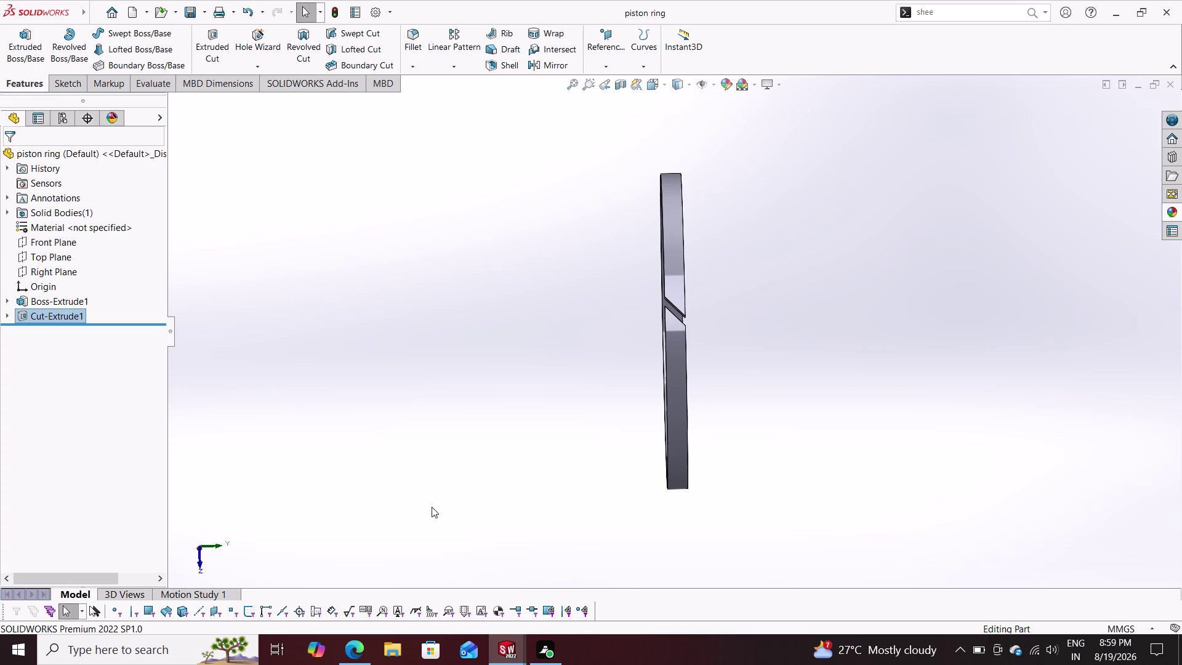
Save the piston ring part via Save As, close it, and start a new part document.
click(134, 8)
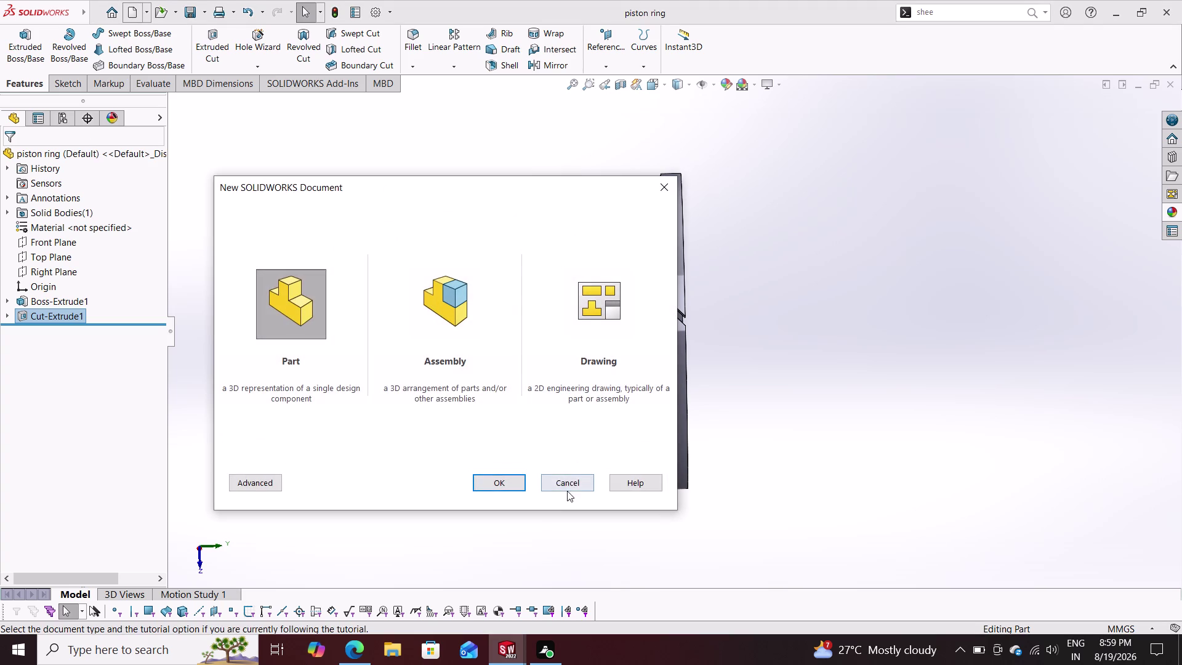
click(573, 479)
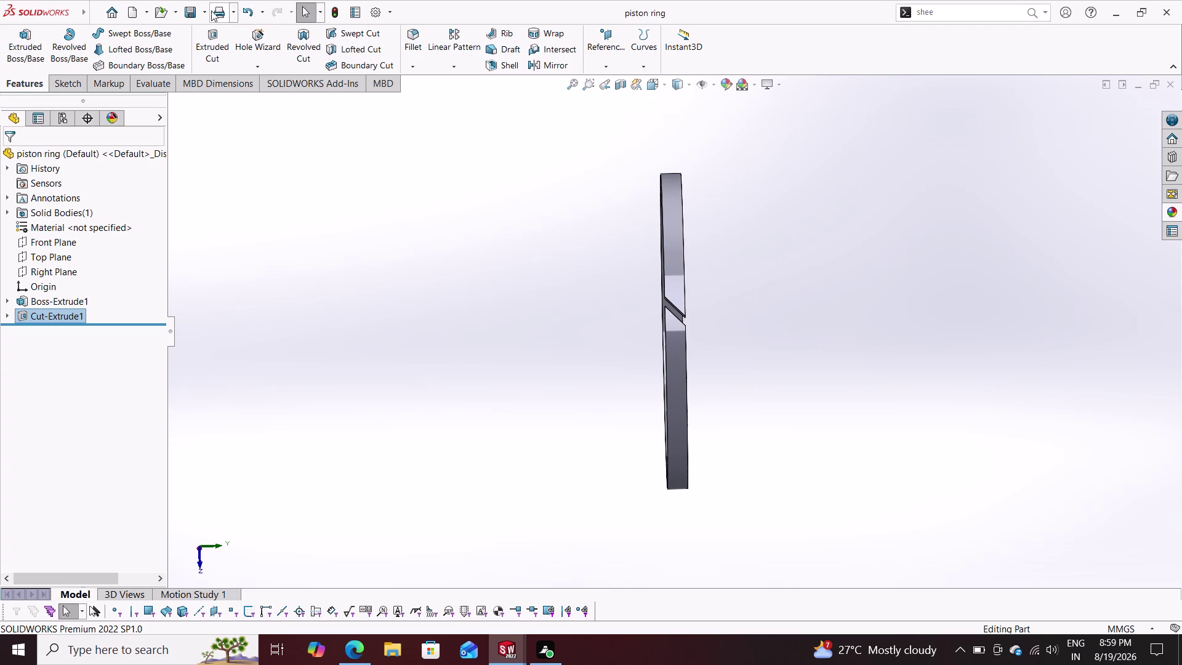
click(207, 7)
click(219, 46)
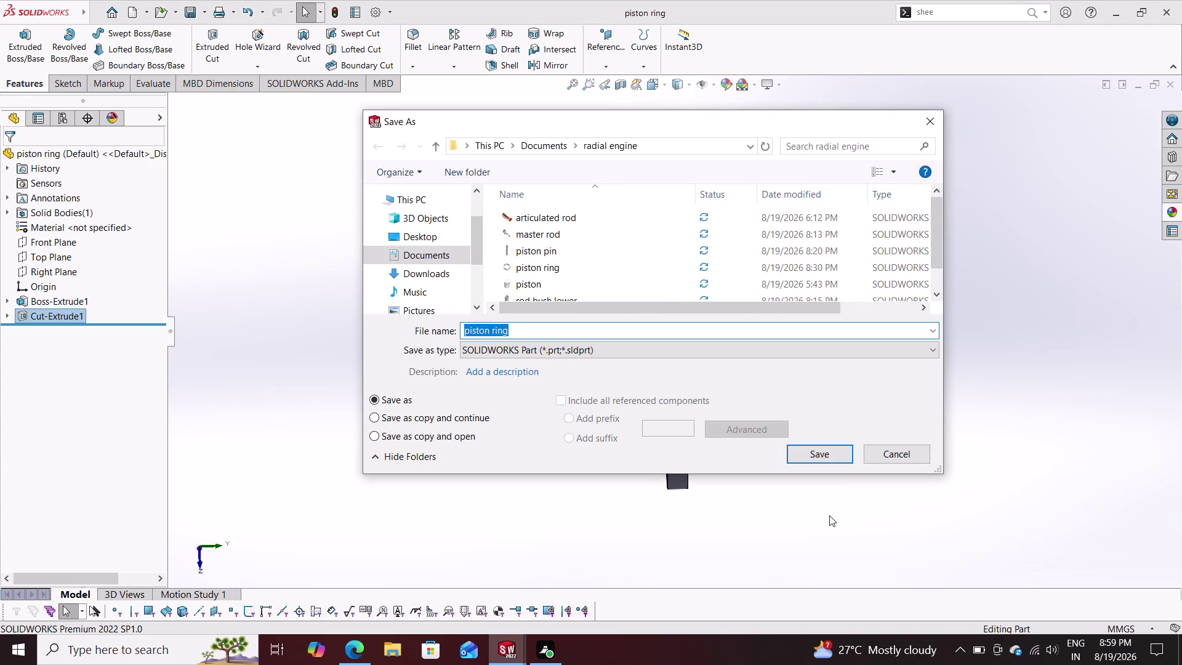
click(879, 456)
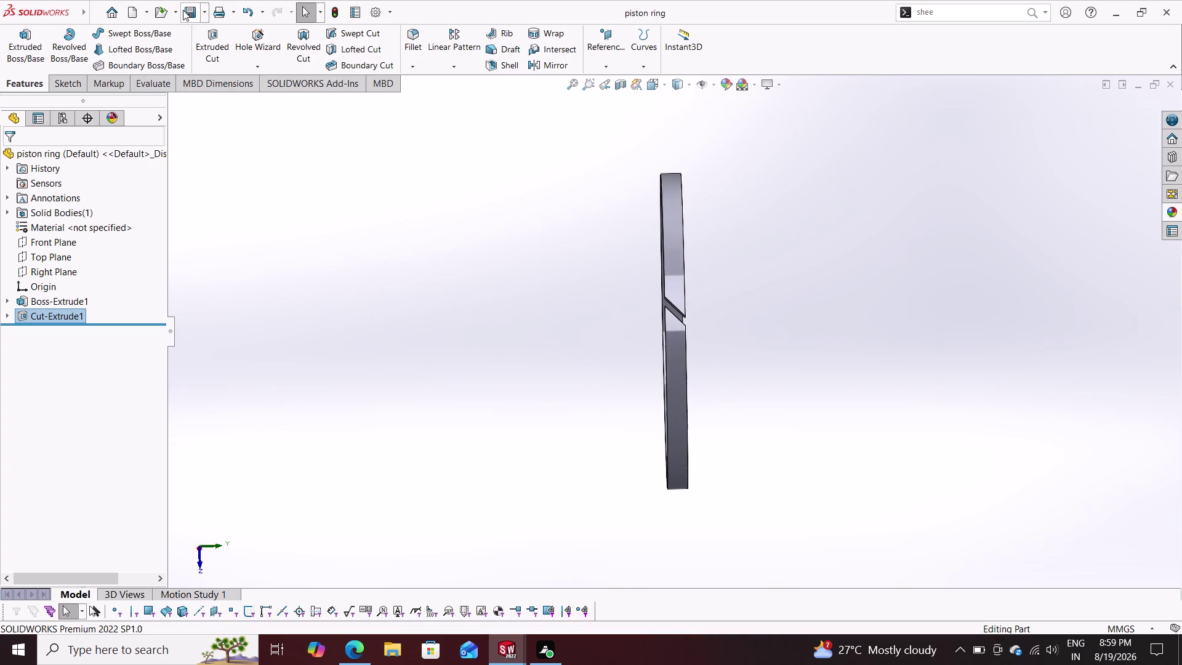
click(138, 9)
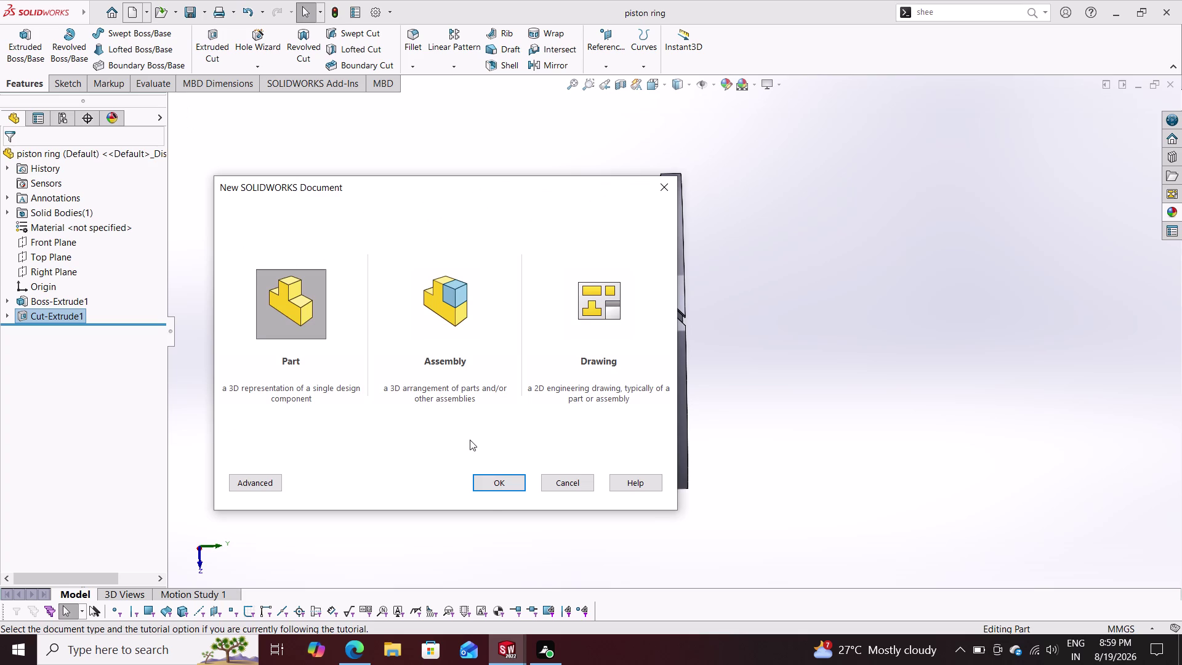
click(494, 485)
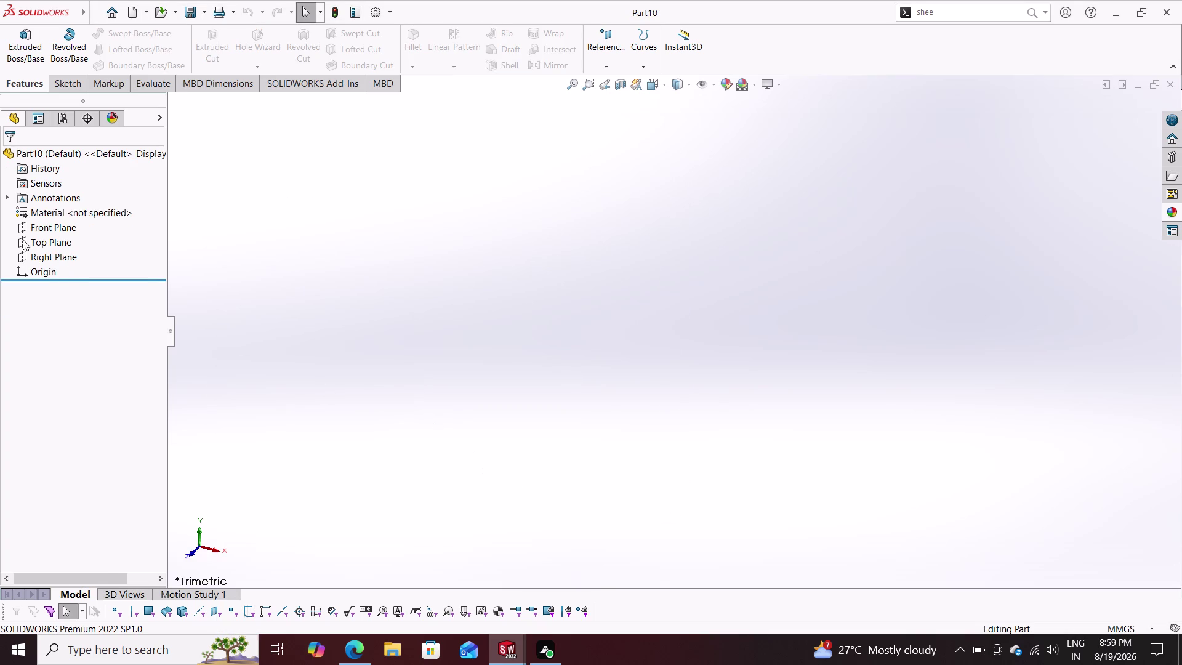
Sketch a circle centred on the origin on the Top Plane.
click(67, 88)
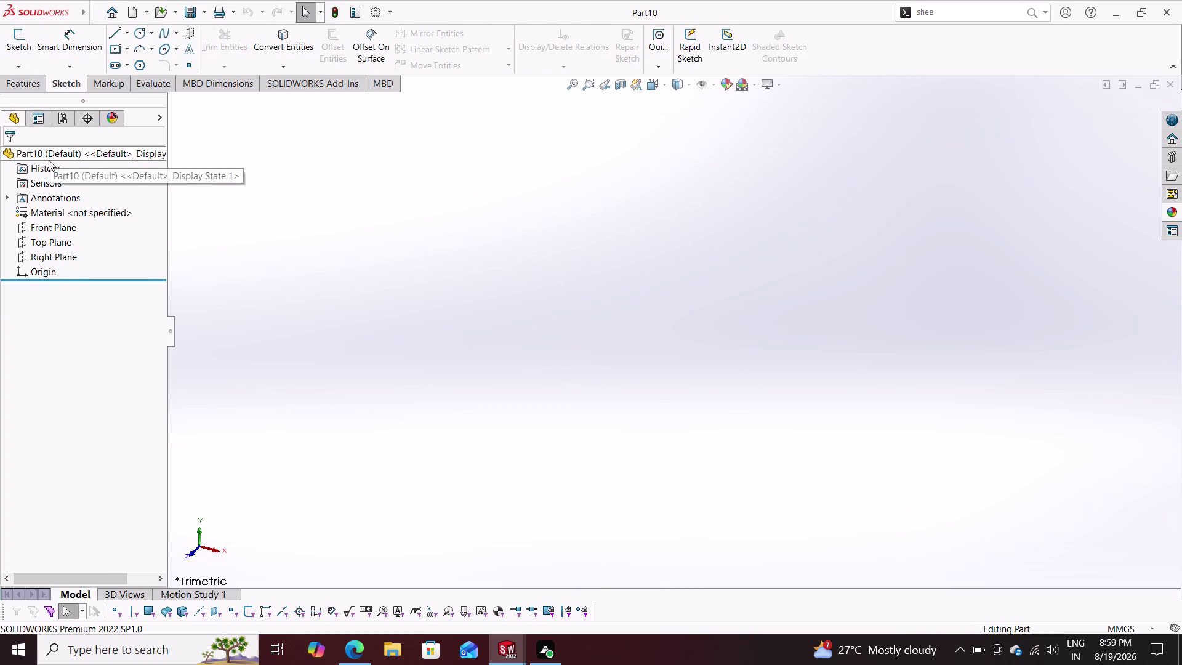
click(46, 241)
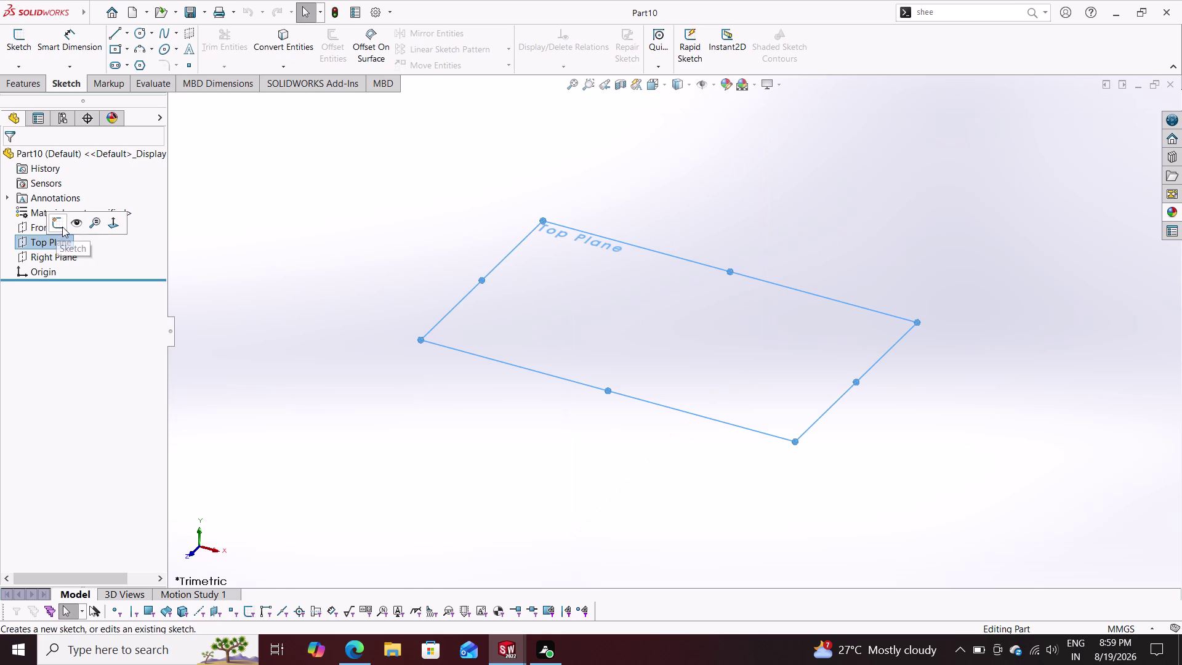
click(60, 224)
click(143, 34)
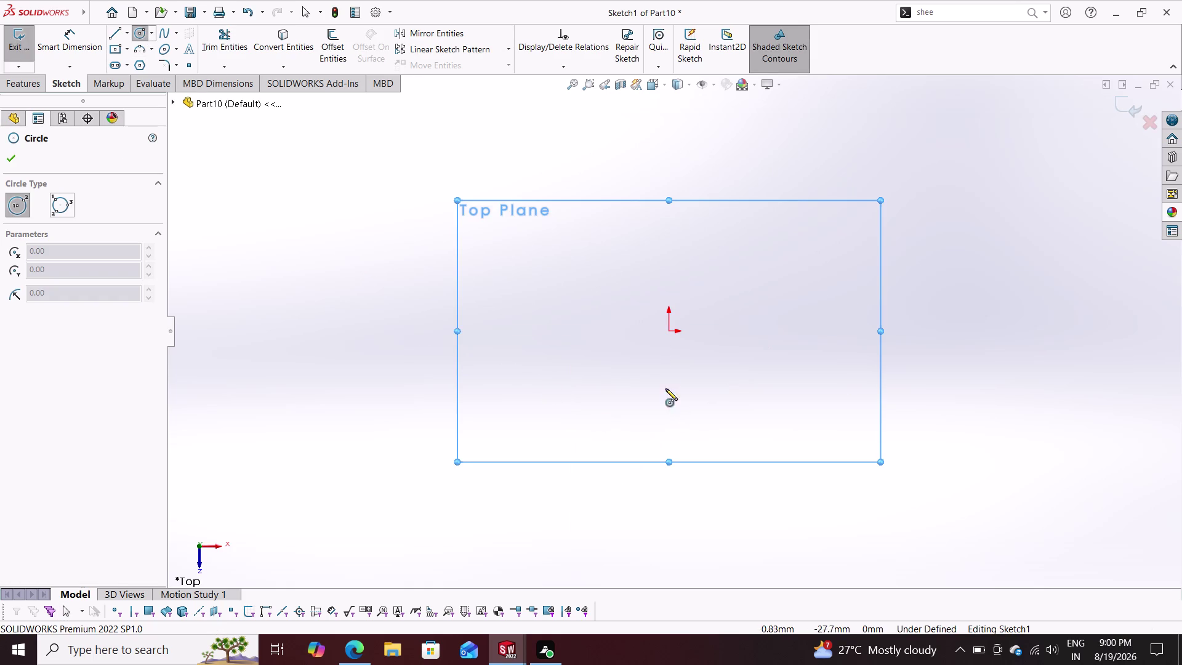
drag(670, 331, 678, 341)
click(709, 393)
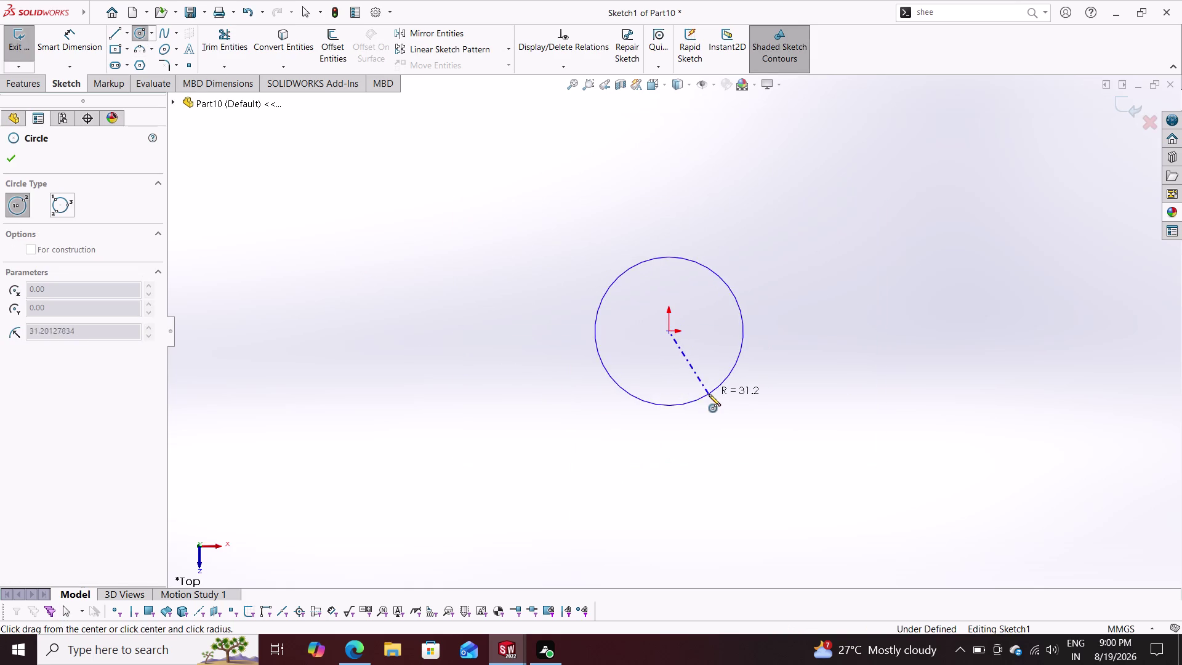
click(82, 46)
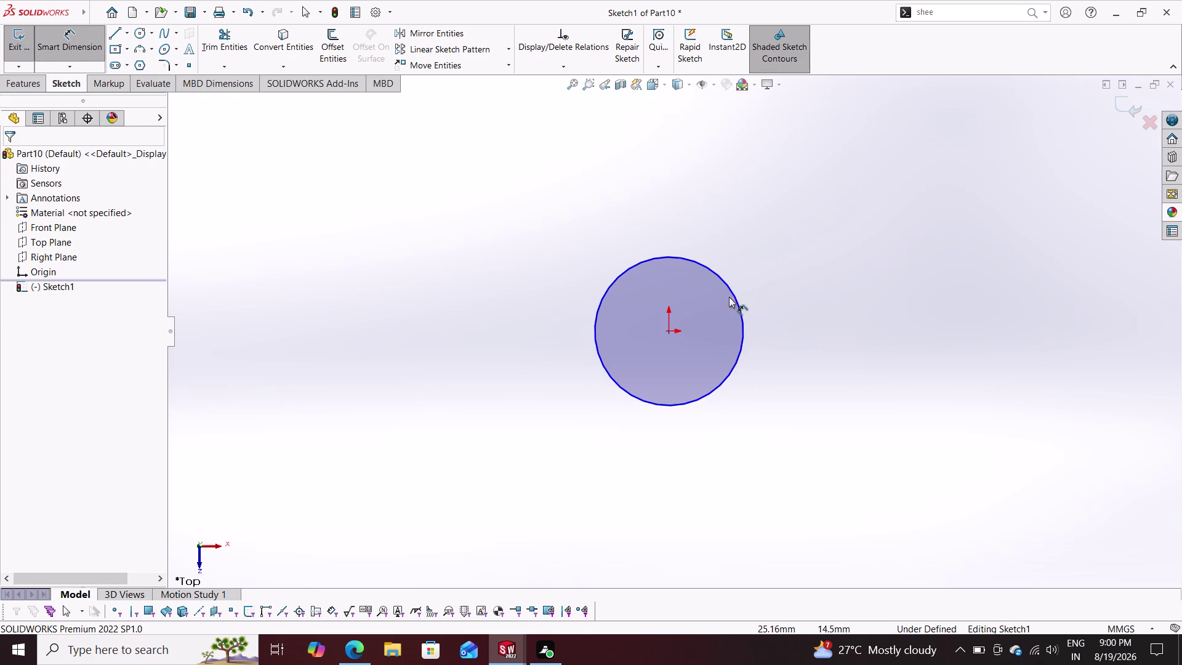
Dimension the circle to 22 mm diameter and exit the sketch.
click(734, 295)
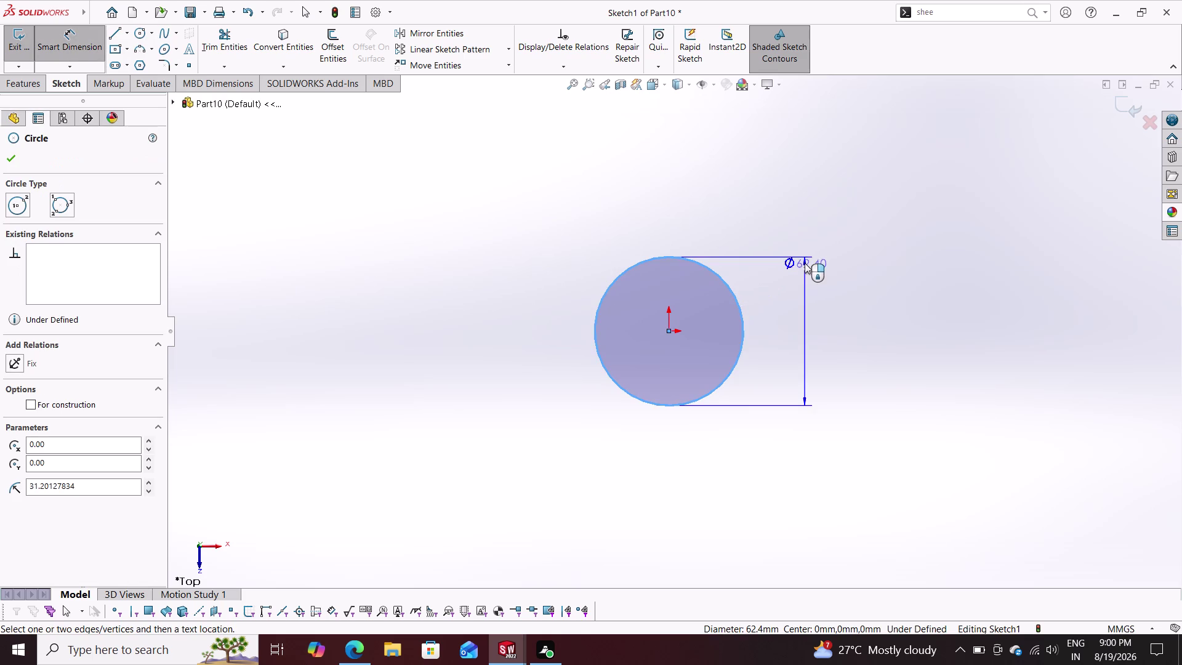
click(798, 287)
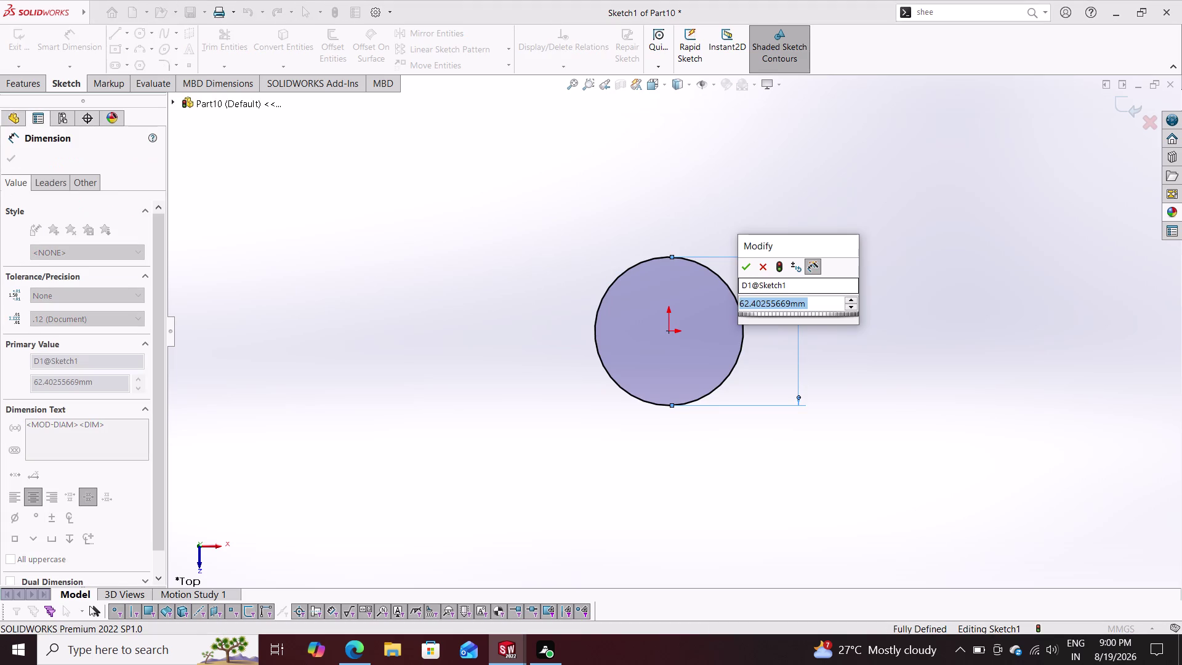
text(22)
key(Return)
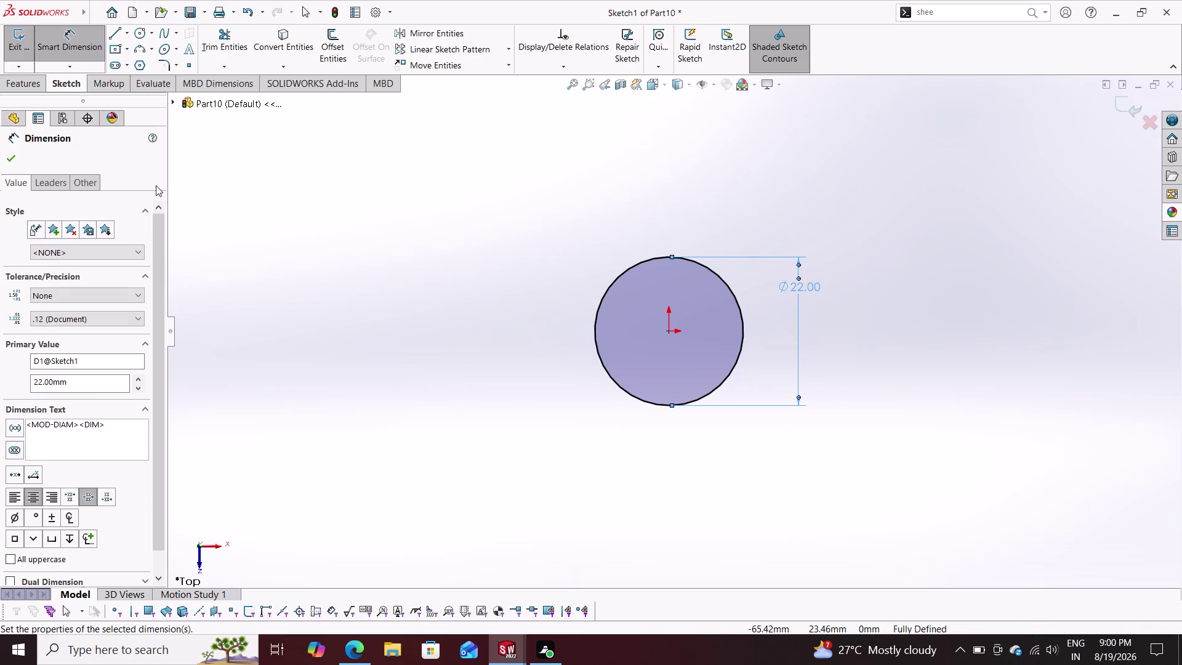
click(12, 163)
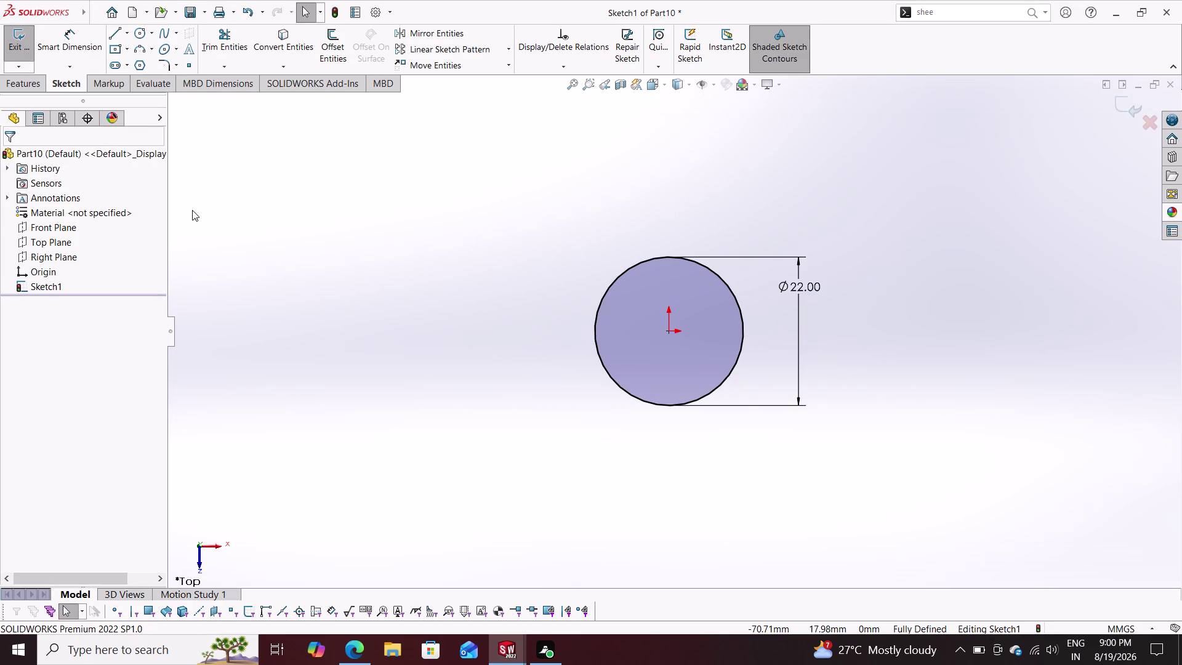
click(33, 79)
Extrude the 22 mm circle 3 mm into a disc, Boss-Extrude1.
click(23, 36)
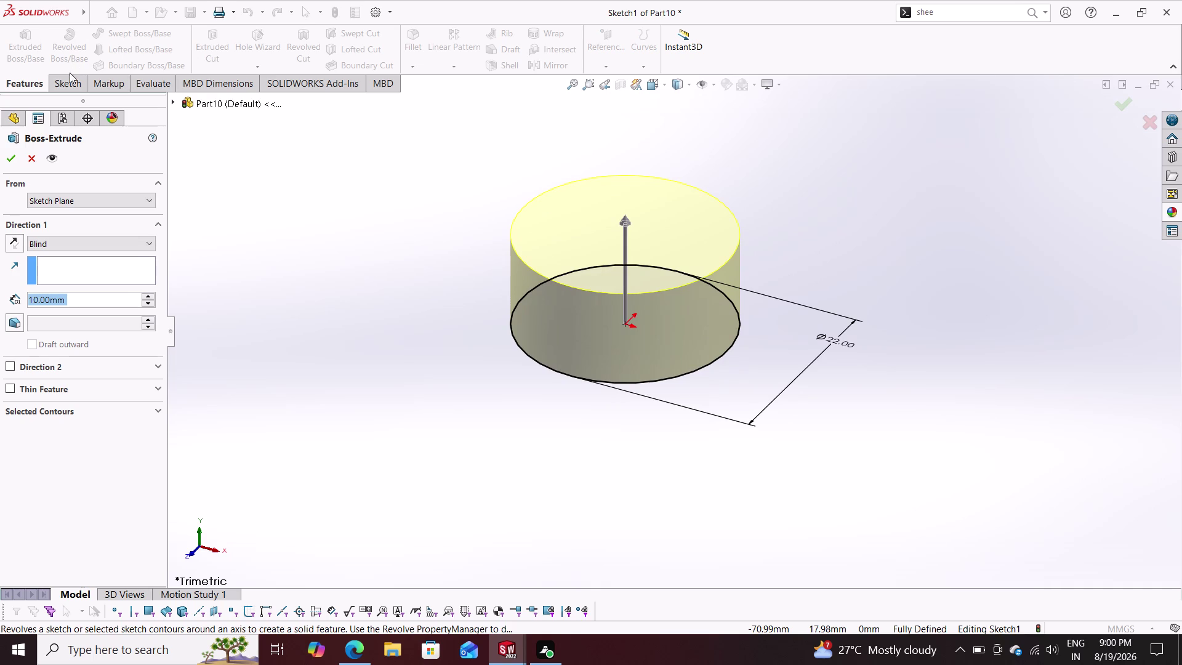
key(3)
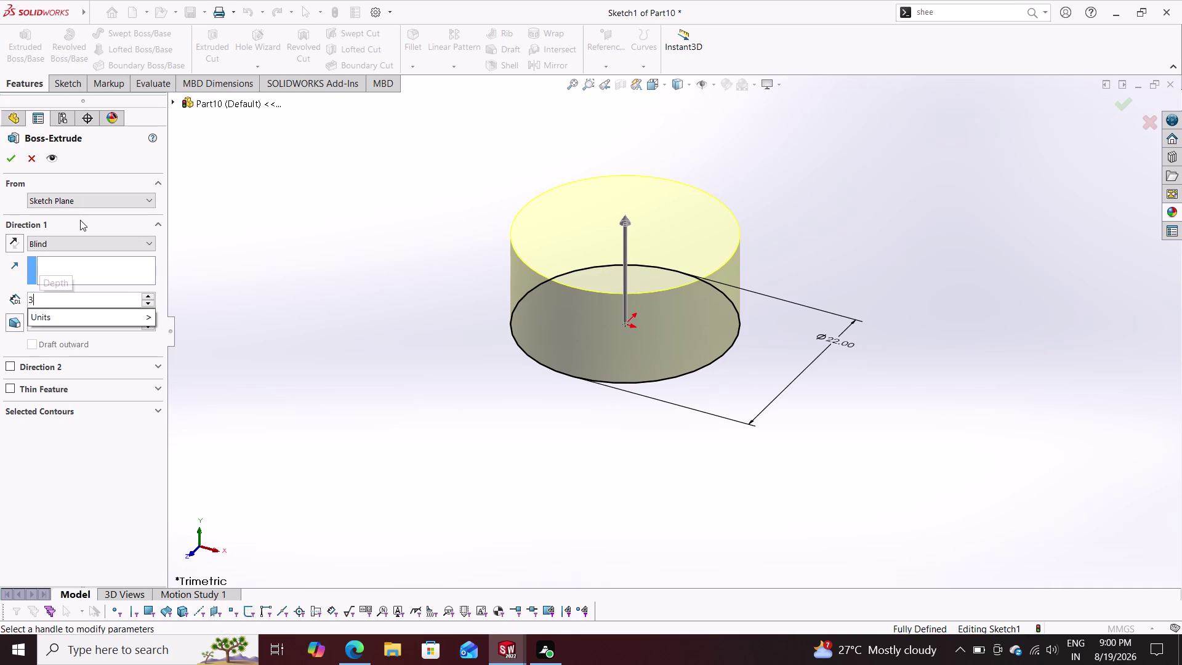
key(Return)
click(8, 164)
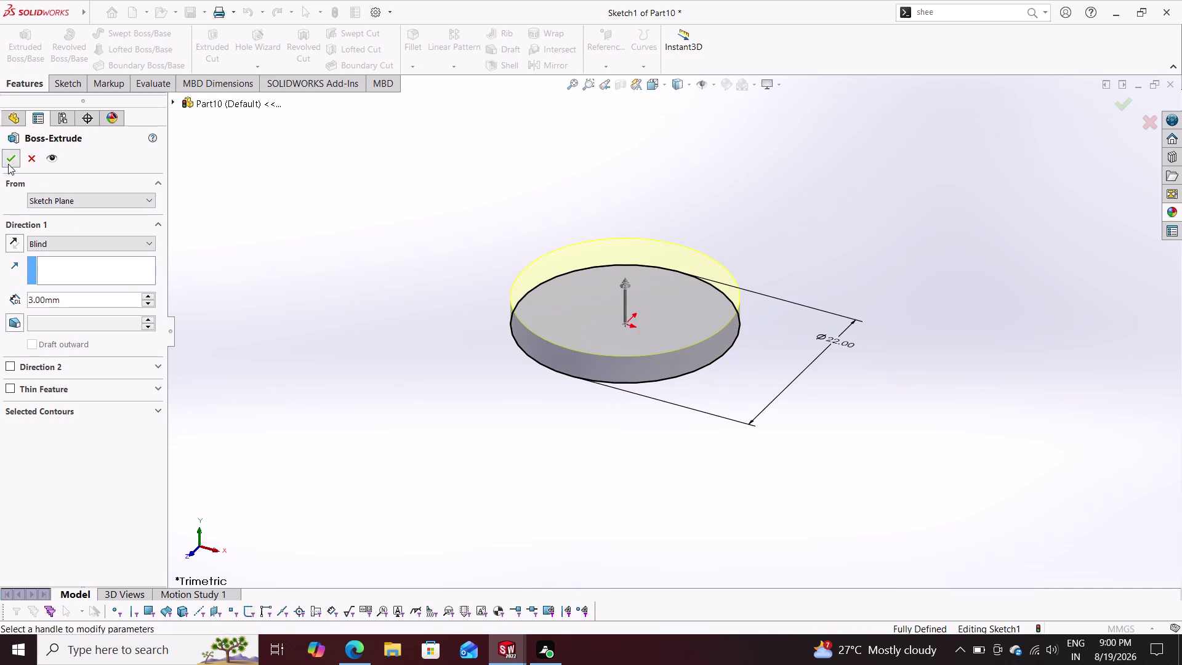
middle_drag(385, 356, 398, 168)
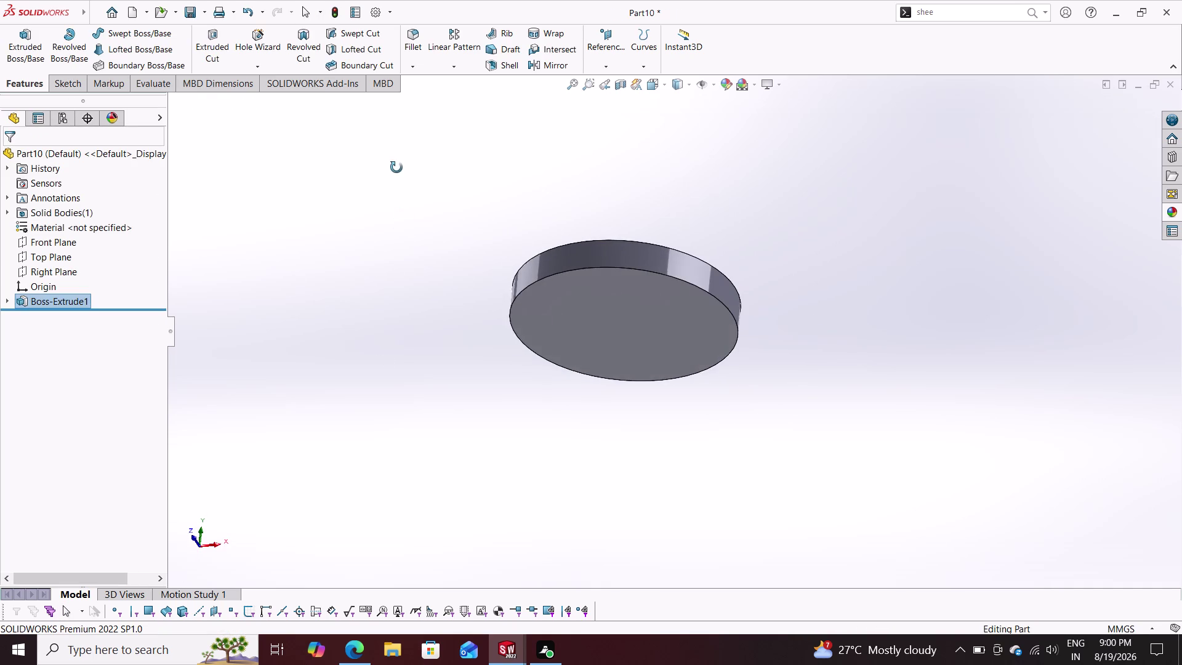
middle_drag(398, 168, 396, 168)
click(591, 344)
Sketch an 11 mm diameter circle at the origin on the disc face.
click(641, 309)
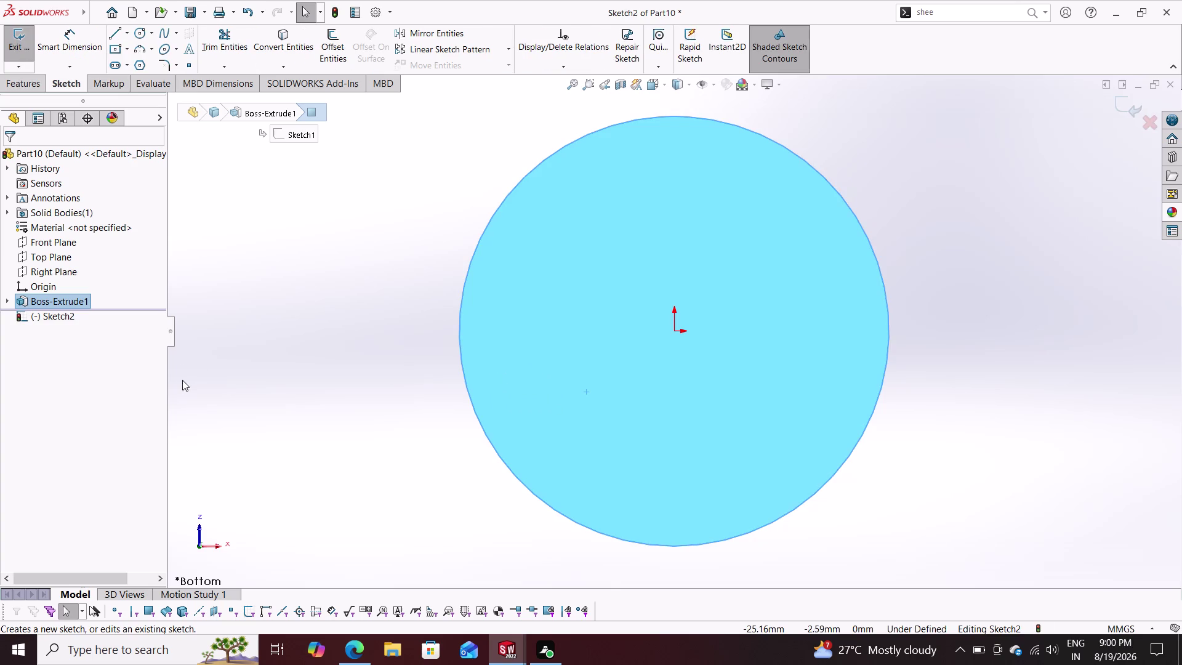
click(138, 34)
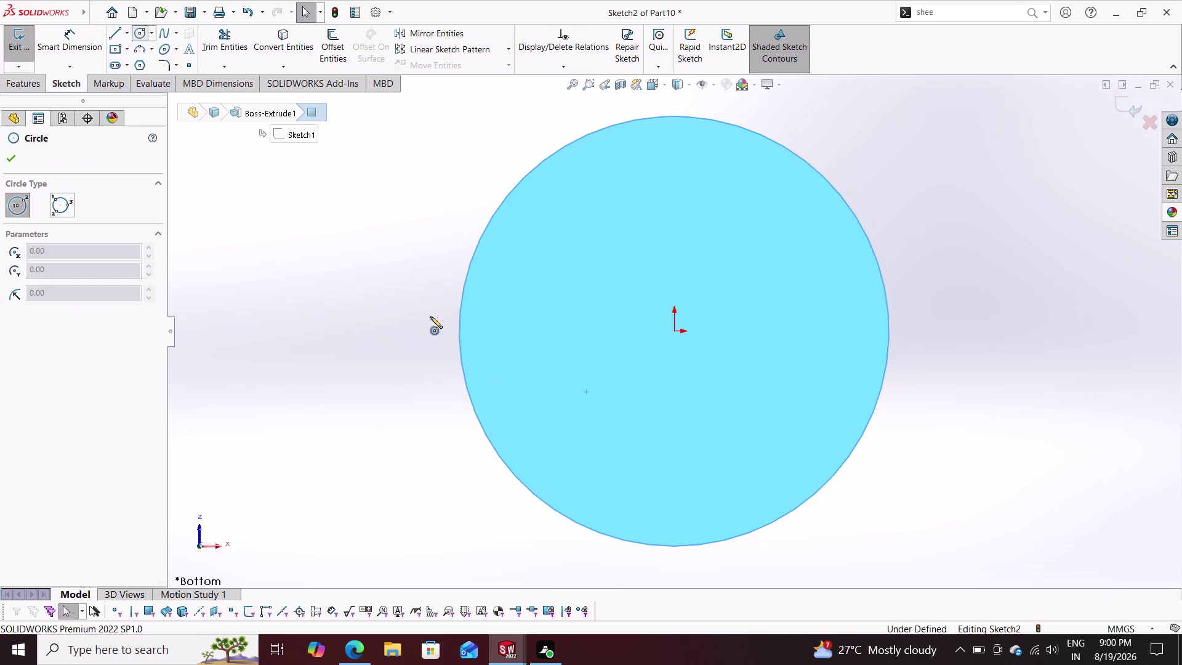
click(672, 329)
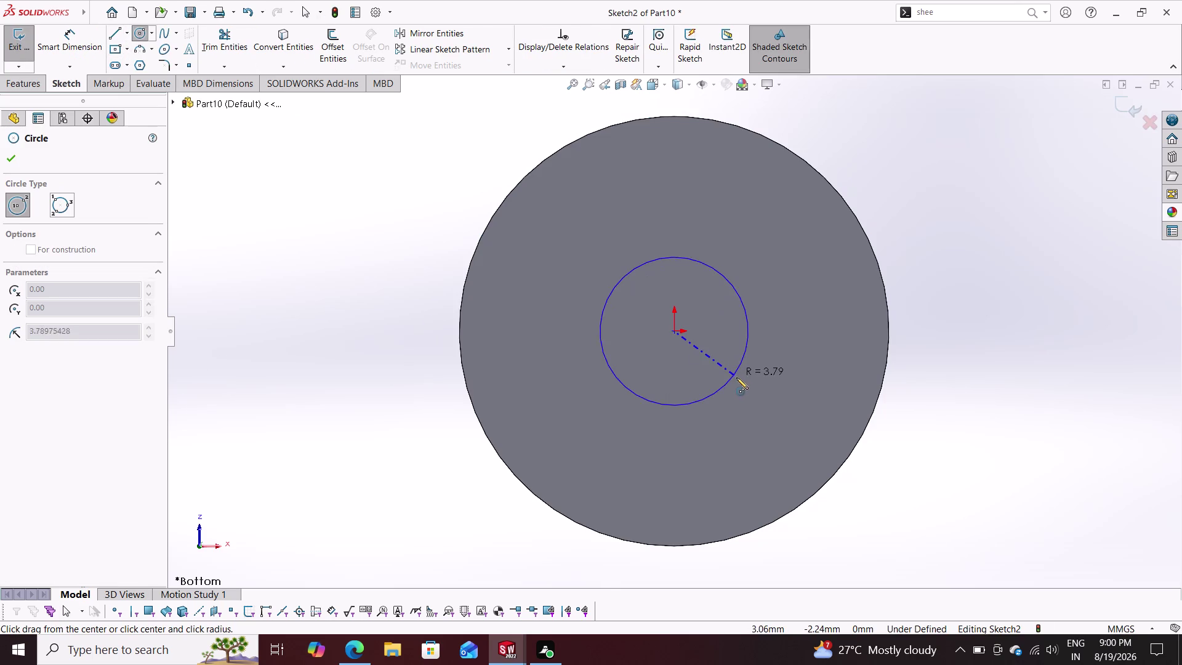
click(742, 383)
click(78, 33)
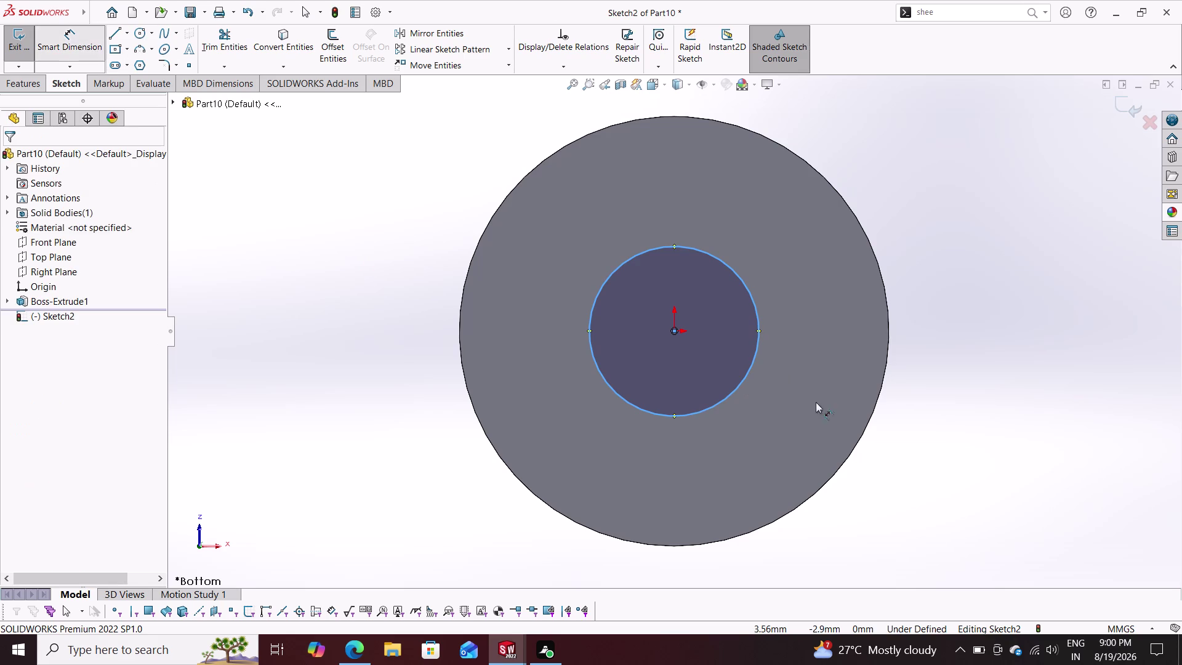
drag(756, 318, 769, 319)
click(835, 346)
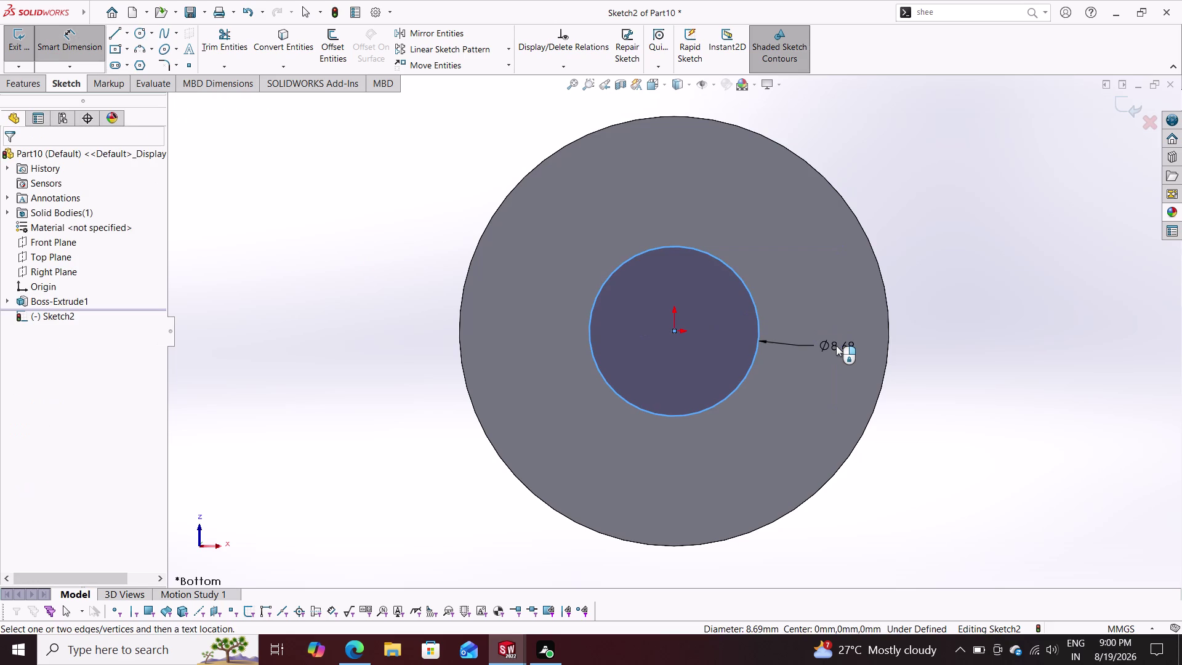
text(11)
key(Return)
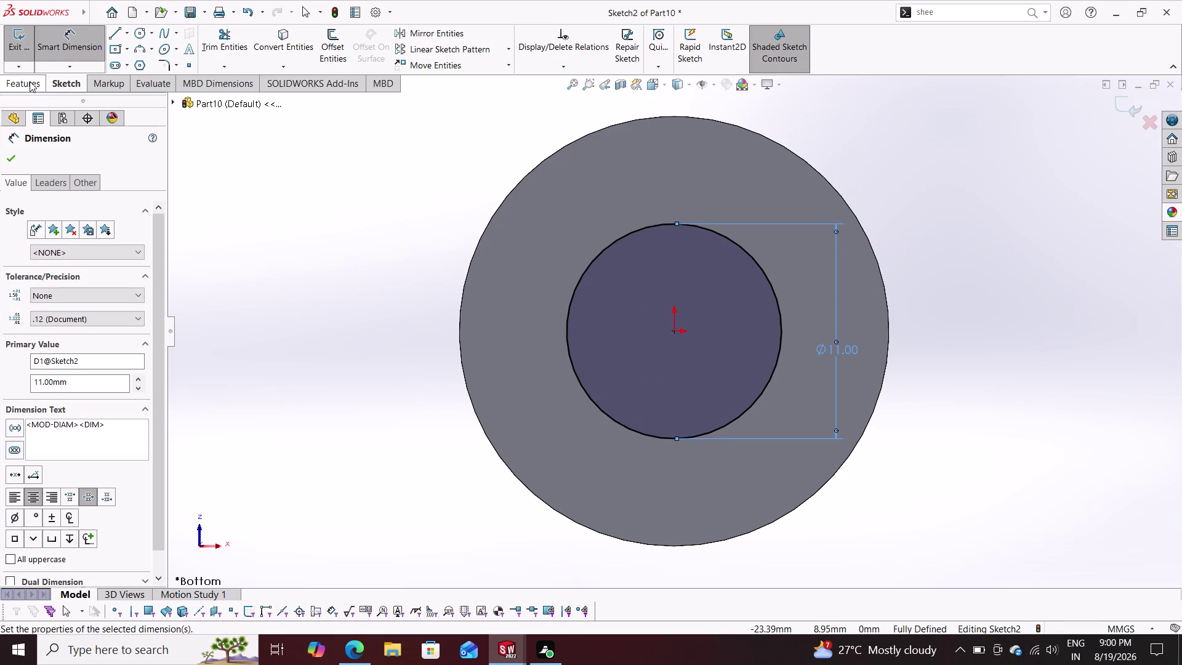
Extrude the 11 mm circle 12 mm into a shaft, Boss-Extrude2.
click(27, 78)
click(29, 45)
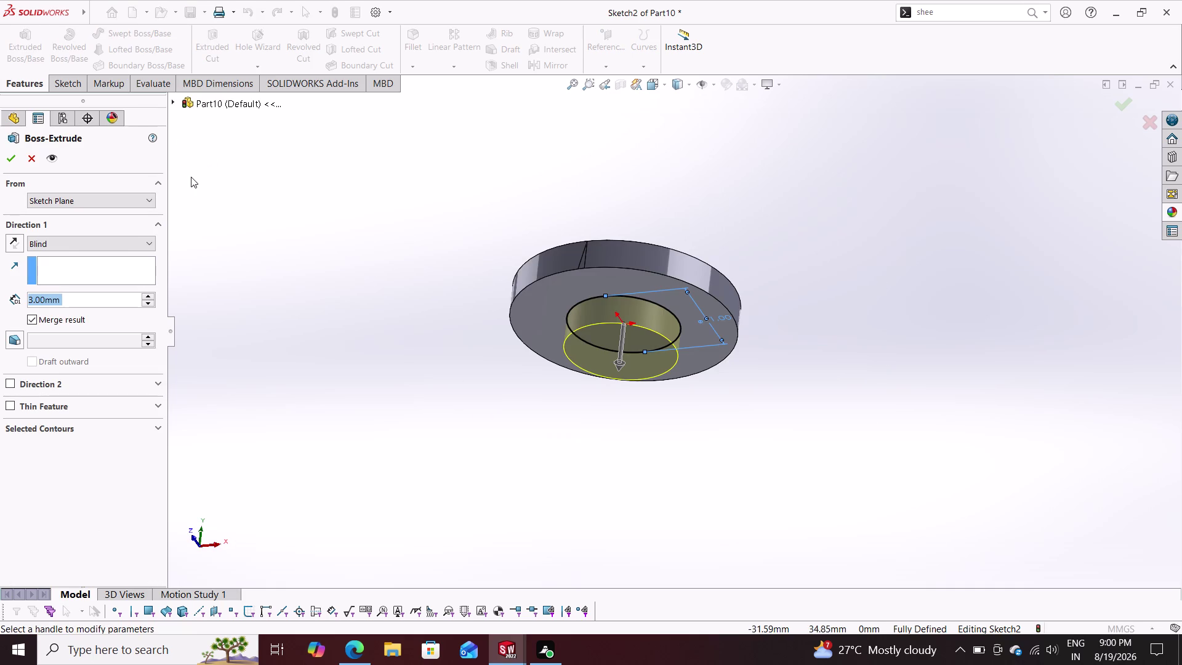
text(12)
key(Return)
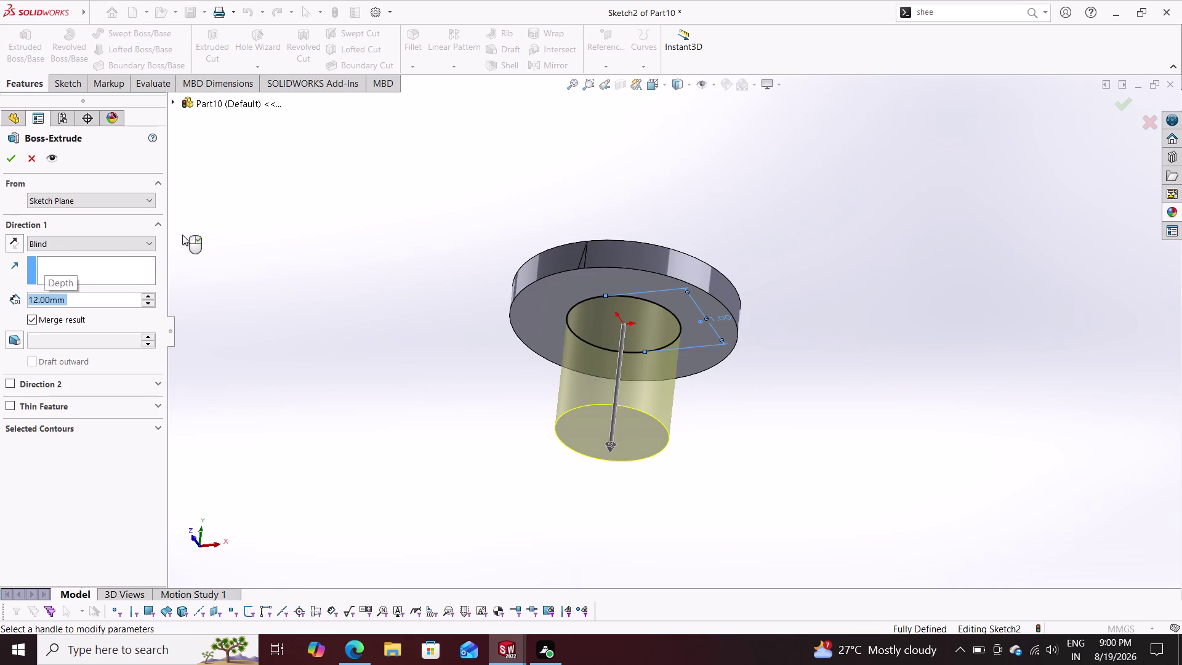
click(6, 161)
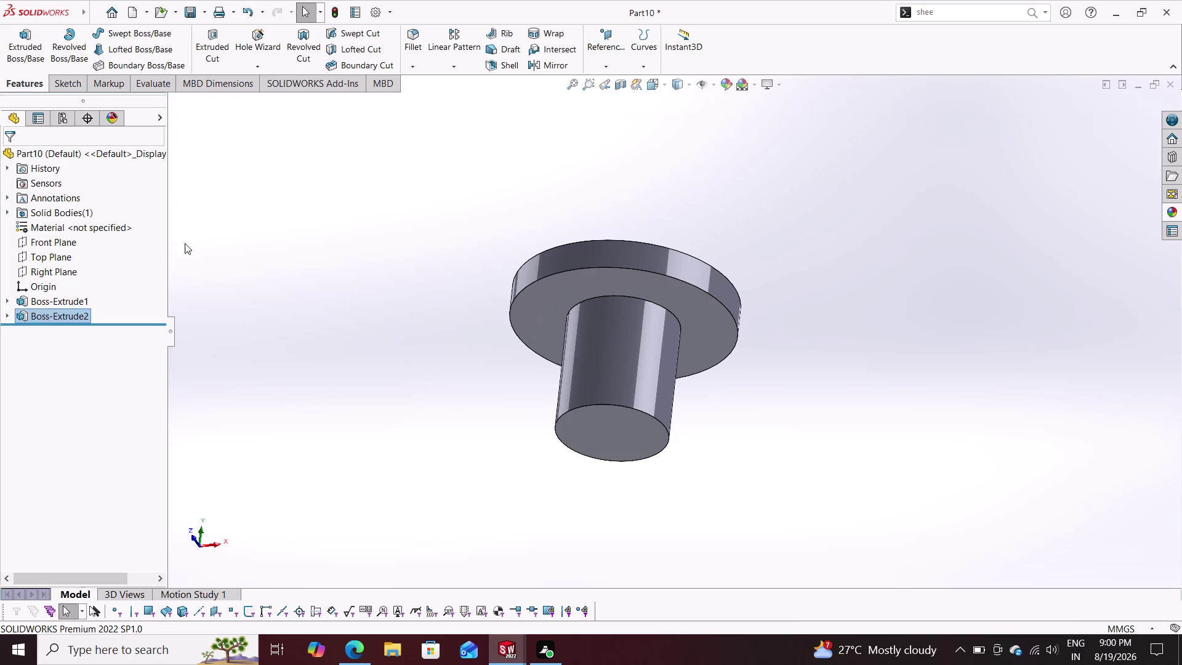
middle_drag(274, 258, 319, 397)
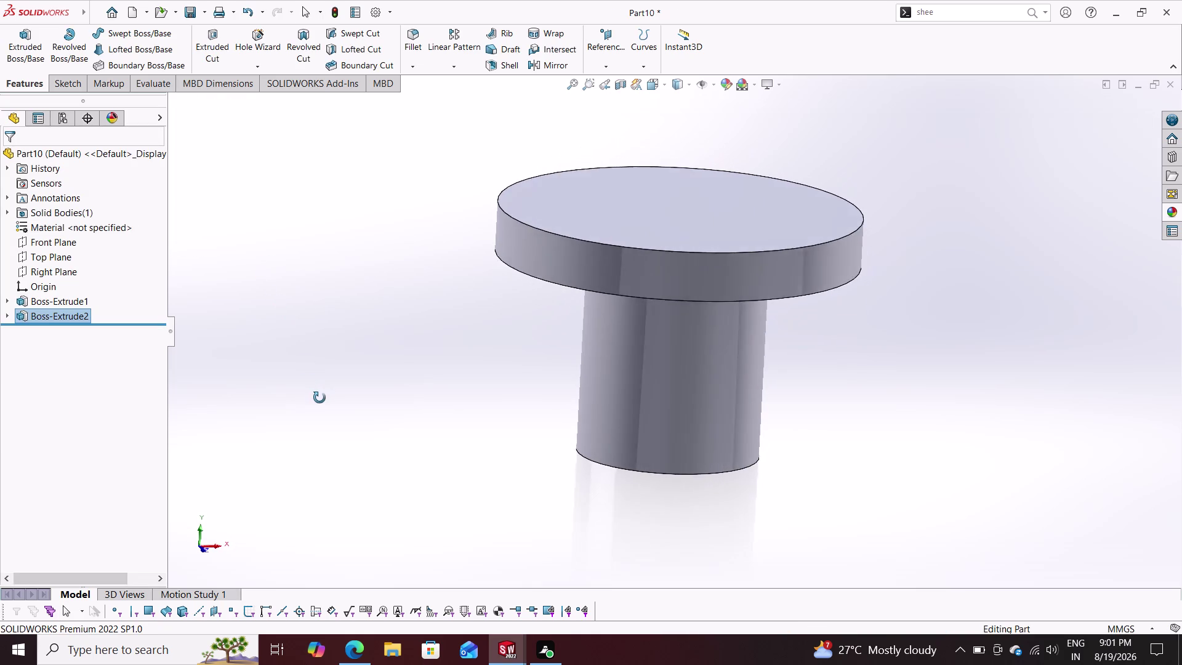
Add Fillet1 to the disc's top outer rim edge.
middle_drag(319, 397, 316, 403)
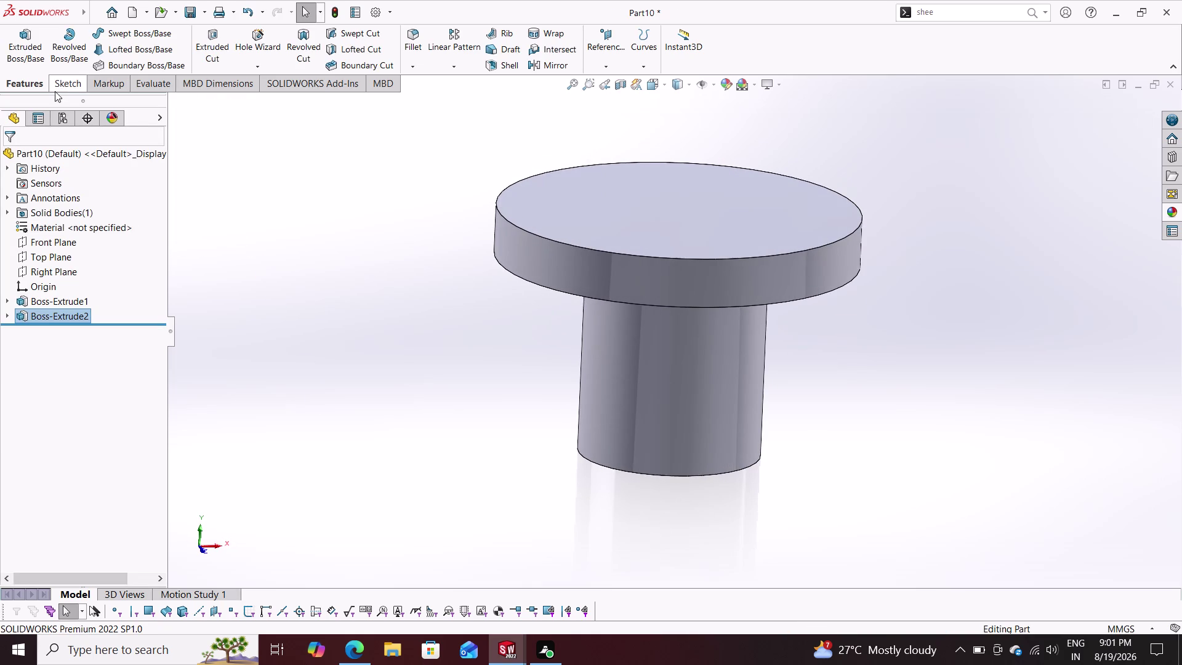
click(421, 42)
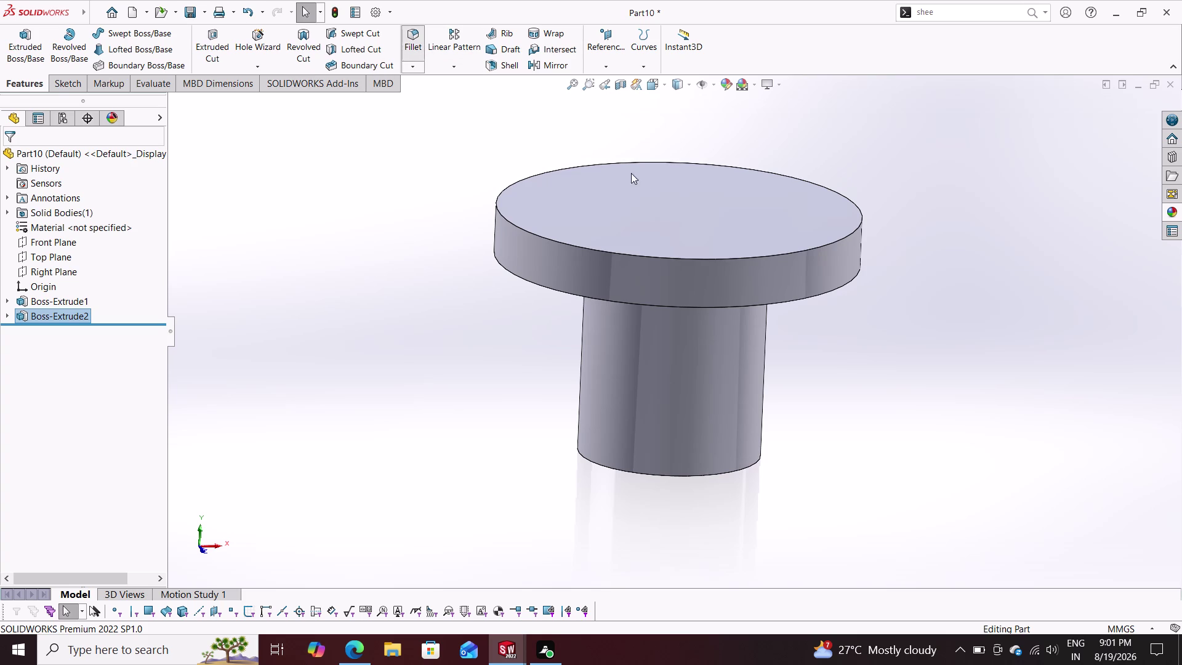
click(580, 248)
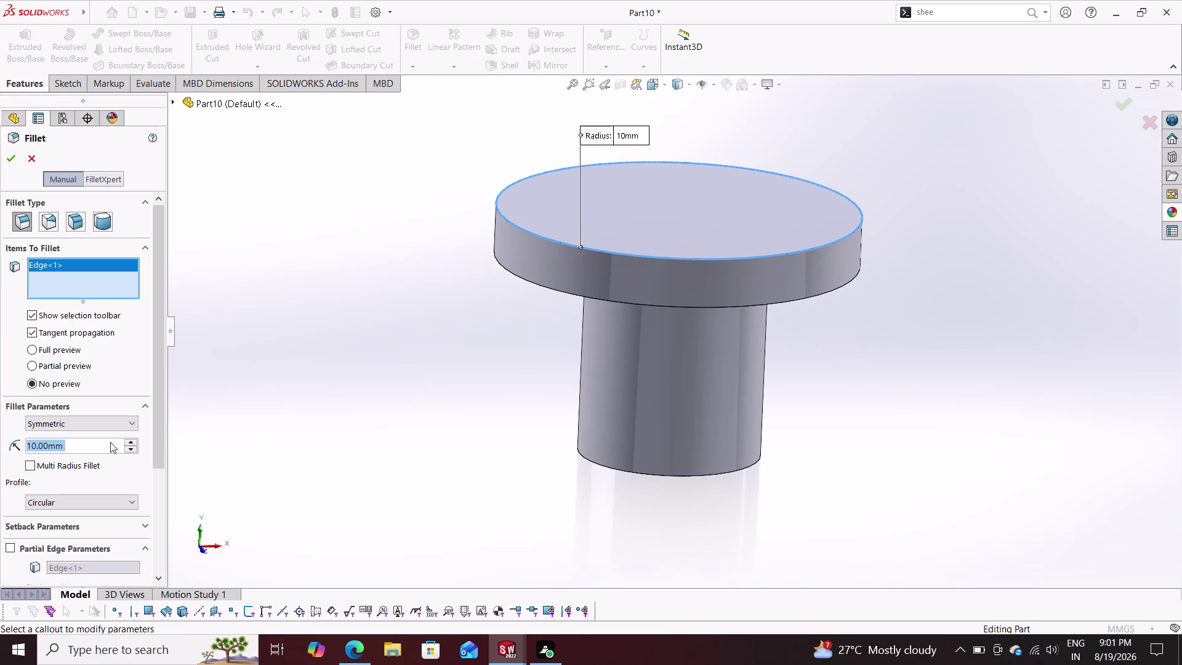
key(2)
key(Return)
click(13, 160)
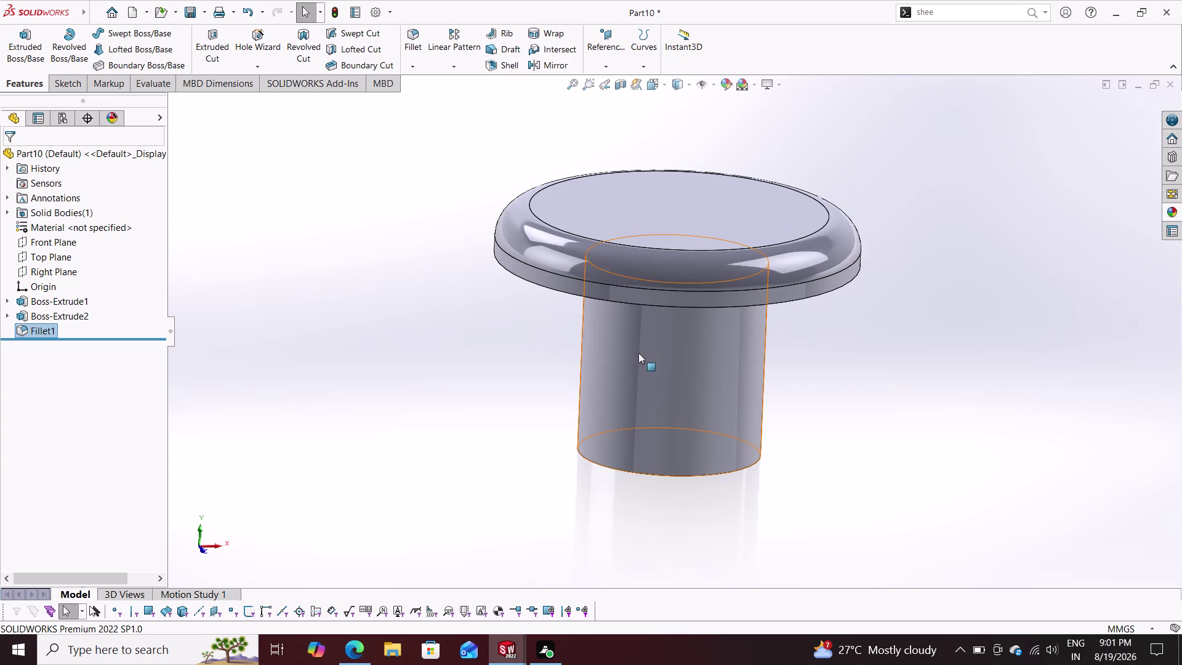
click(1171, 211)
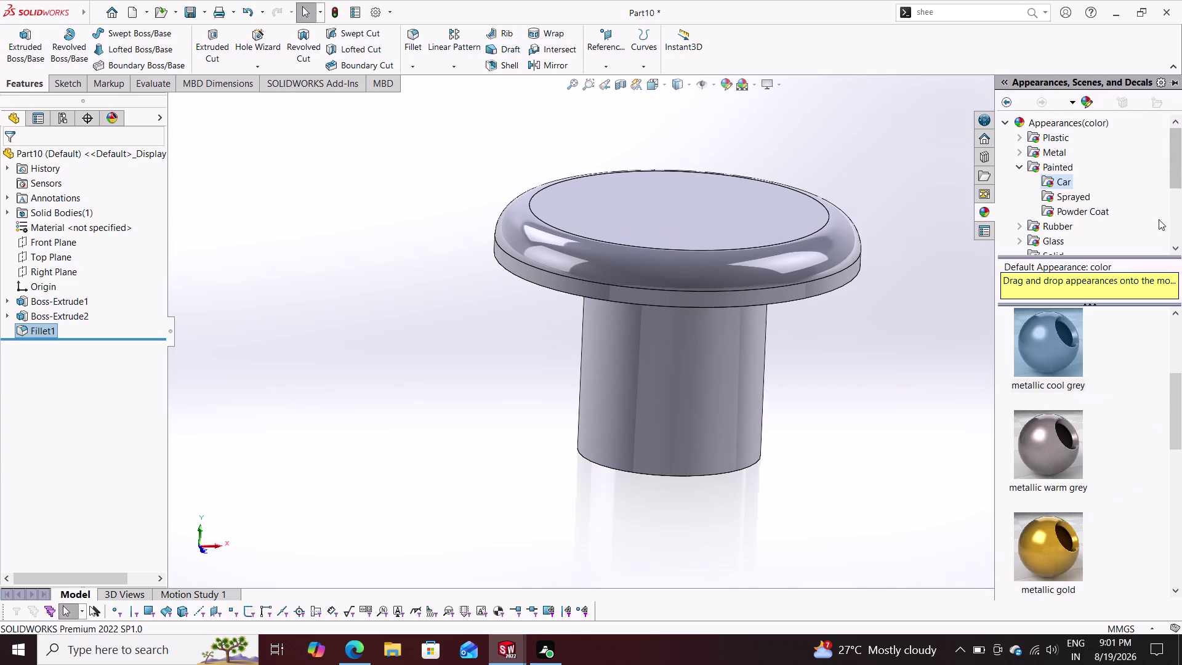
Drop a metallic grey appearance onto the cap.
drag(1049, 358, 796, 292)
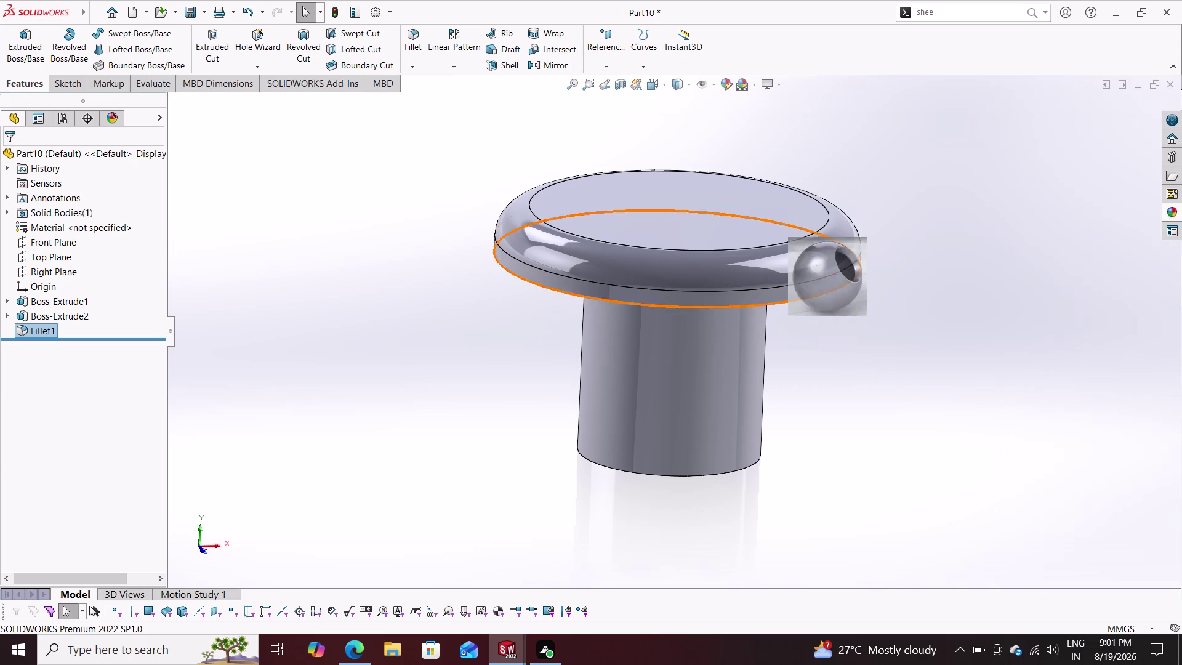
drag(795, 292, 728, 301)
click(745, 307)
middle_drag(931, 348, 885, 339)
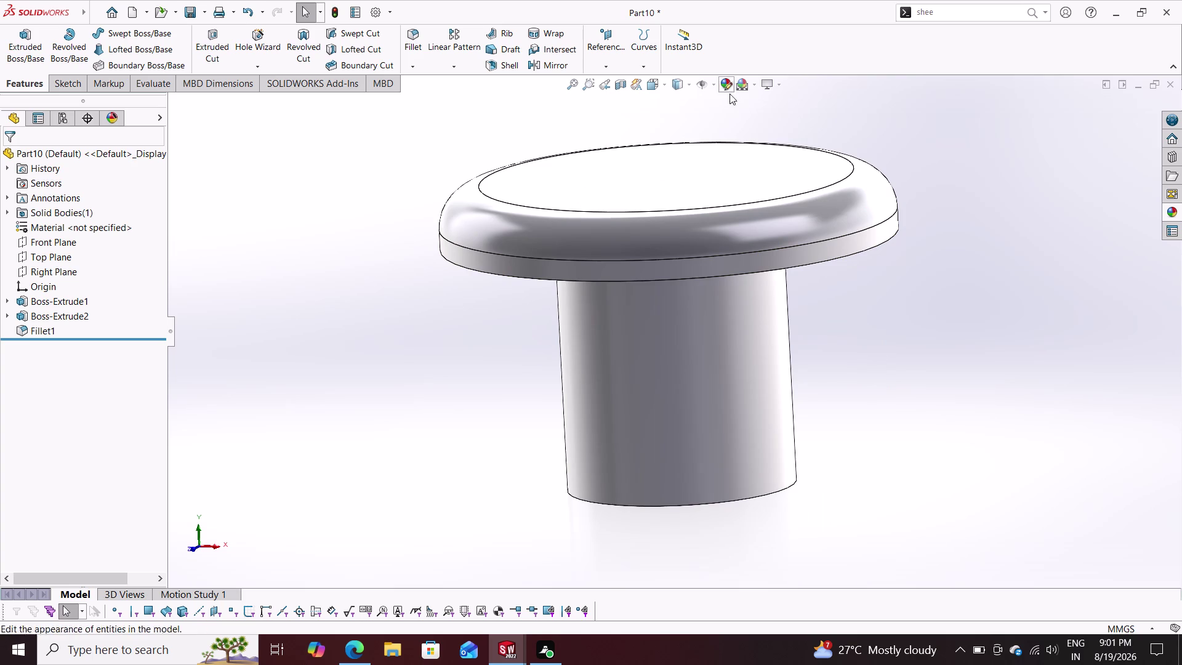
Switch to a different lighting scene and inspect the part.
click(714, 81)
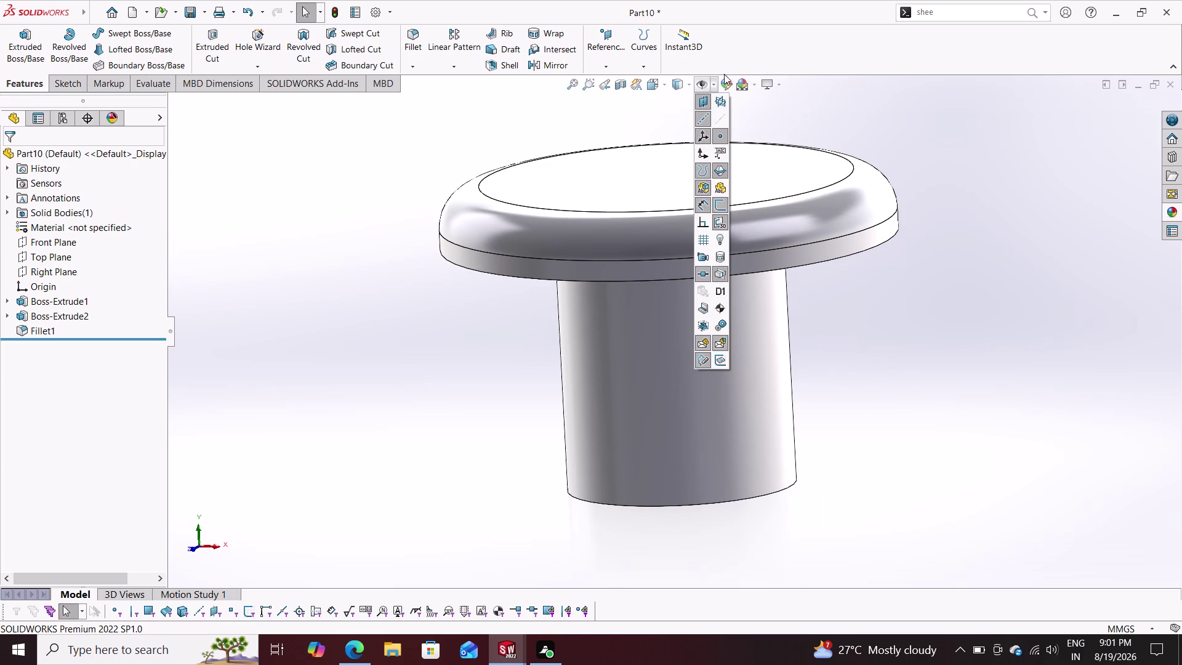
click(755, 85)
click(755, 85)
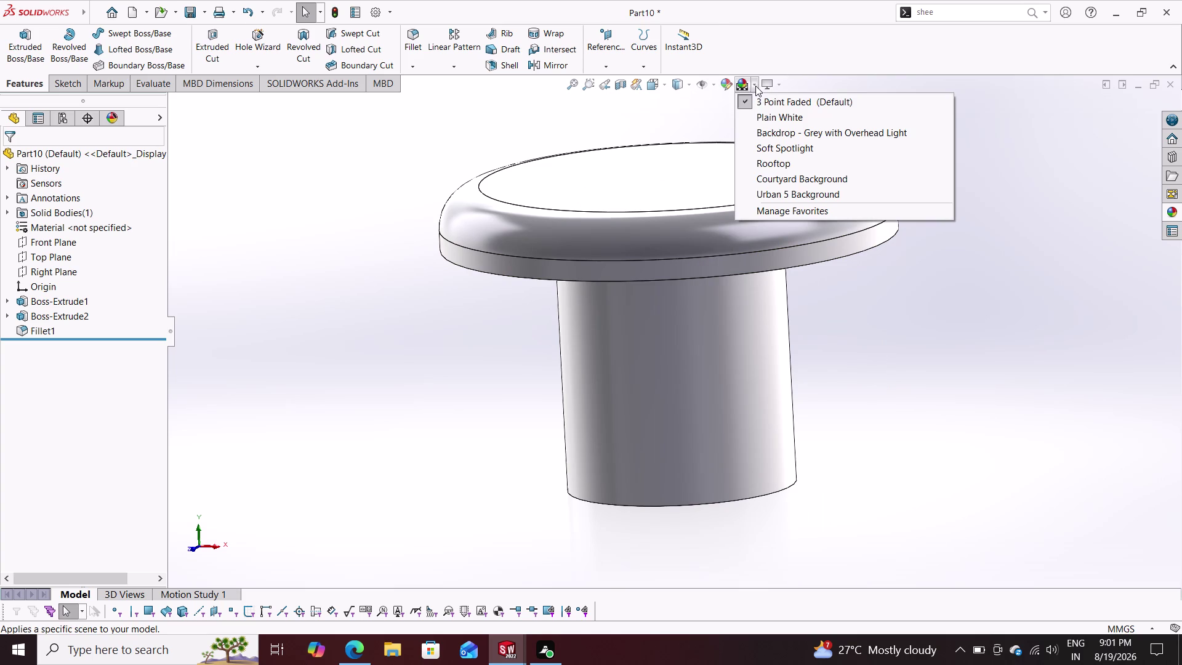
click(771, 124)
middle_drag(865, 168, 791, 215)
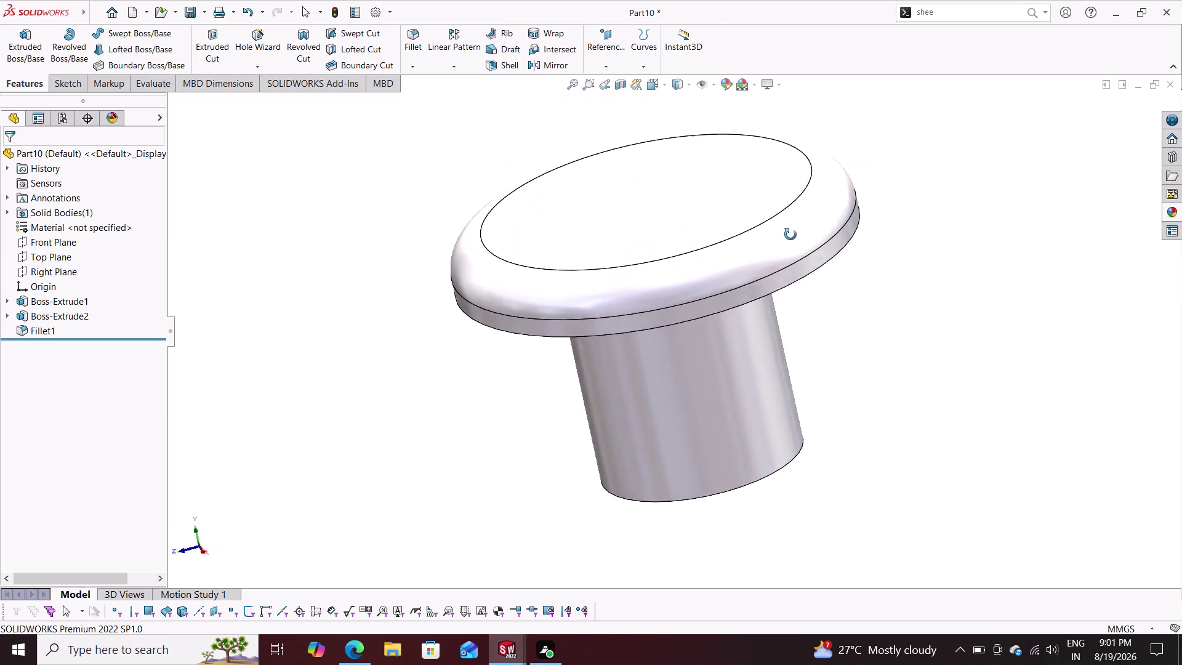
middle_drag(791, 215, 830, 271)
Apply the glossy black Painted > Car appearance to the whole part.
click(1174, 209)
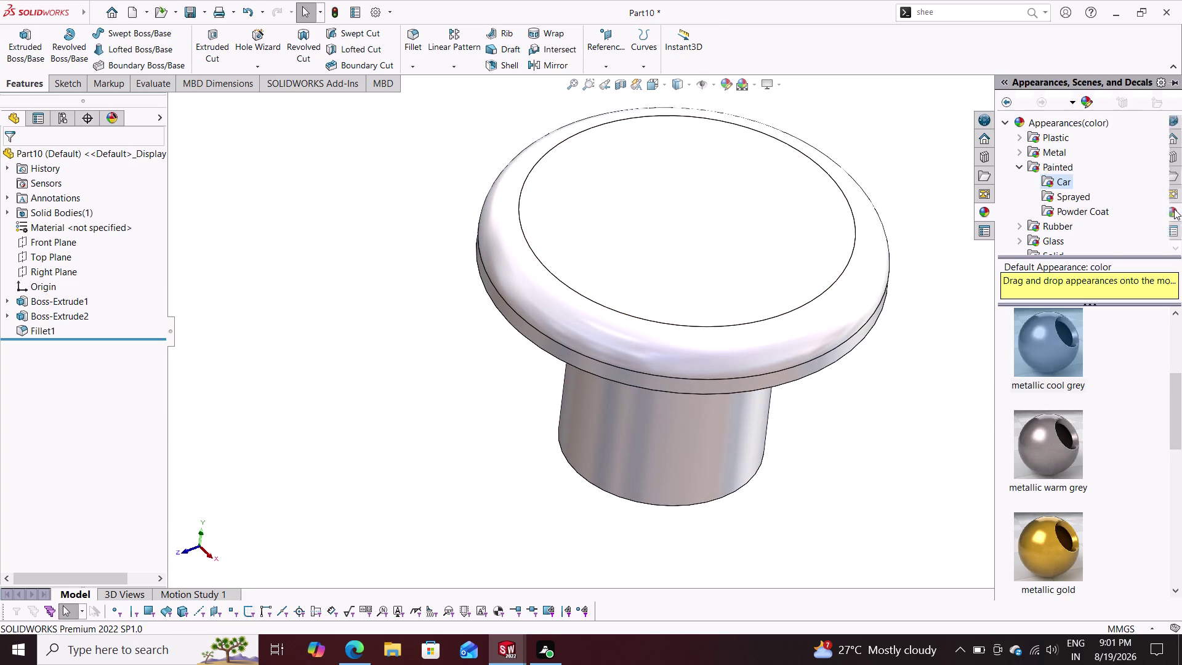
scroll(up, 3)
scroll(up, 3)
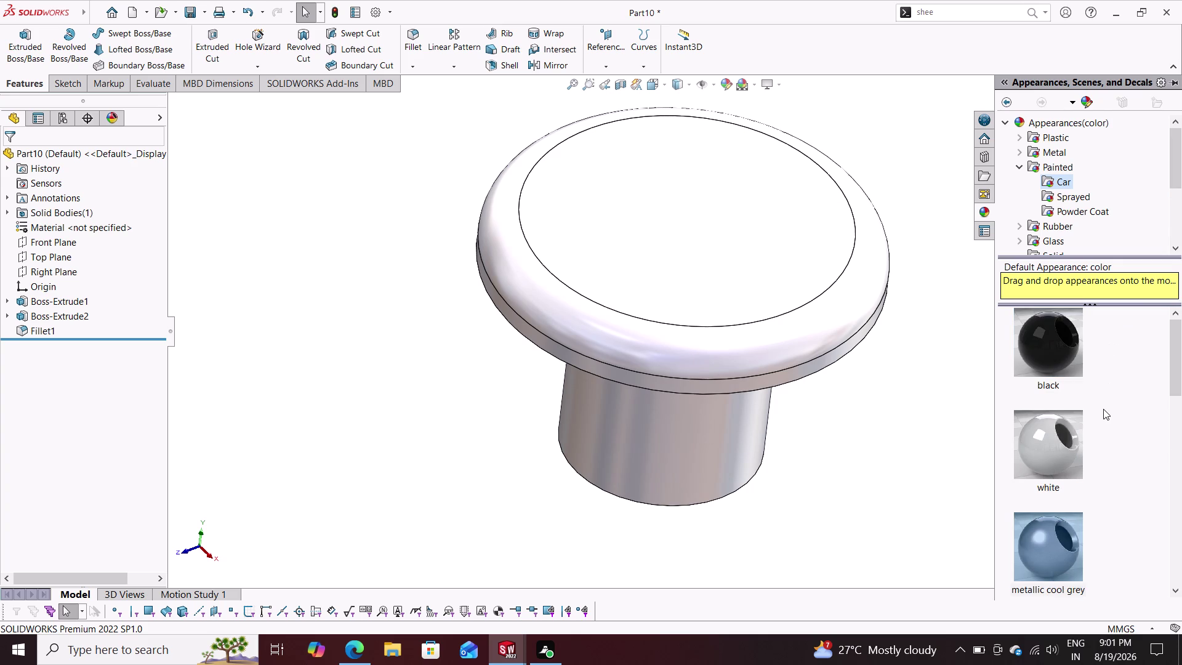
scroll(up, 3)
drag(1070, 367, 778, 293)
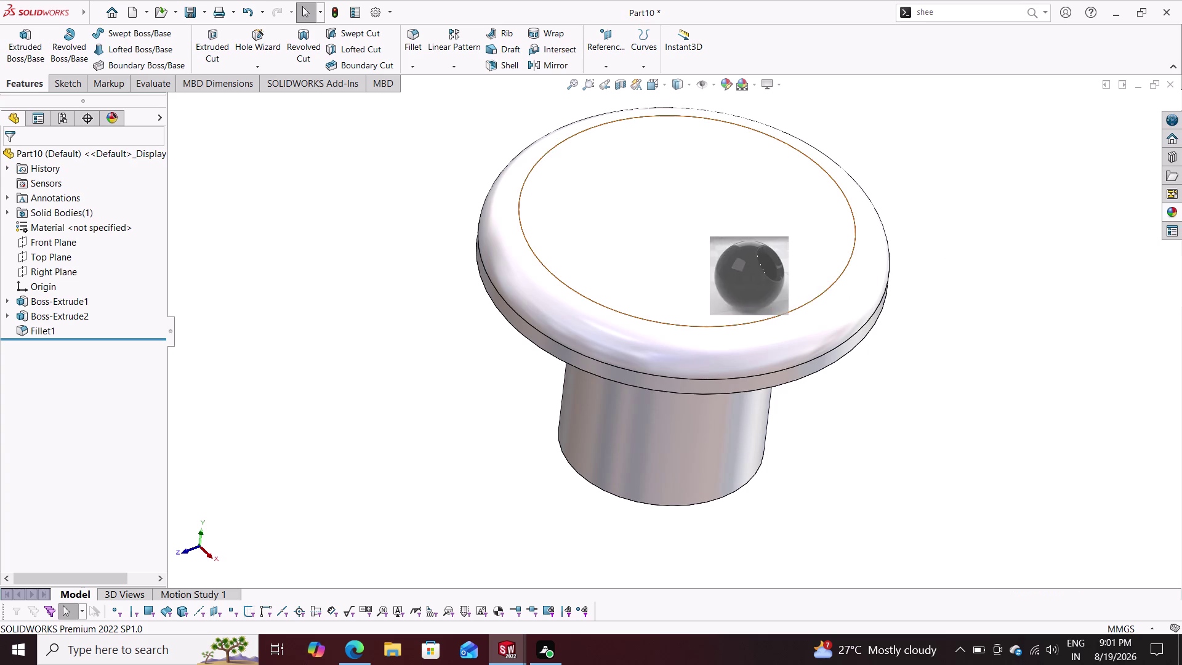
drag(778, 293, 776, 292)
click(796, 291)
middle_drag(936, 363, 904, 296)
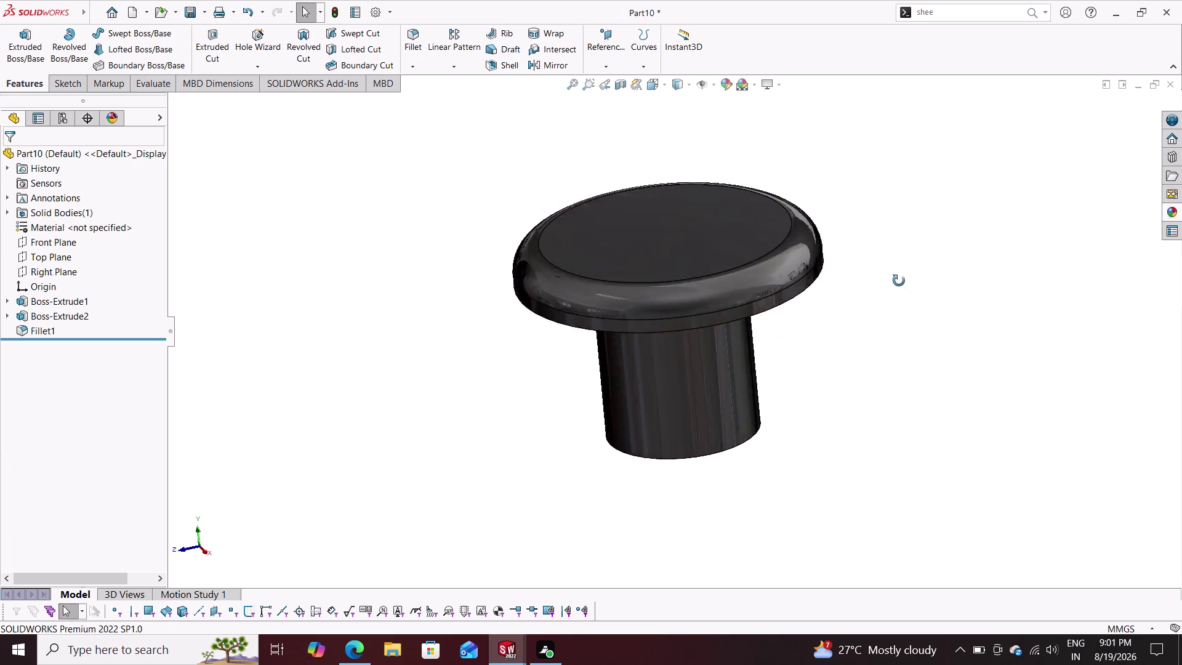
middle_drag(905, 295, 886, 296)
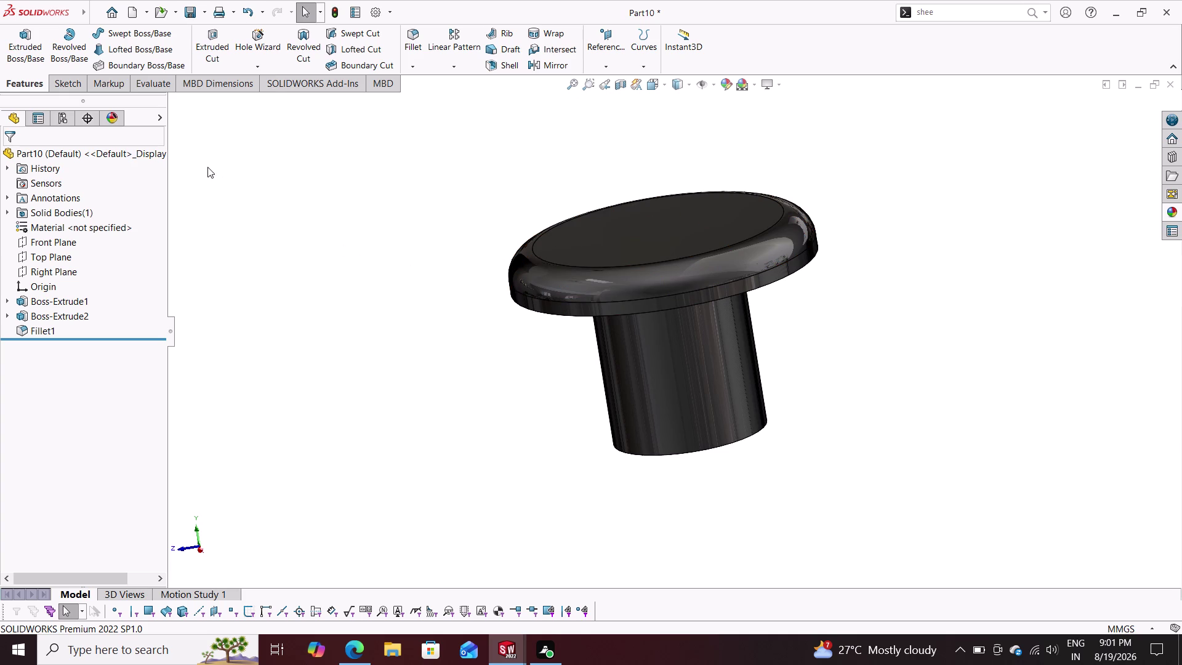
click(188, 10)
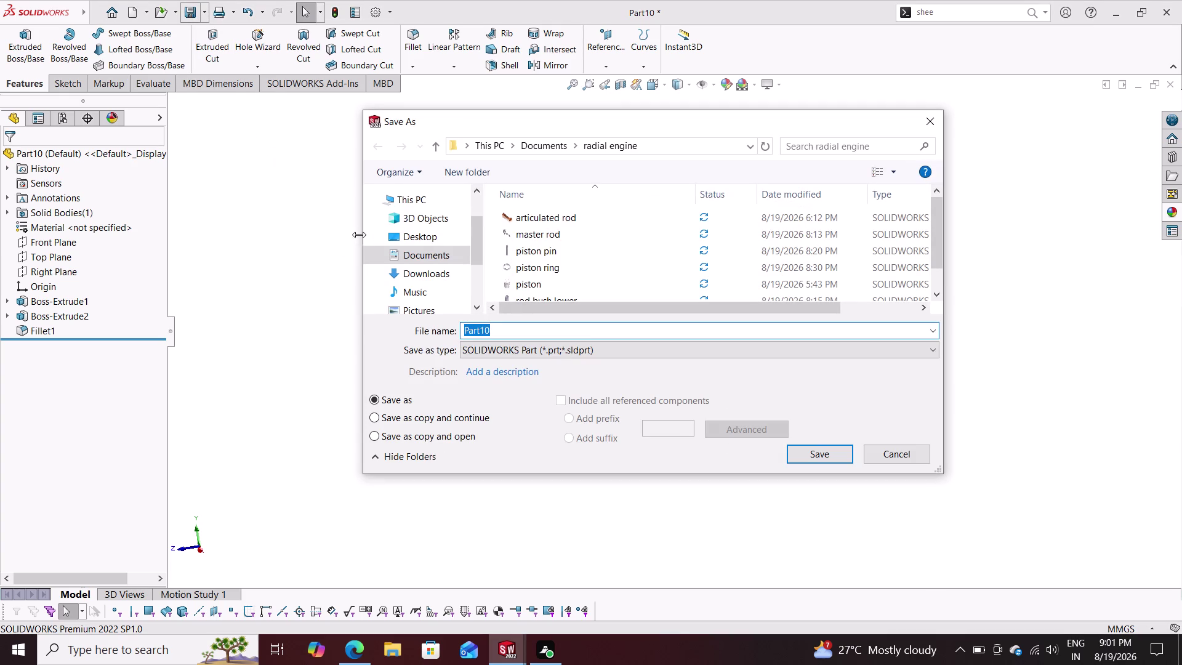
Save the part as 'piston pin plug' in the radial engine folder.
text(p)
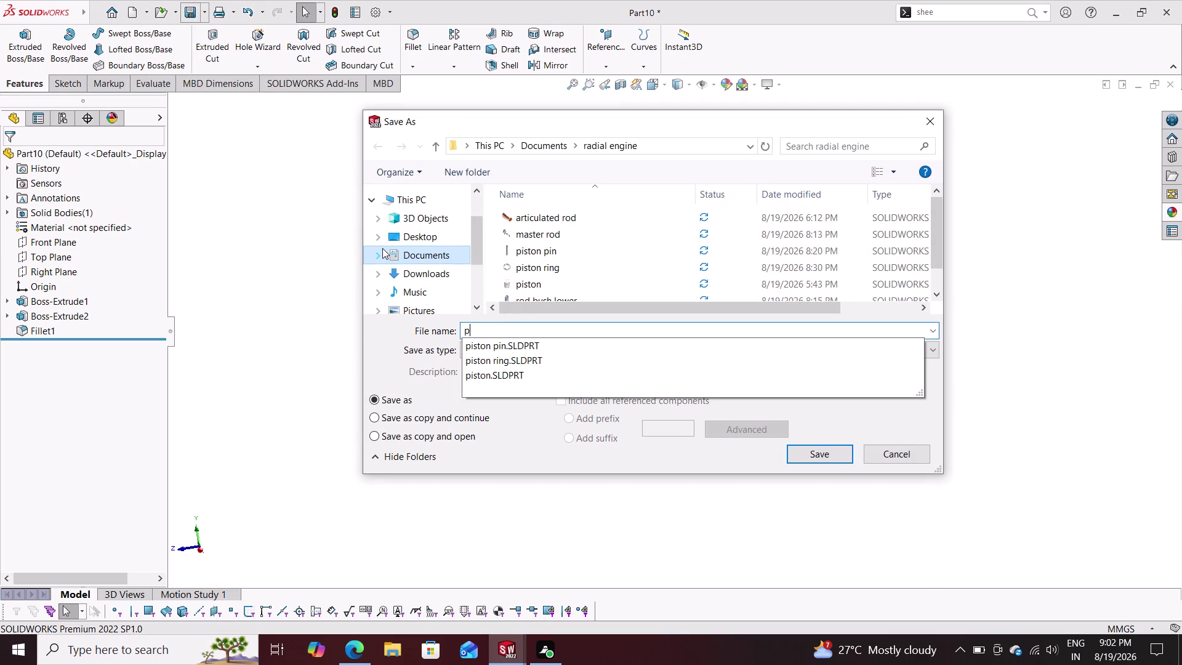
text(iston p)
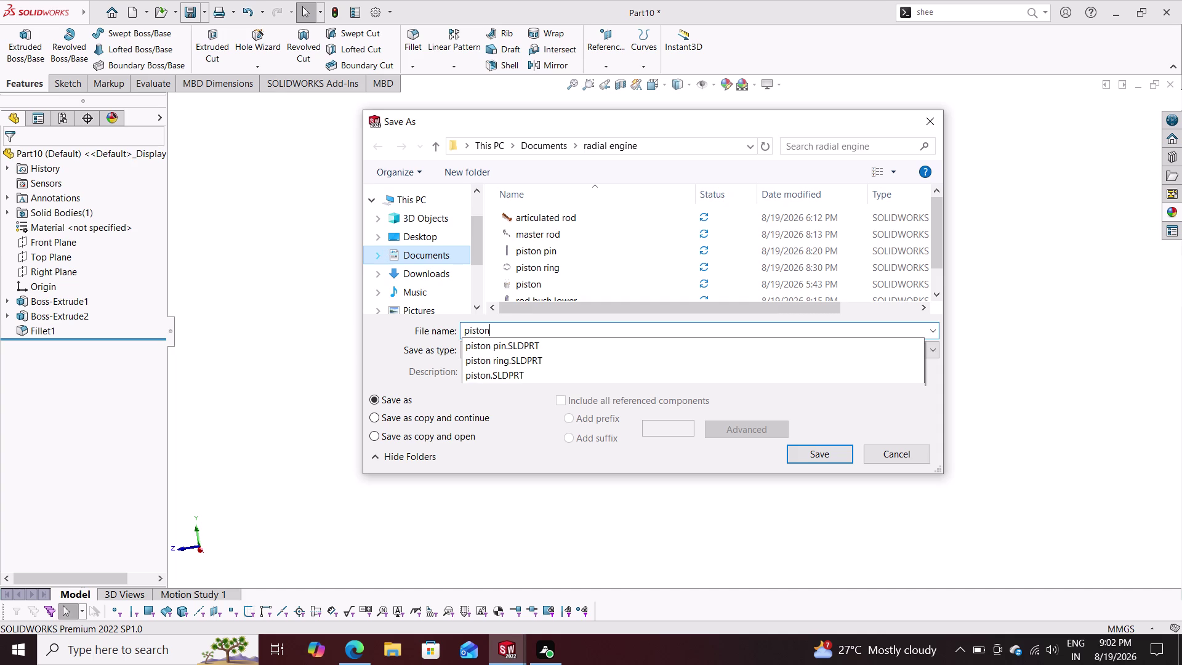
text(in plu)
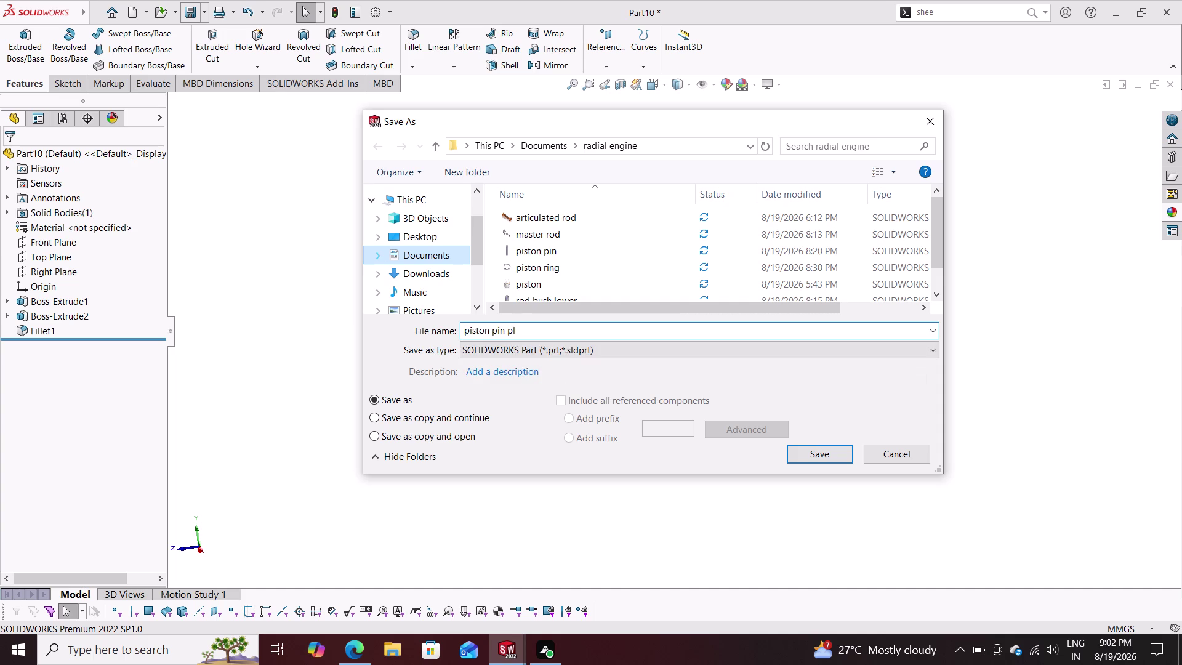
key(g)
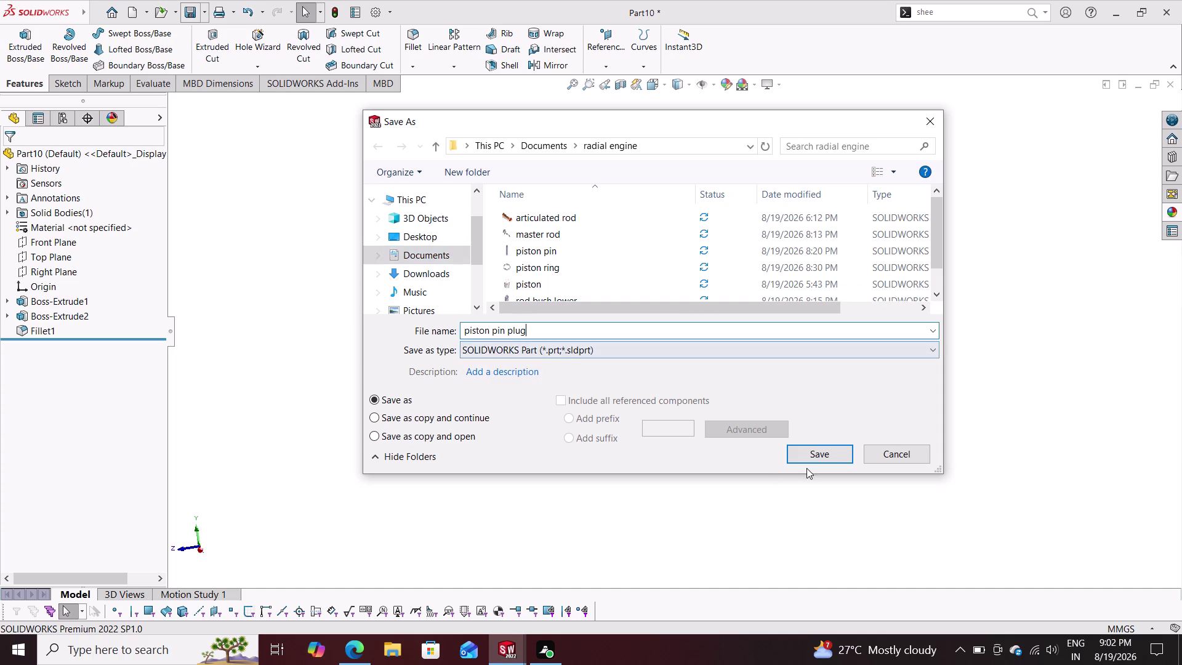
click(820, 451)
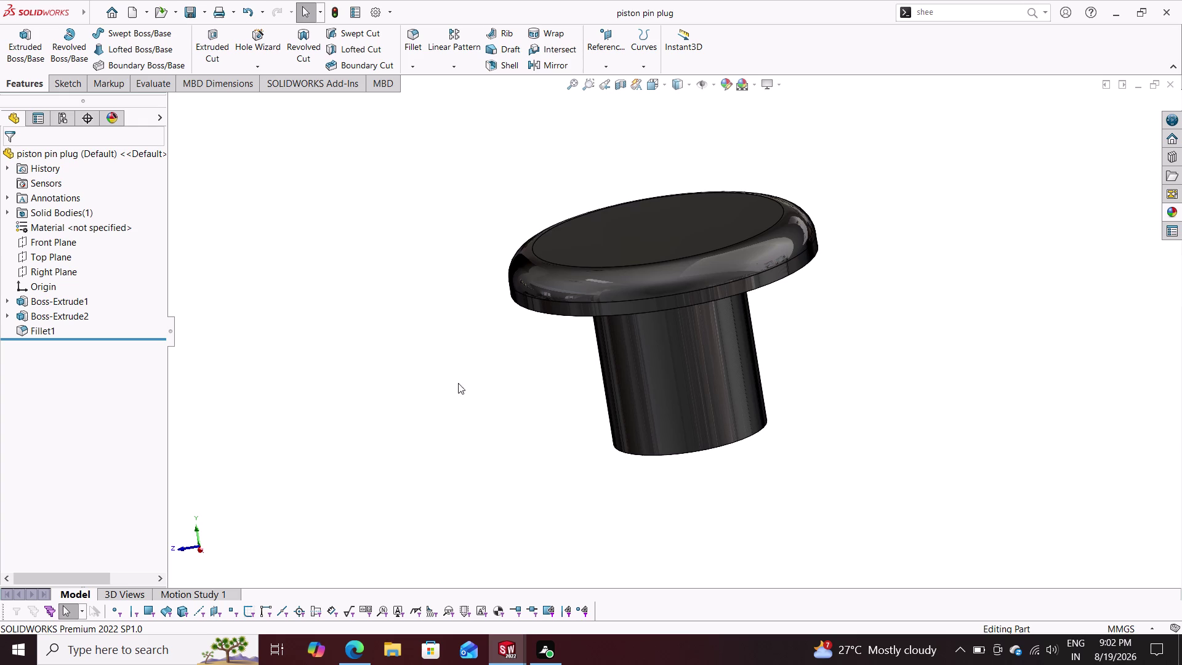
click(137, 13)
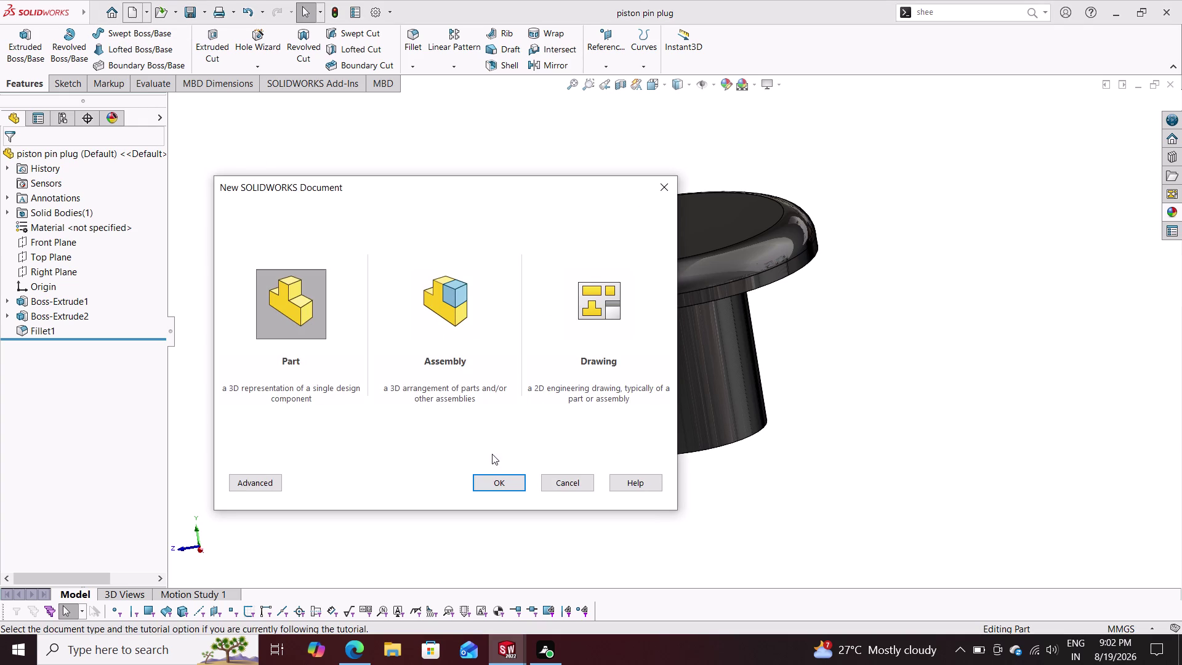
Create Part11 and sketch a first circle at the origin on the Top Plane.
click(498, 482)
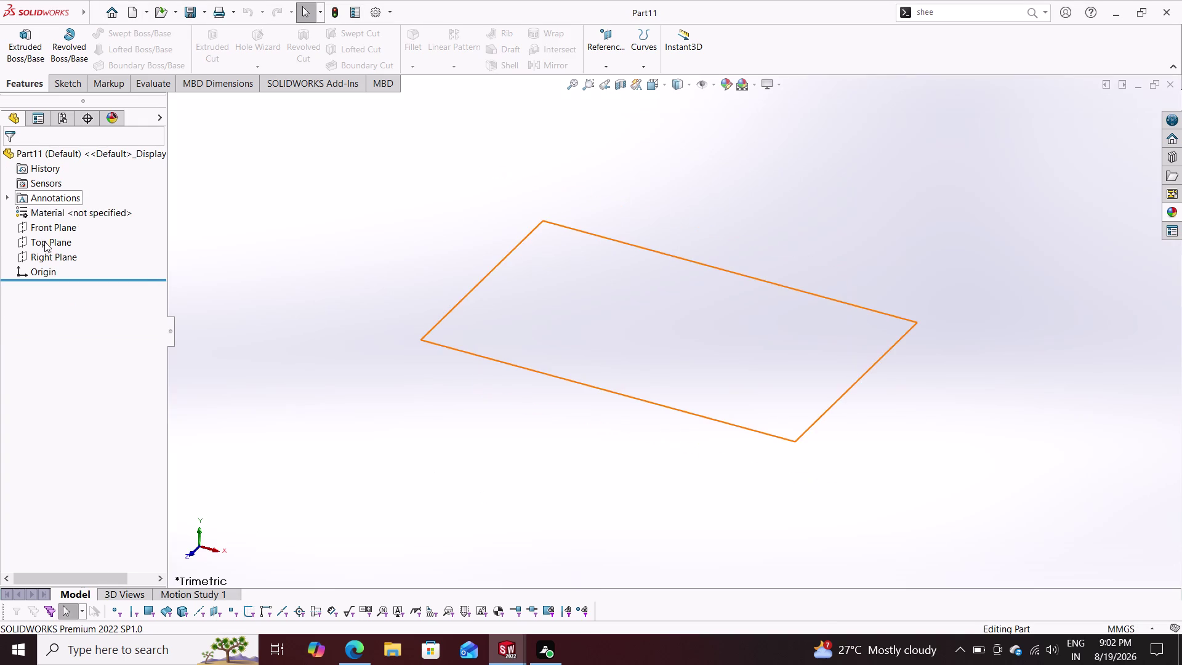
click(46, 243)
click(57, 218)
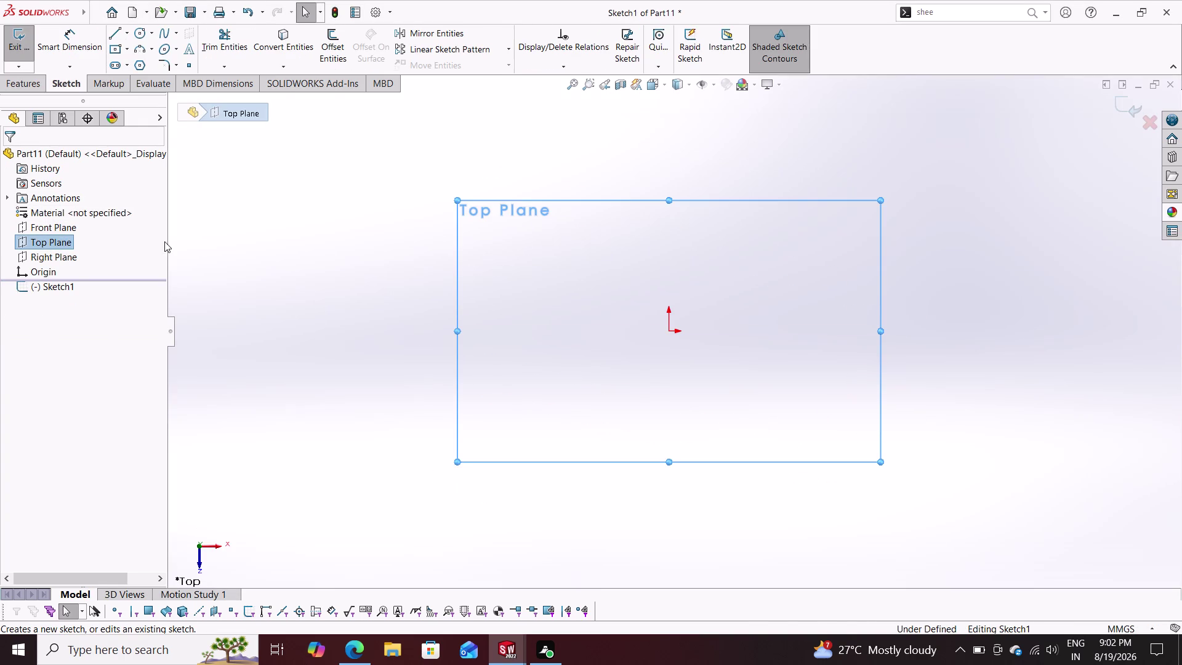
click(142, 28)
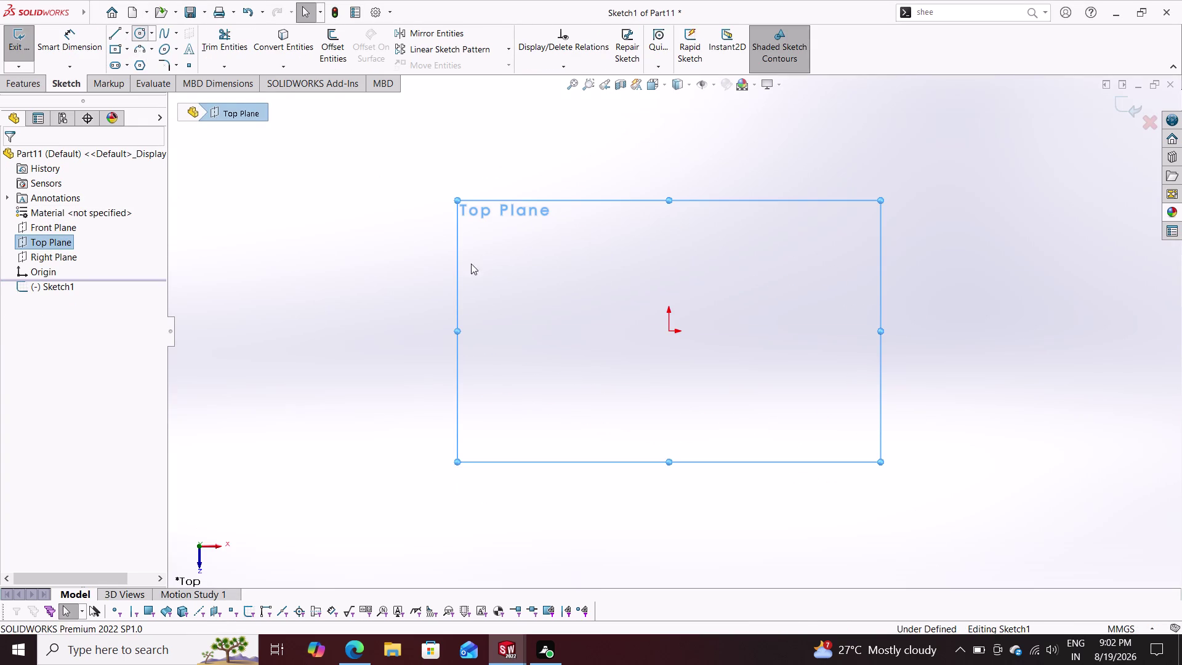
click(669, 330)
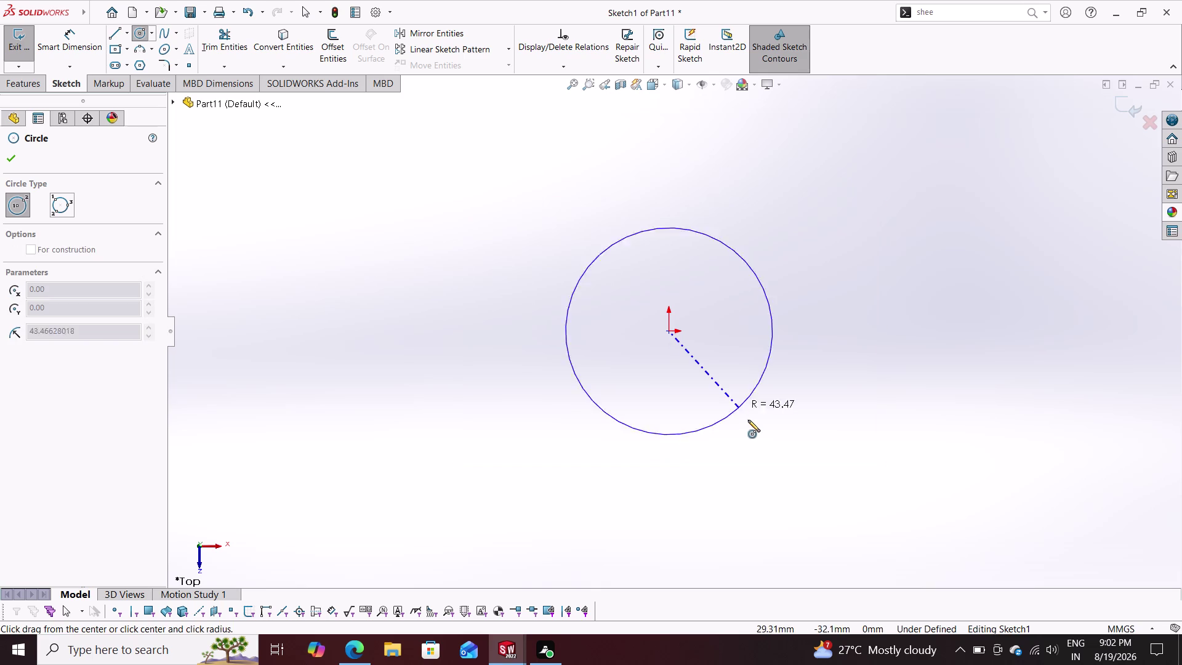
click(751, 423)
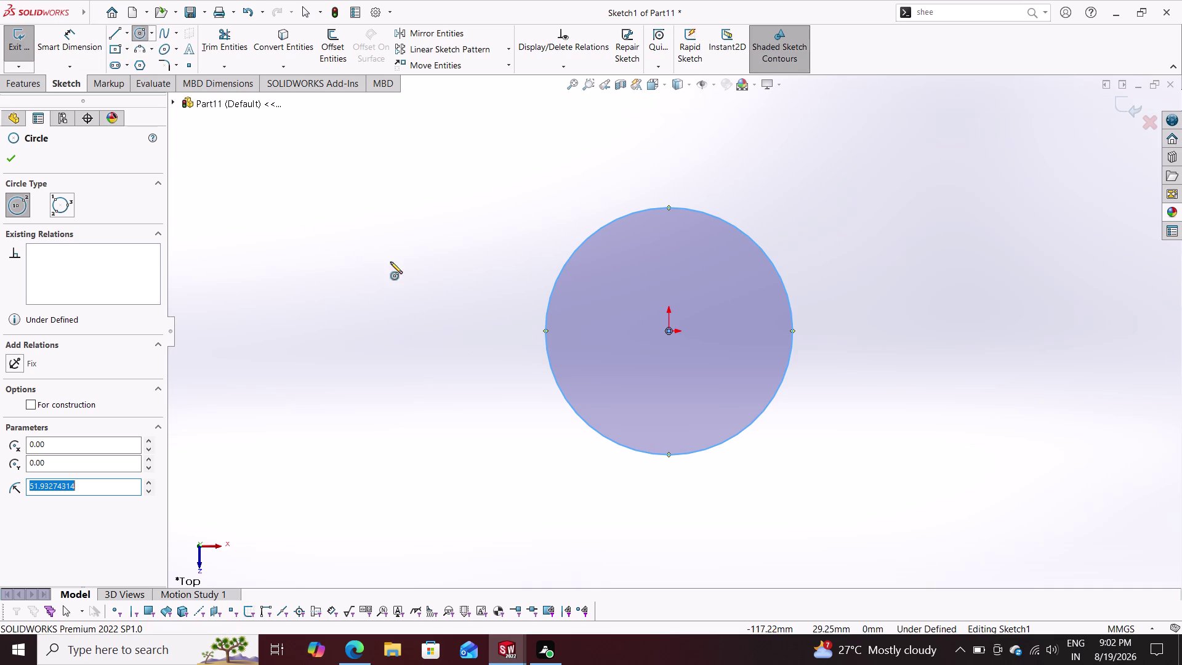
Draw a larger concentric circle around the first, cancelling the stray off-centre circle.
drag(668, 331, 710, 490)
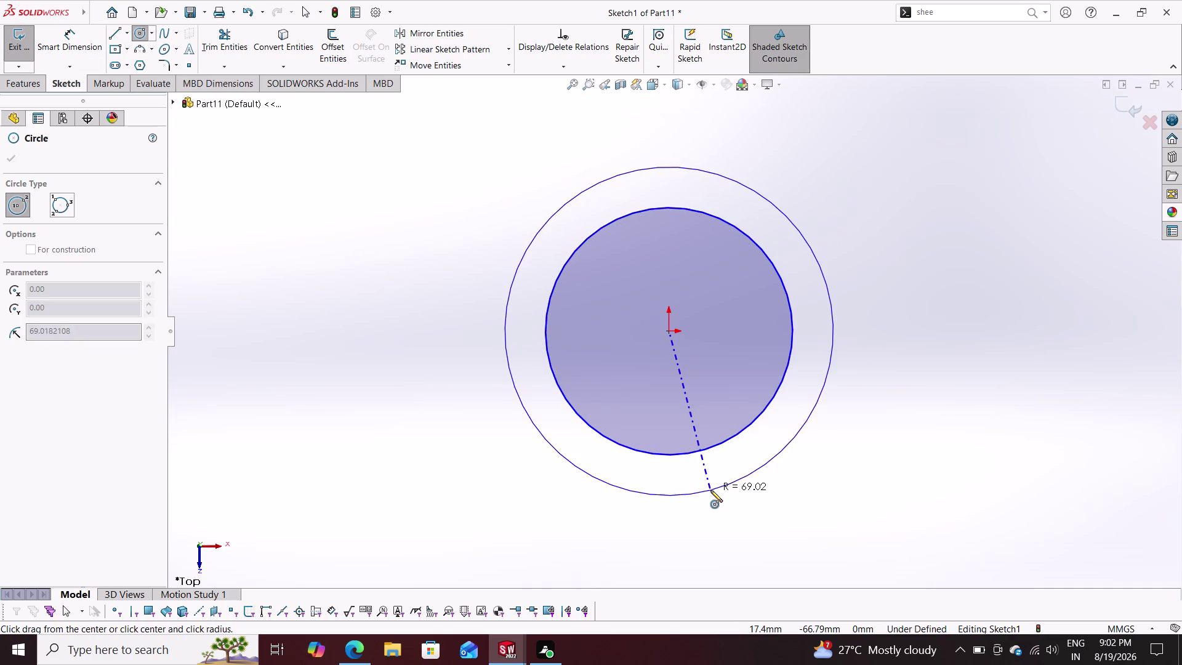
drag(711, 490, 712, 510)
click(712, 510)
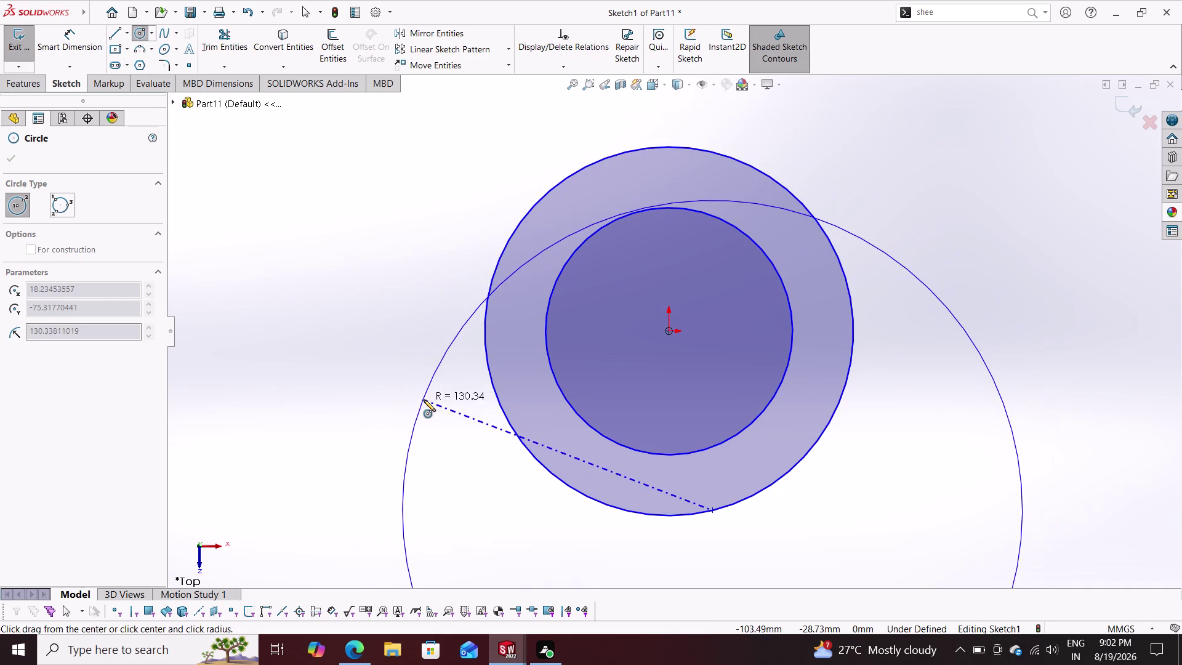
key(Escape)
drag(70, 49, 211, 153)
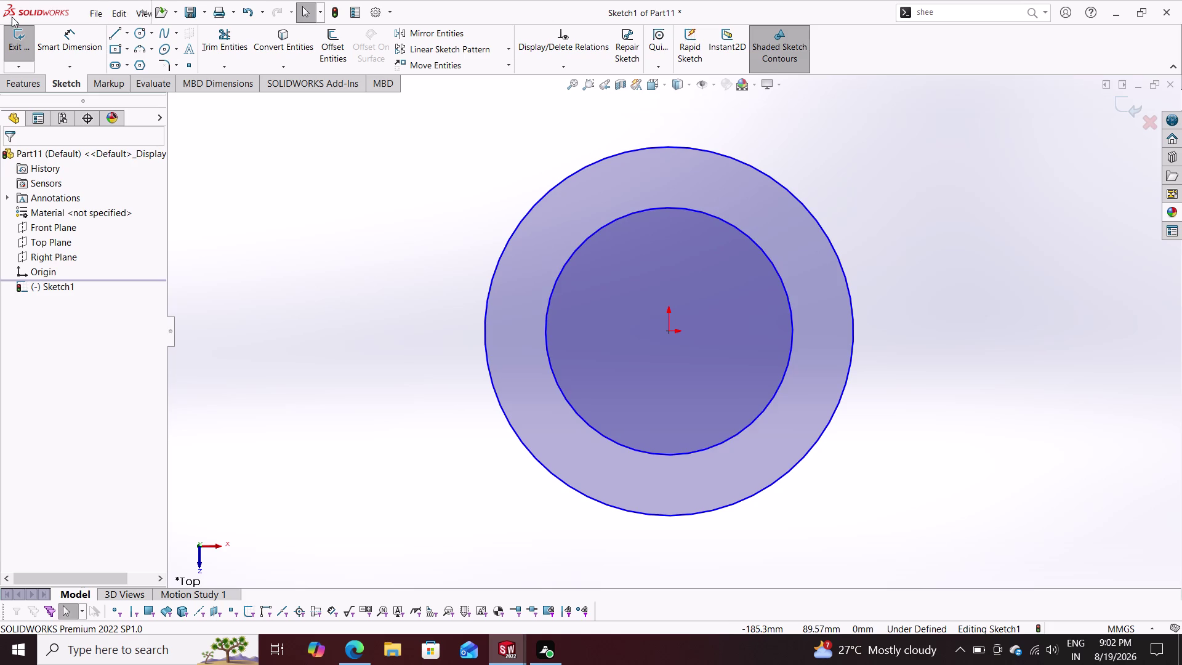
click(82, 40)
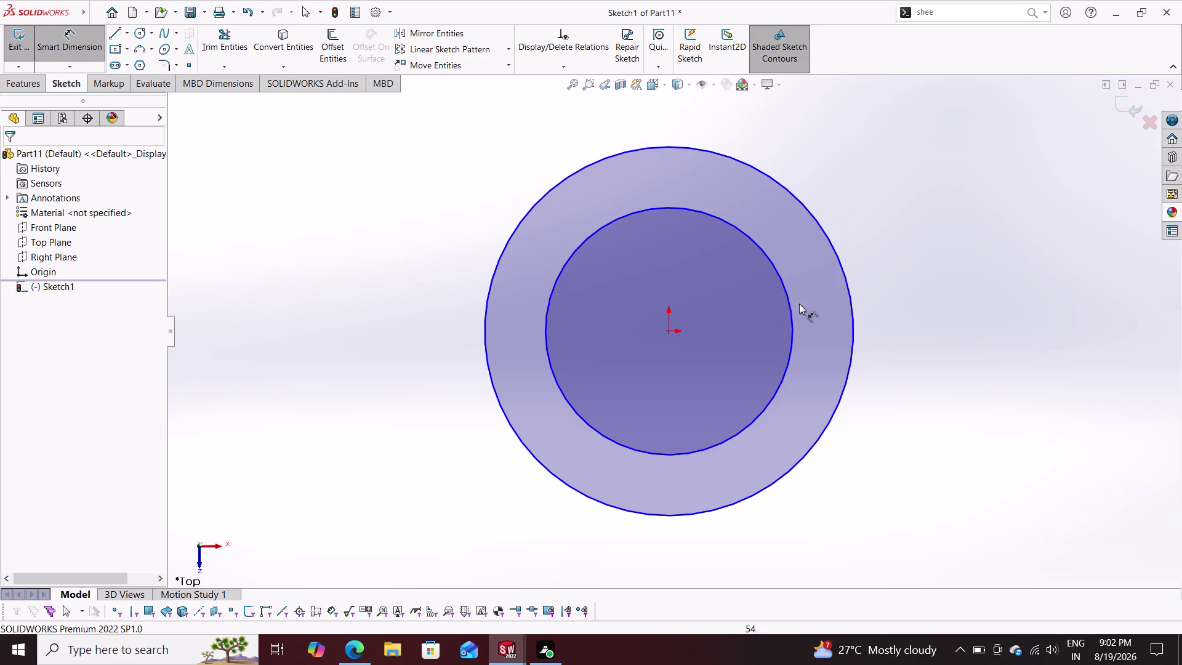
Dimension the inner circle to 46 mm and the outer circle to 52 mm.
drag(791, 306, 837, 318)
click(941, 342)
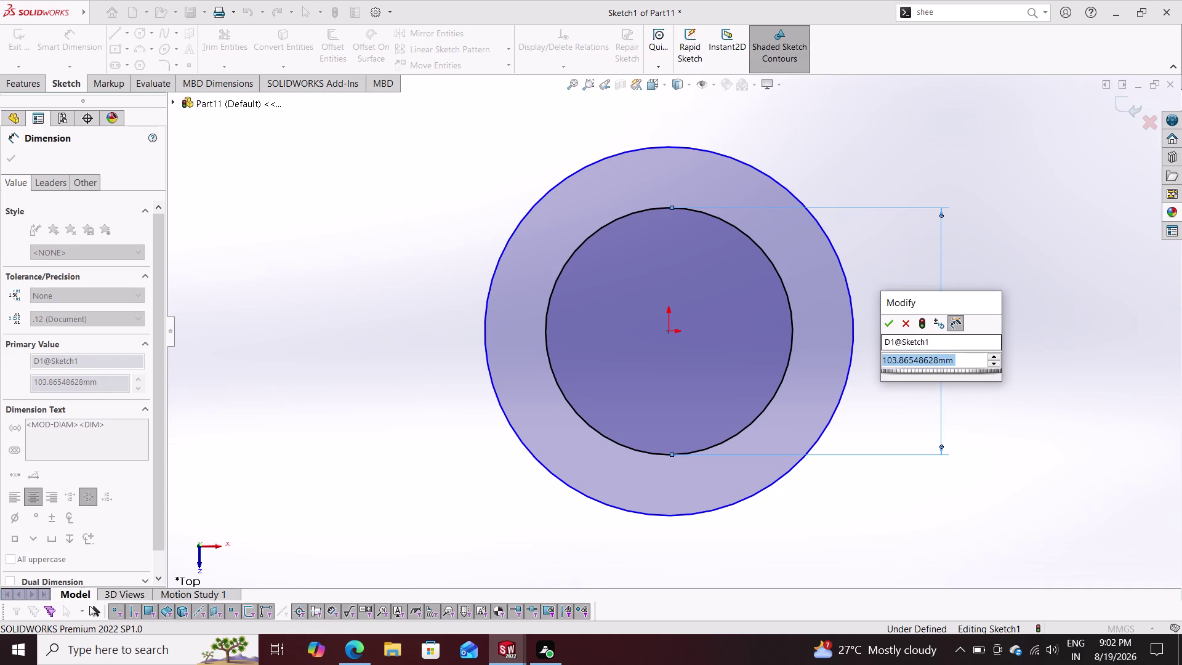
text(4)
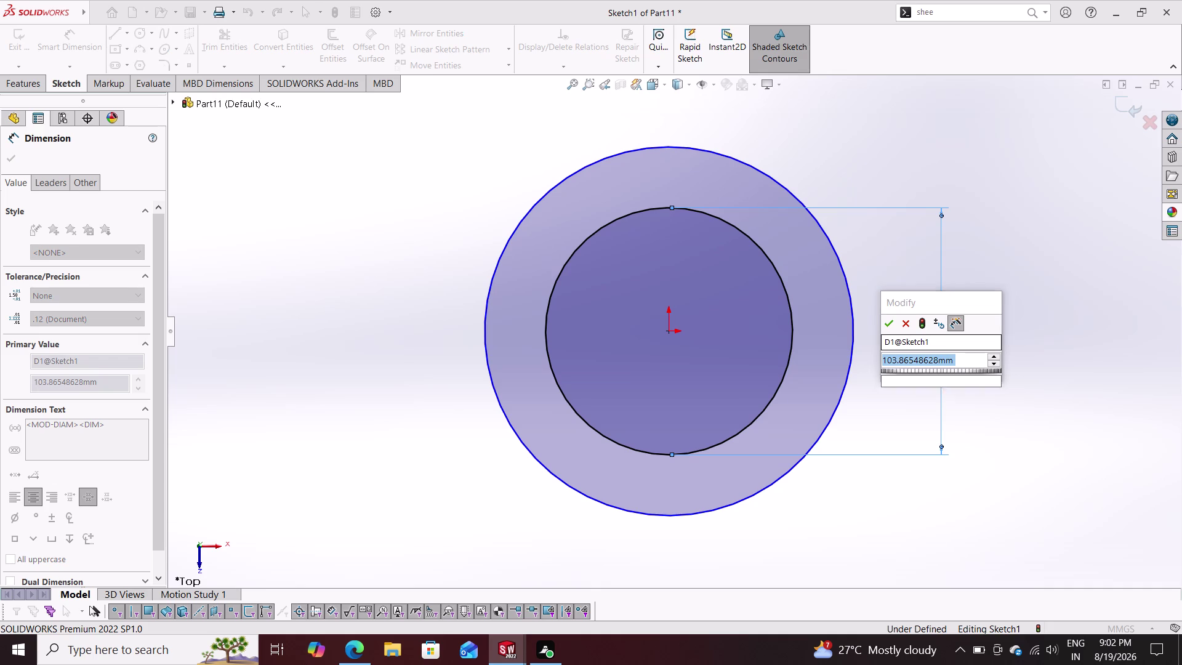
text(6)
key(Return)
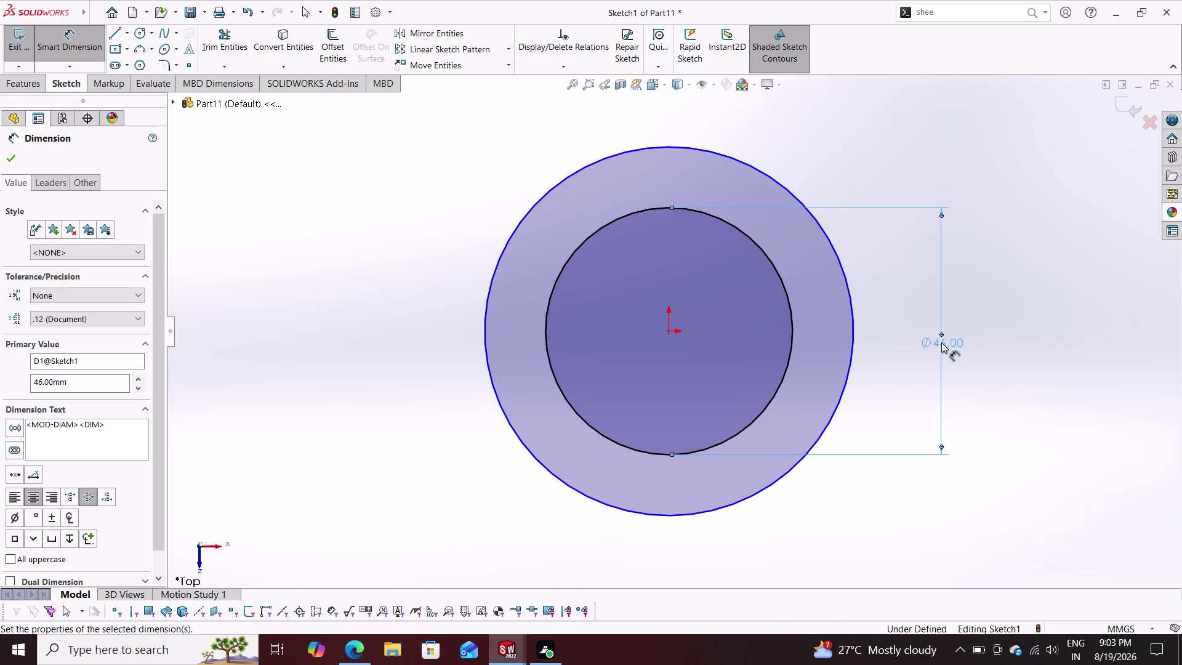
click(852, 337)
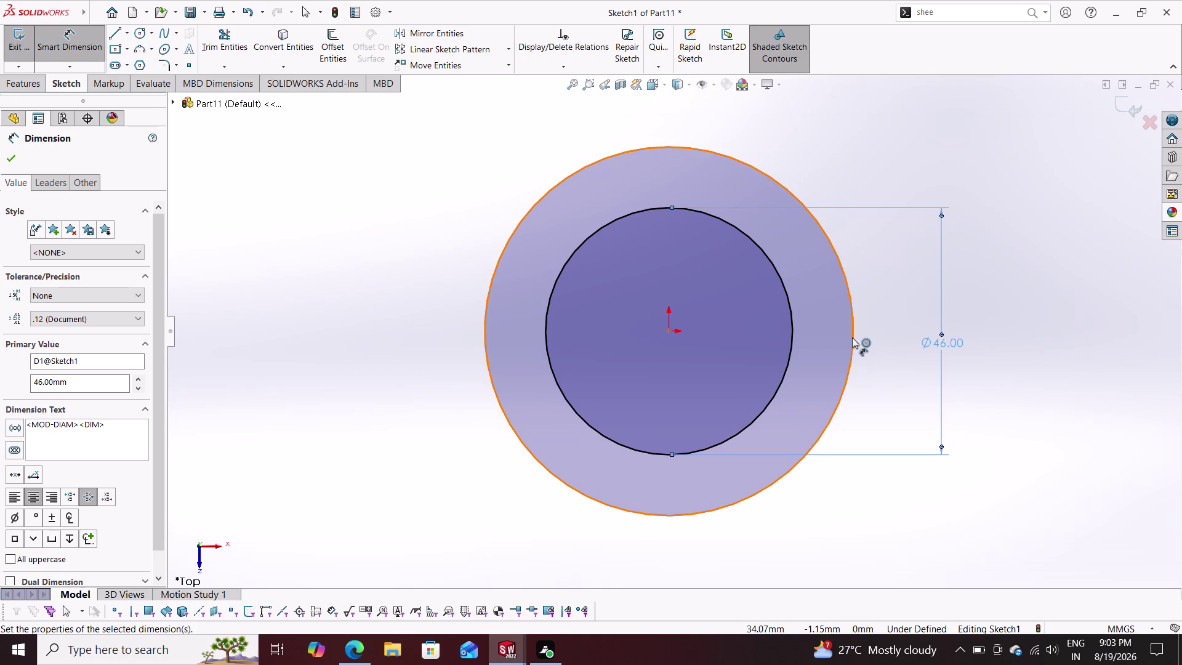
click(1022, 330)
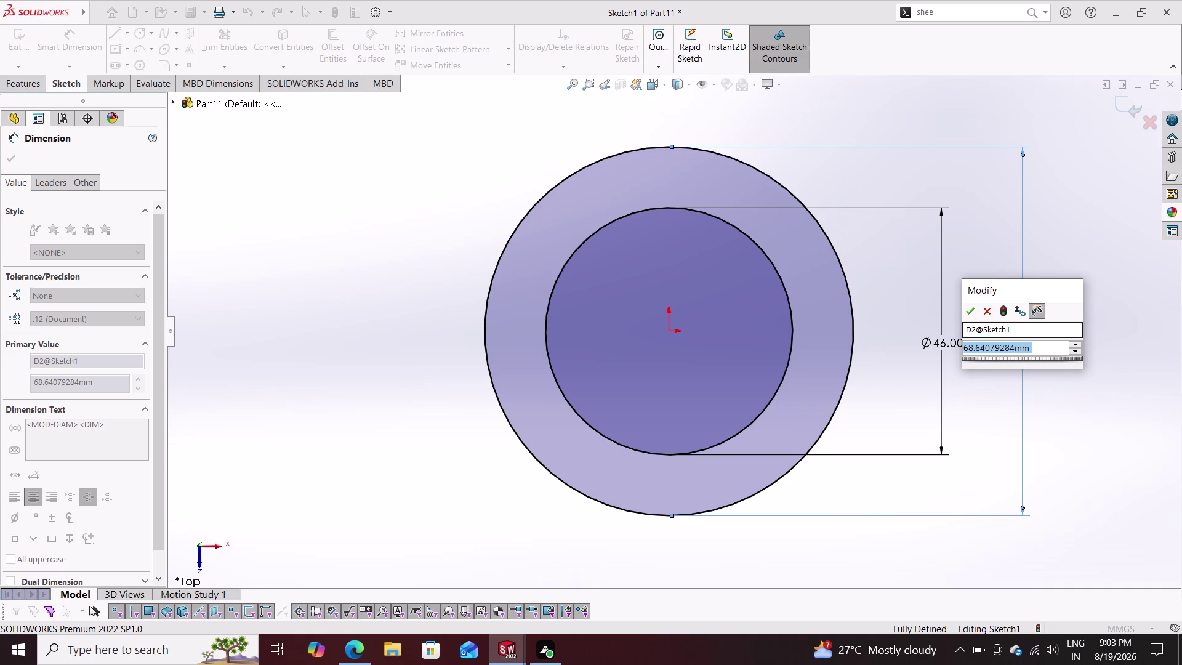
text(52)
key(Return)
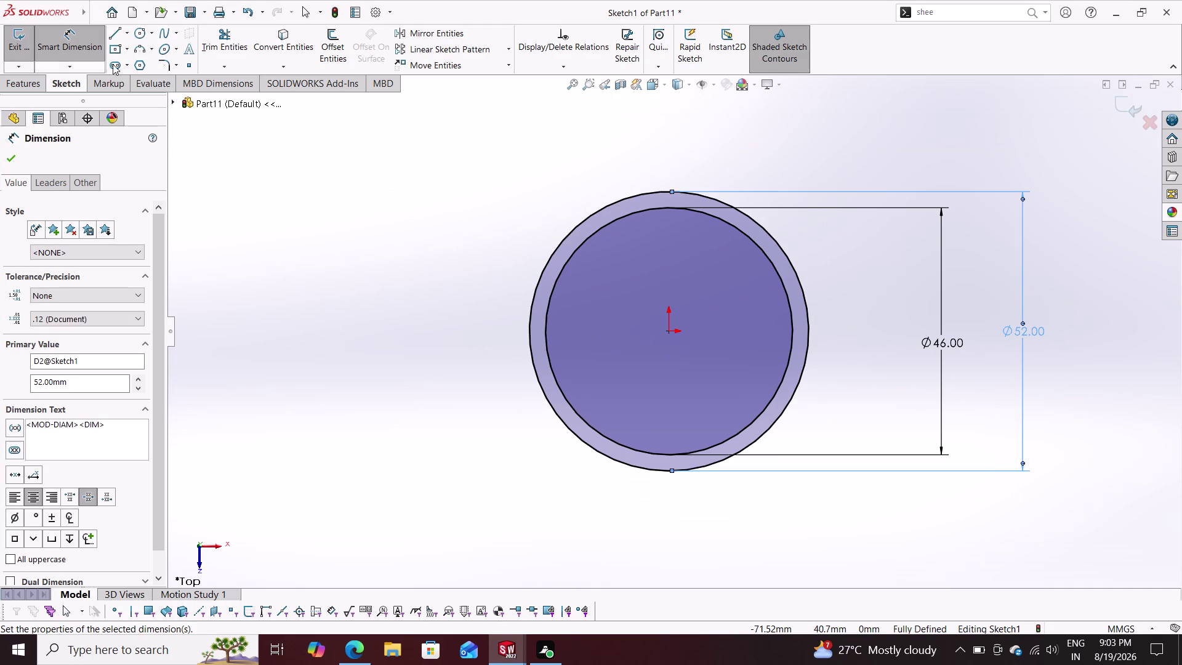
Extrude the ring sketch 70 mm (Blind) into a tube.
click(29, 80)
click(22, 36)
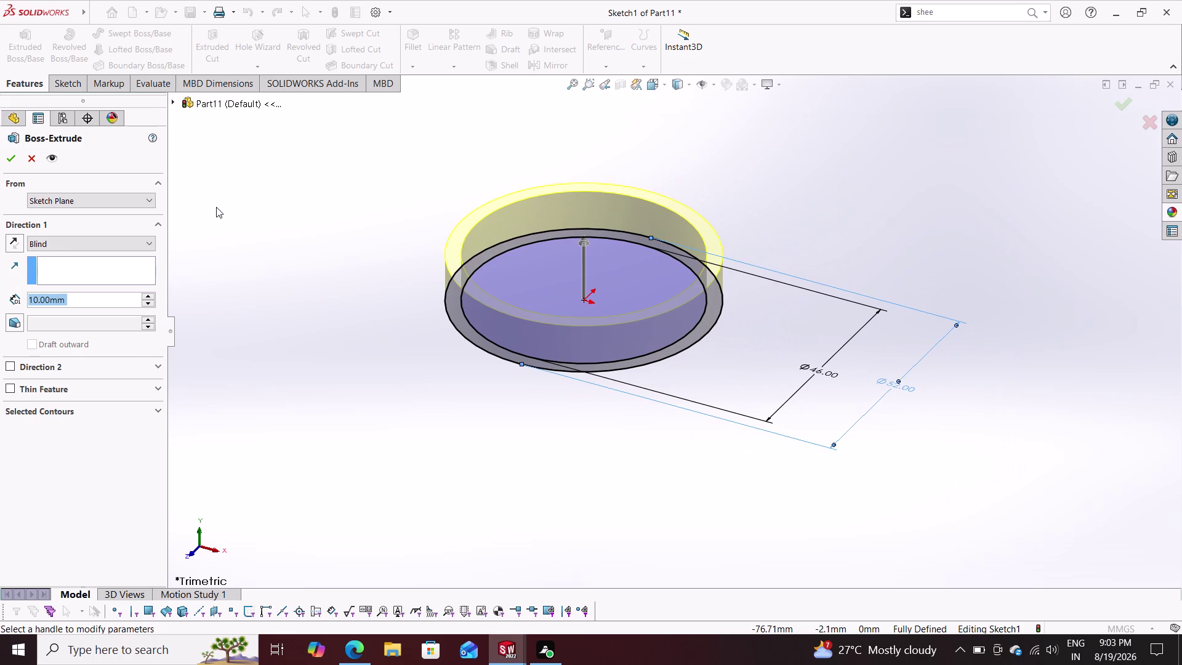
text(7)
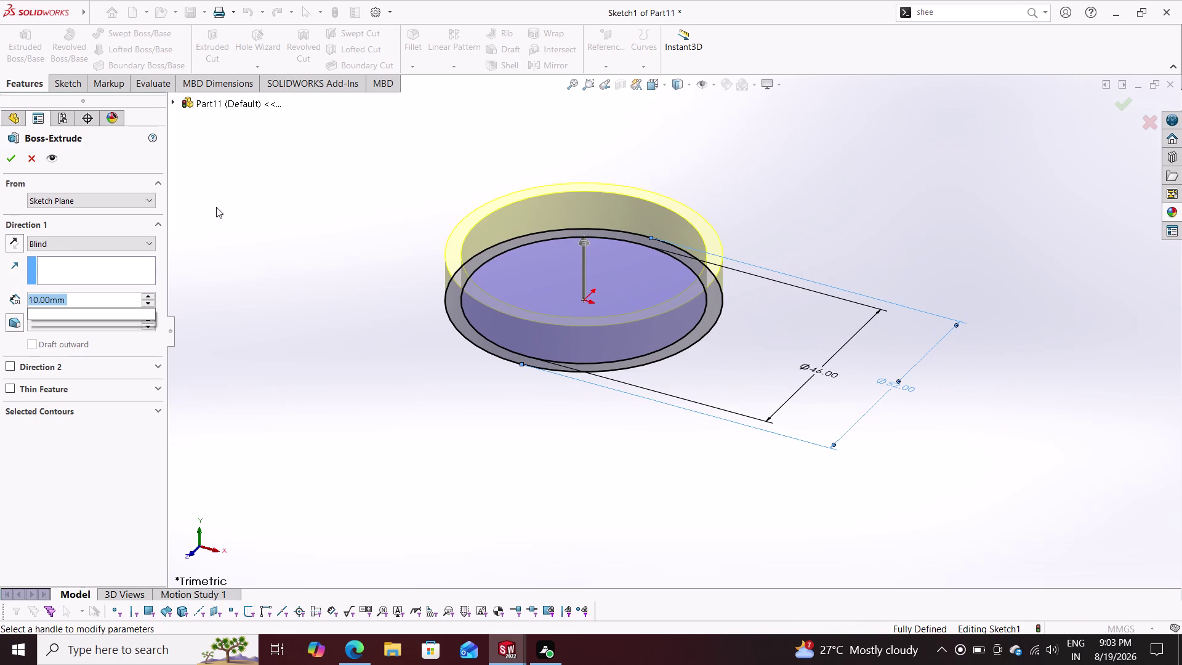
text(0)
key(Return)
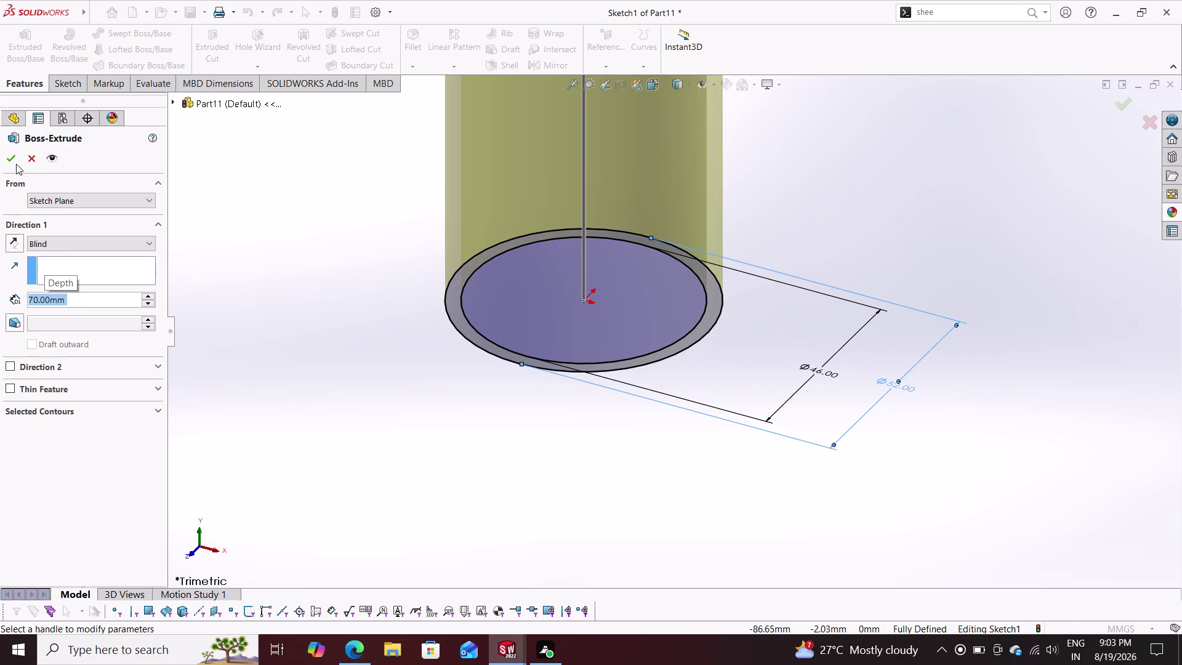
click(12, 159)
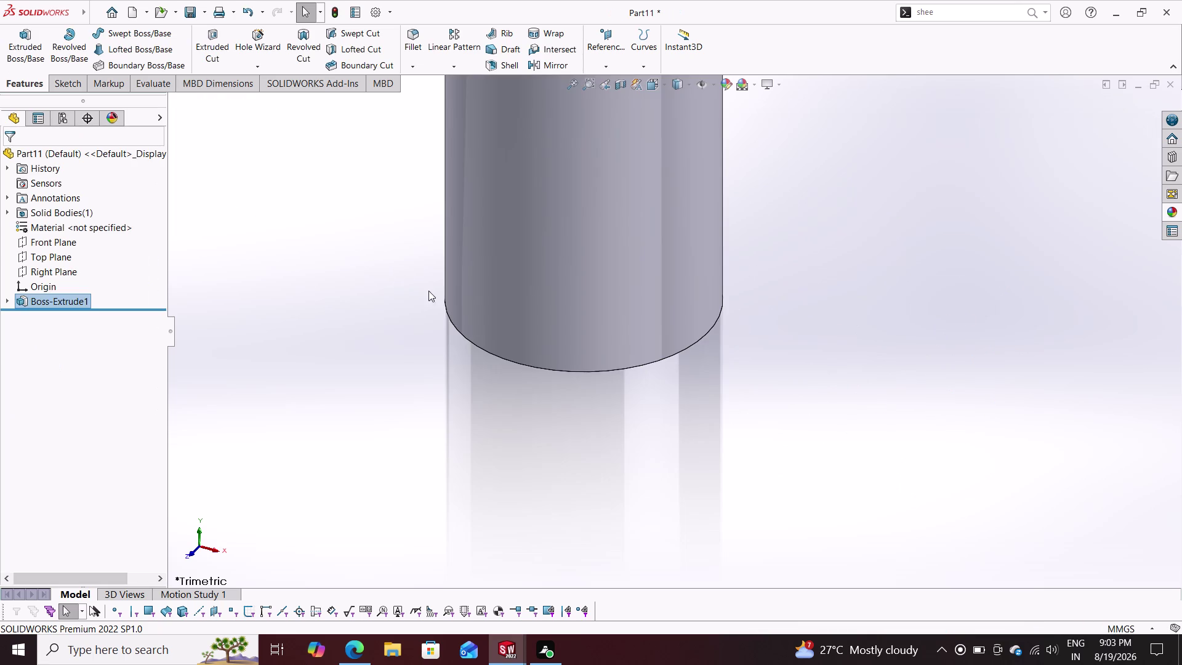
right_drag(448, 277, 422, 395)
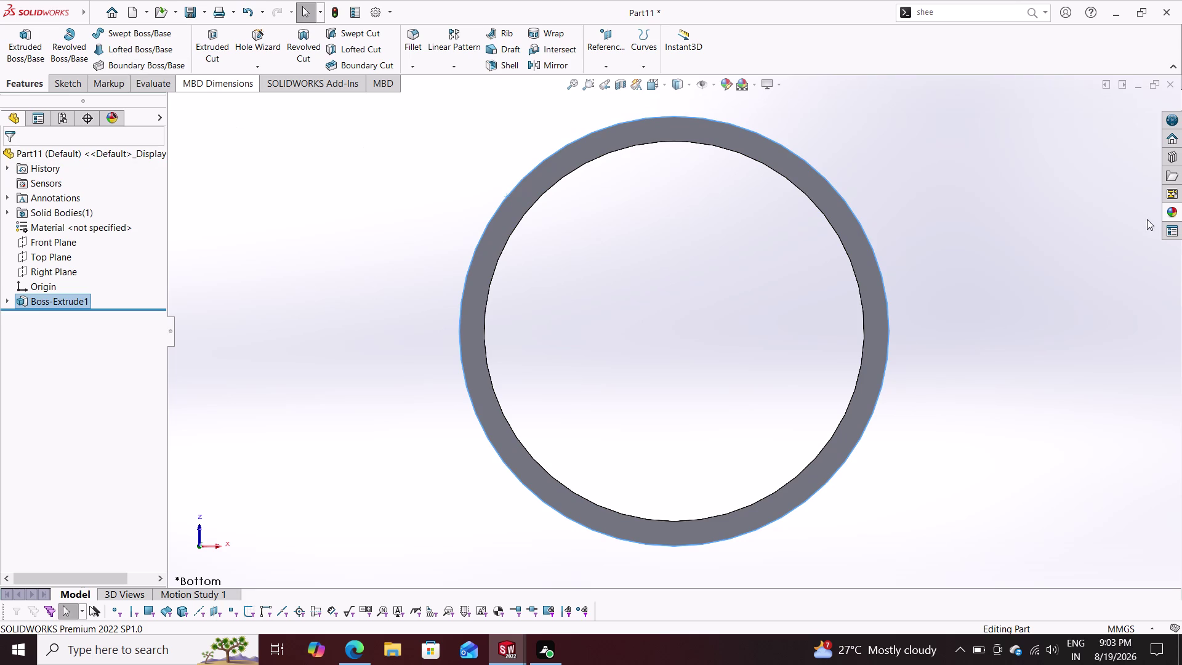
Apply the siena colour appearance to the tube.
click(1167, 211)
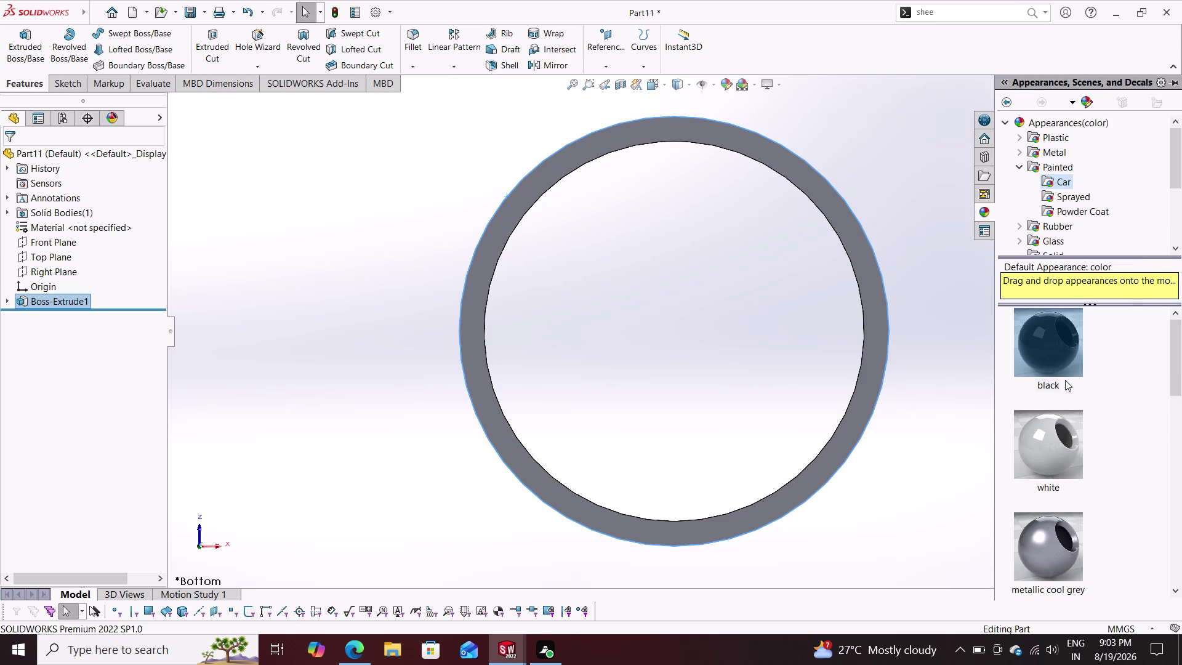
scroll(down, 3)
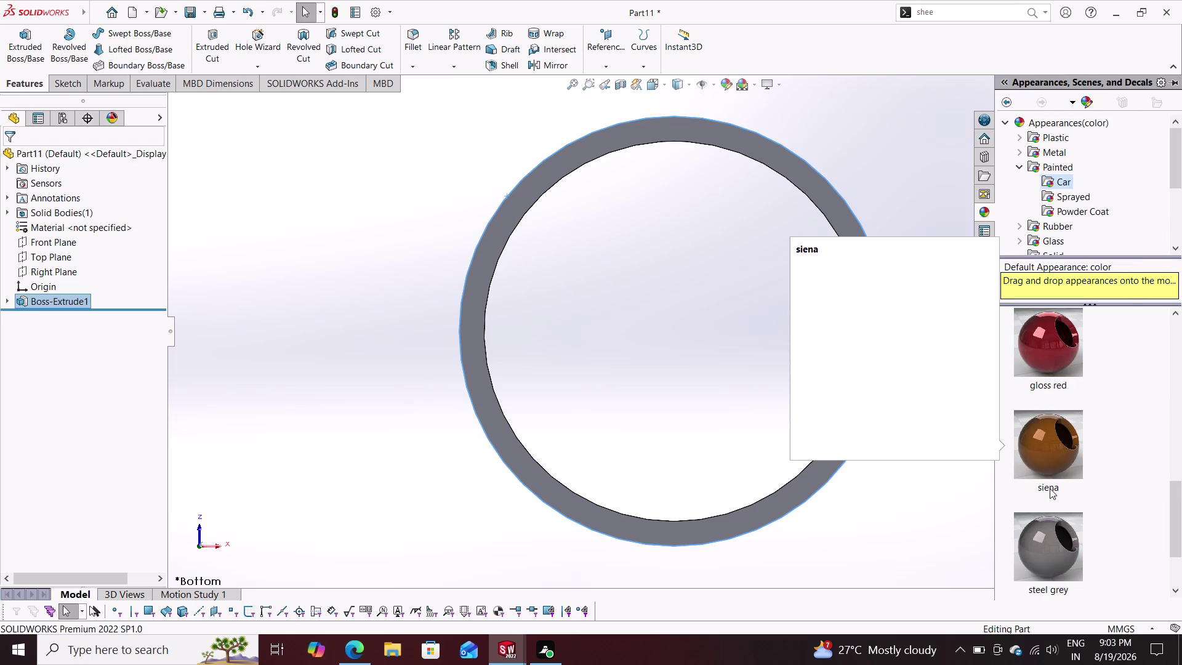
drag(1049, 561, 878, 438)
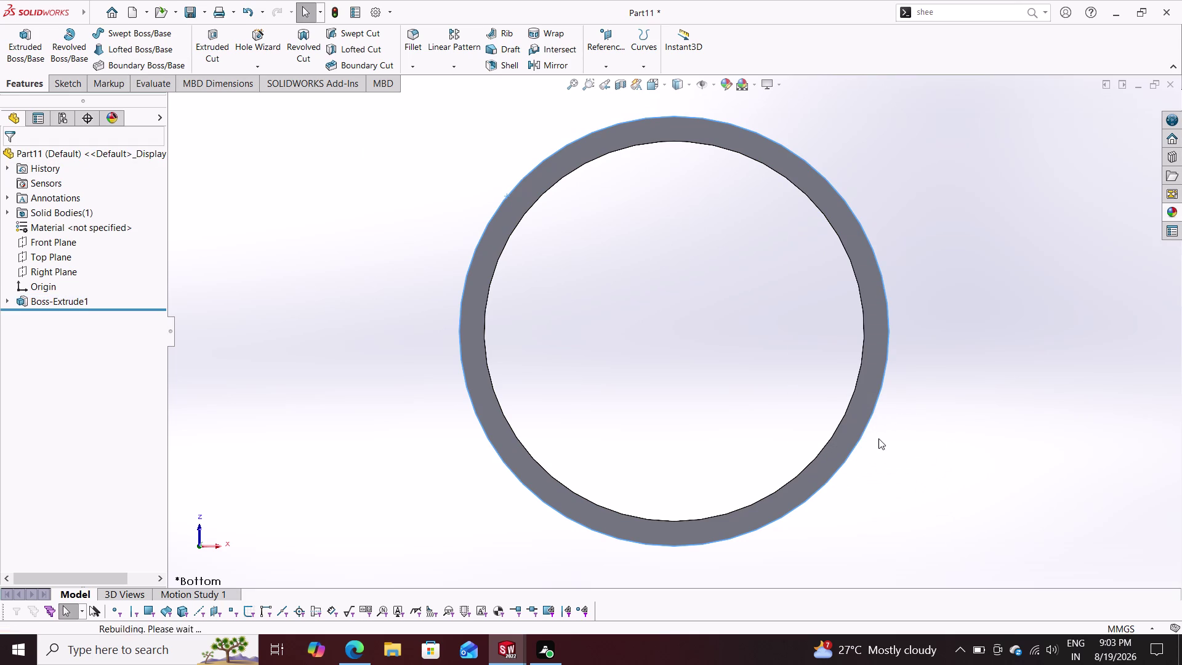
middle_drag(907, 447, 849, 330)
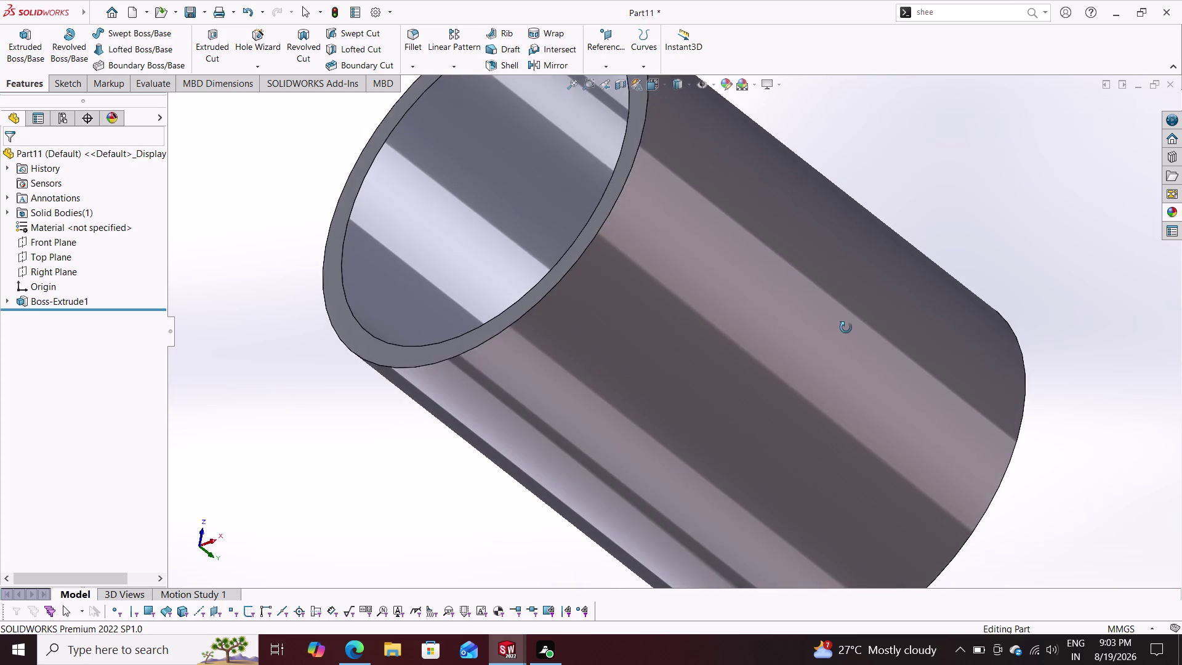
middle_drag(849, 330, 846, 327)
Apply another colour appearance to the whole tube body, then start Save As.
click(1173, 207)
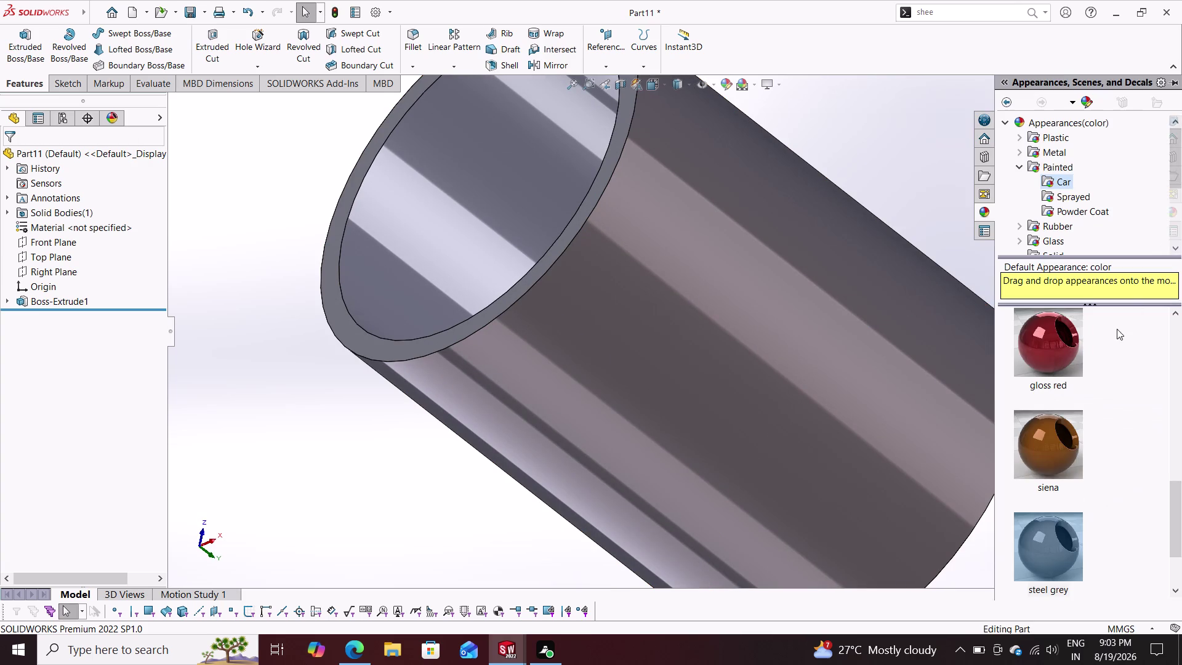
drag(1049, 539, 787, 376)
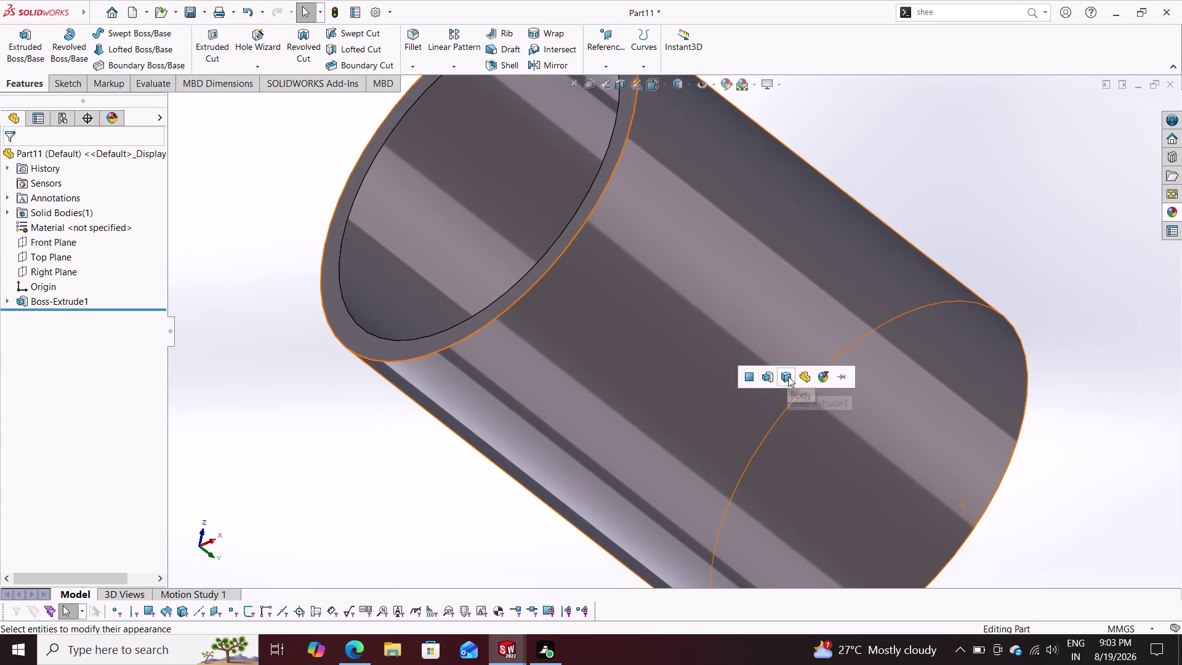
click(802, 373)
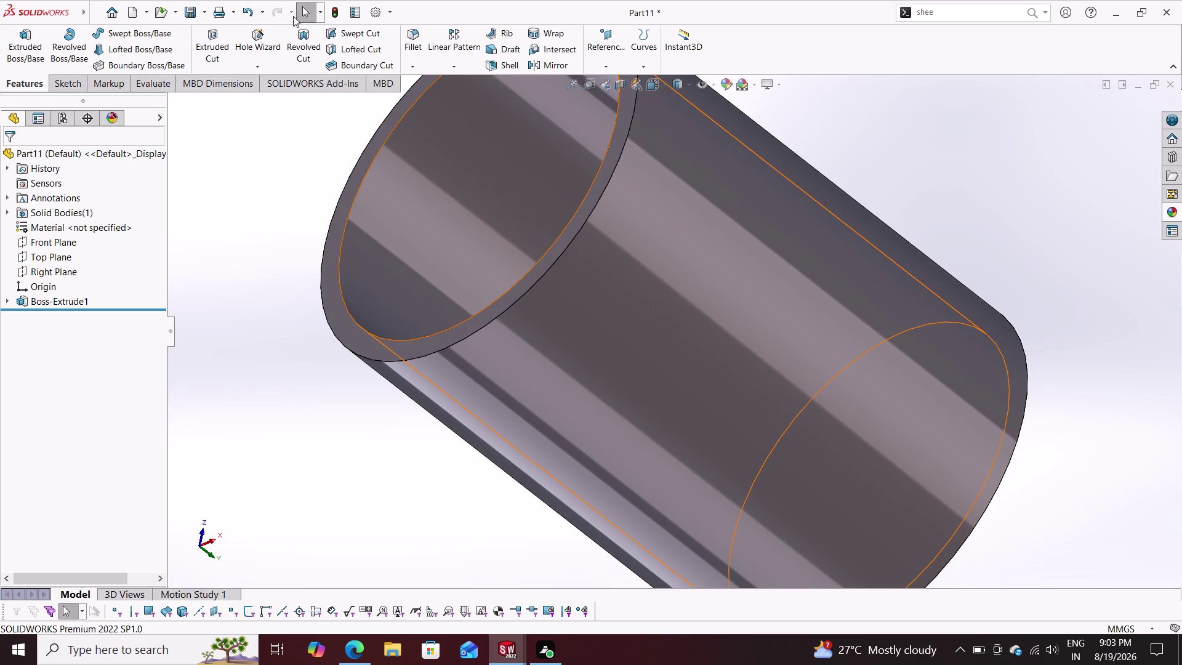
click(207, 5)
click(213, 47)
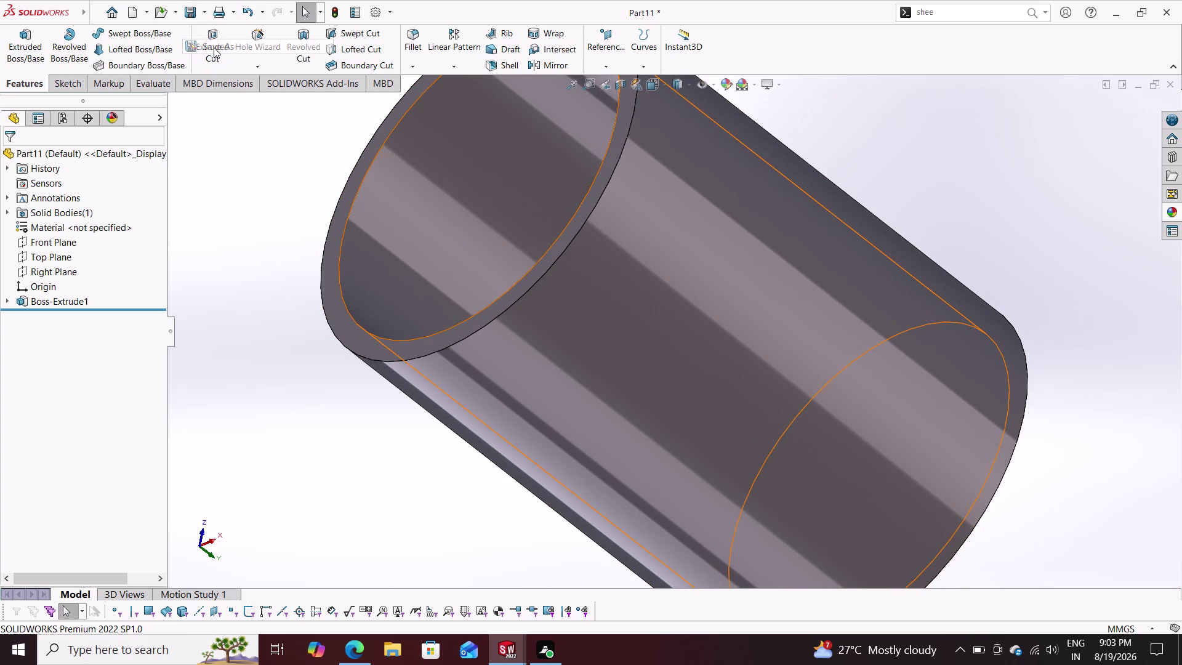
Save the tube part under the name 'master rod bearing'.
text(m)
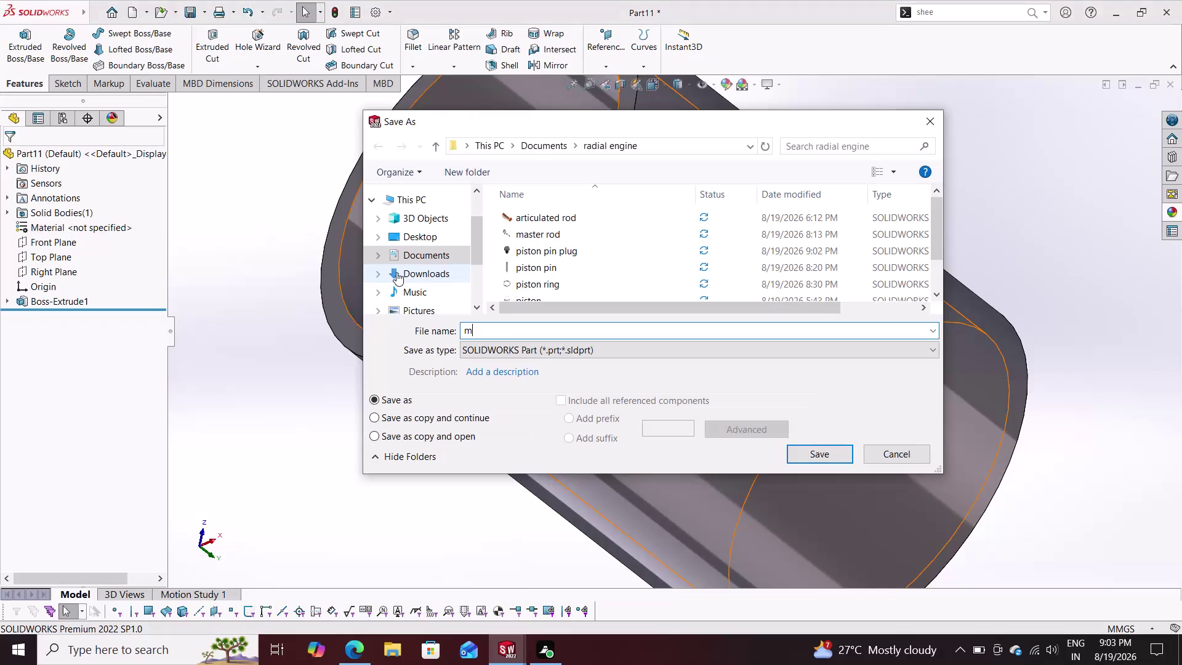
text(aster)
key(space)
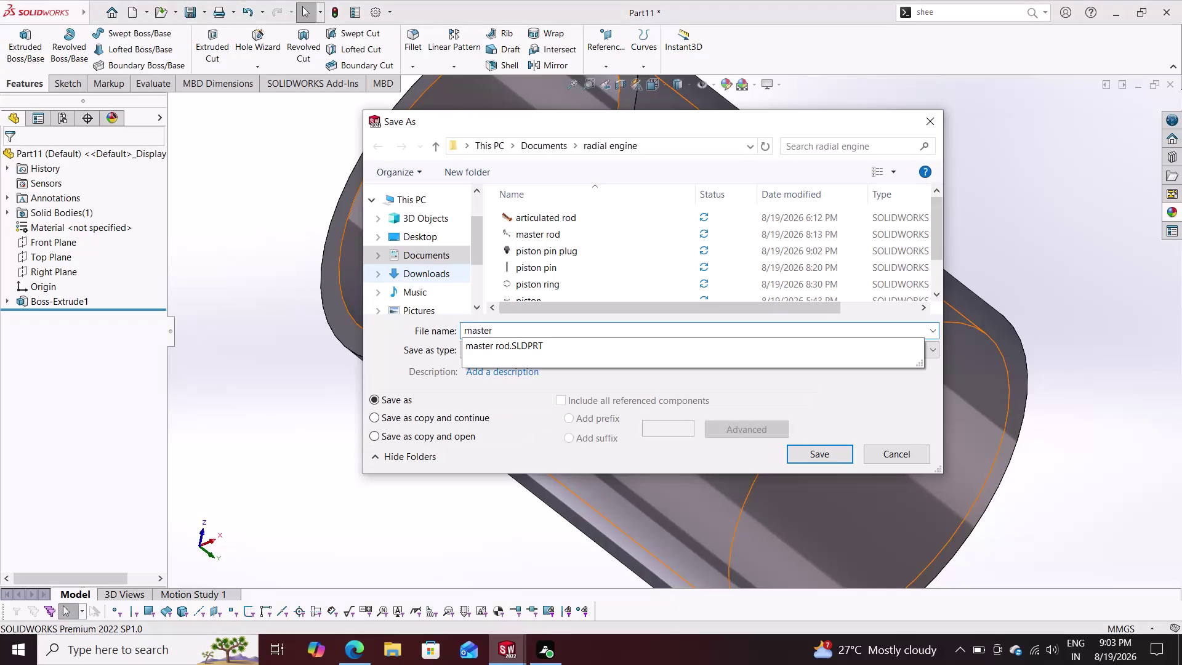
text(rod)
key(space)
text(b)
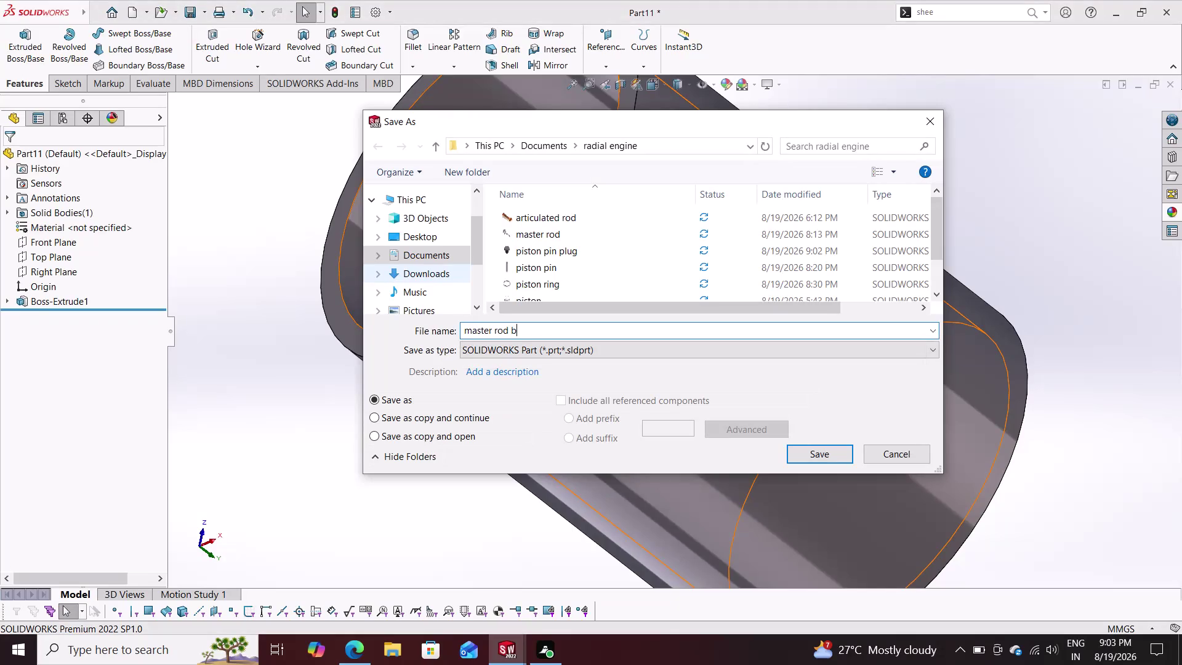
text(earing)
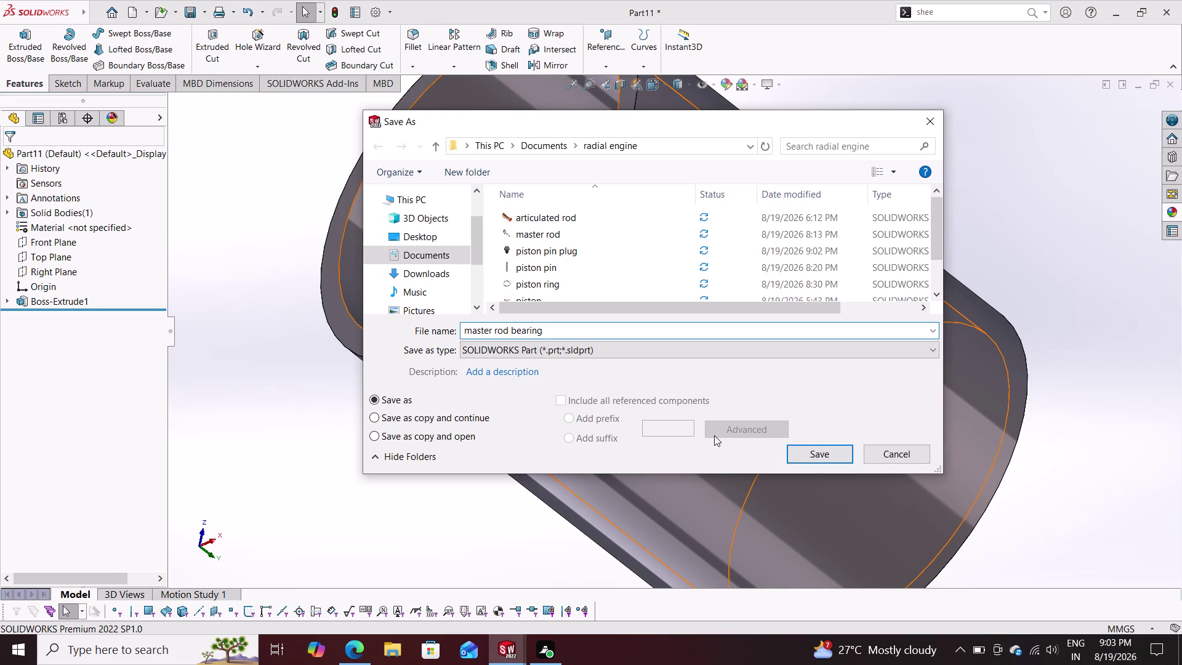
click(830, 449)
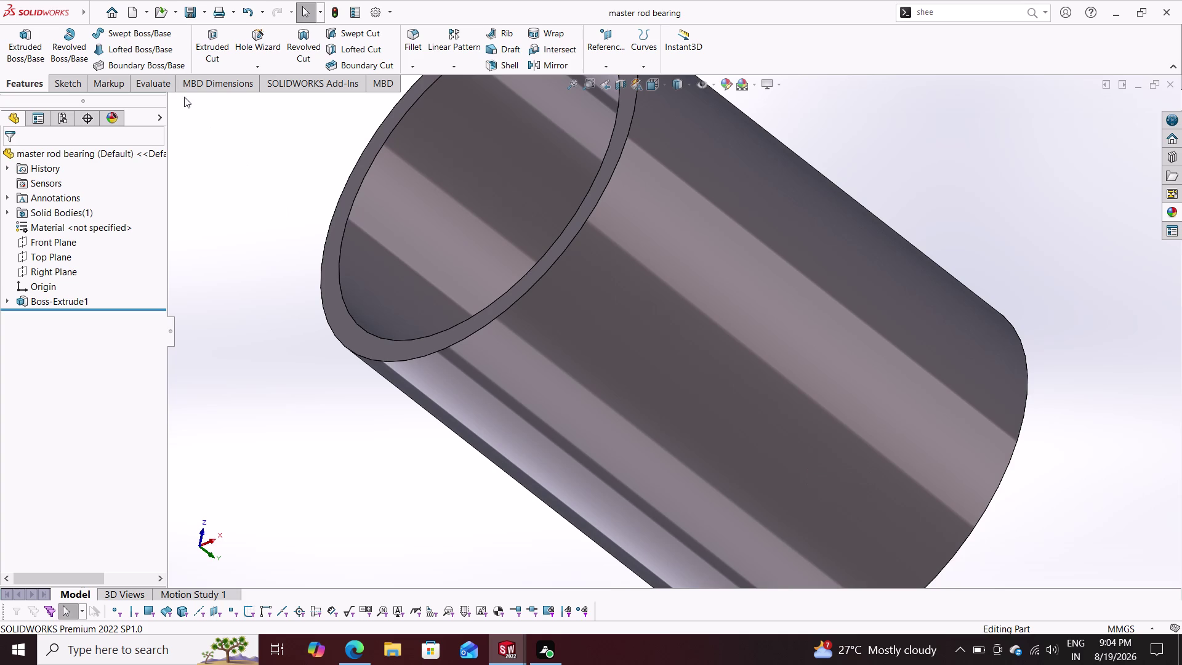
Bring up the New SOLIDWORKS Document choices.
click(66, 86)
click(32, 80)
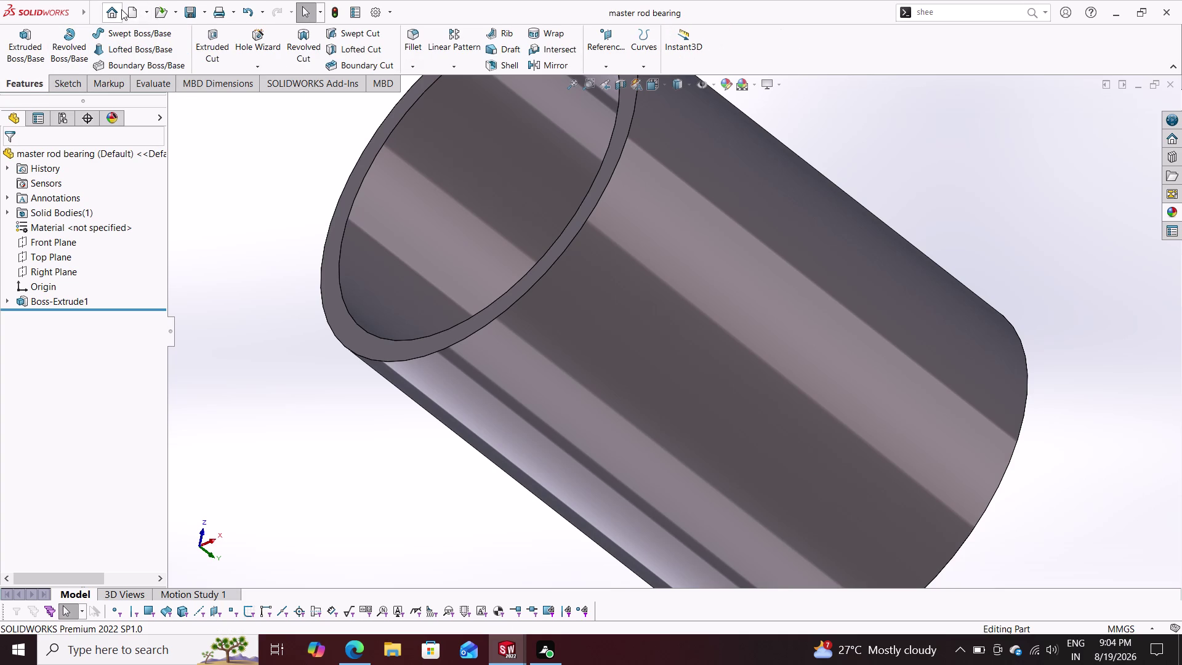
click(130, 8)
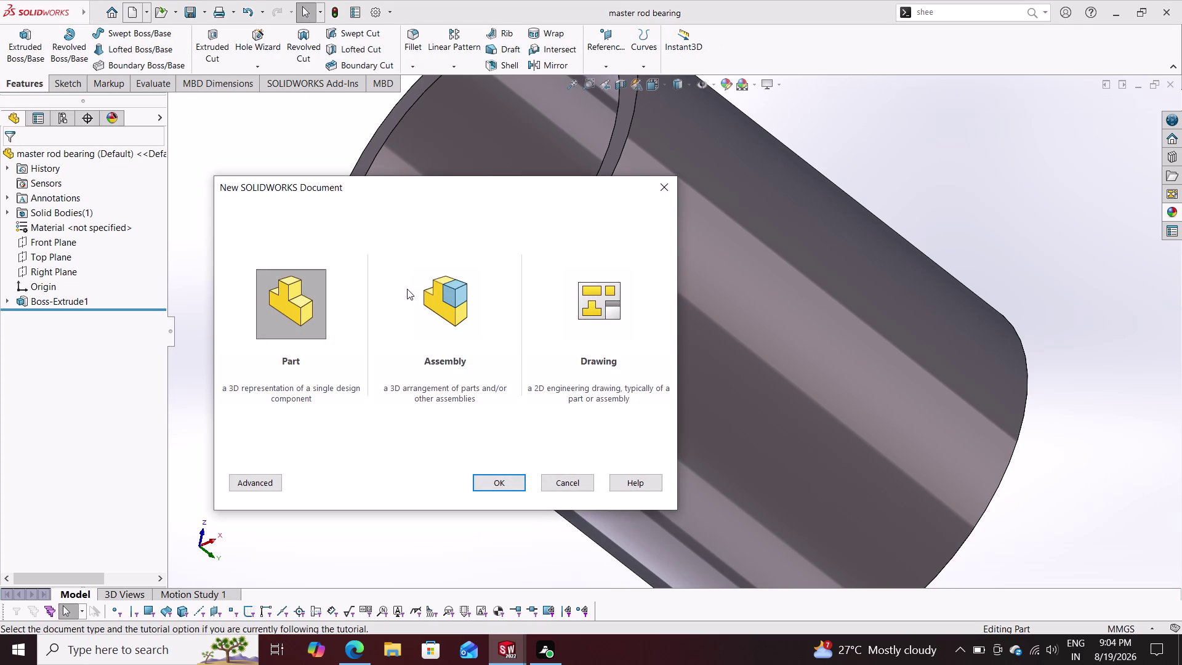
Create Part12 and draw a circle centred on the origin of its Top Plane.
click(511, 481)
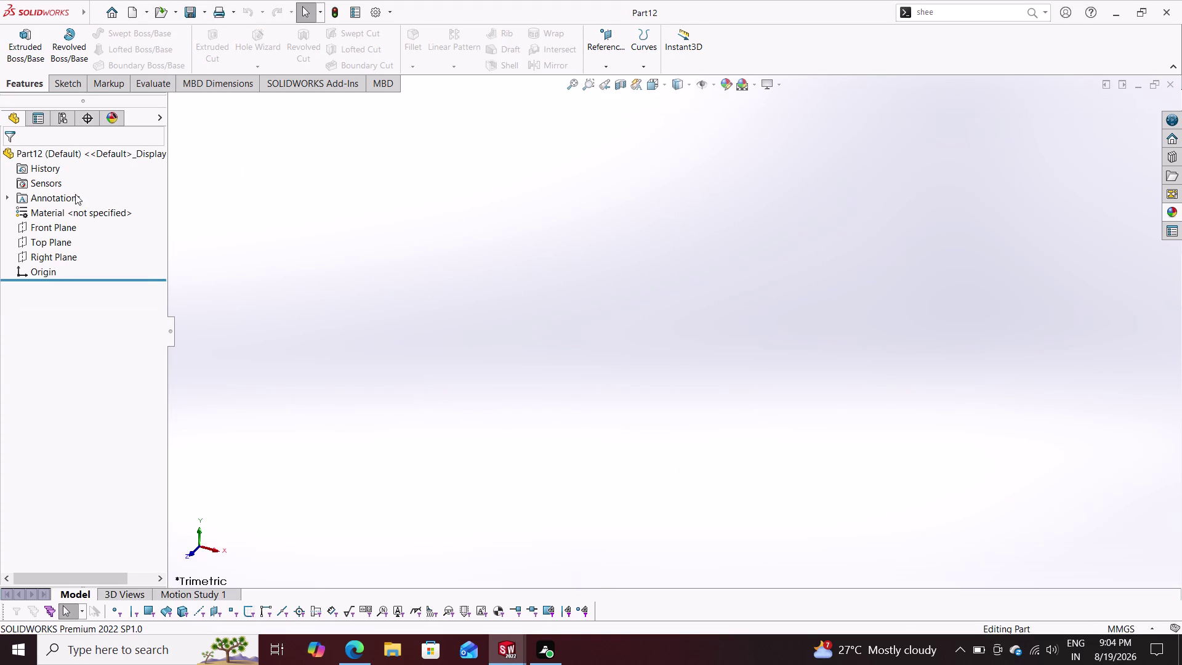
click(61, 242)
click(75, 221)
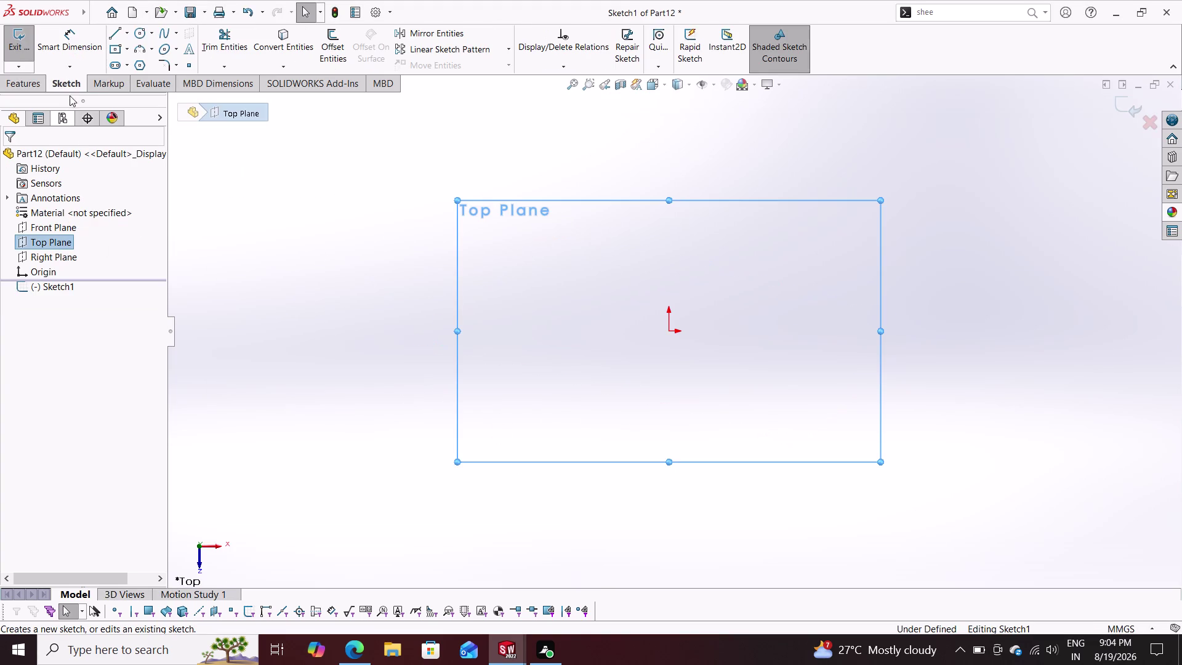
click(138, 30)
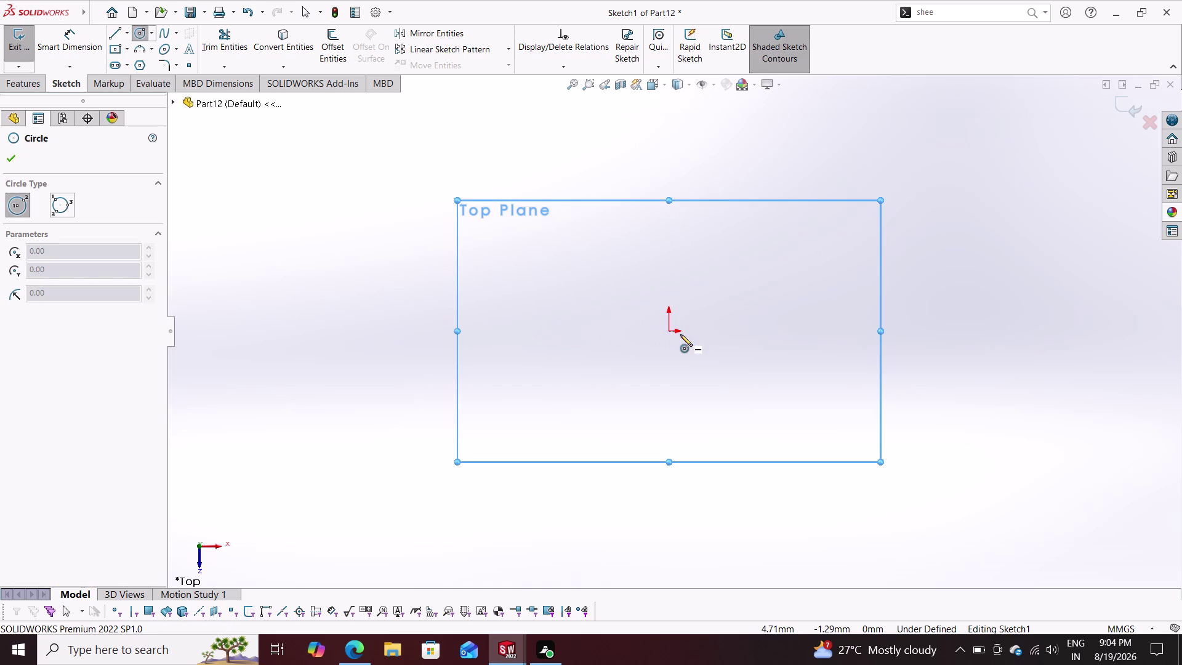
click(668, 329)
click(762, 463)
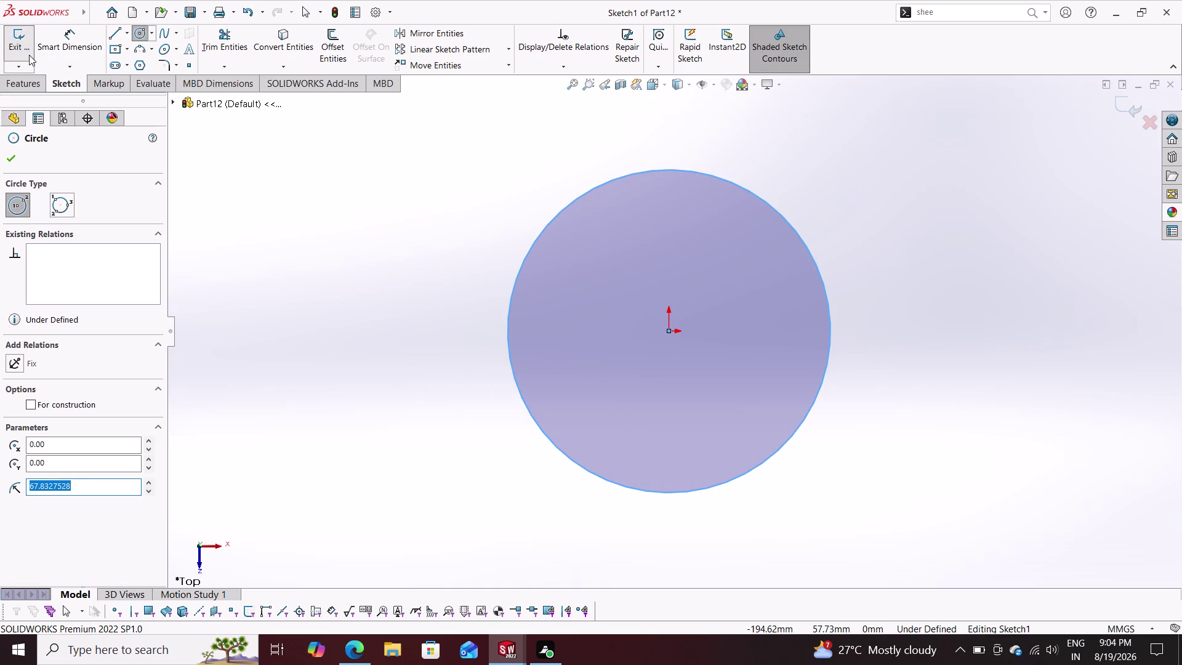
click(69, 36)
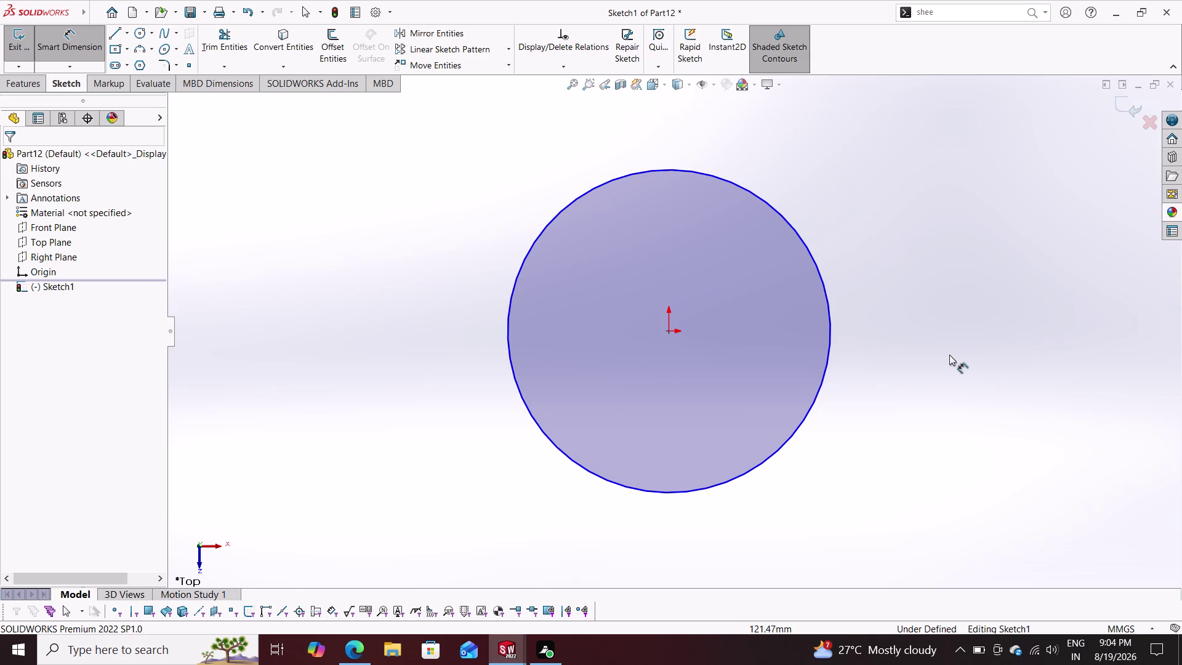
Give the Part12 circle a 15 mm diameter dimension, fully defining the sketch.
click(832, 332)
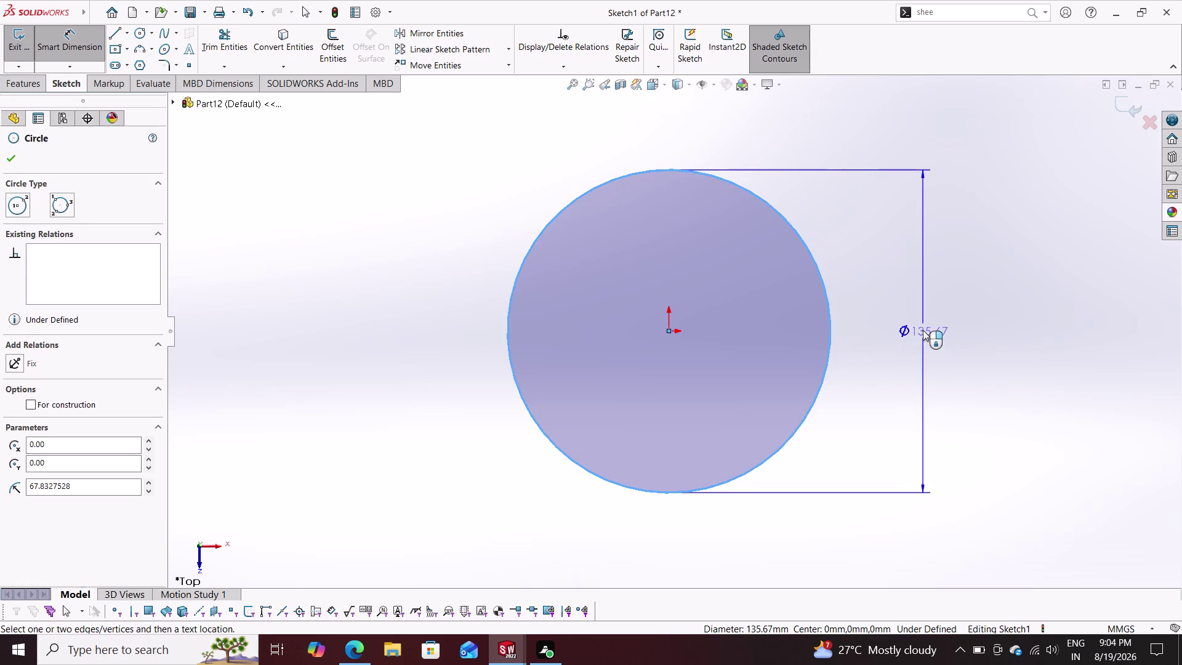
click(923, 330)
text(15)
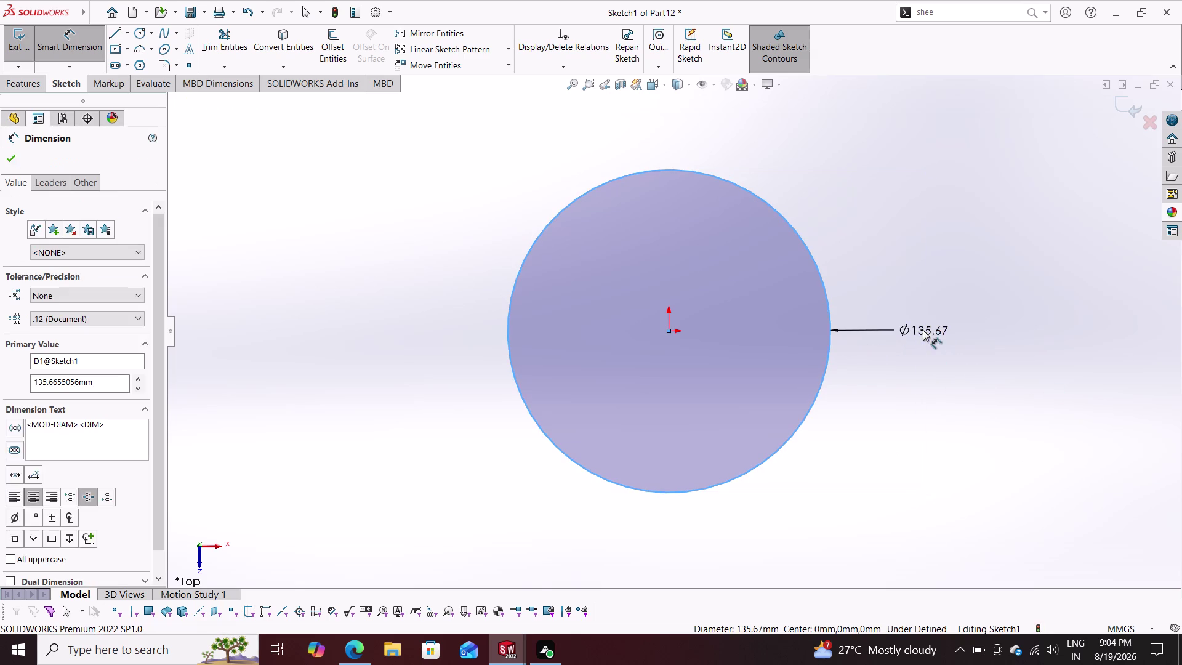
key(Return)
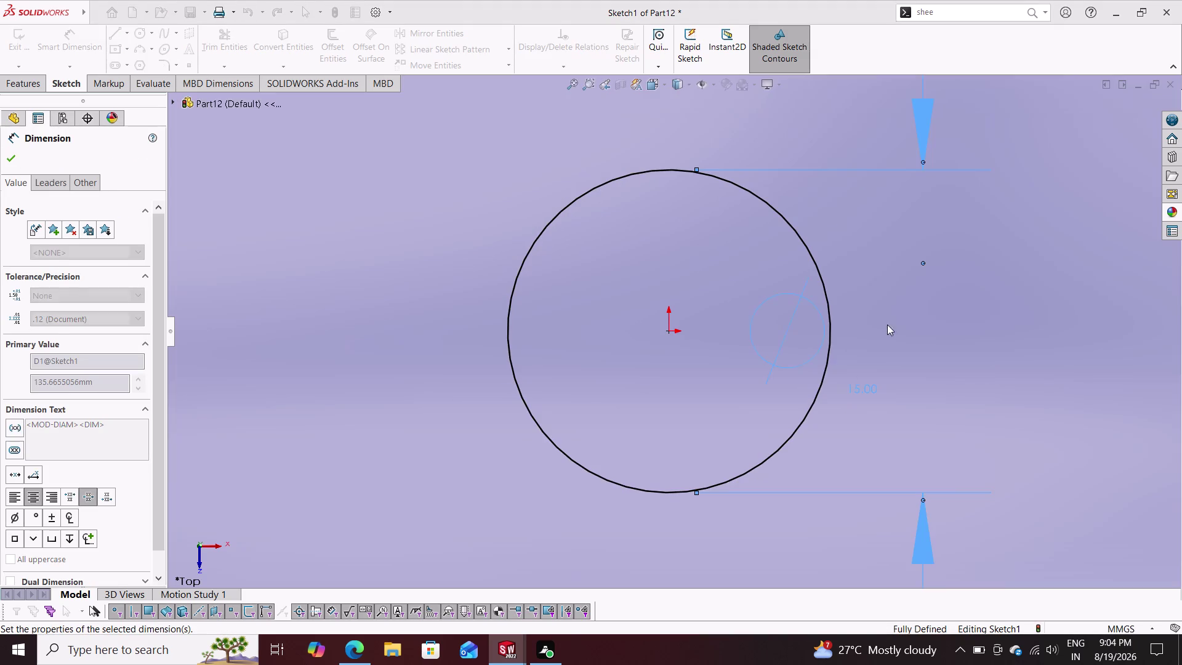
click(20, 85)
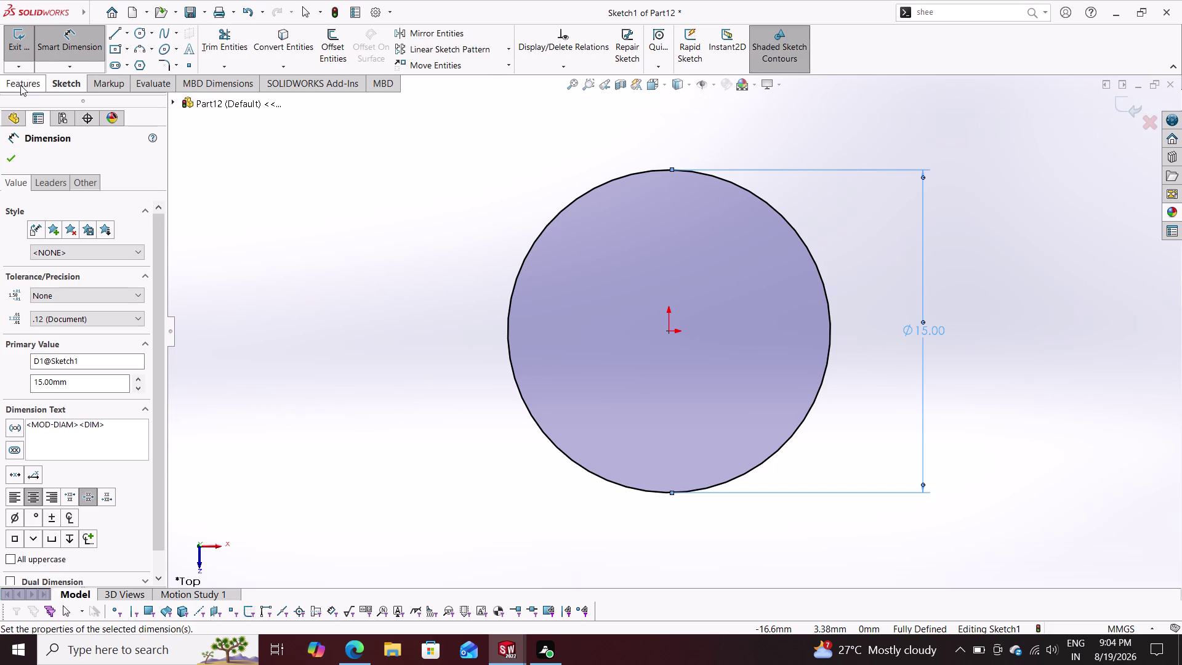
click(21, 39)
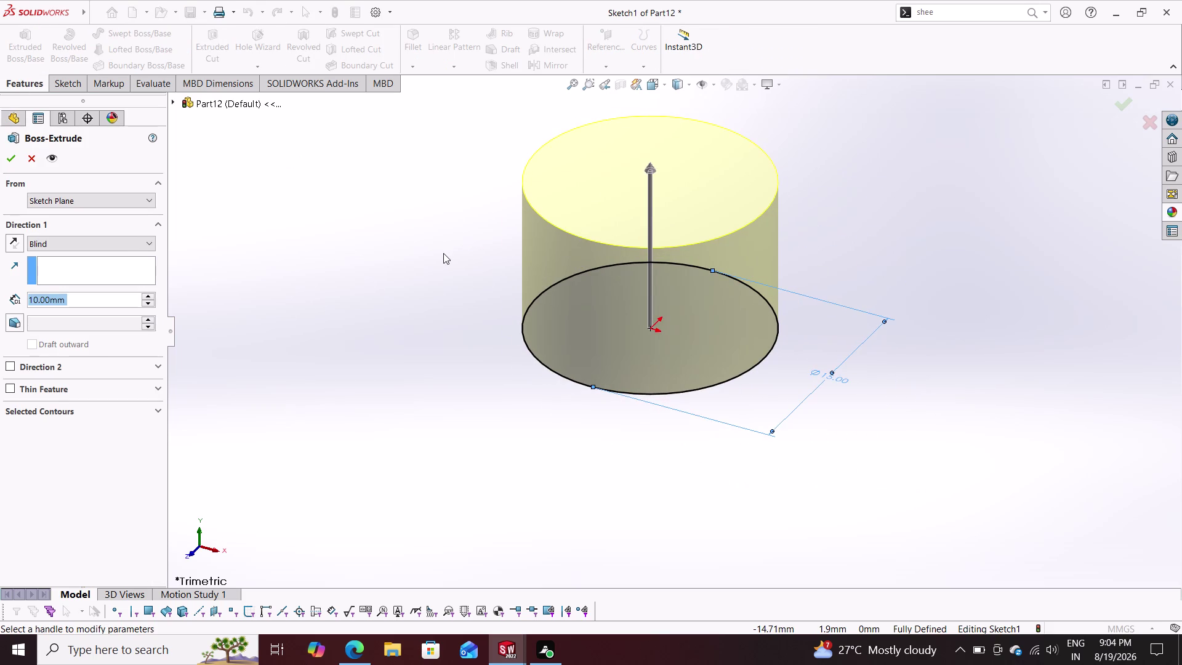
Extrude the circle 7 mm deep as Boss-Extrude1.
key(7)
key(Return)
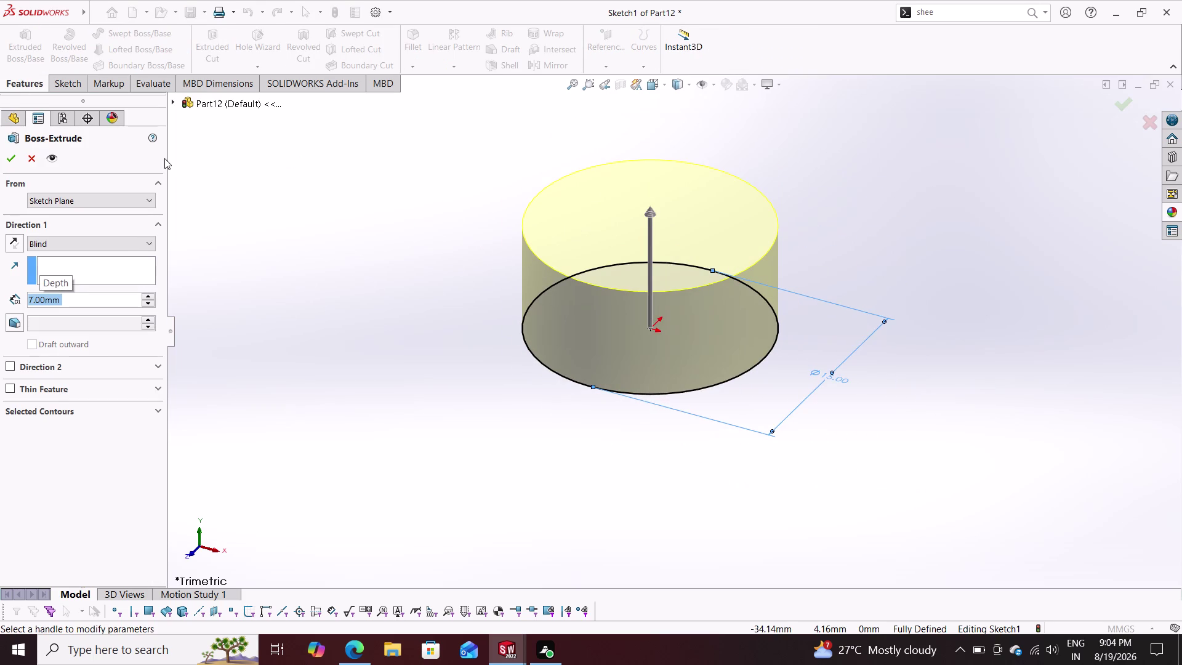
click(1, 157)
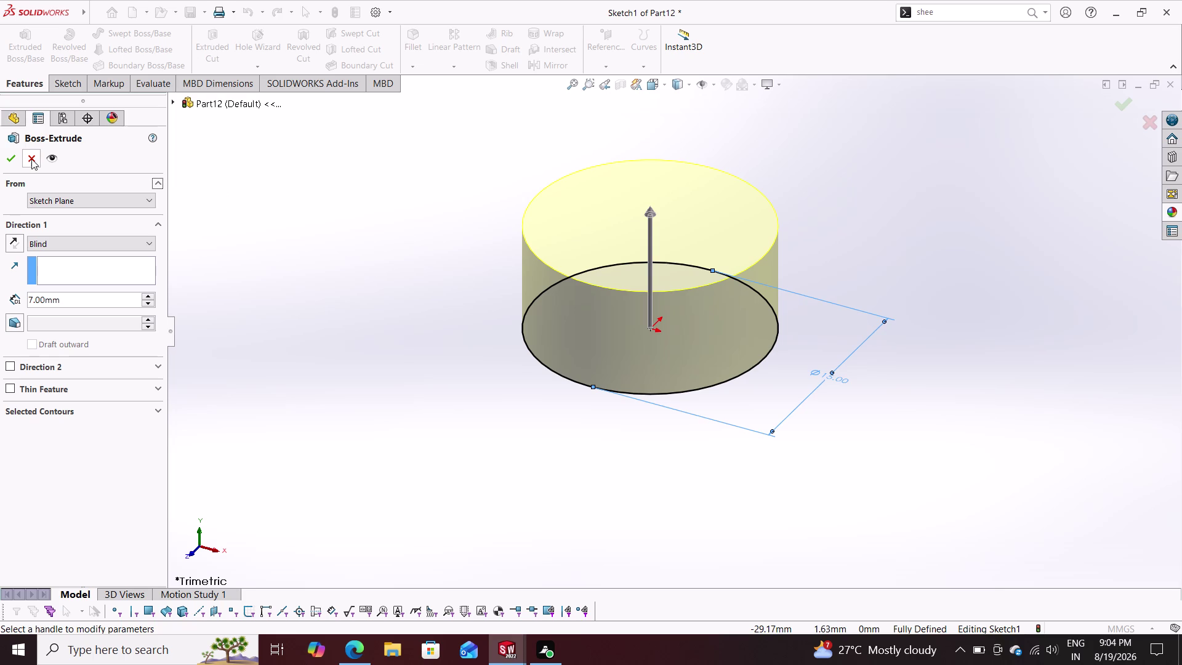
click(11, 159)
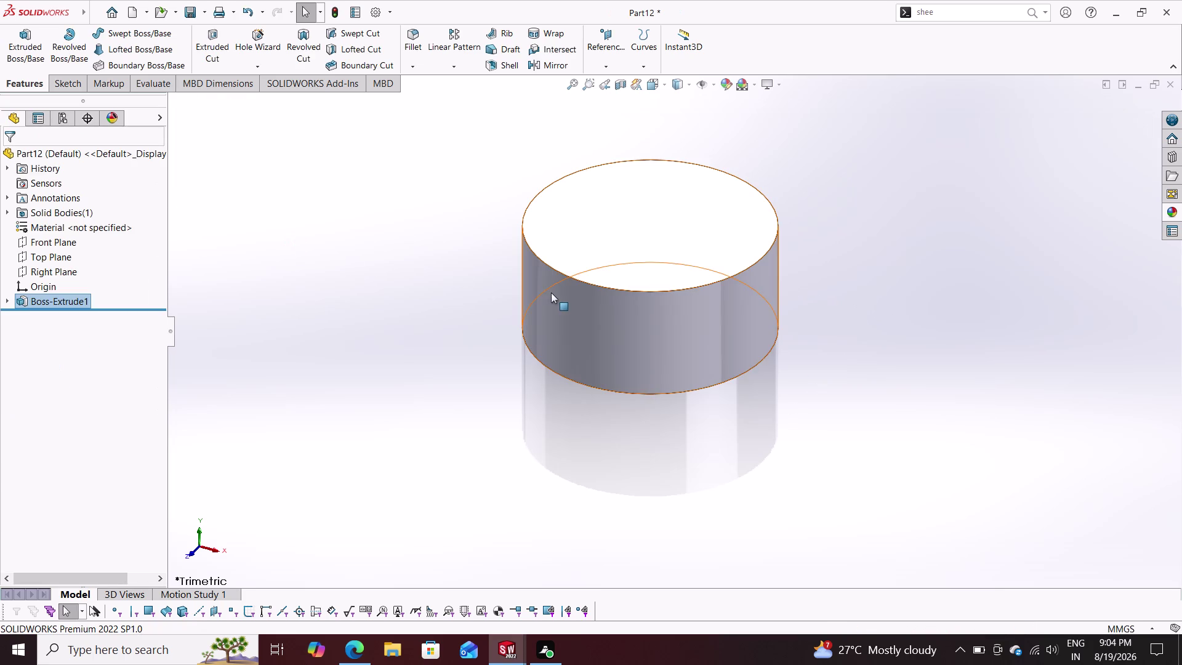
Sketch a 10 mm diameter circle at the origin on the disc's top face.
click(614, 245)
click(671, 205)
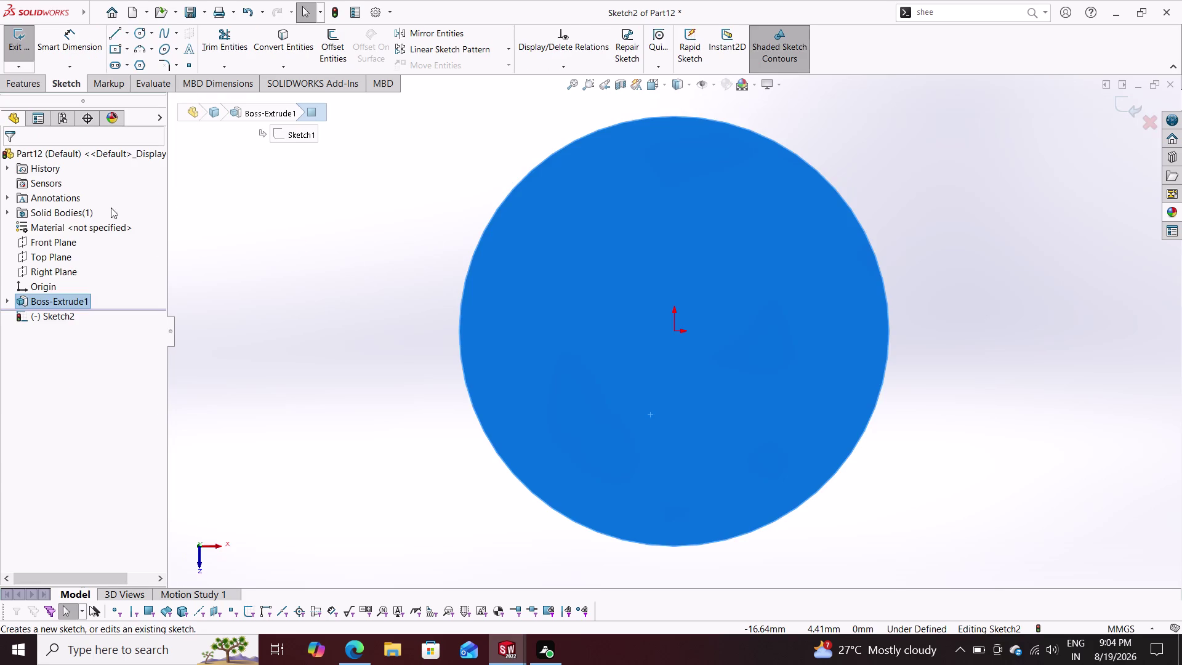
click(133, 35)
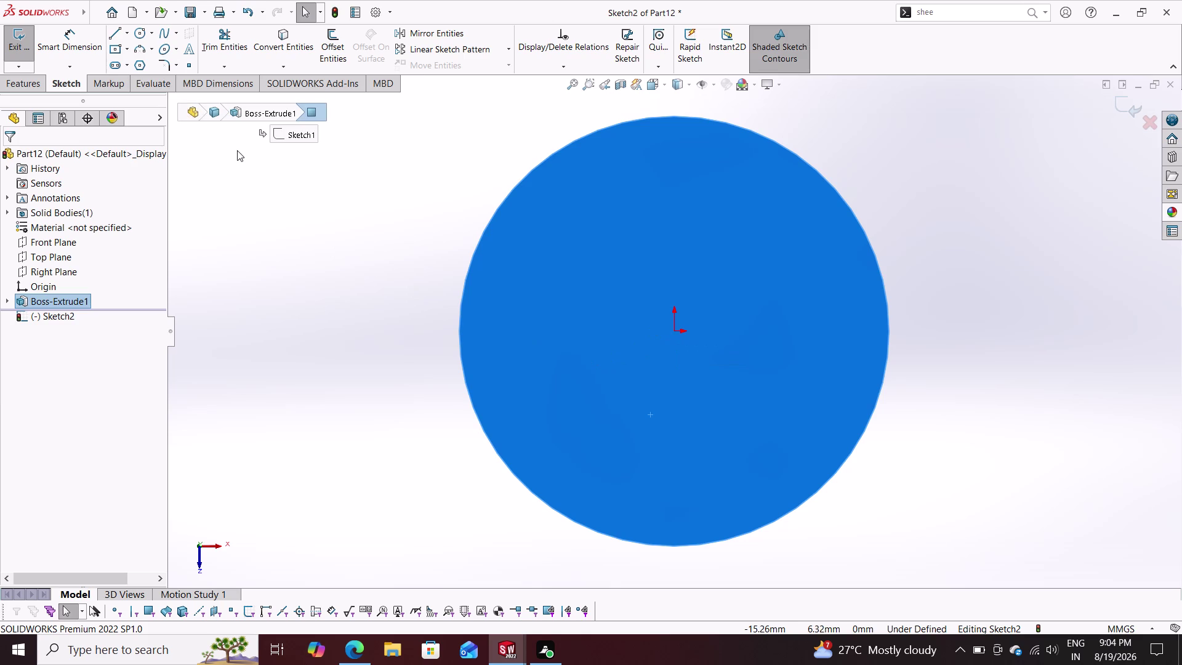
drag(139, 31, 147, 34)
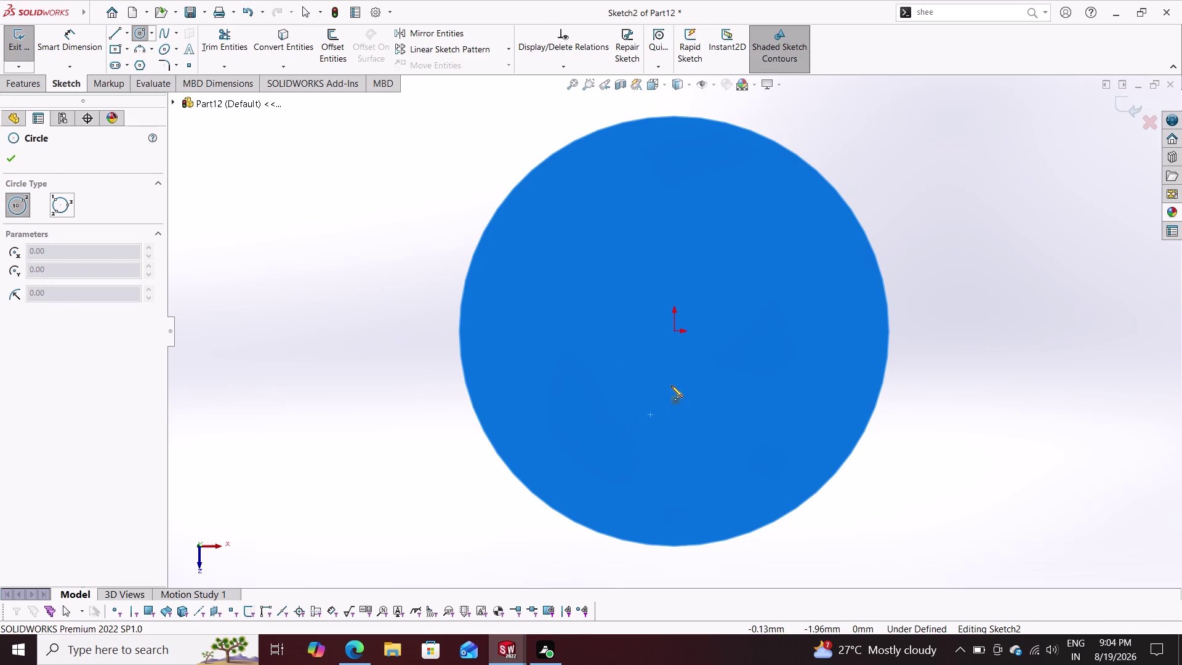
click(675, 334)
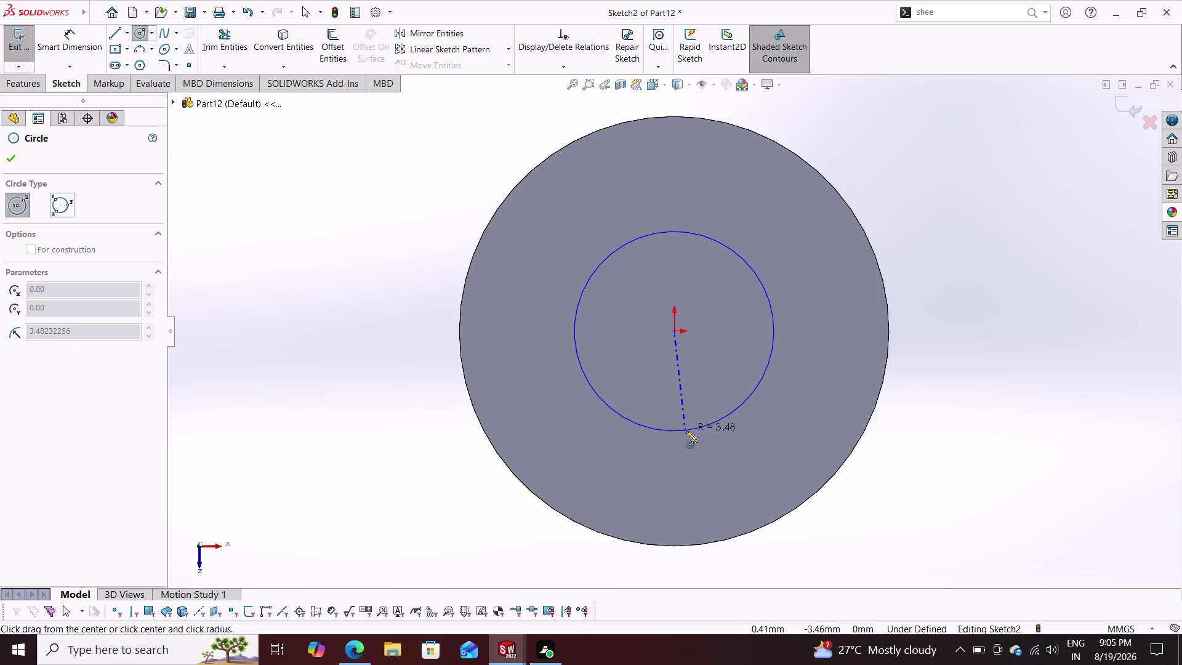
click(686, 429)
click(74, 42)
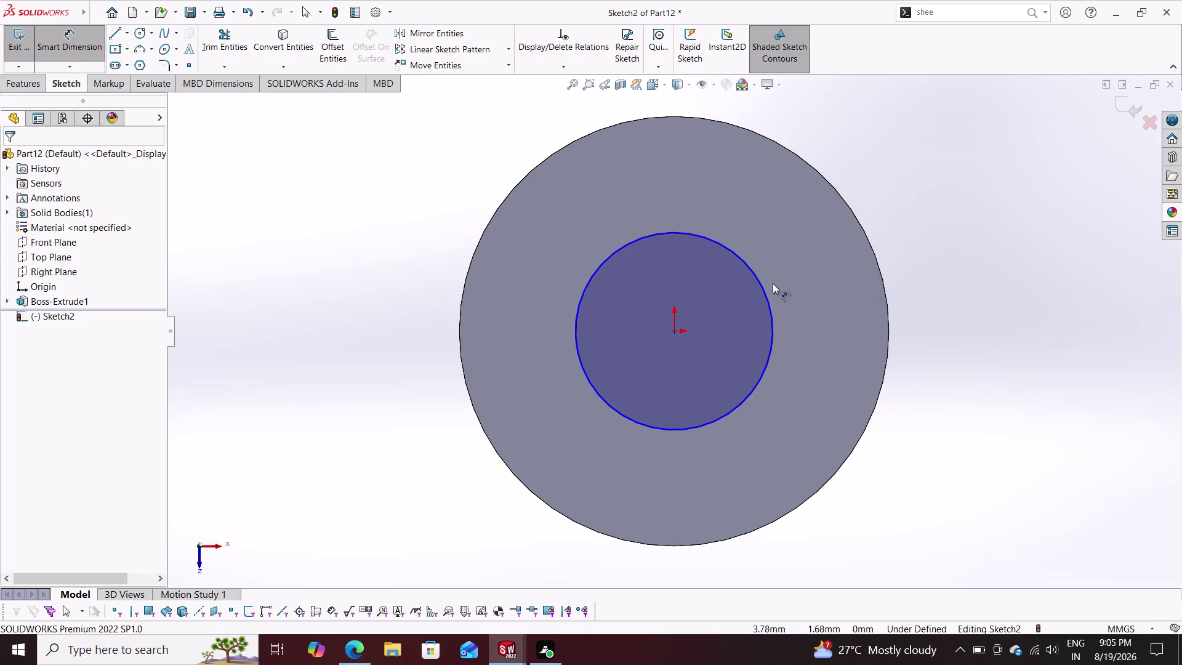
drag(763, 289, 783, 292)
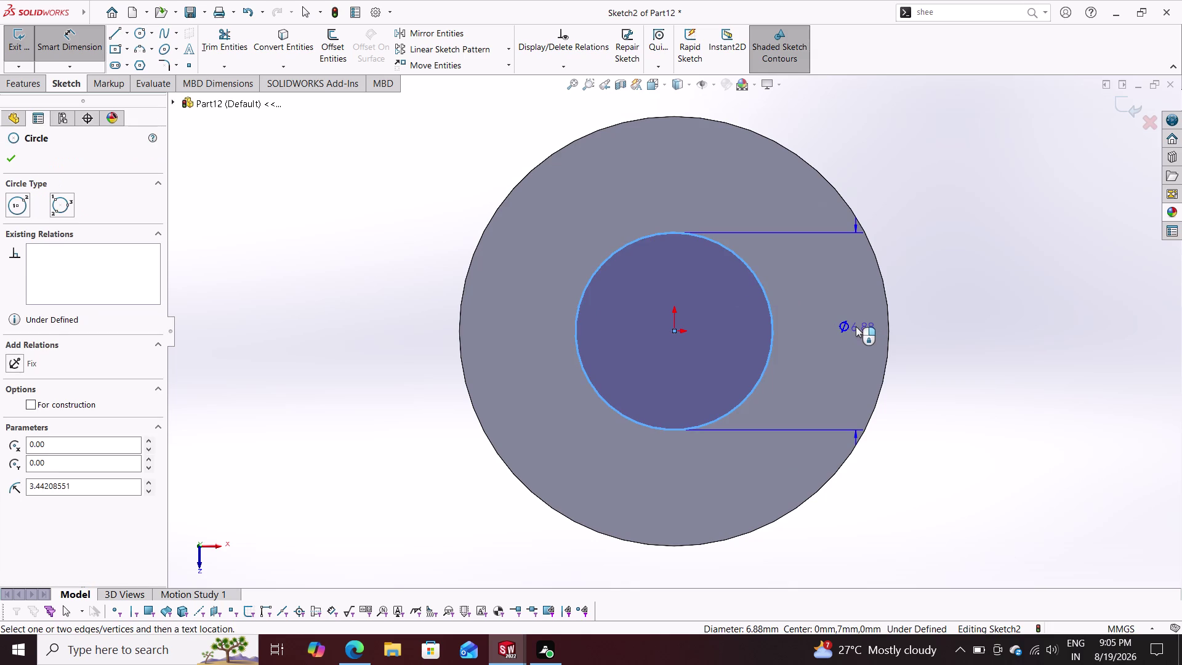
click(856, 326)
text(1)
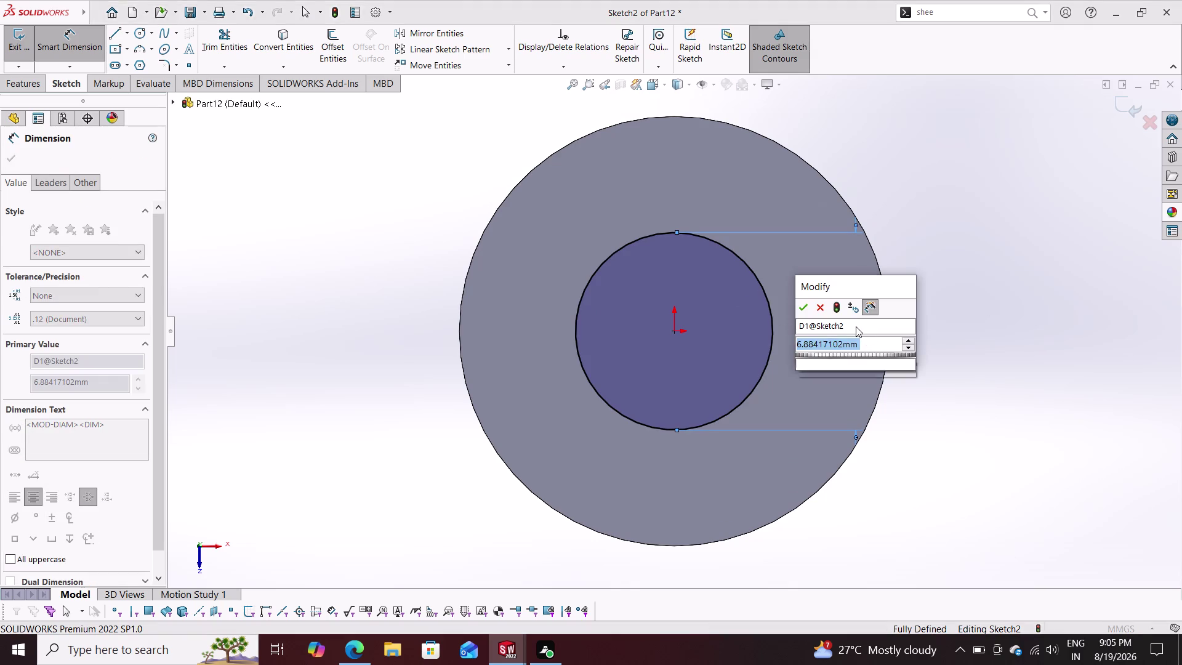
text(0)
key(Return)
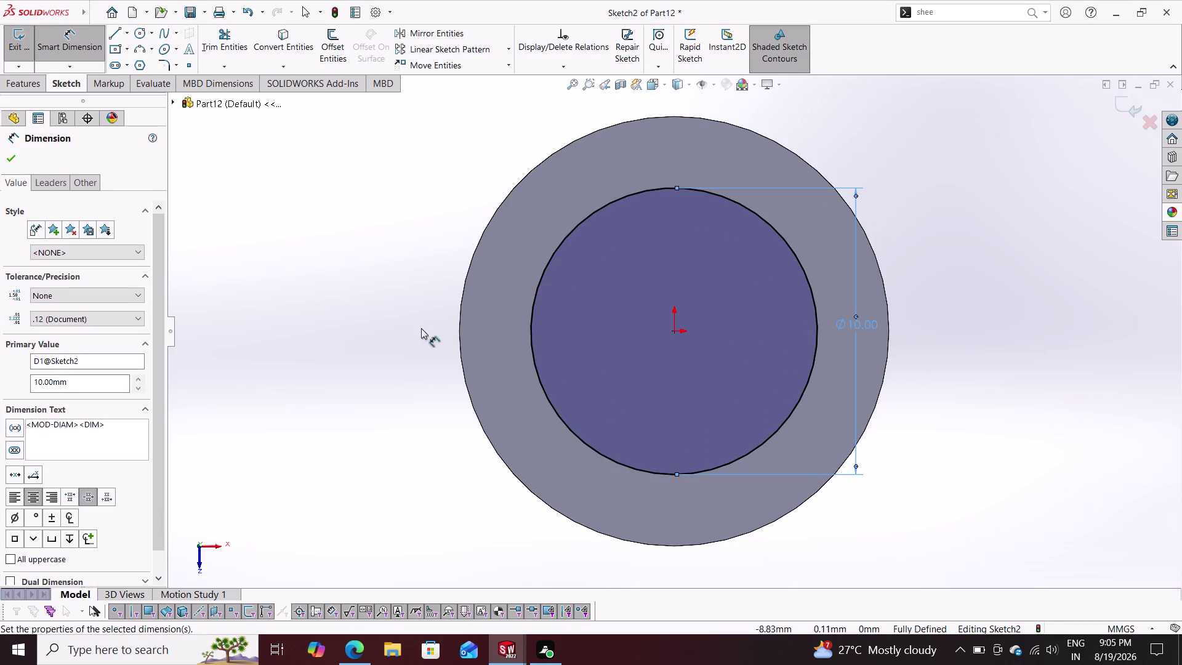
Extrude the 10 mm circle 43 mm upward as Boss-Extrude2.
click(17, 79)
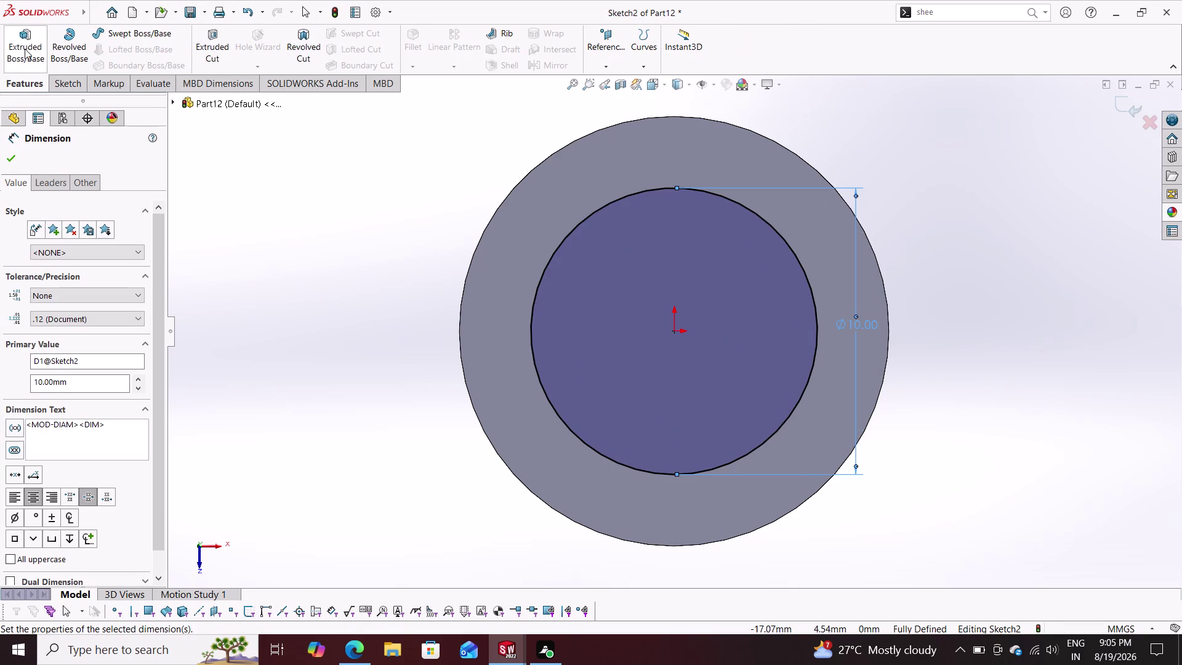
click(25, 48)
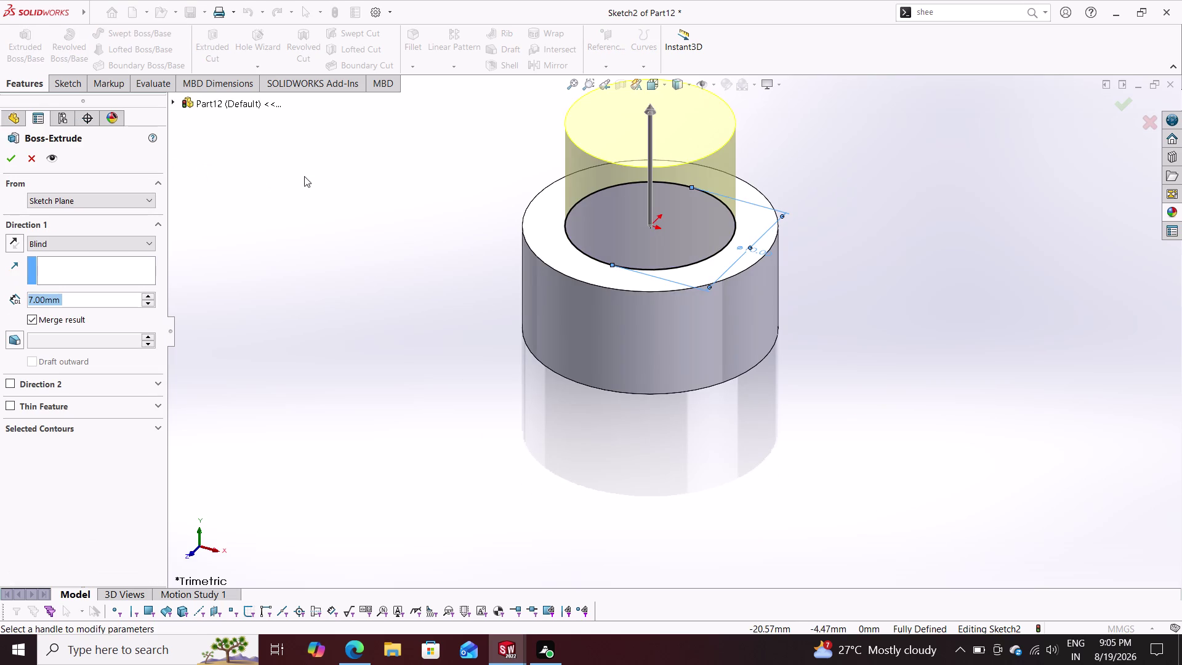
text(5)
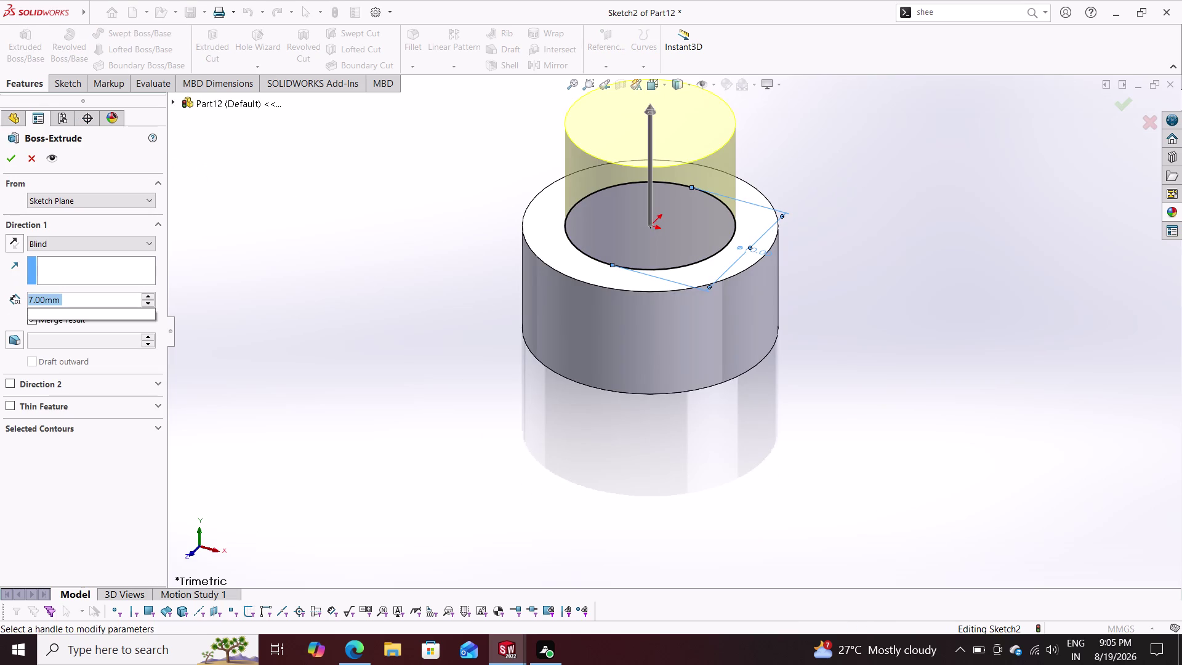
text(0-7)
key(Return)
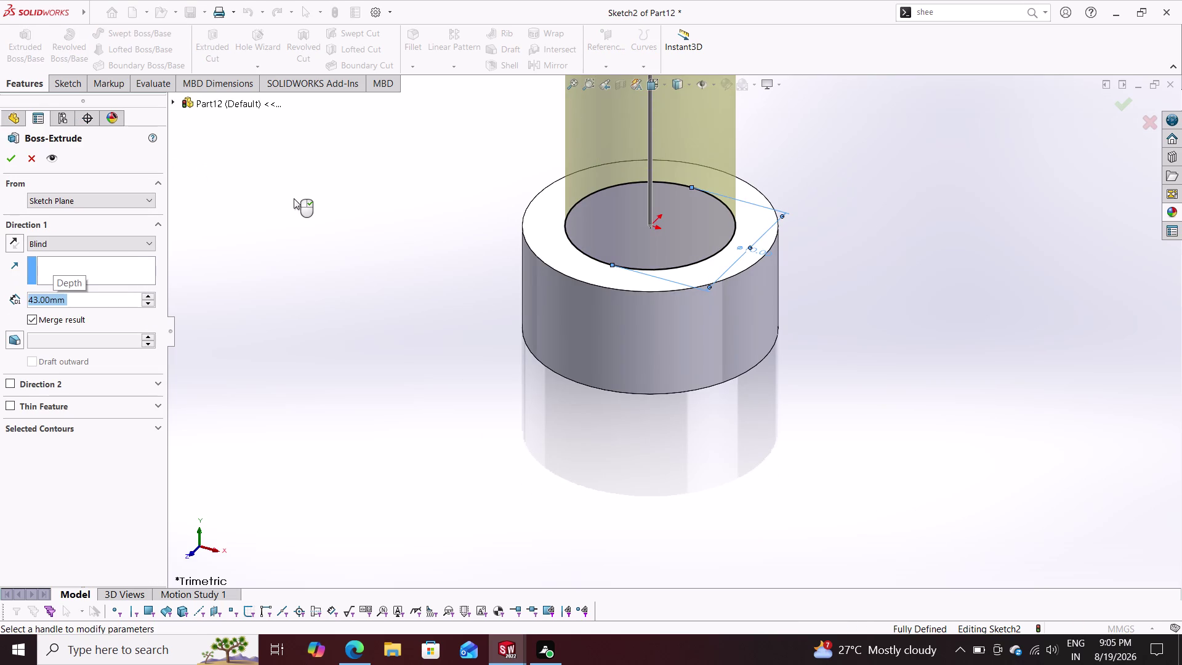
click(10, 162)
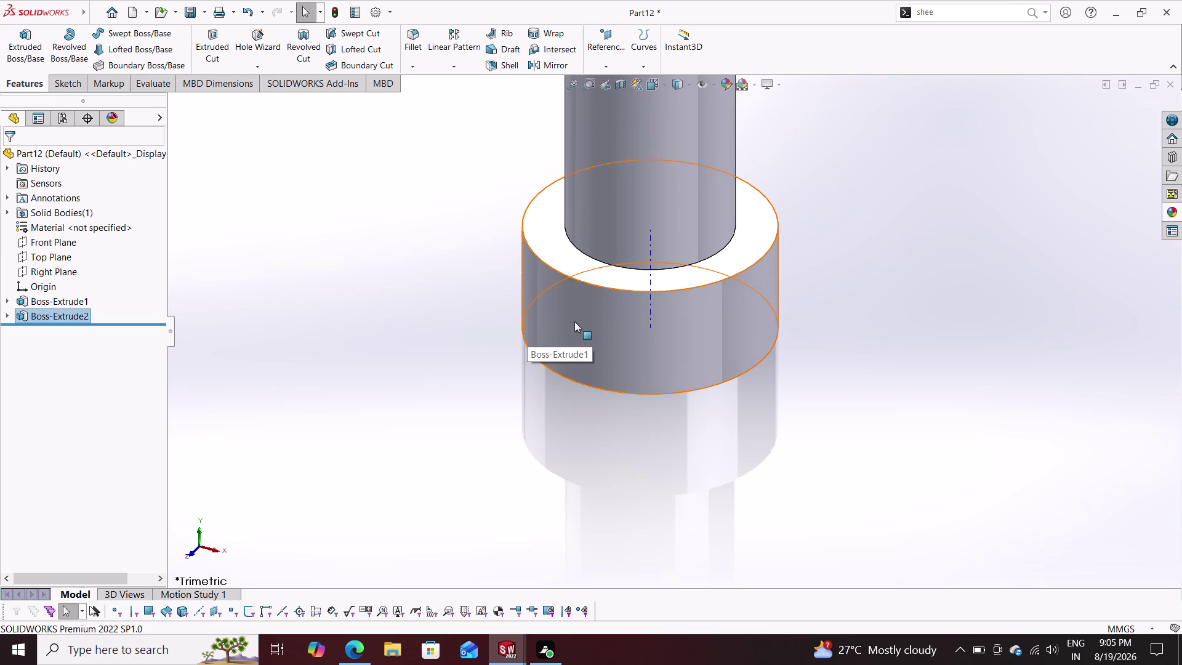
Apply a dark glossy appearance from the Appearances library to the whole pin part.
middle_drag(601, 325, 562, 389)
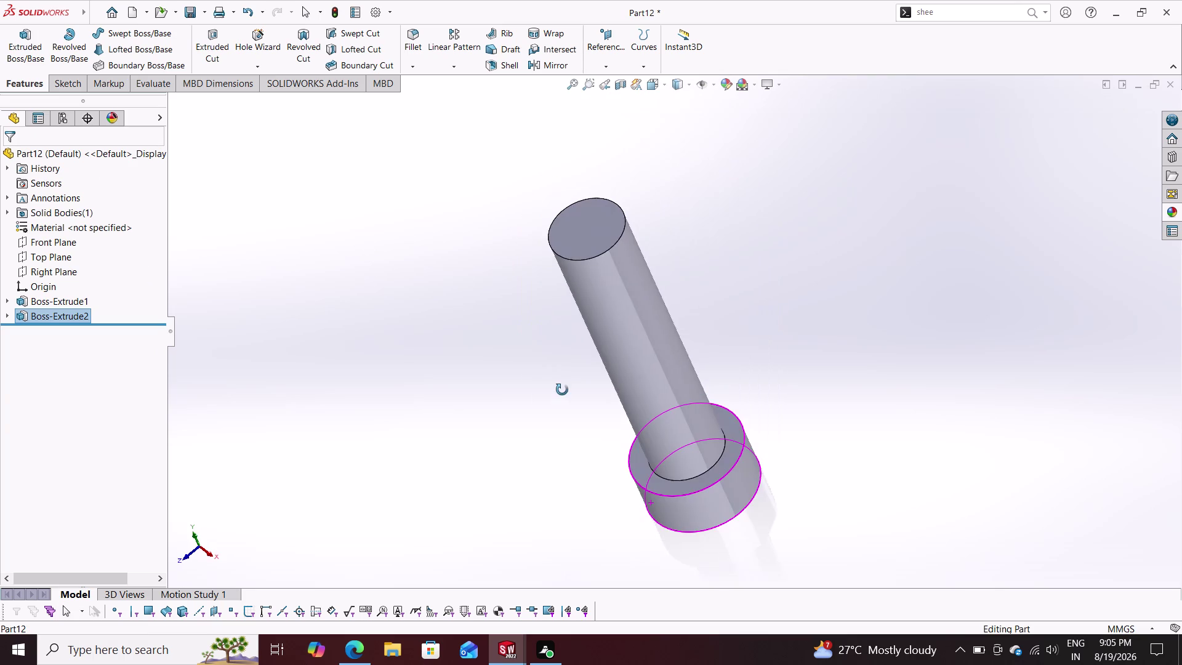
middle_drag(562, 390, 601, 293)
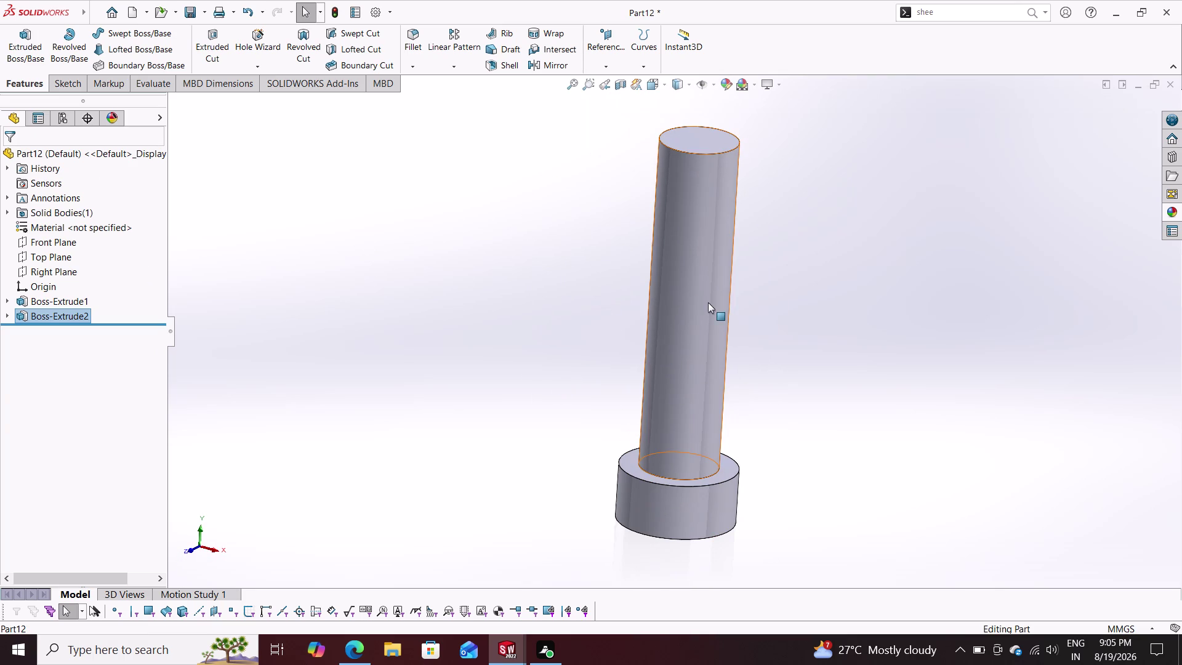
click(1175, 207)
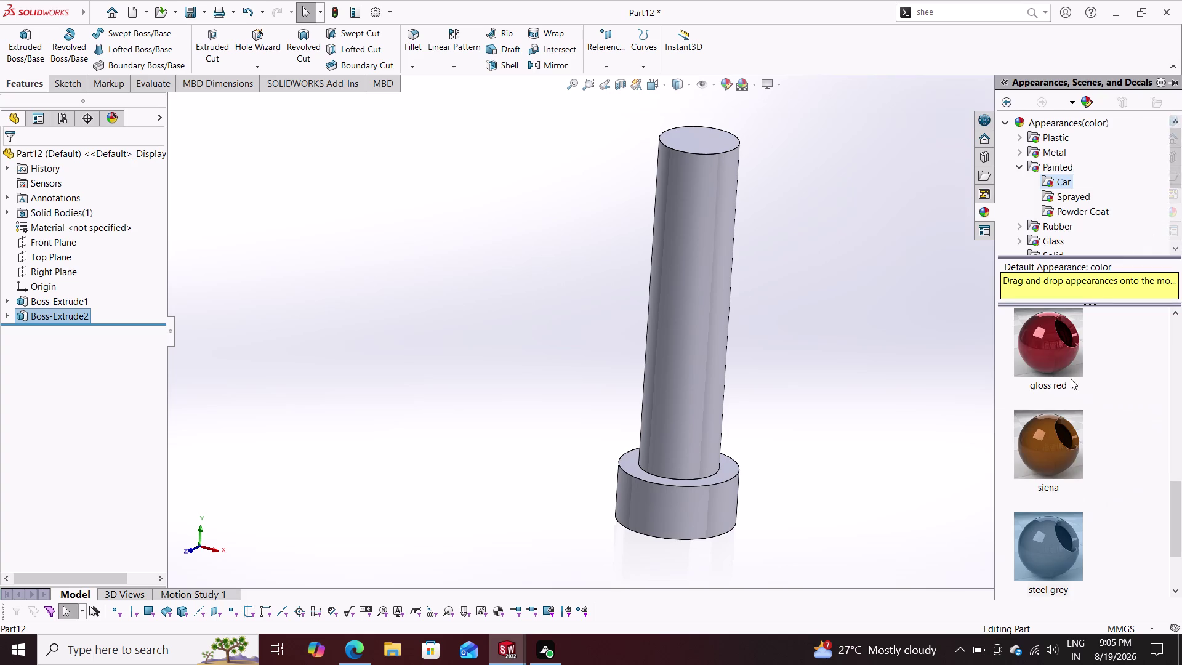
drag(1056, 562, 714, 409)
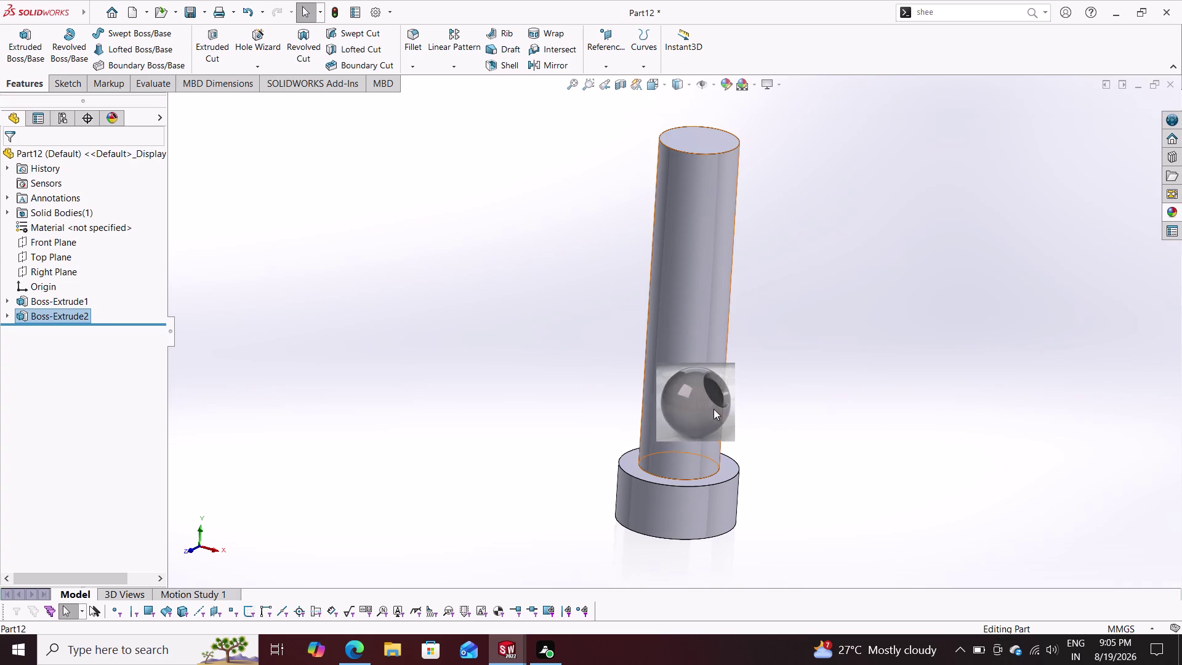
click(729, 409)
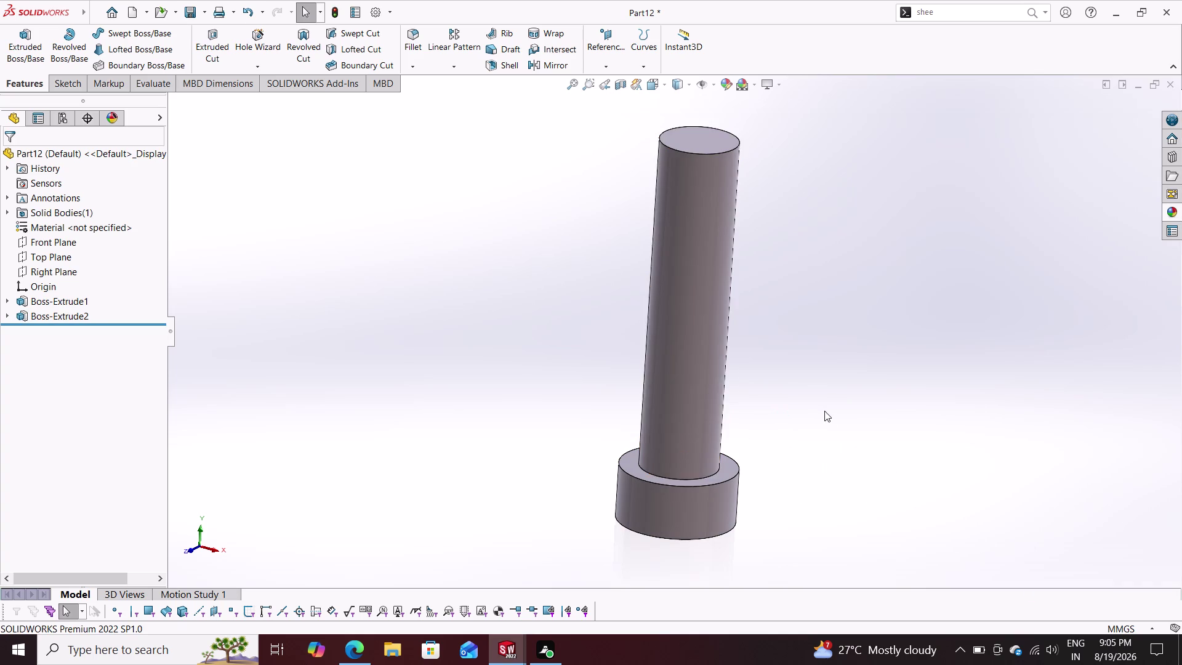
middle_drag(828, 416, 878, 436)
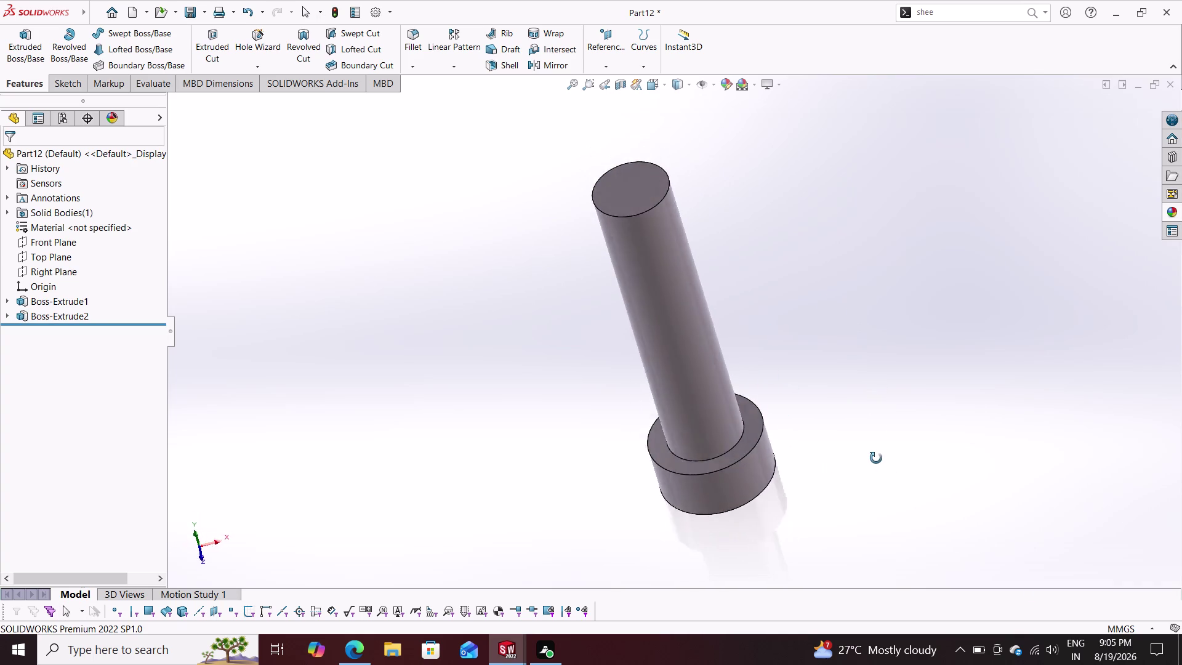
middle_drag(878, 437, 700, 431)
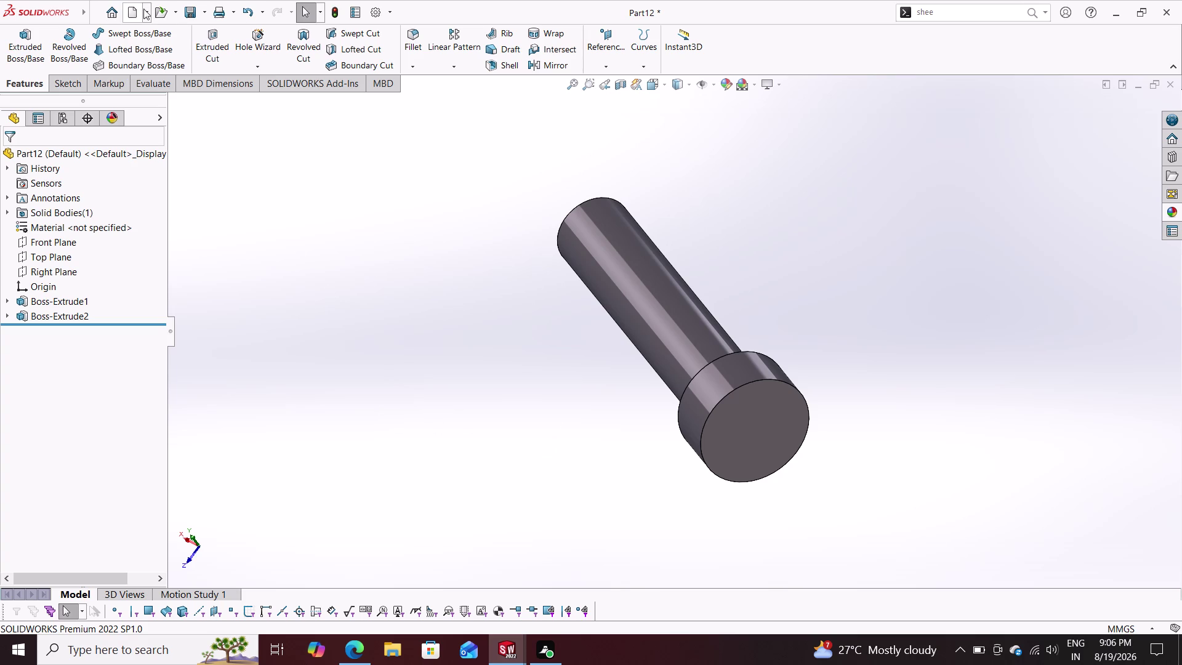
click(177, 12)
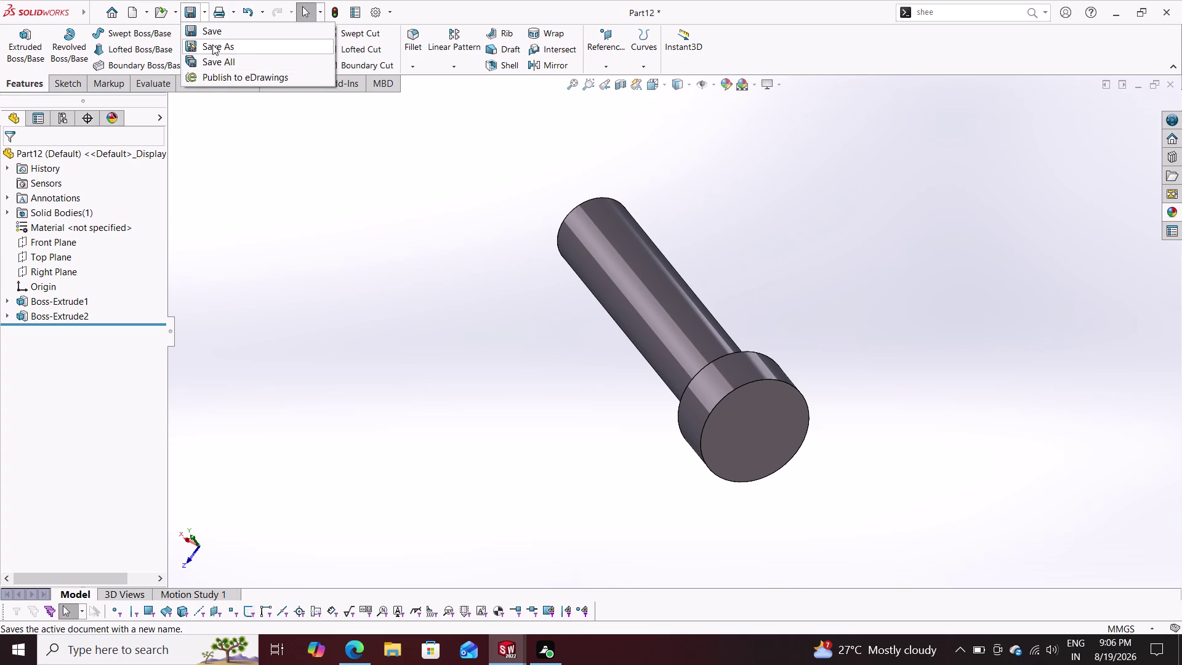
Save Part12 as 'link pin' in the radial engine folder.
click(212, 45)
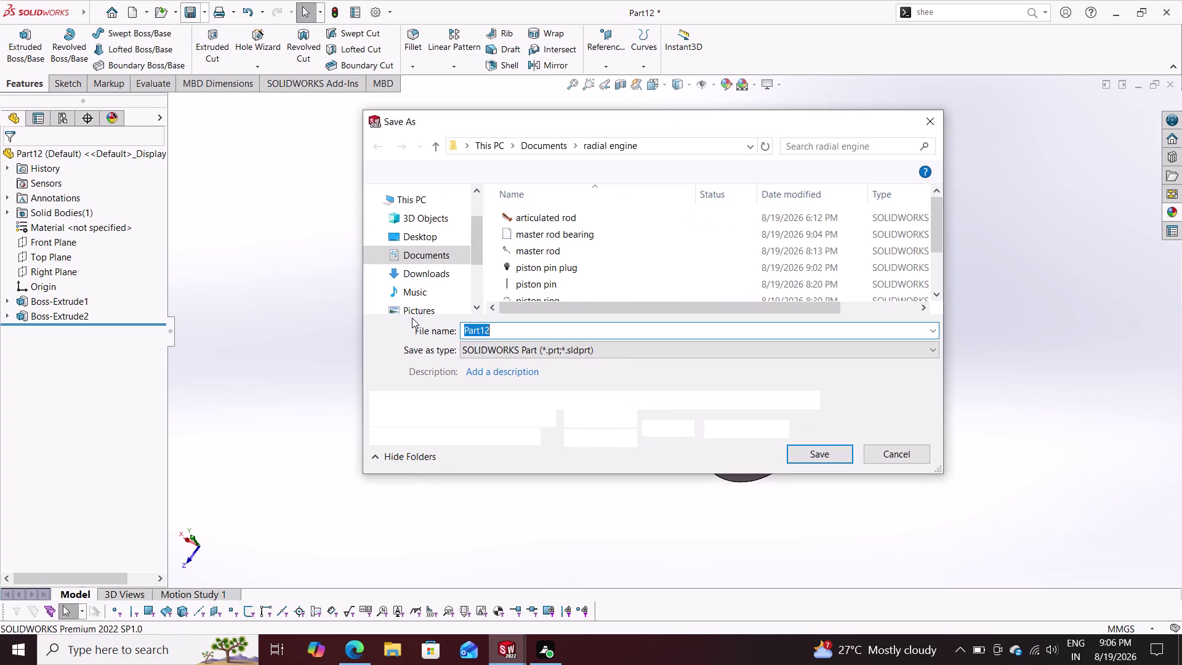
text(link)
key(space)
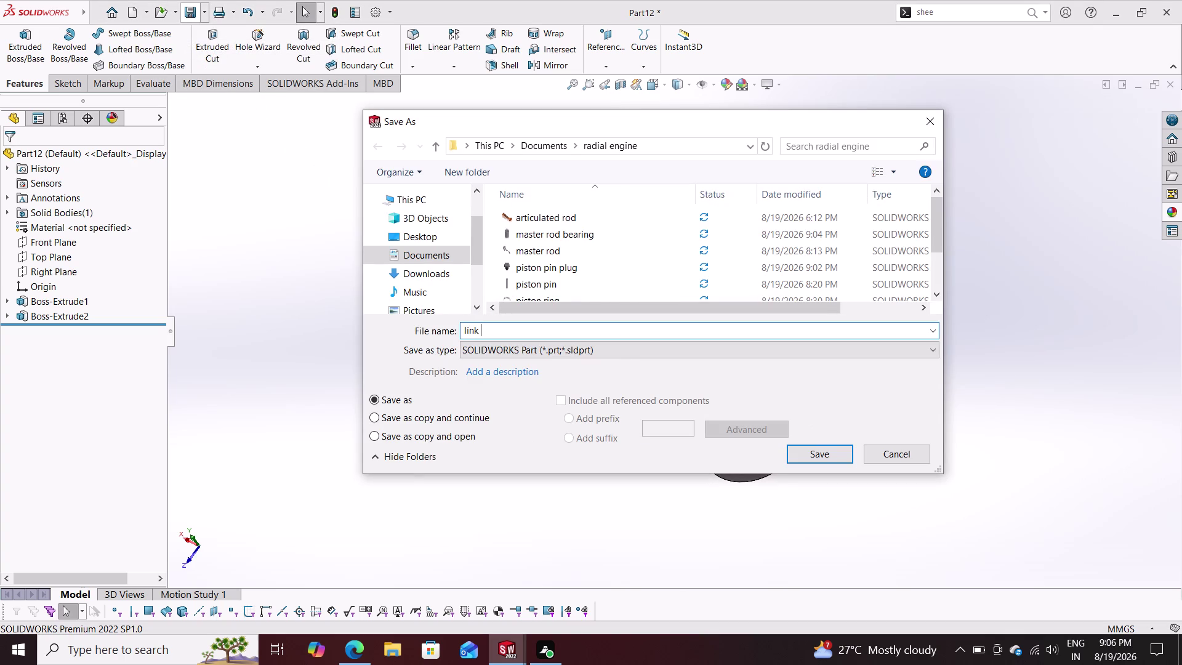
text(pin)
key(Return)
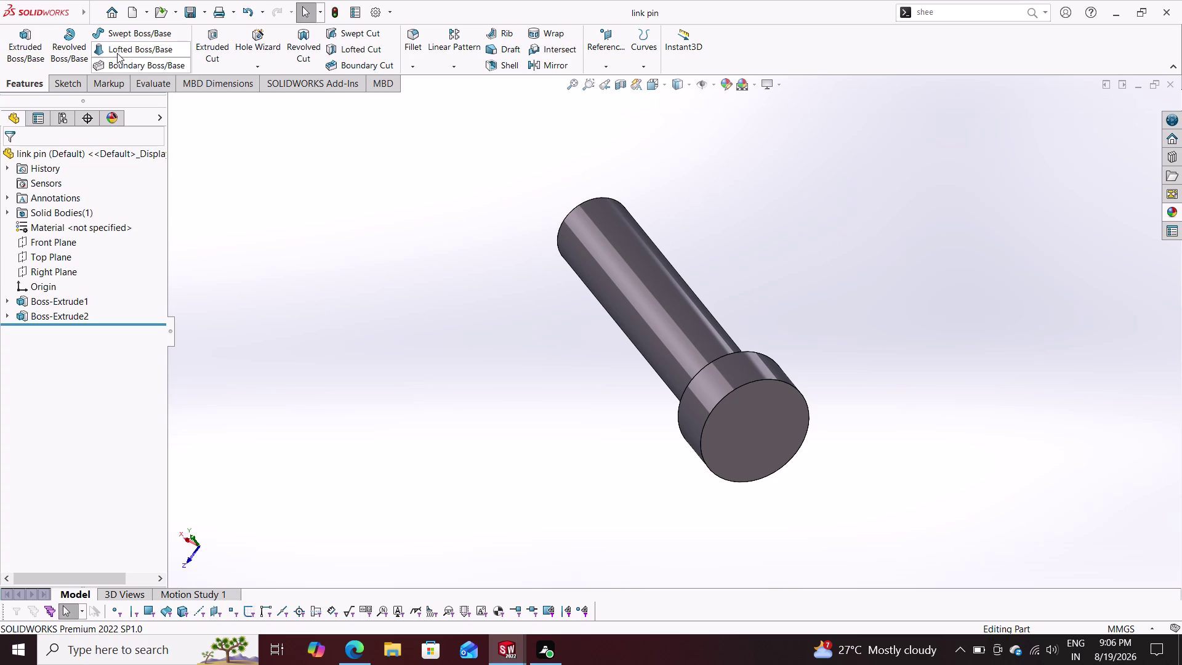
click(135, 11)
Create a new assembly document.
click(440, 345)
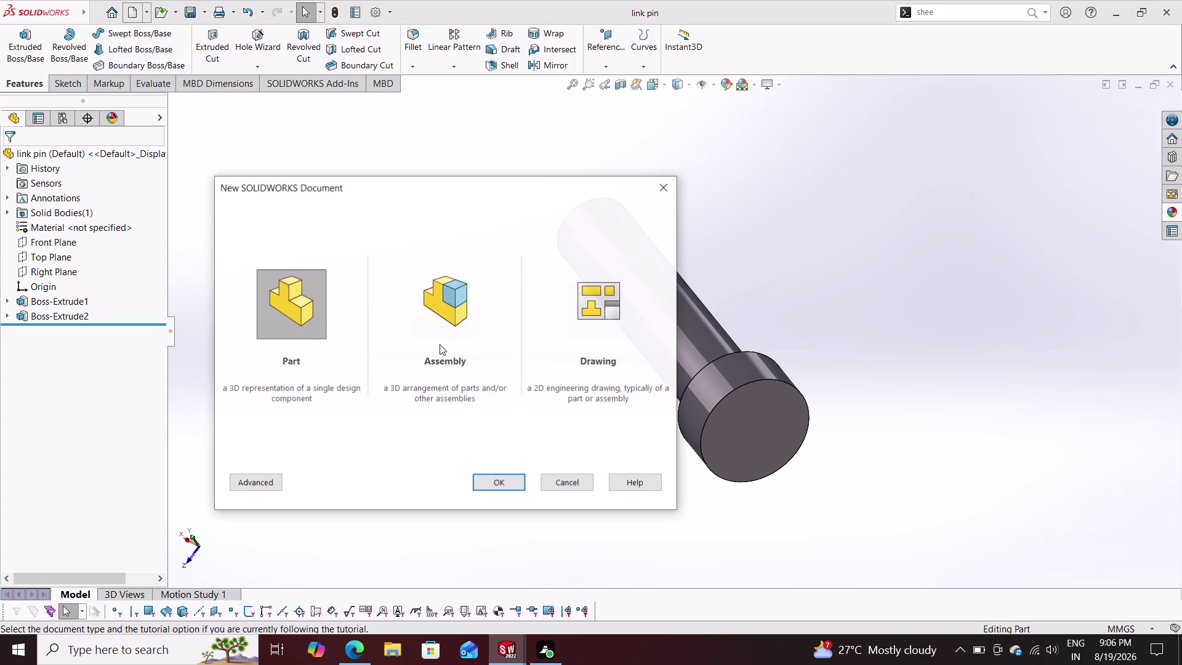
click(449, 277)
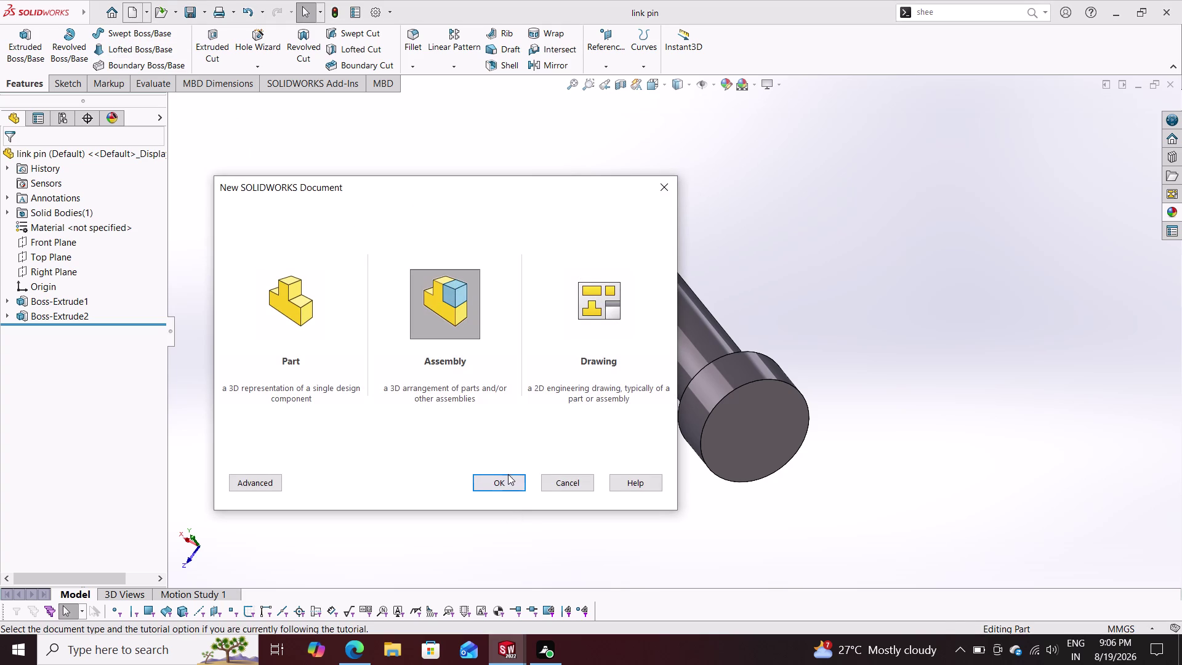
click(506, 477)
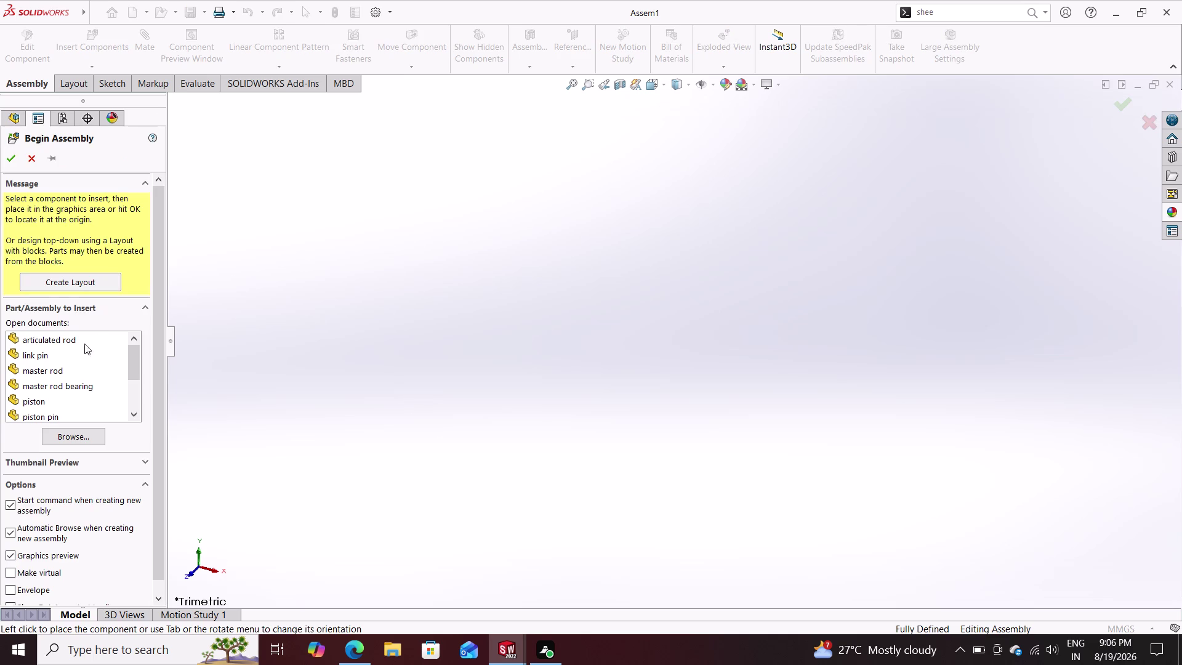
Place the piston, rotated in 90-degree turns, as Assem1's first fixed component.
drag(36, 401, 565, 232)
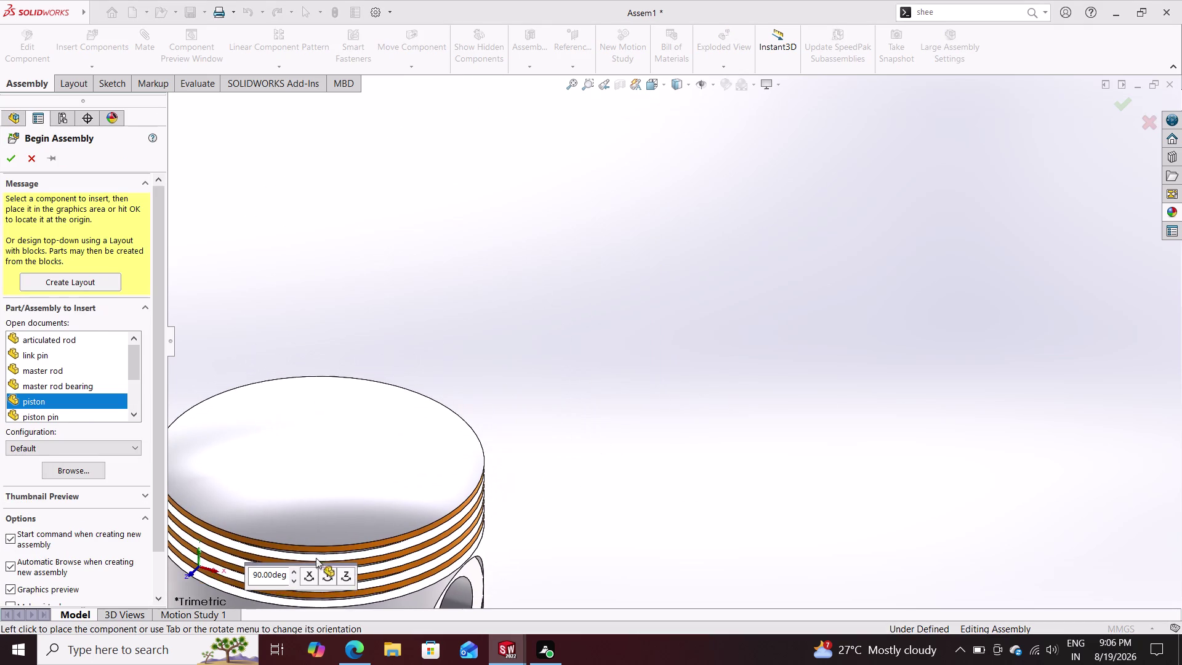
click(307, 572)
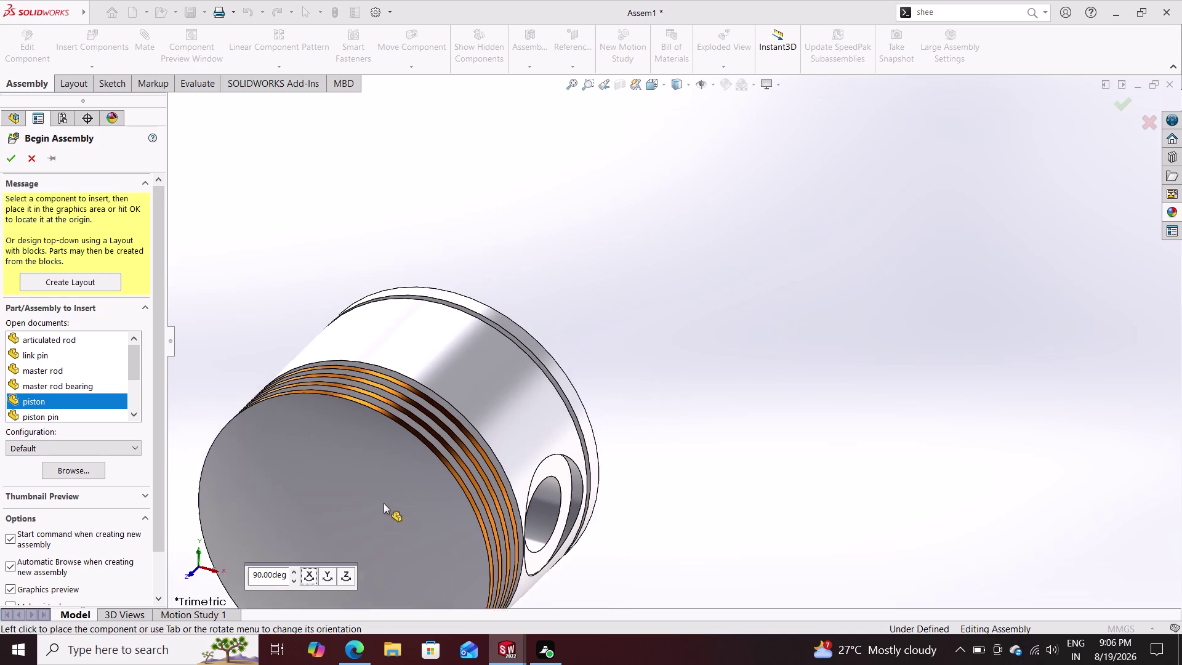
click(330, 569)
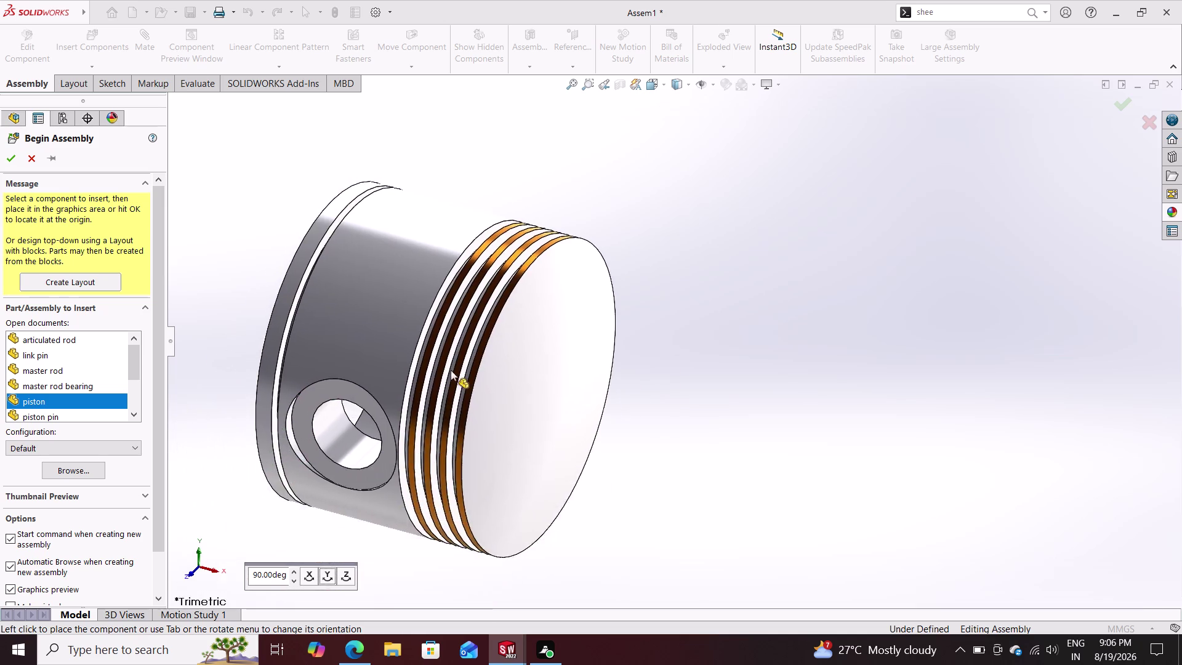
click(347, 571)
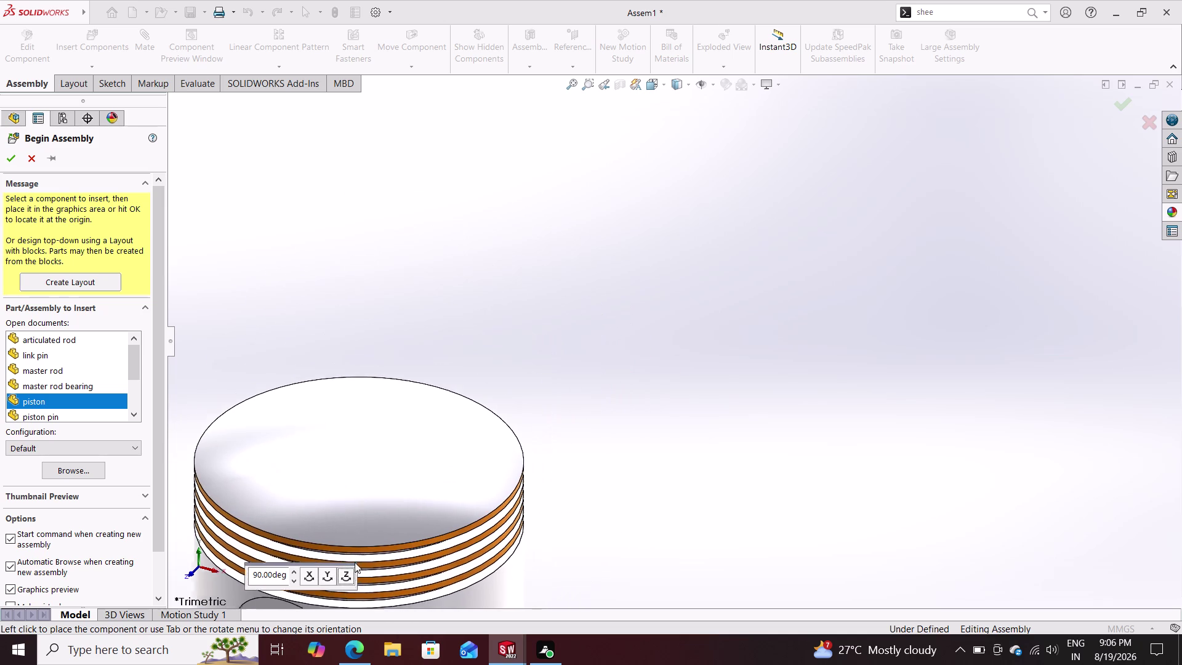
click(307, 573)
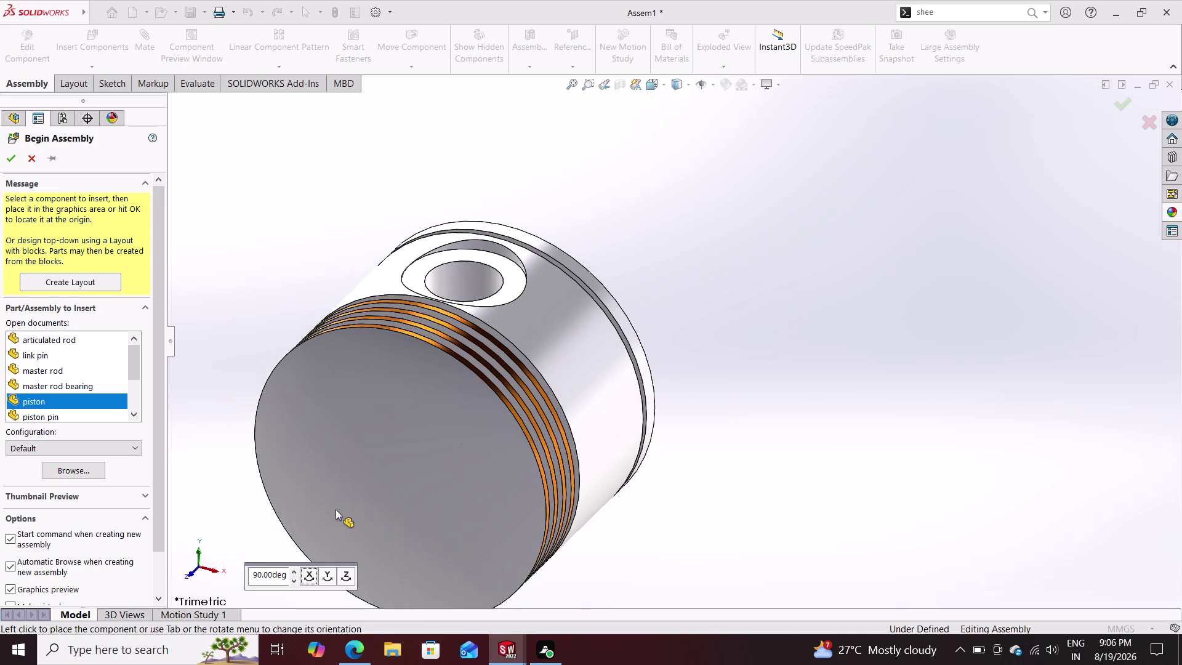
click(308, 570)
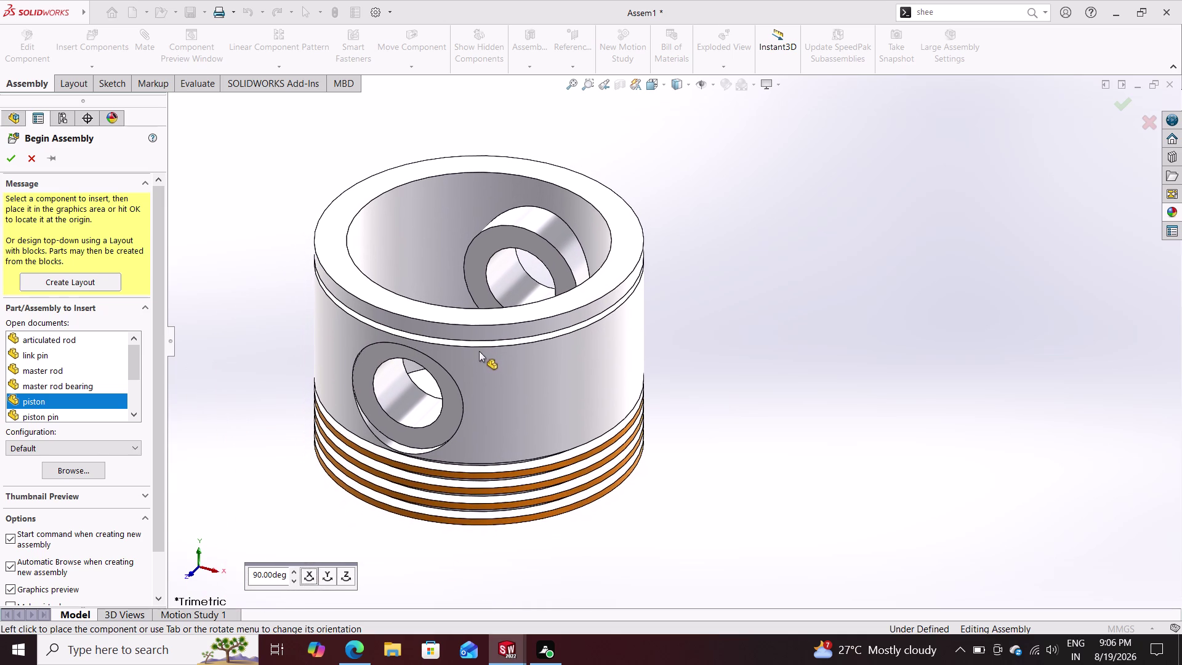
click(486, 323)
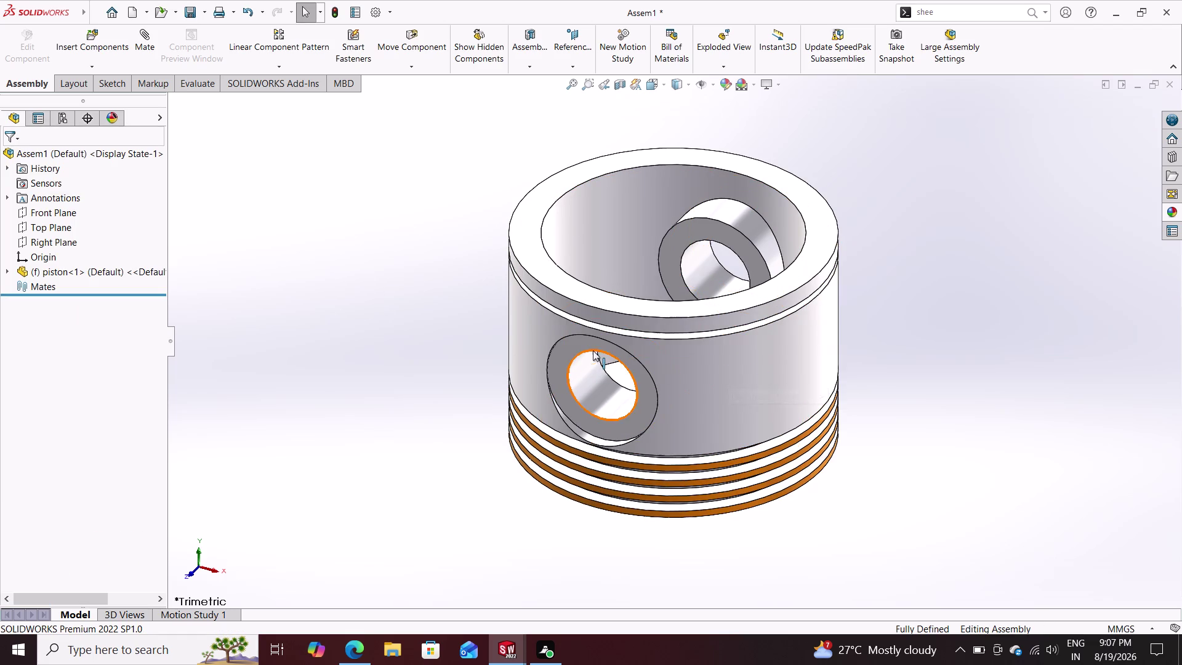
Insert the master rod part from the radial engine folder beside the piston.
middle_drag(440, 434, 509, 517)
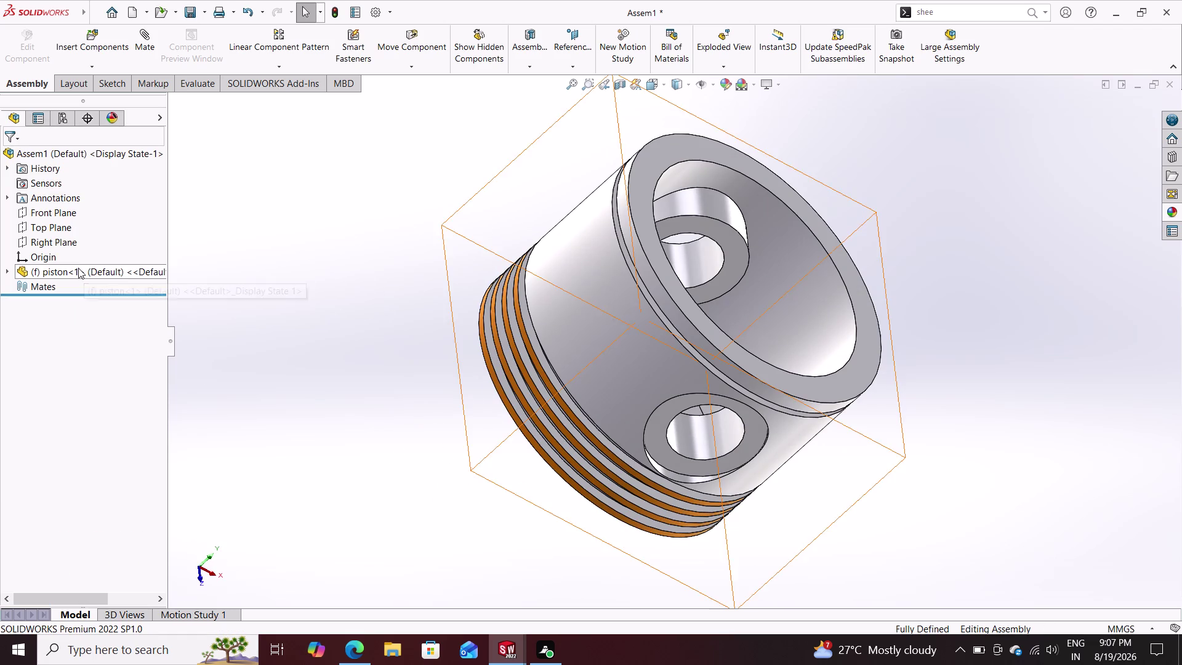
click(108, 40)
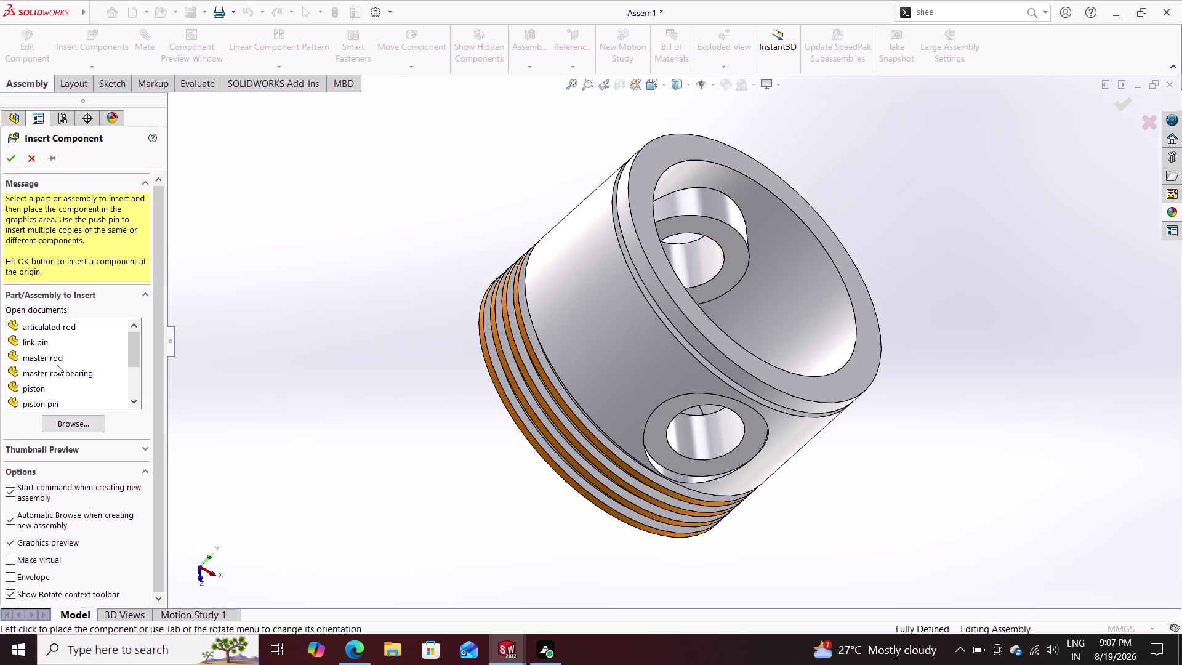
scroll(down, 3)
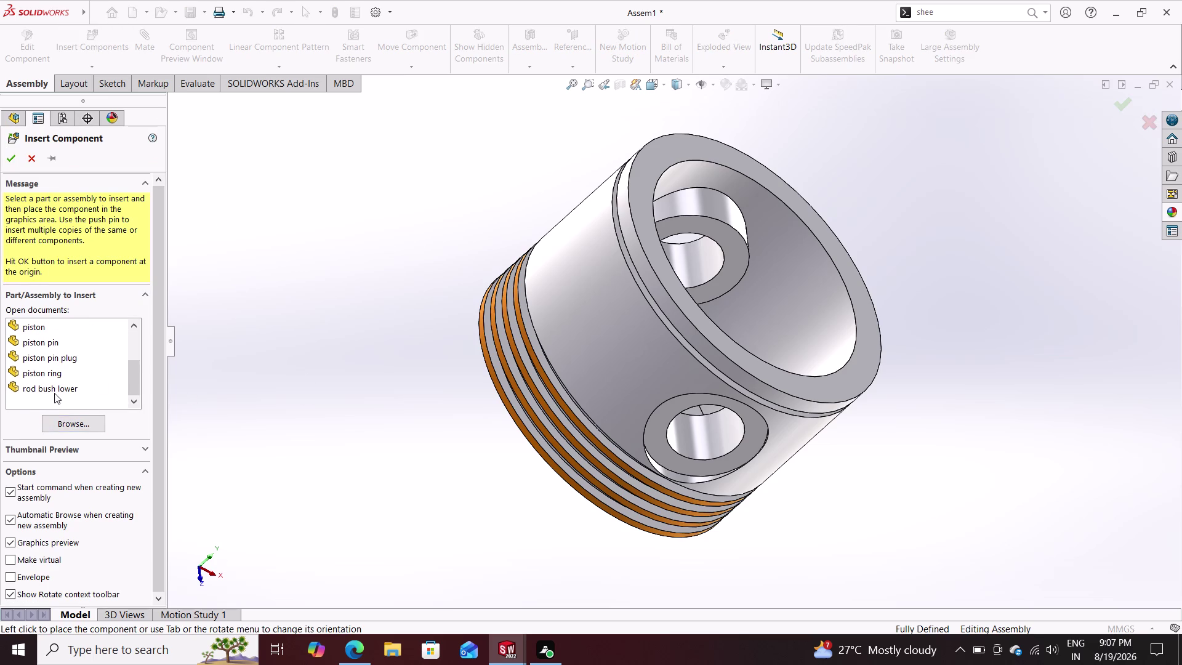
click(68, 422)
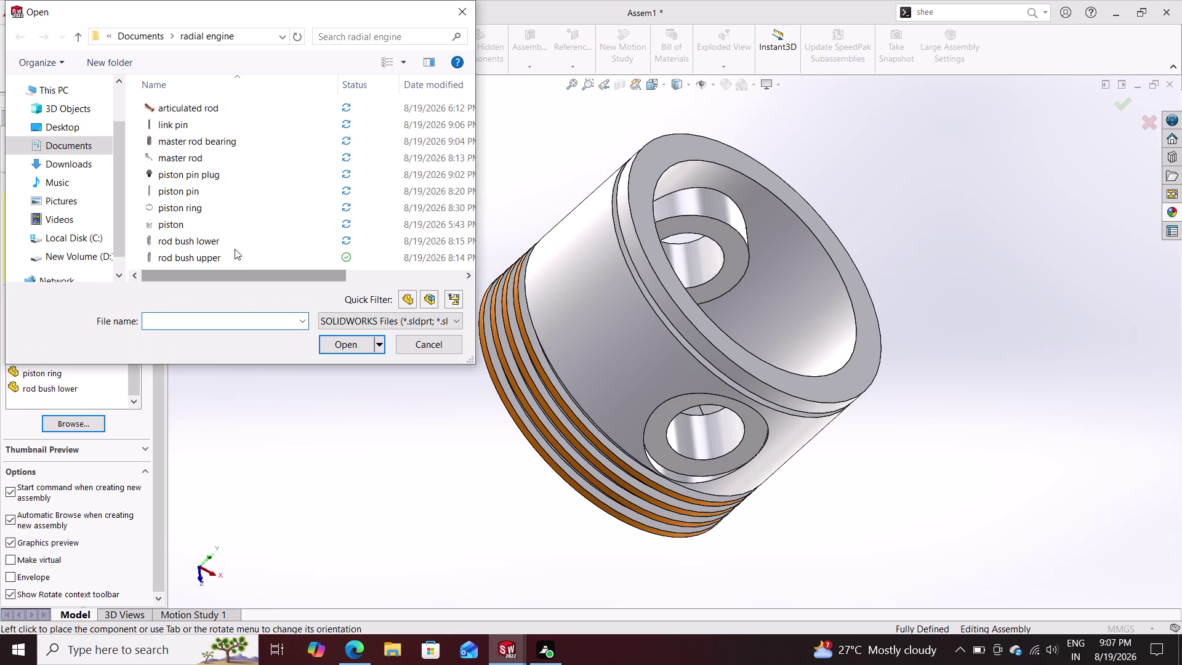
click(215, 156)
click(357, 346)
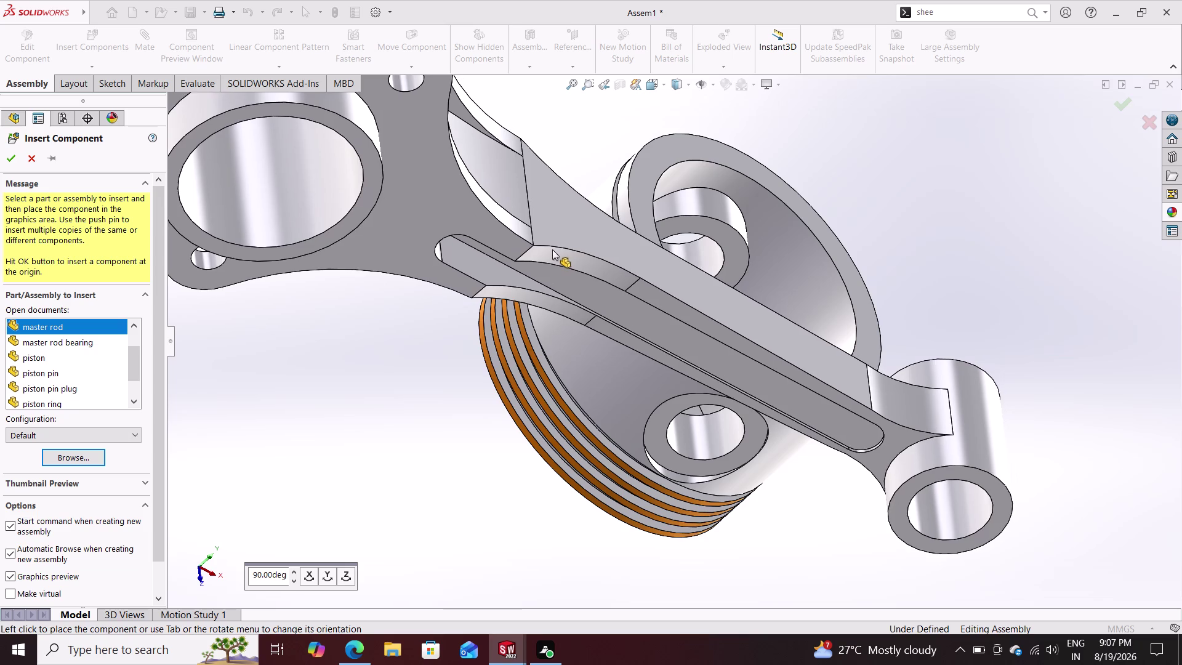
scroll(down, 3)
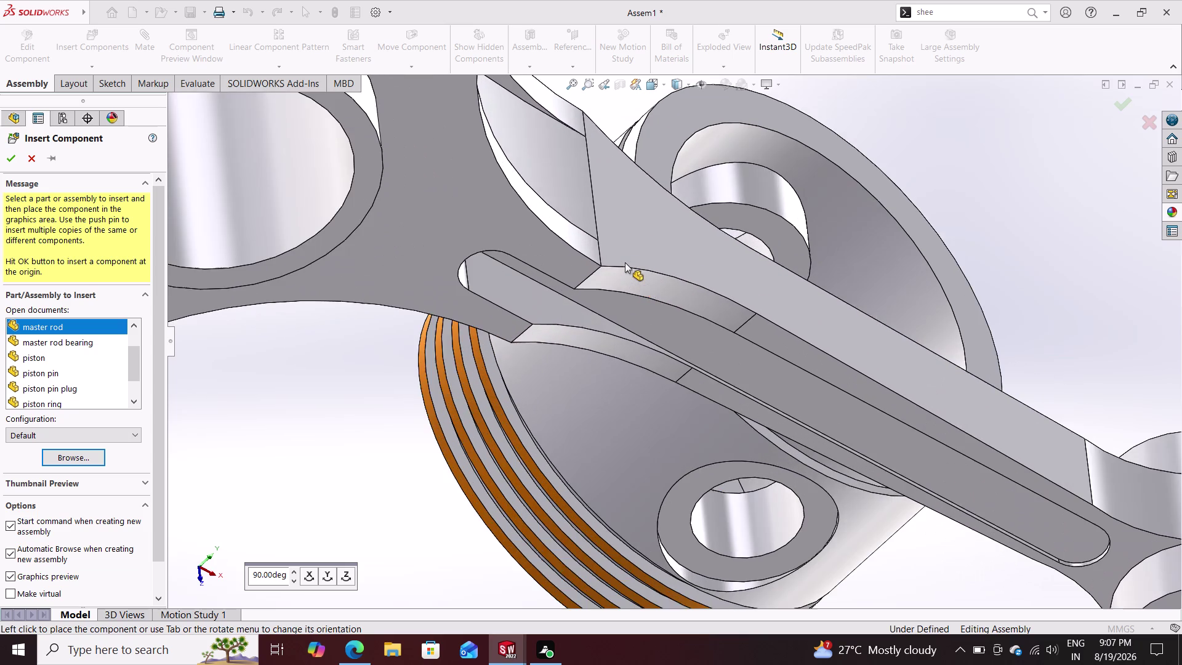
scroll(up, 3)
scroll(up, 3)
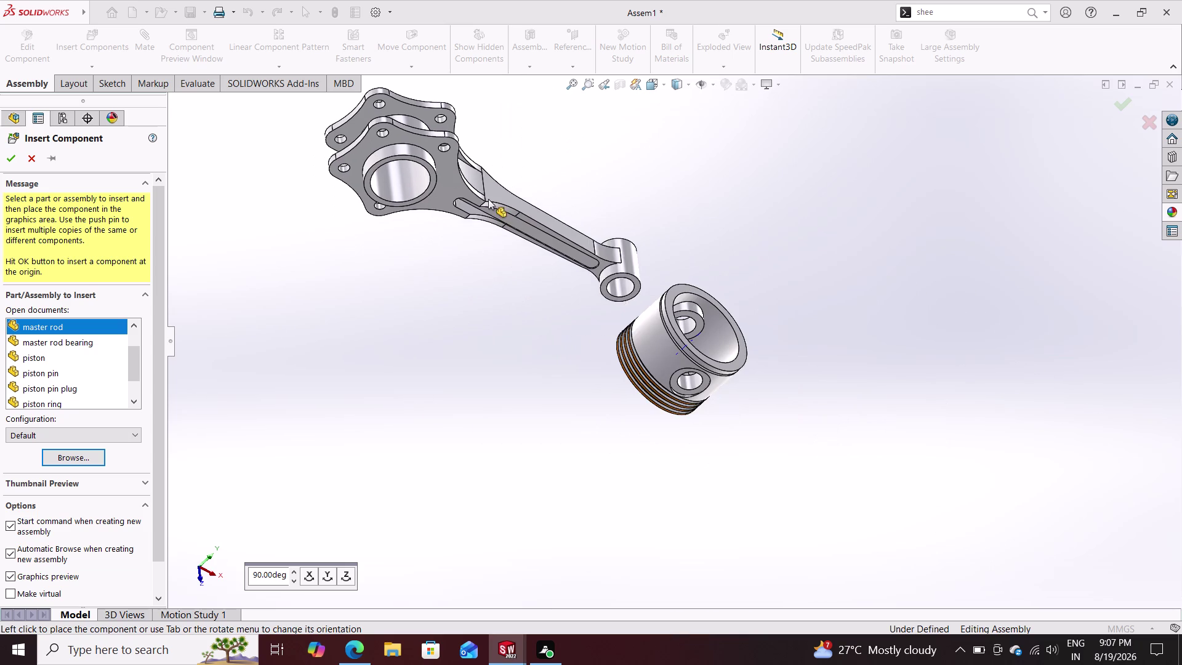
click(422, 197)
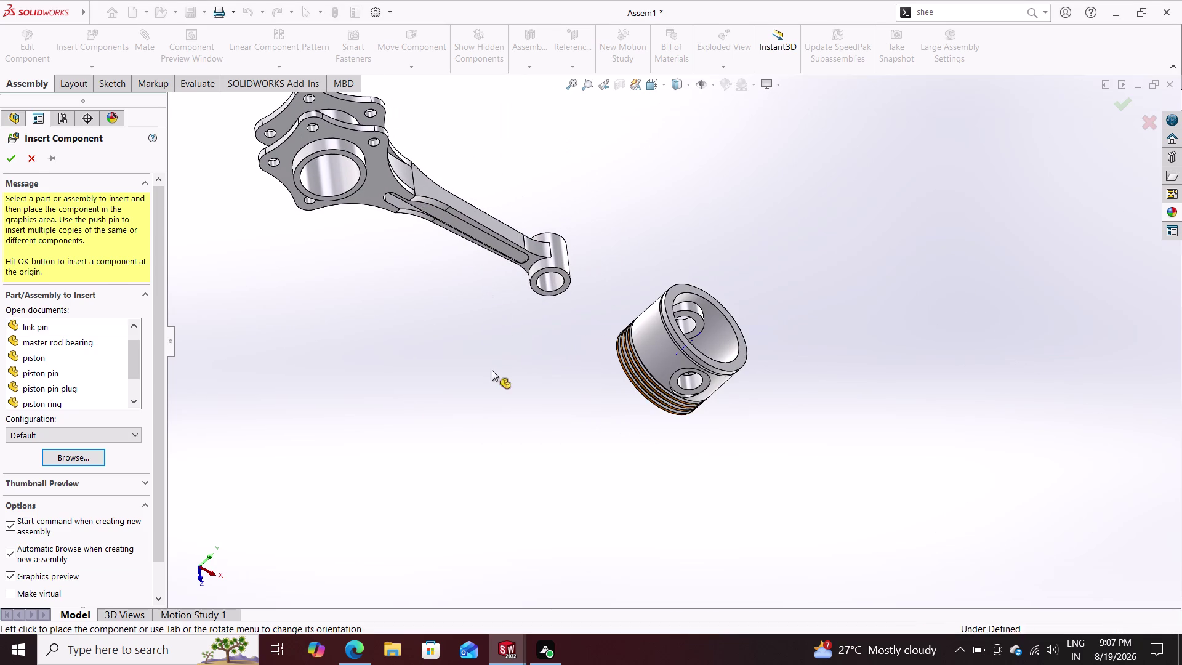
middle_drag(813, 361, 790, 376)
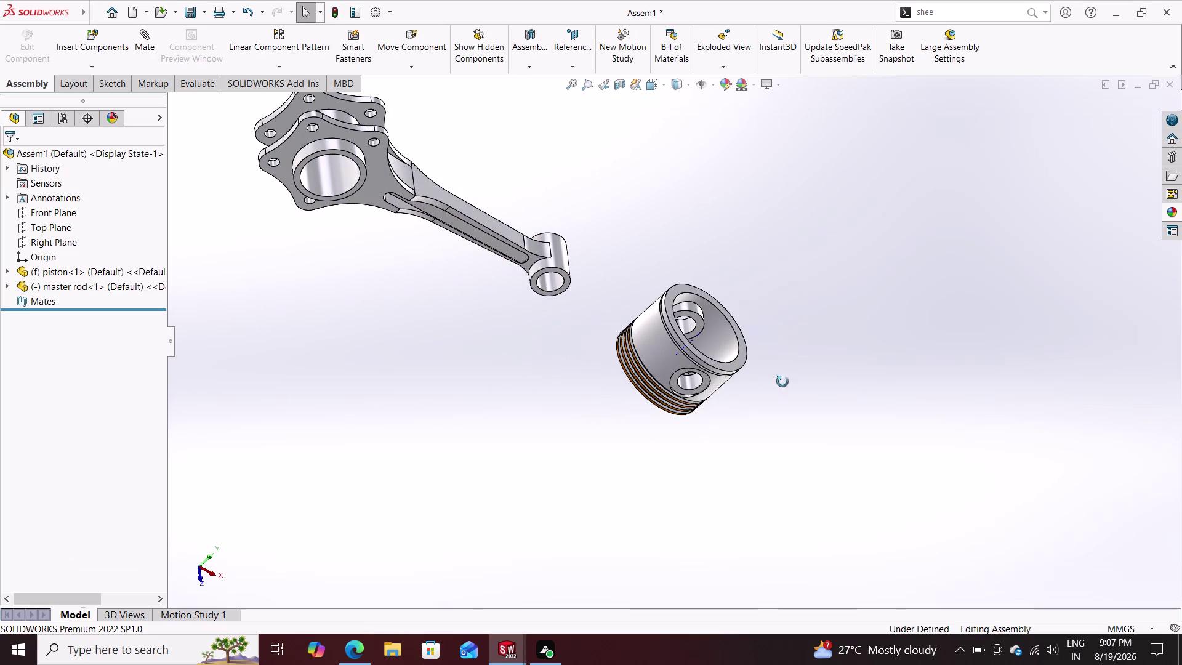
middle_drag(790, 377, 753, 401)
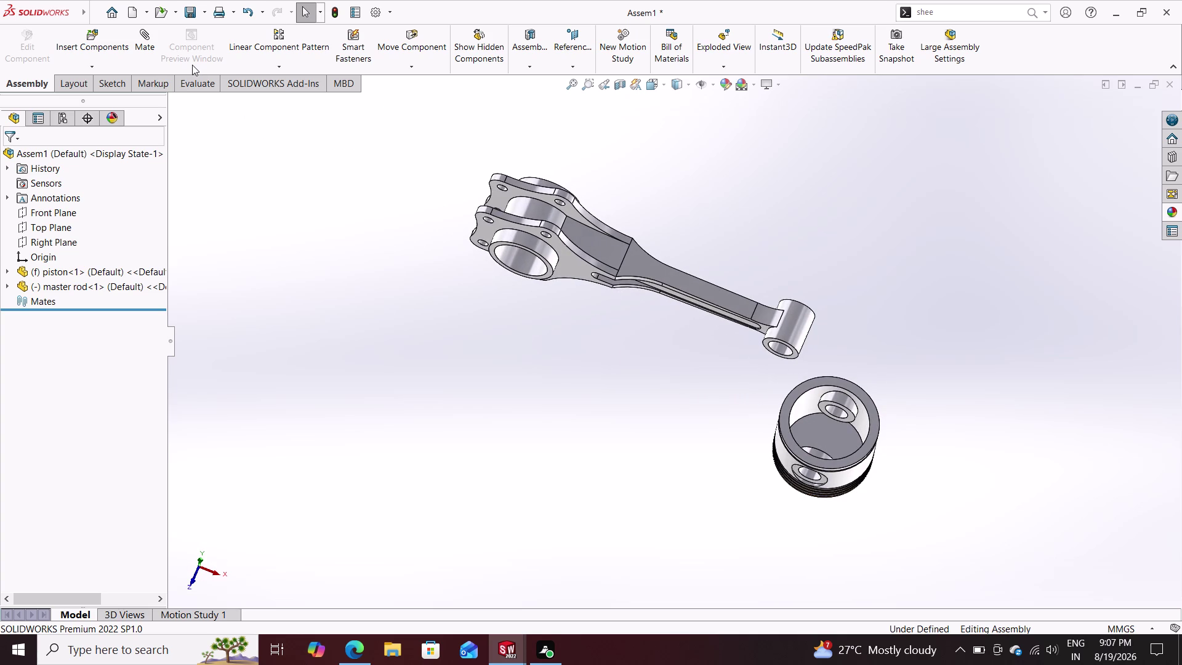
click(154, 39)
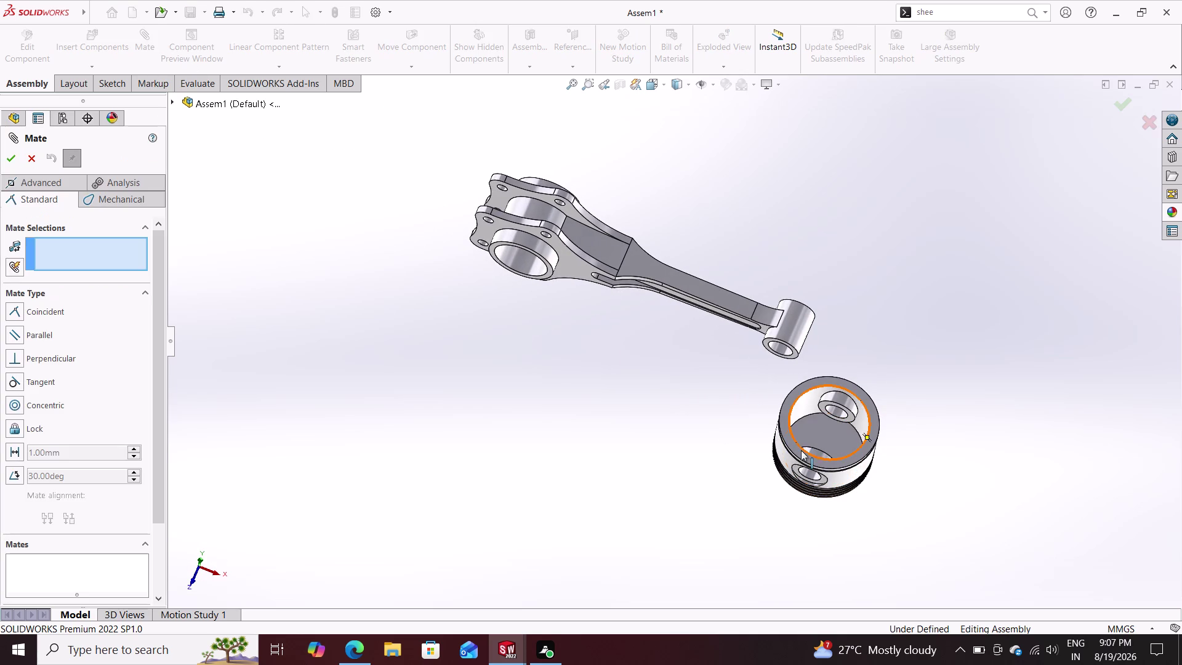
click(791, 418)
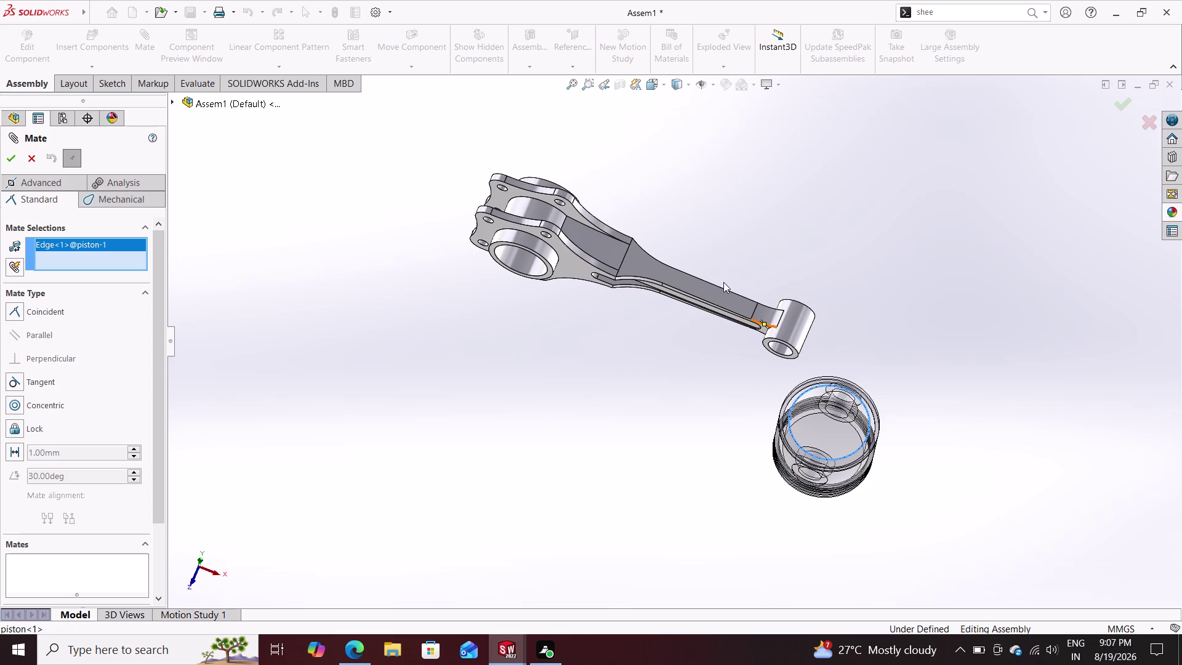
click(701, 289)
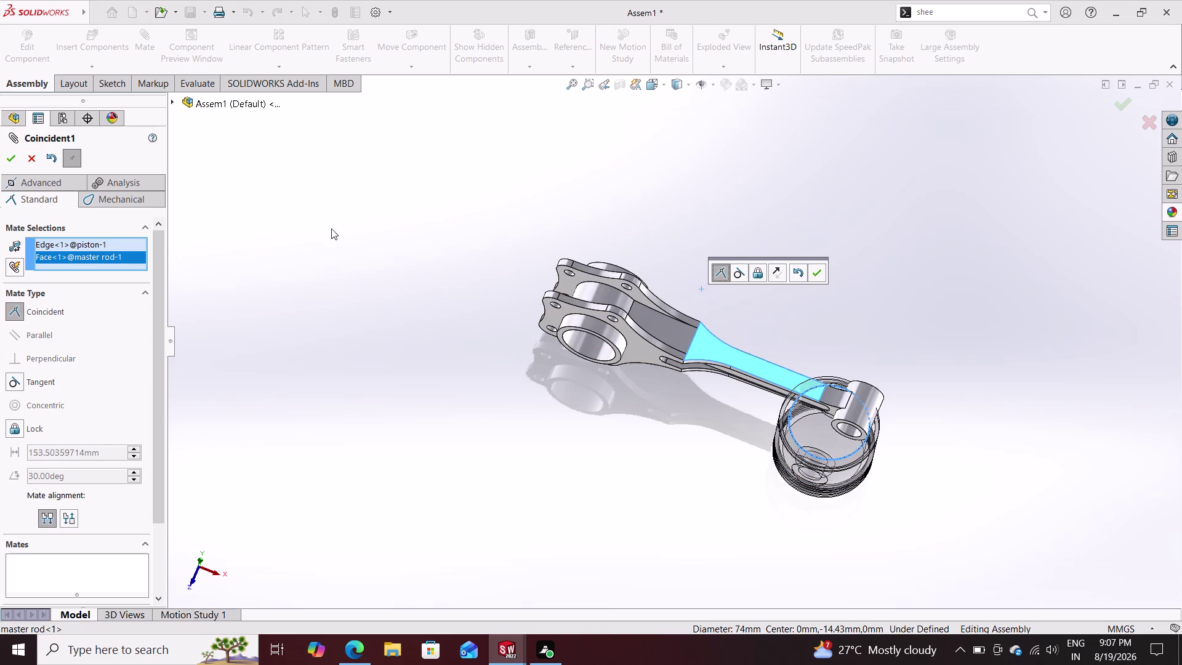
click(30, 152)
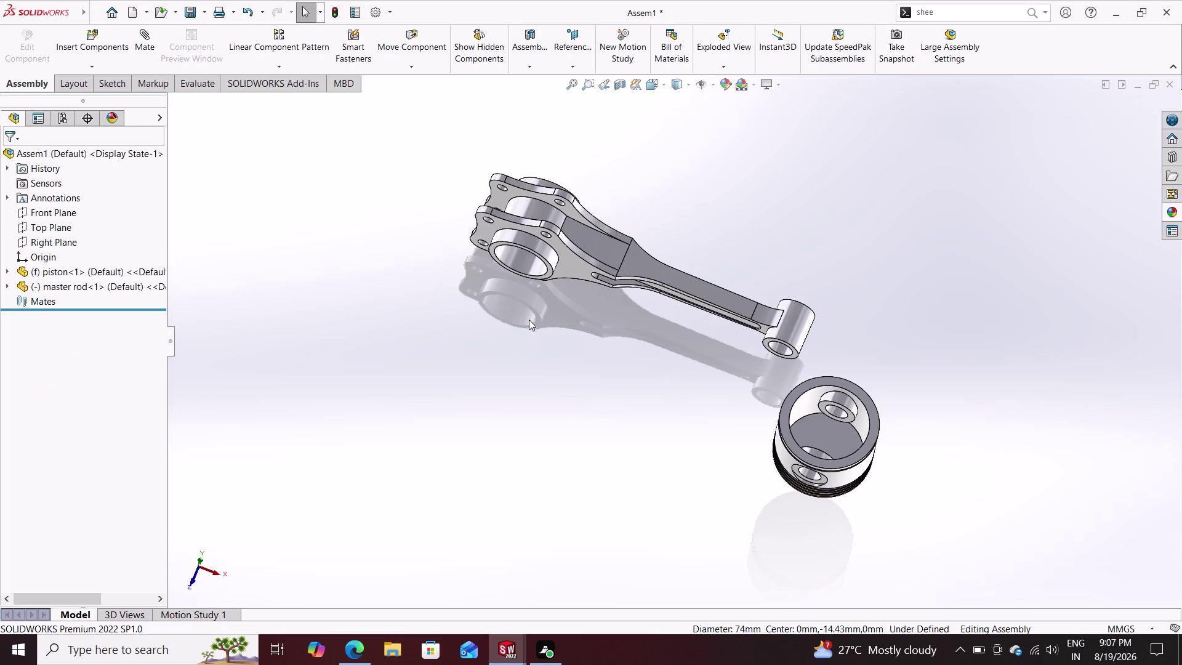
middle_drag(699, 394, 663, 392)
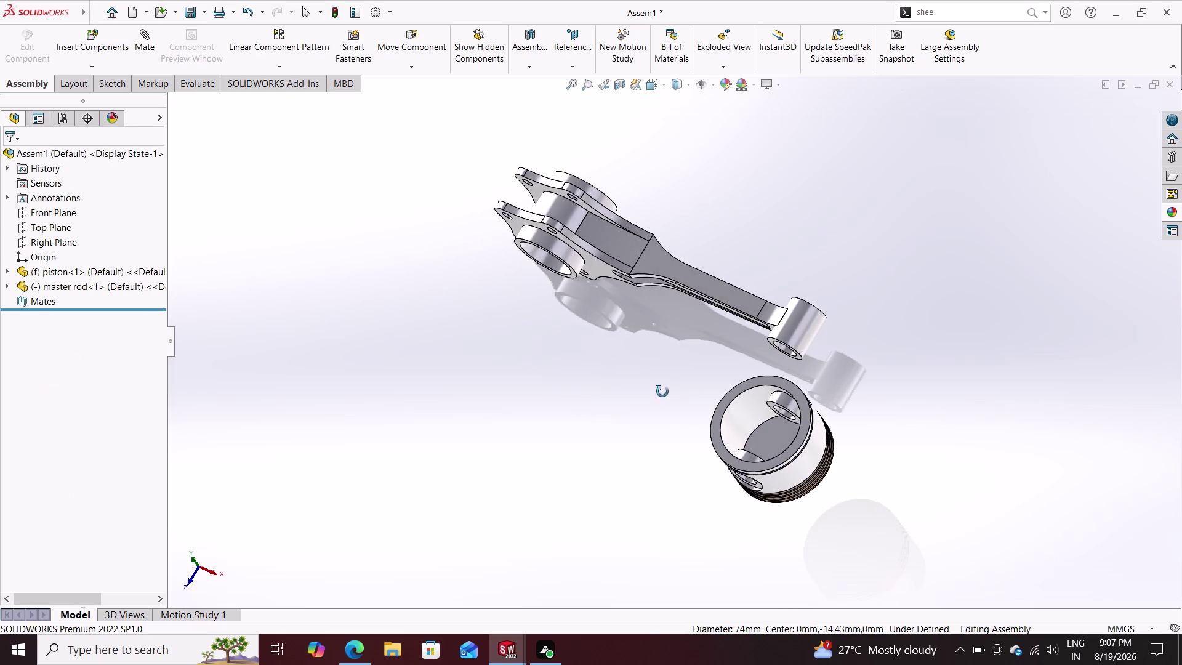
middle_drag(663, 391, 663, 404)
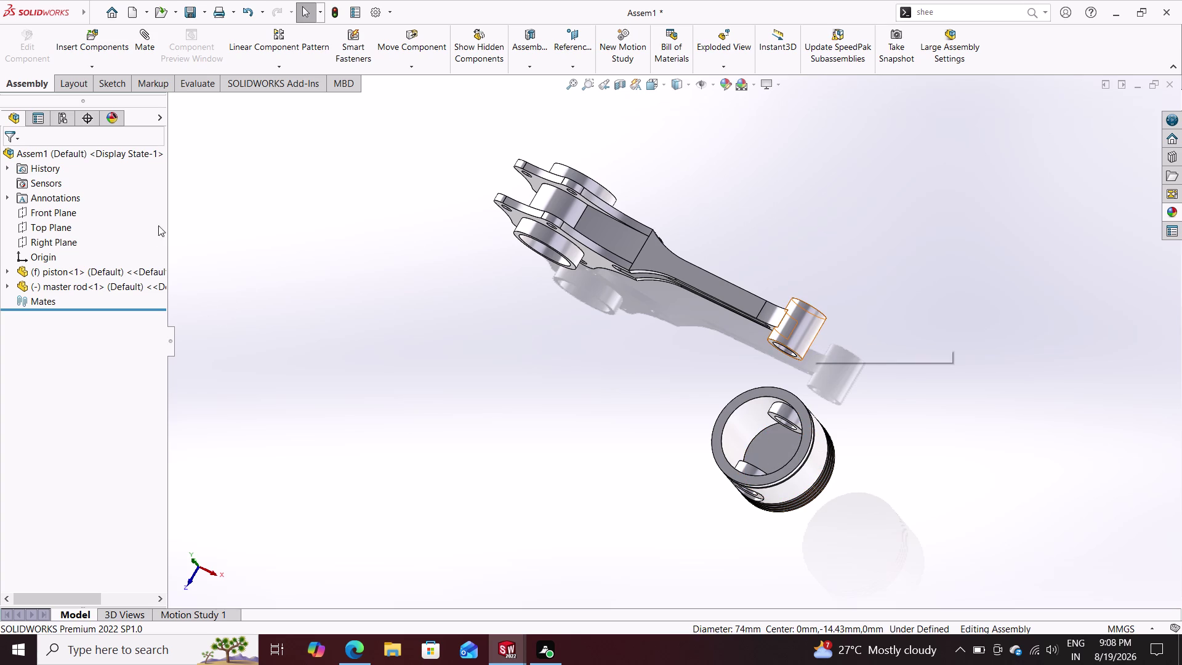
click(151, 41)
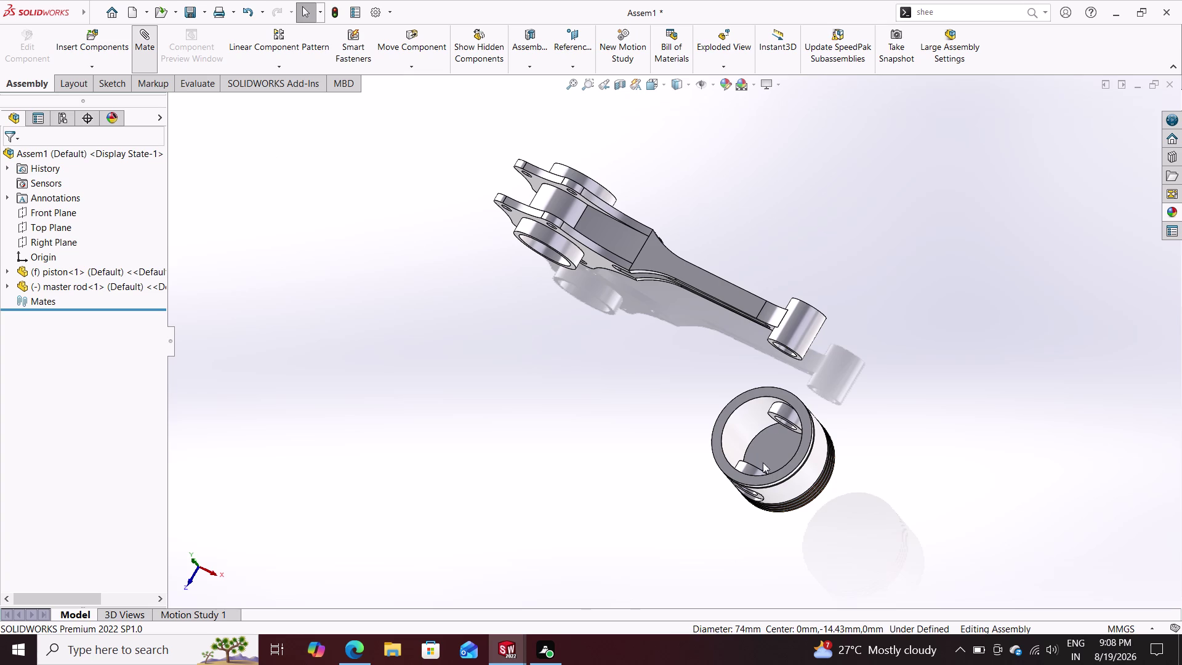
Mate the piston pin bore concentric with the master rod's small-end bore.
click(743, 427)
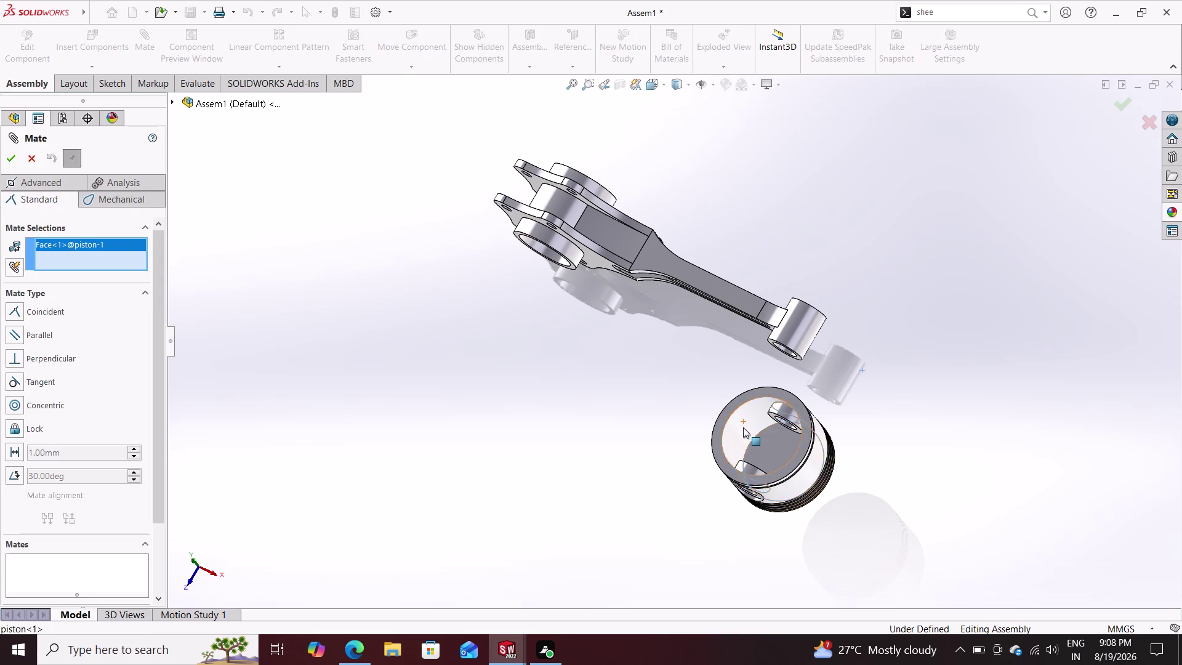
click(807, 335)
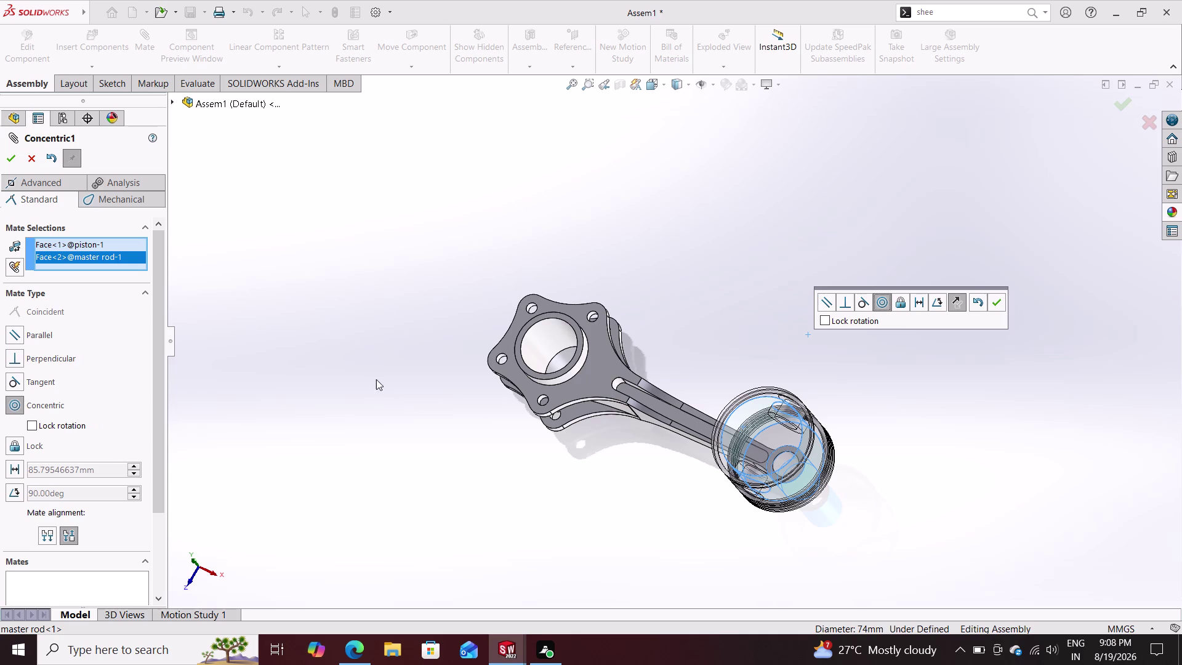
click(997, 302)
Drag the master rod above the piston and zoom in on the piston bore.
drag(592, 378, 600, 234)
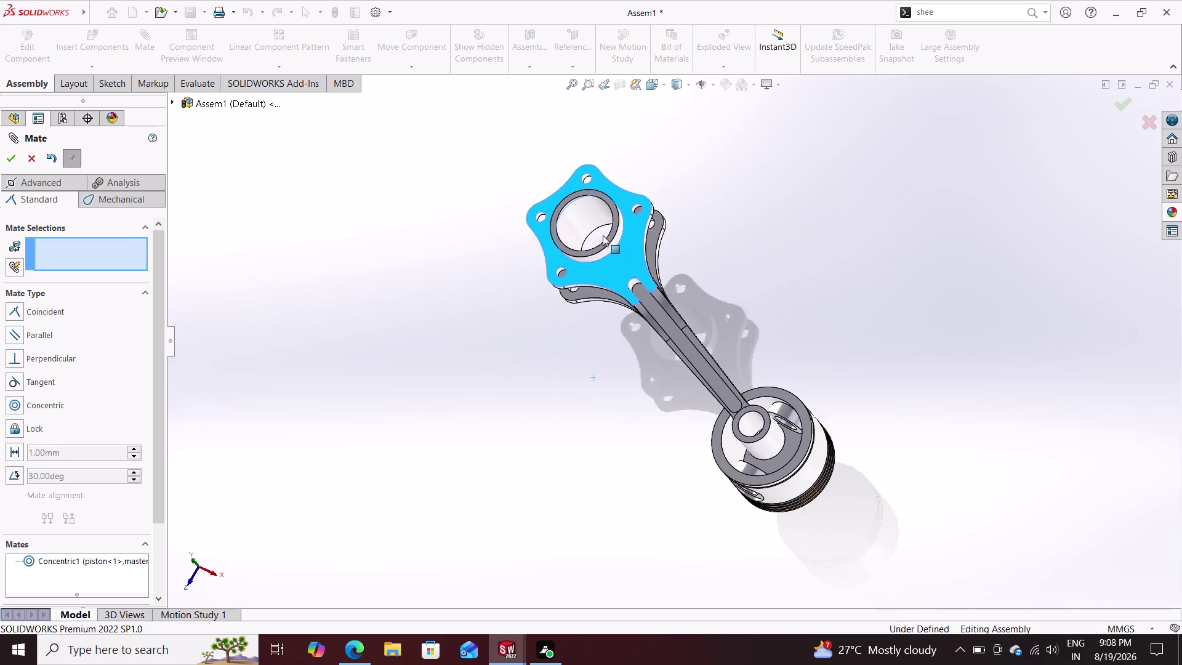
drag(601, 234, 547, 277)
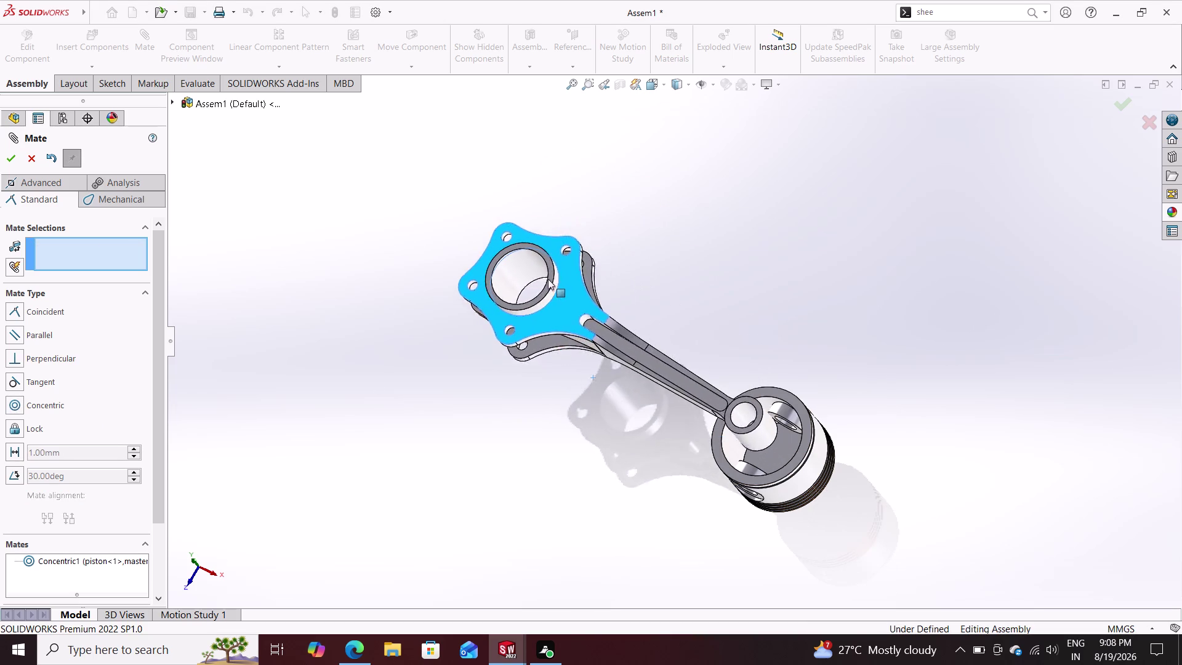
drag(547, 277, 571, 229)
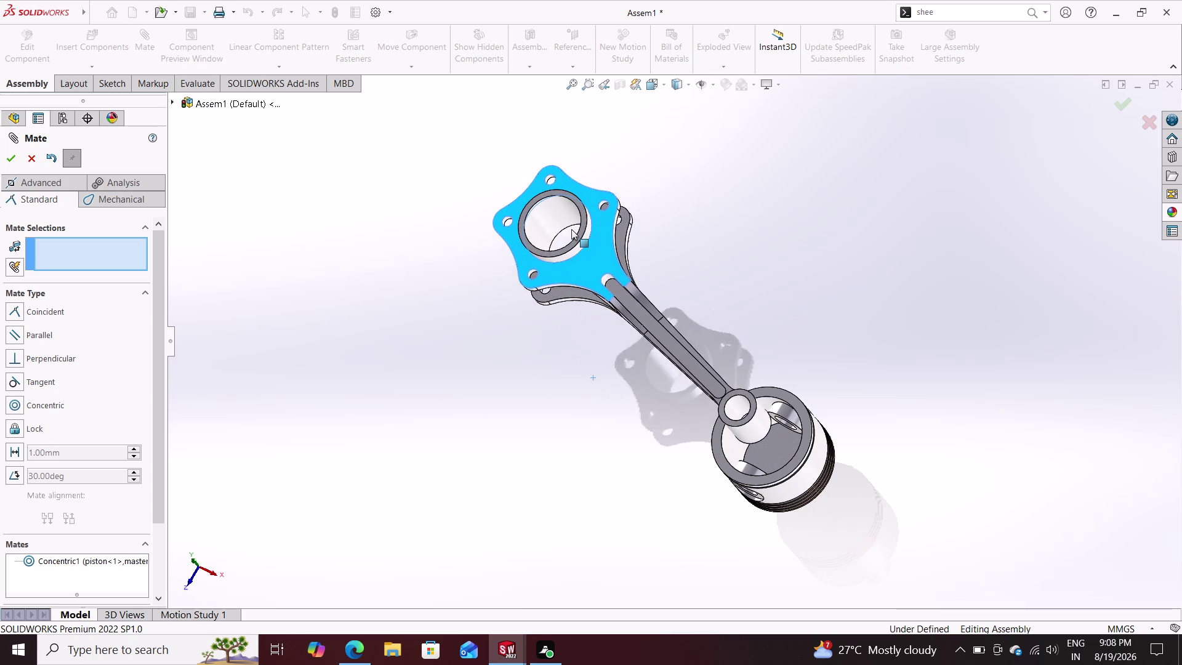
drag(571, 229, 468, 271)
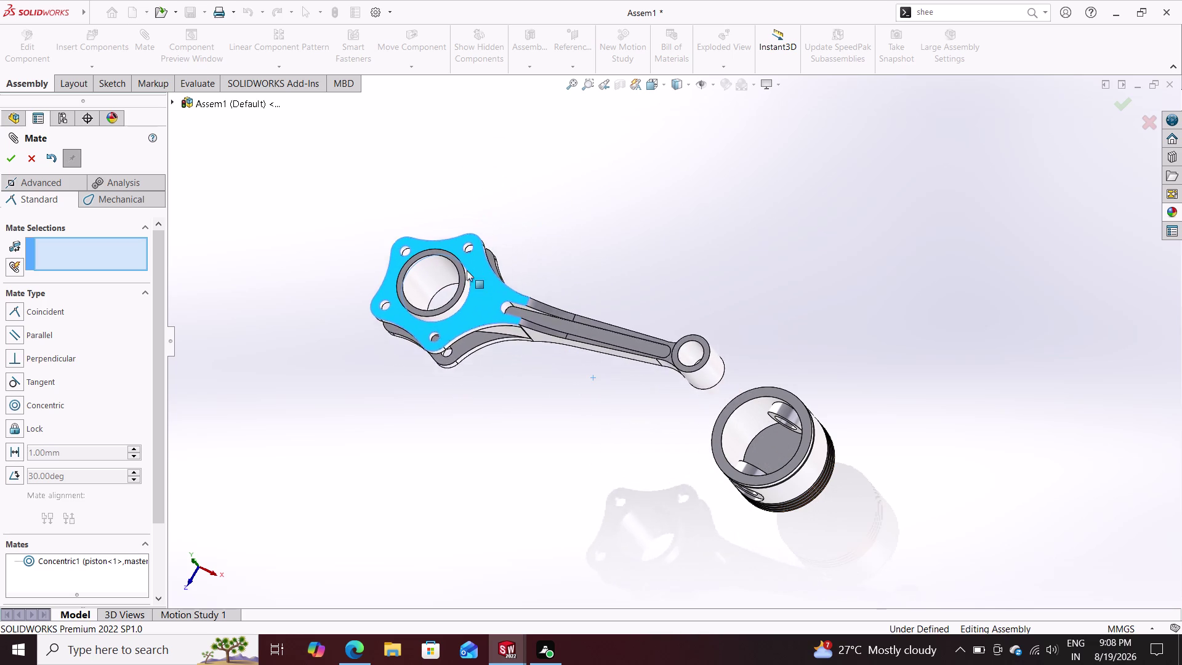
drag(468, 271, 503, 169)
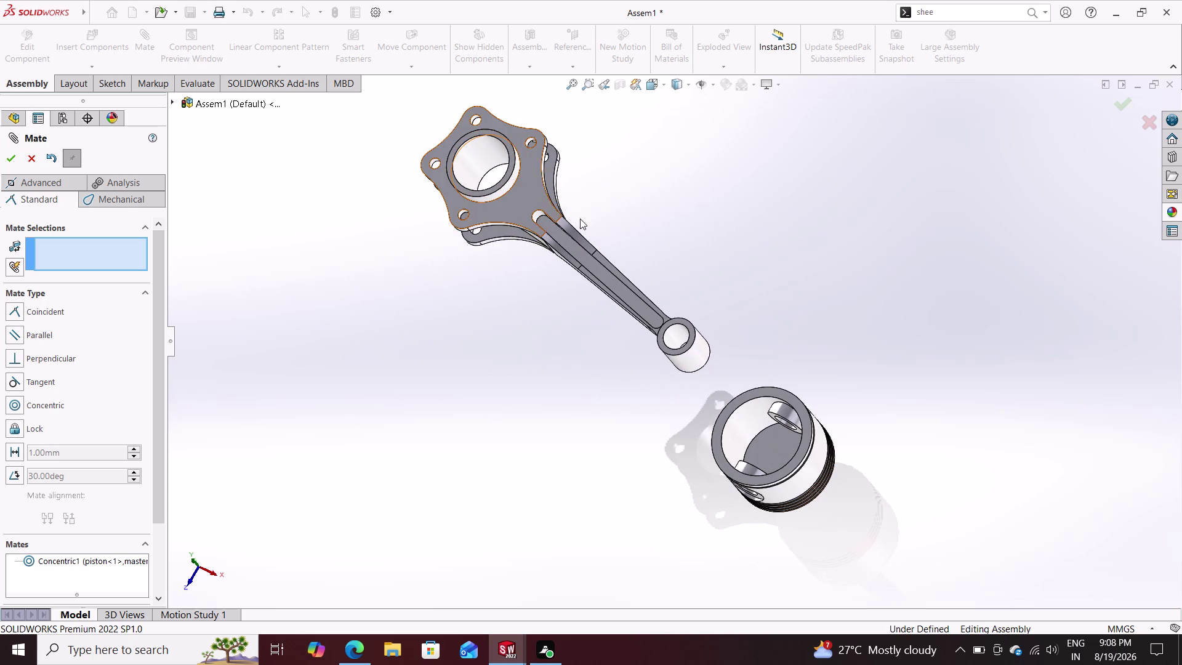
middle_drag(643, 417, 631, 418)
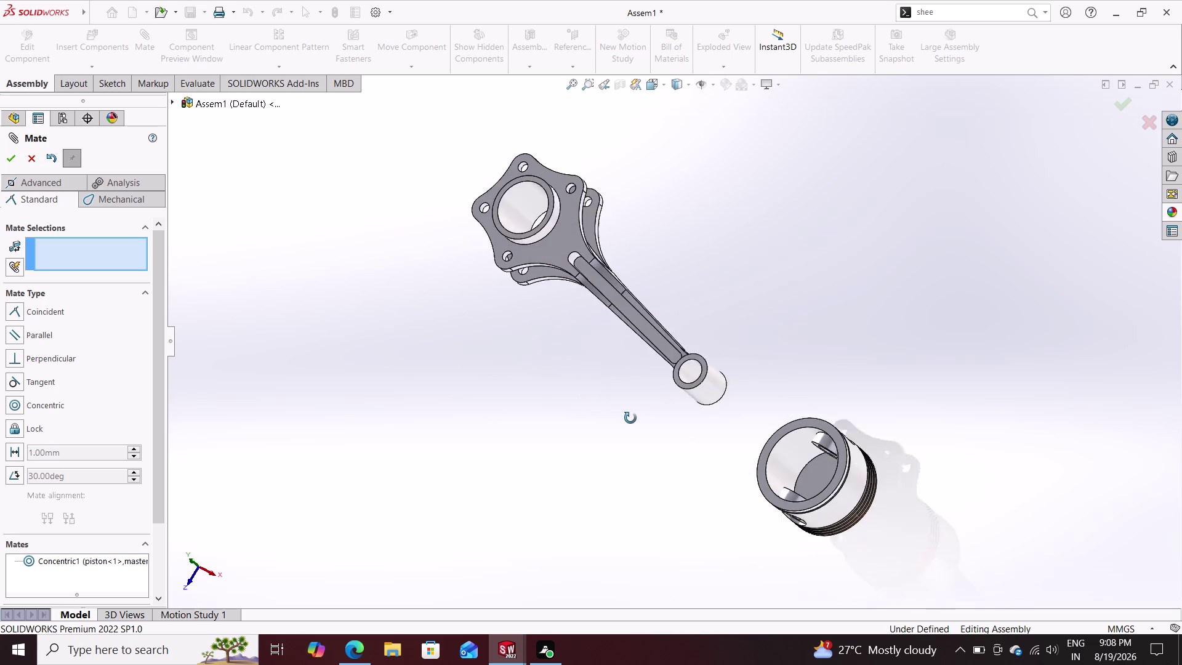
middle_drag(631, 418, 664, 314)
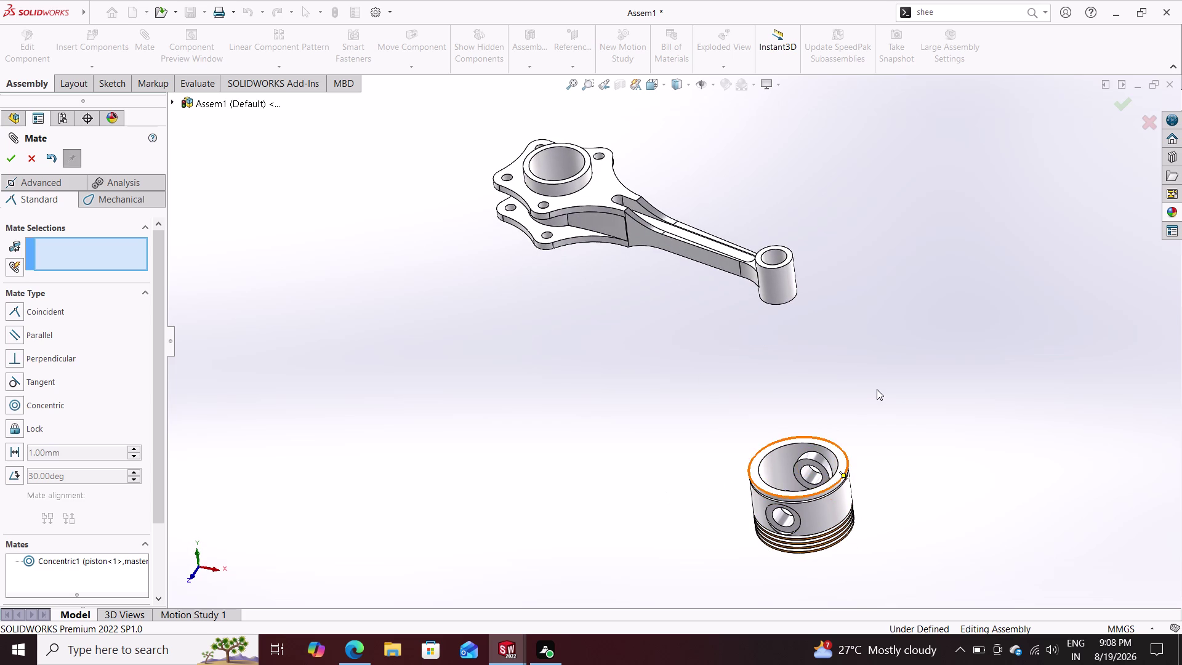
middle_drag(875, 399, 820, 562)
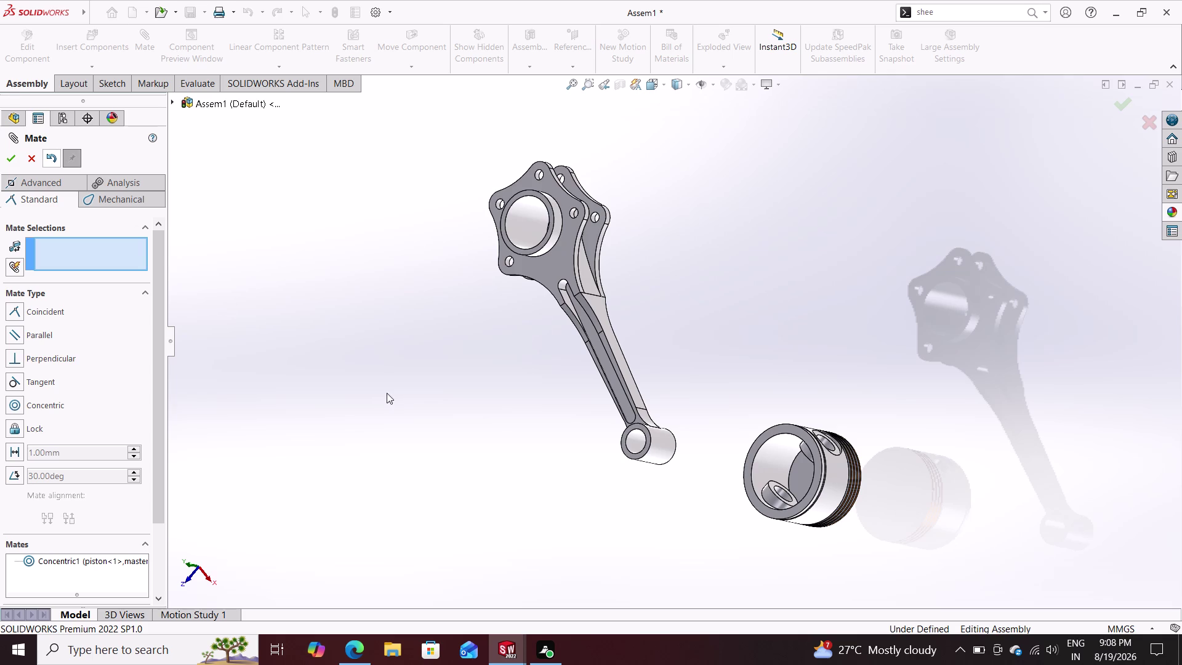
scroll(down, 3)
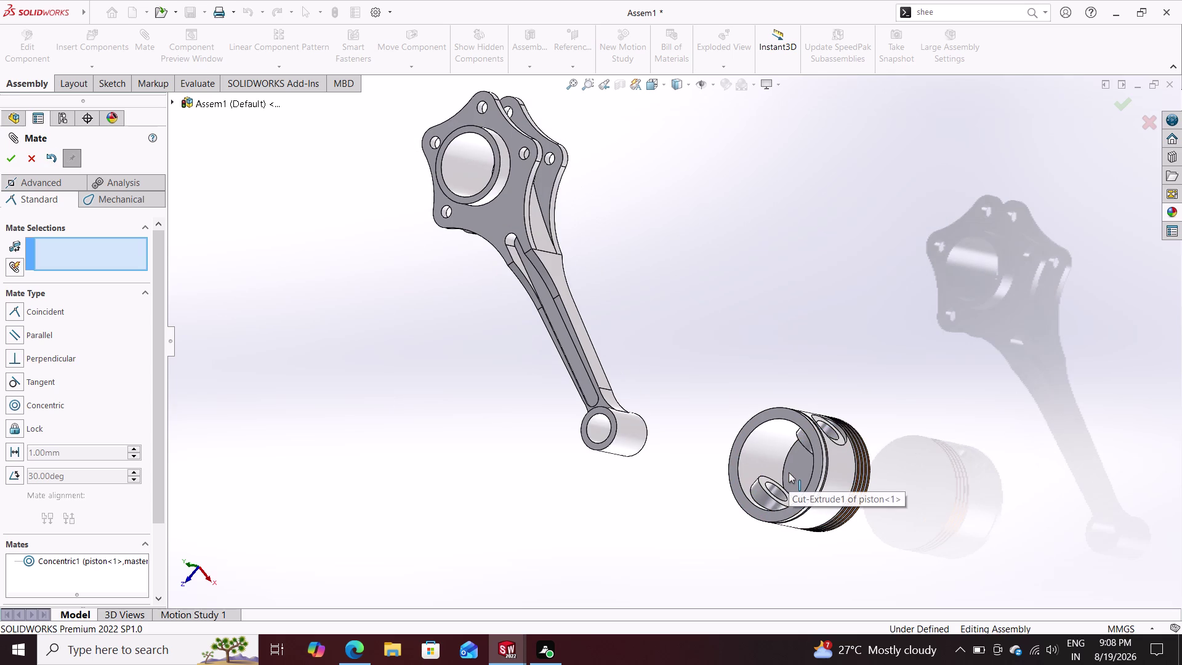
scroll(down, 3)
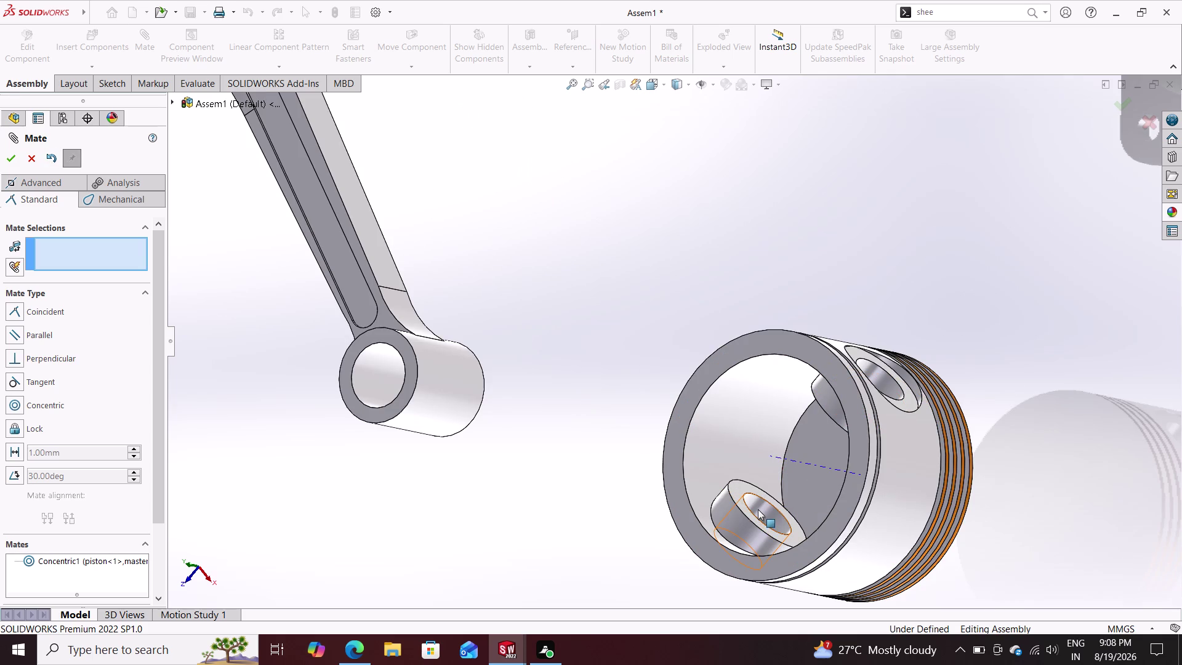
Try a Concentric mate between the piston pin hole and the rod's small-end bore, breaking other mates.
click(758, 509)
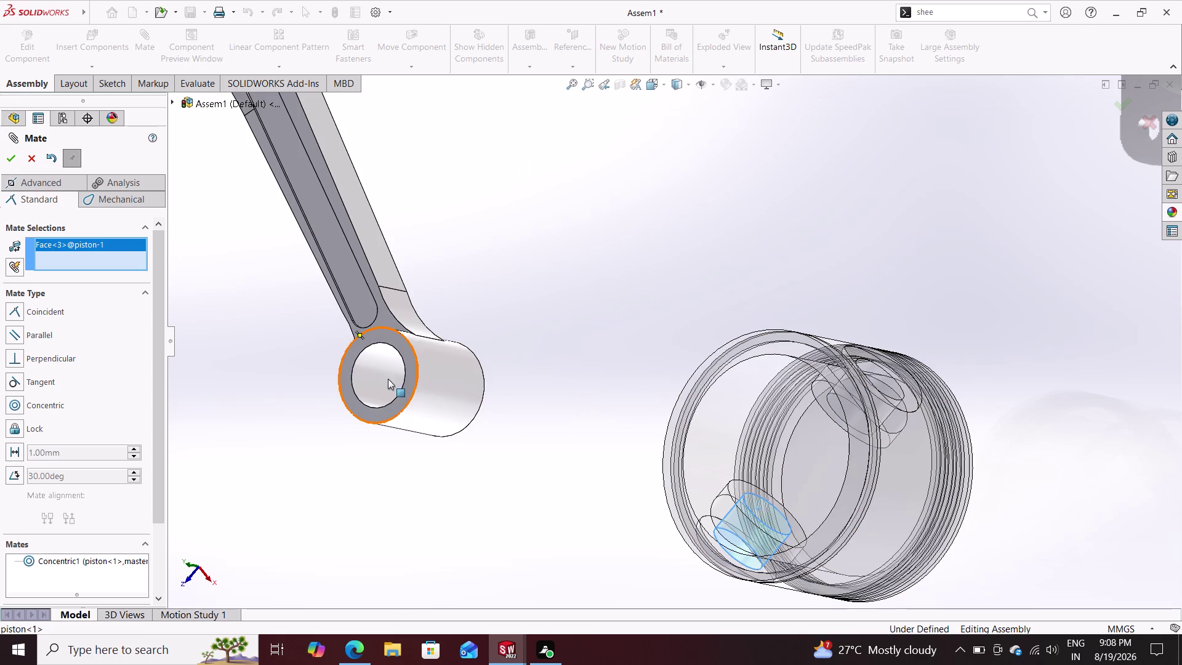
click(381, 369)
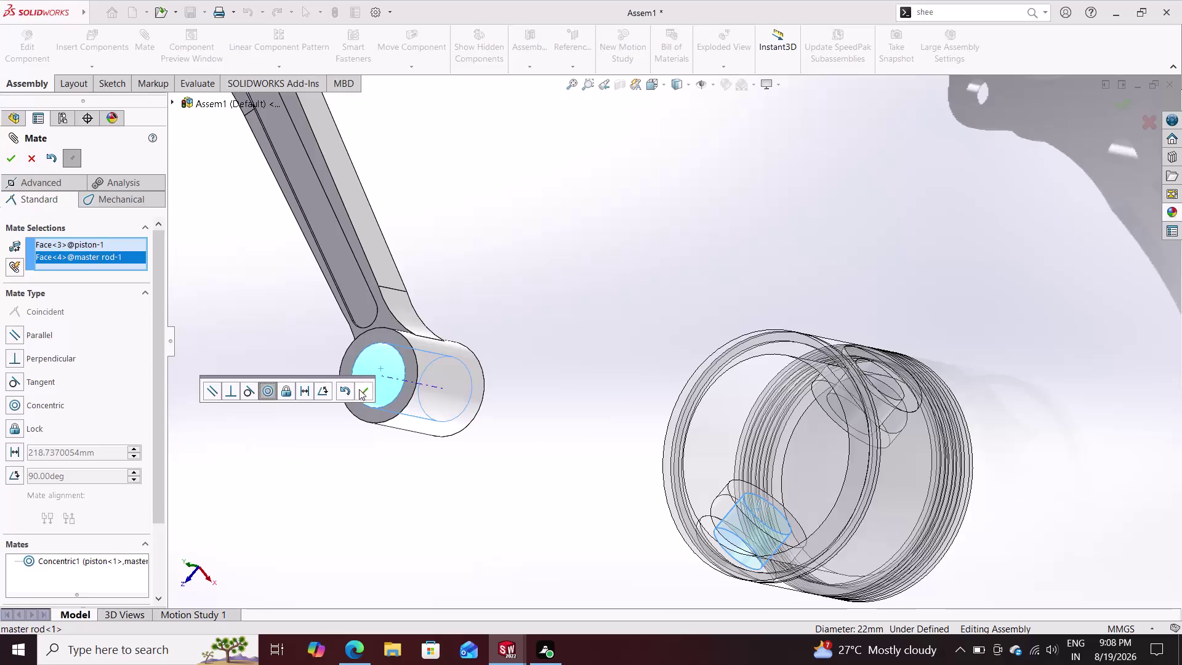
click(361, 390)
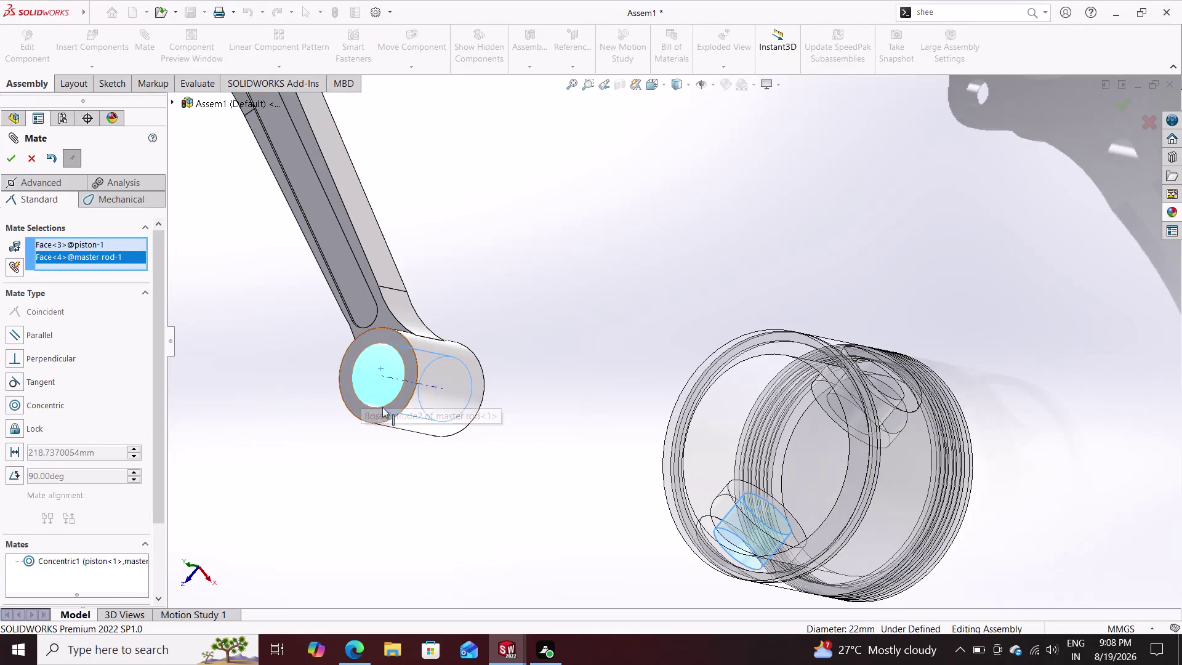
click(11, 164)
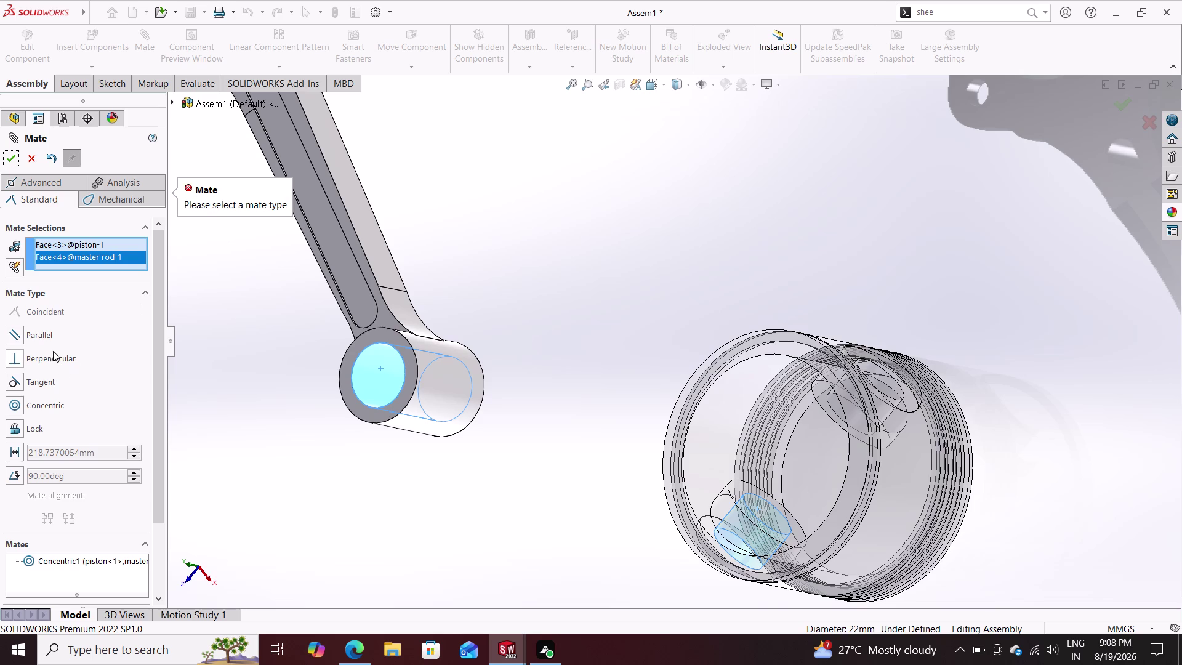
click(45, 404)
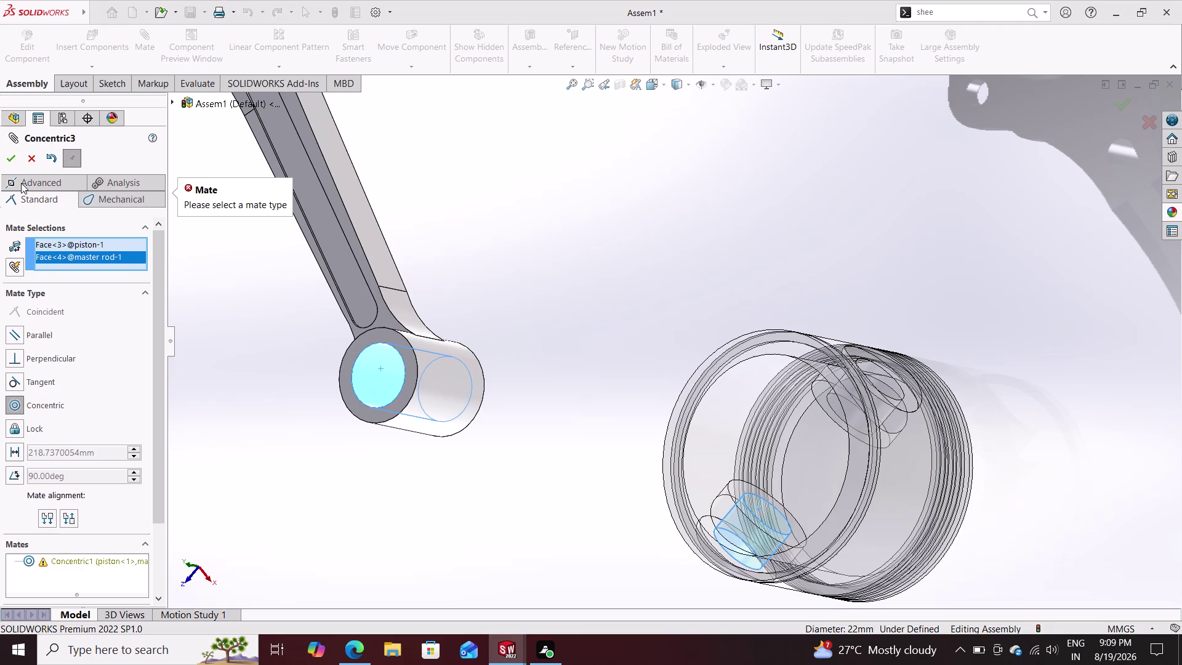
click(13, 156)
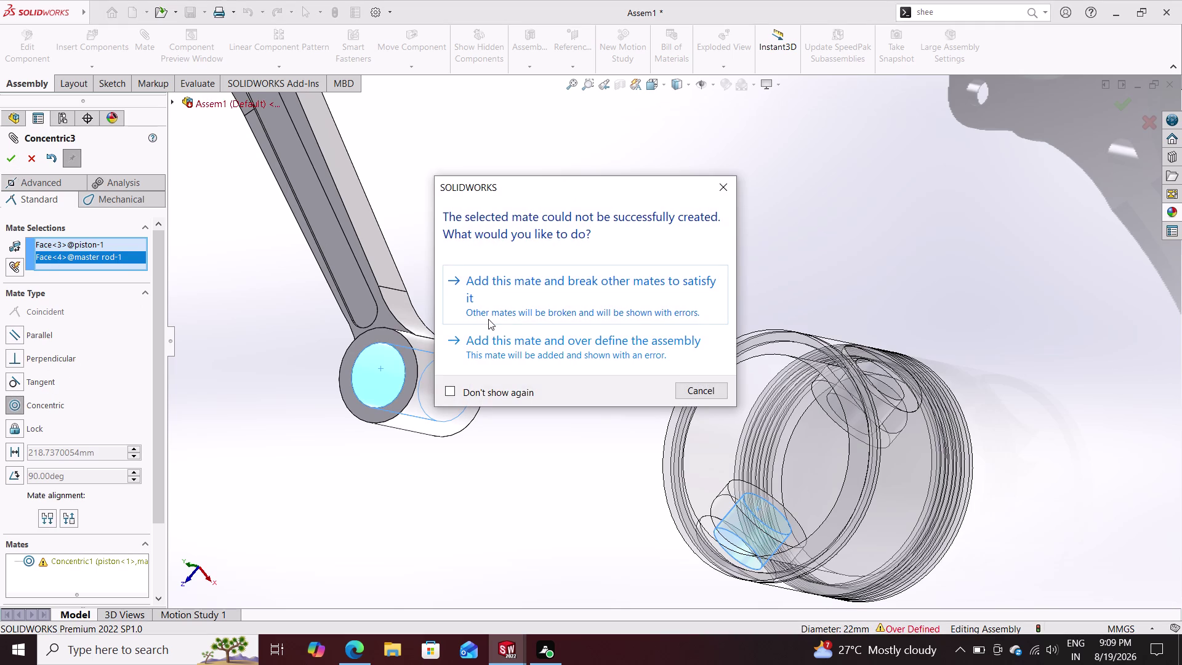
click(639, 286)
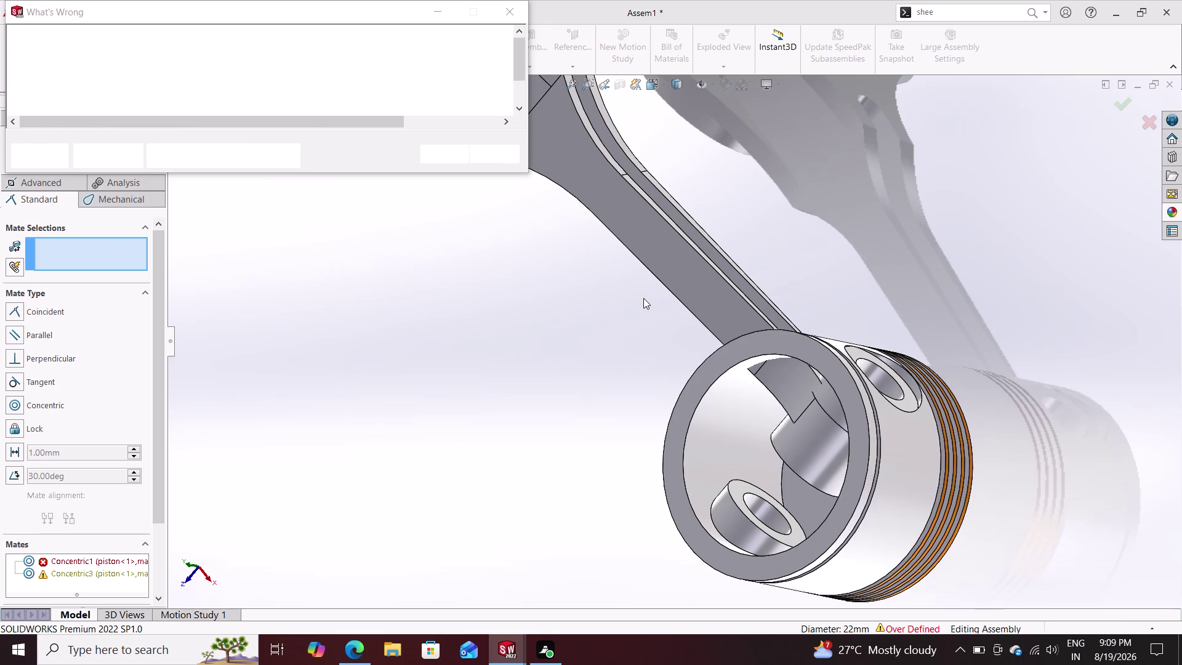
Dismiss the mate error, undo the conflicting concentric mate, and exit mating.
click(449, 157)
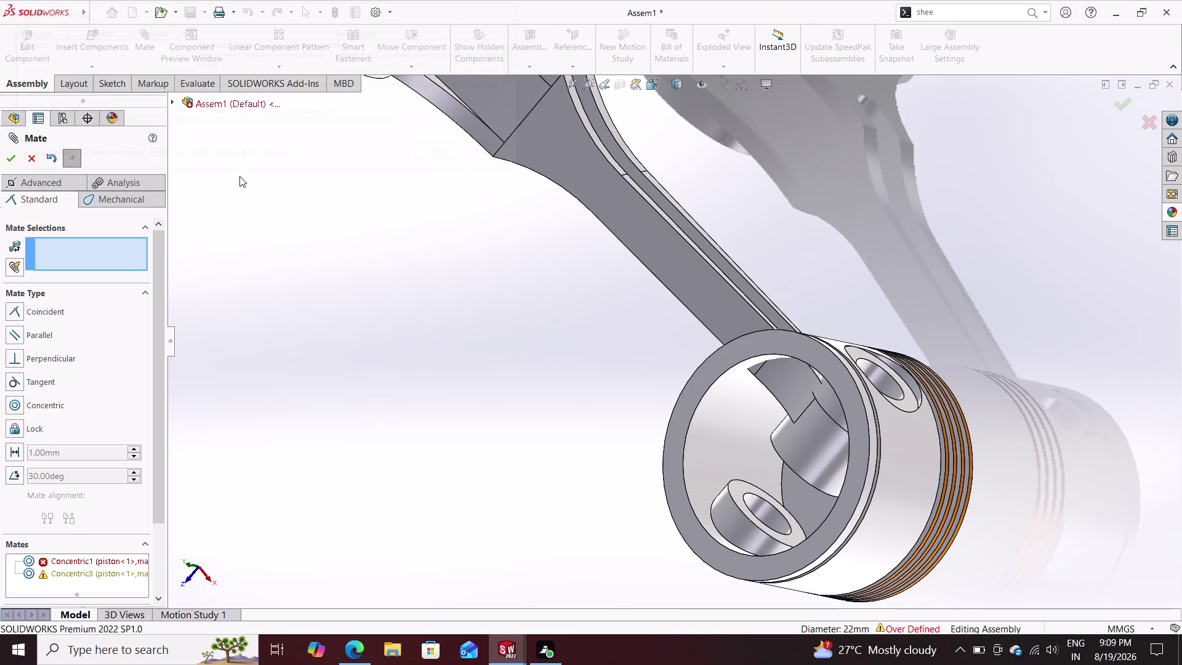
key(ctrl+z)
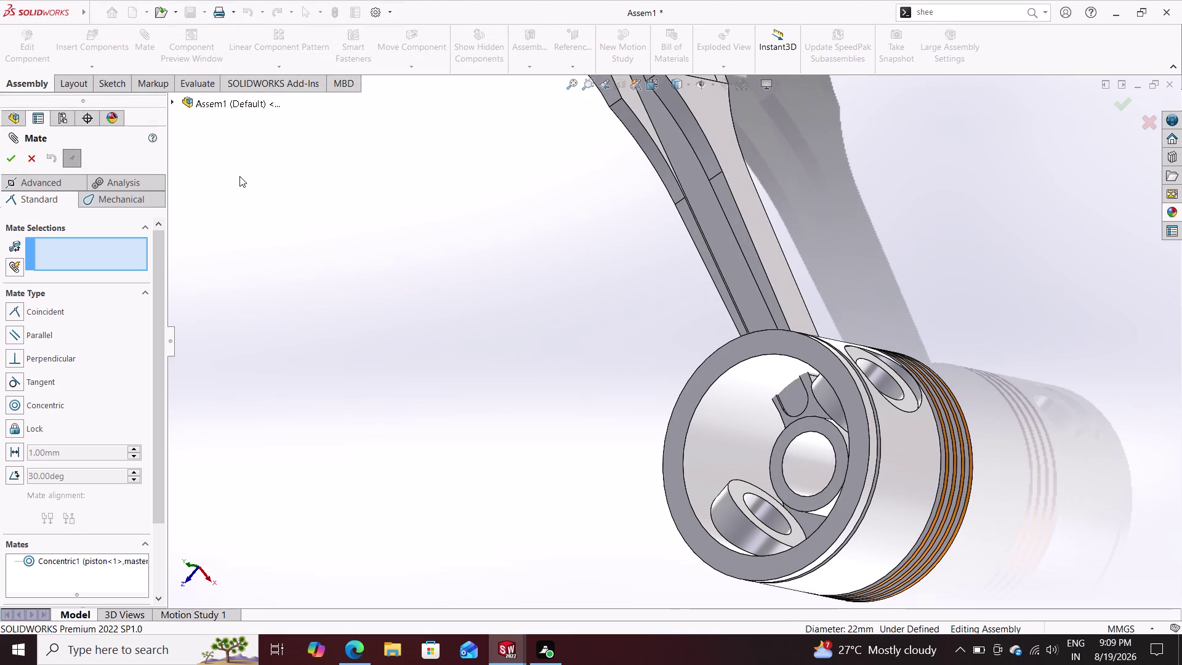
key(ctrl+z)
click(36, 164)
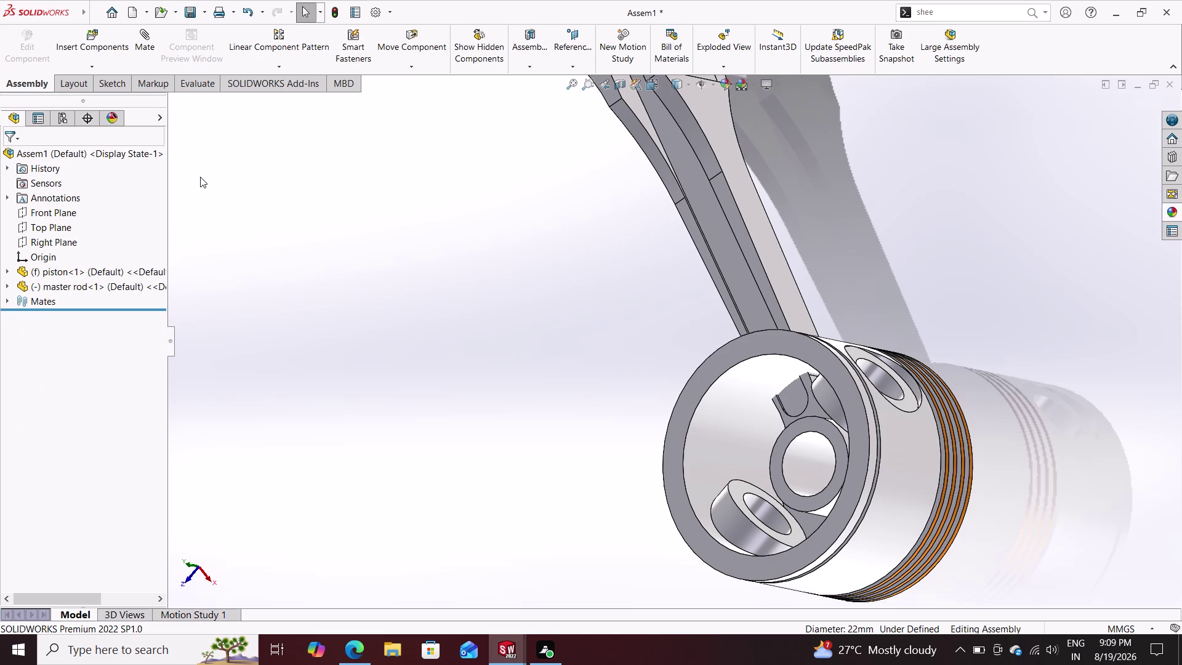
Delete the master rod from the assembly and turn the view toward the piston.
key(ctrl+z)
key(ctrl+z)
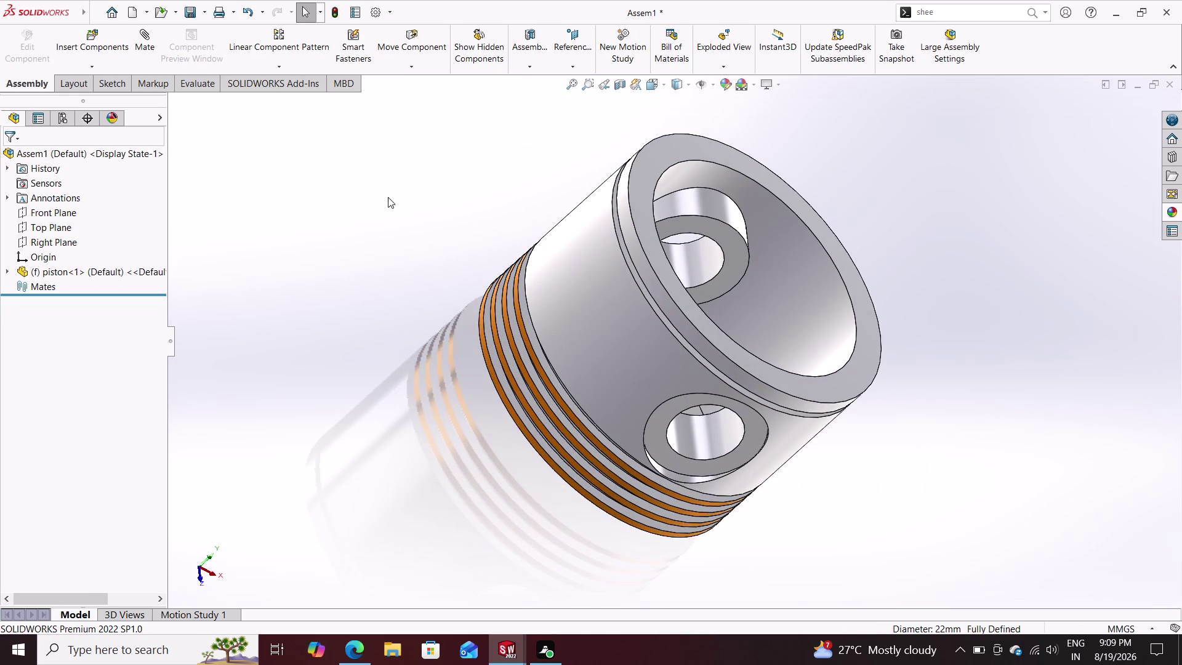
middle_drag(442, 243, 376, 246)
middle_drag(443, 256, 425, 257)
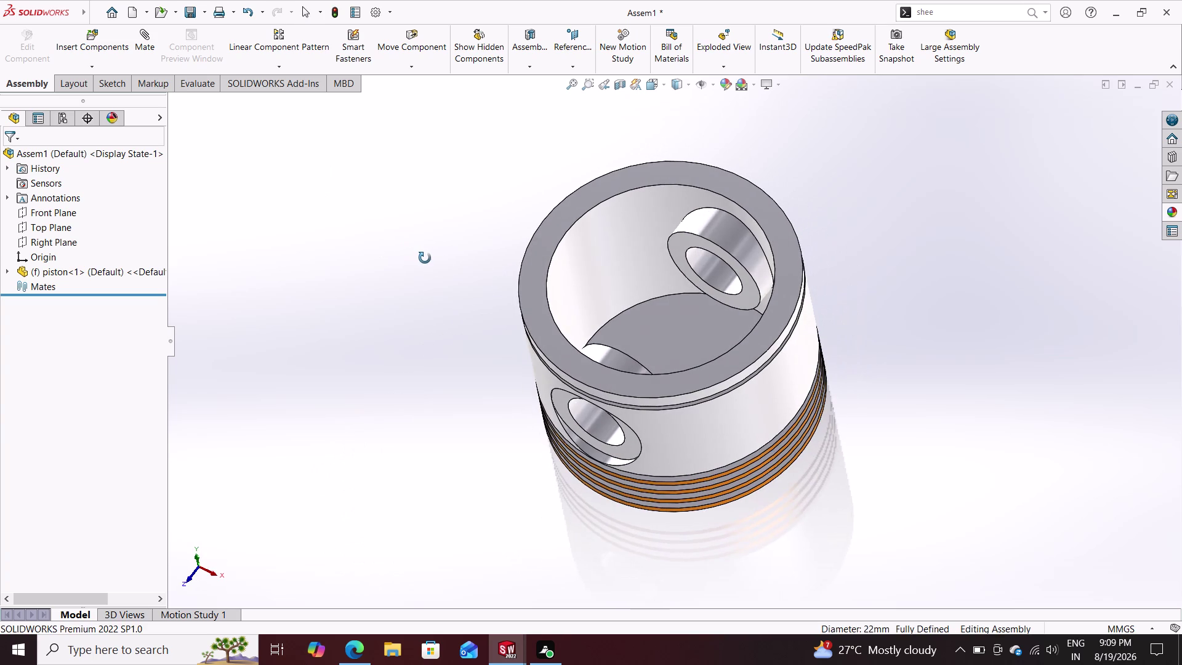
middle_drag(425, 258, 424, 258)
Delete the piston from the assembly, confirming the removal.
click(141, 44)
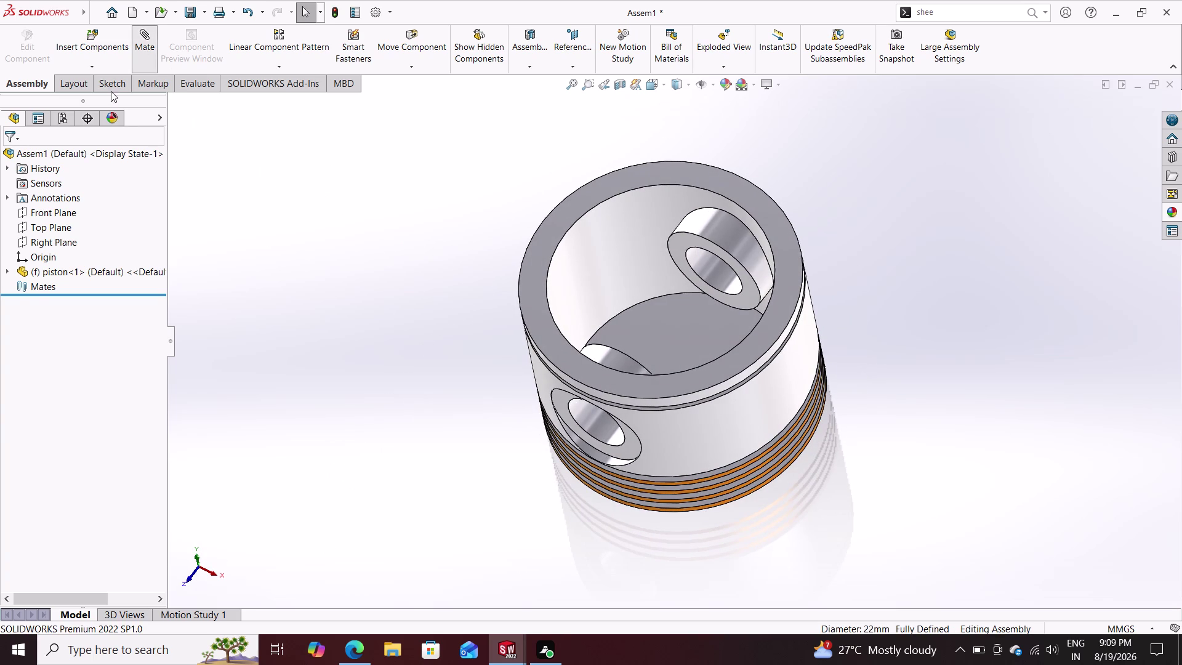
click(98, 32)
click(30, 157)
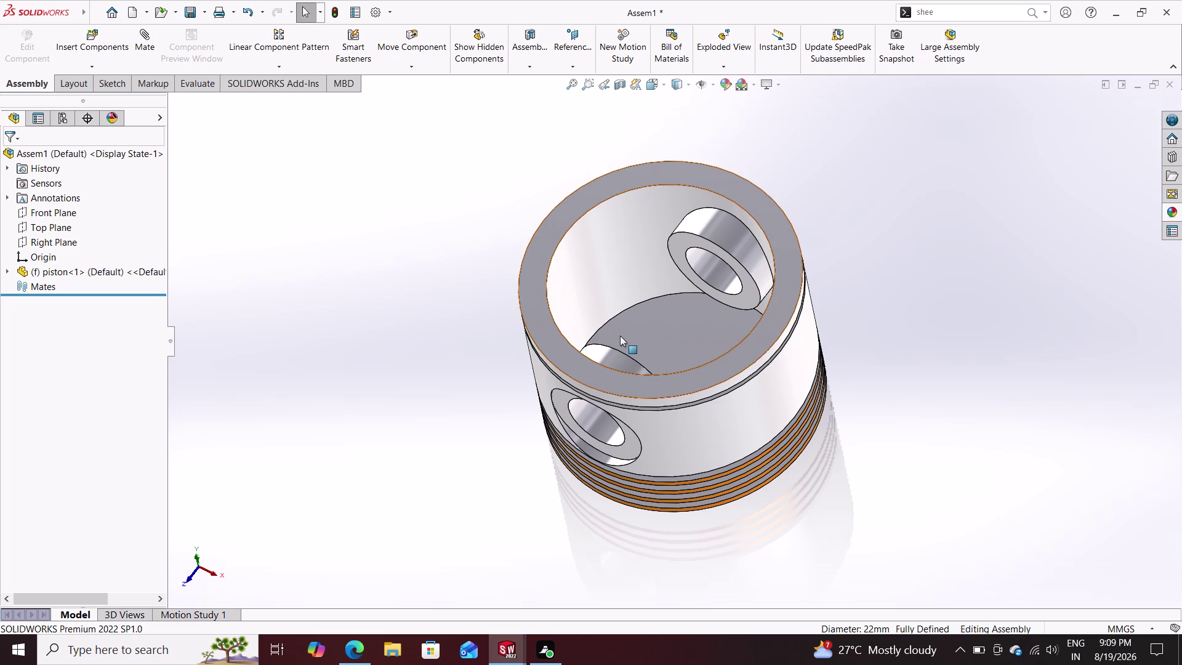
click(568, 298)
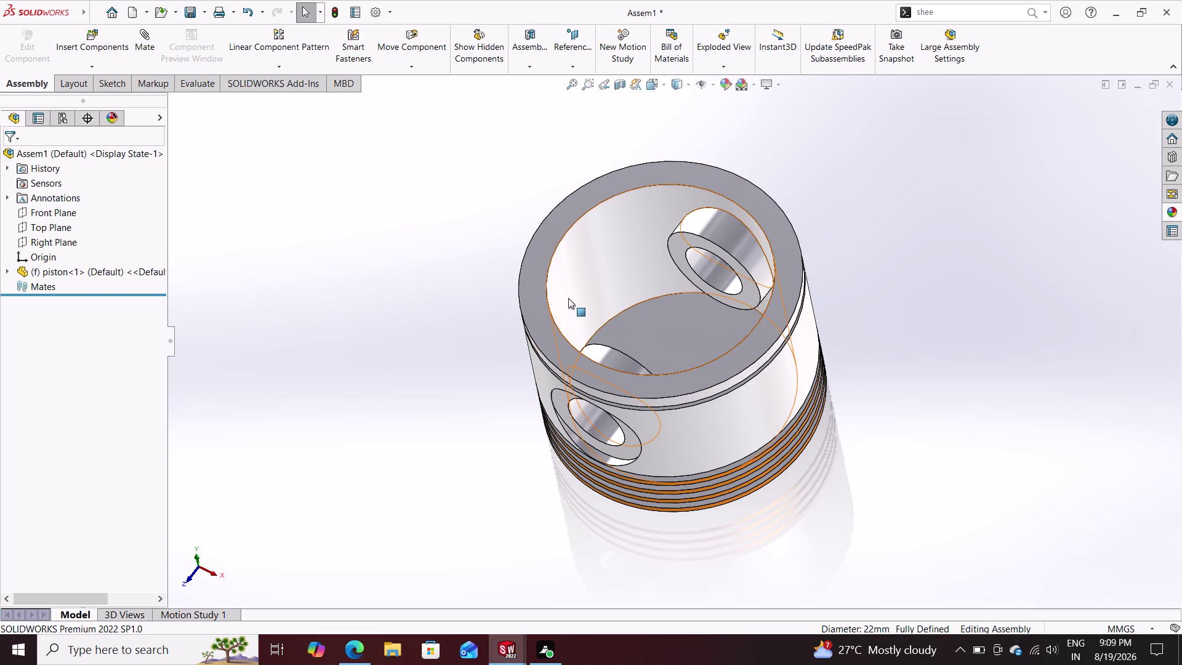
key(Delete)
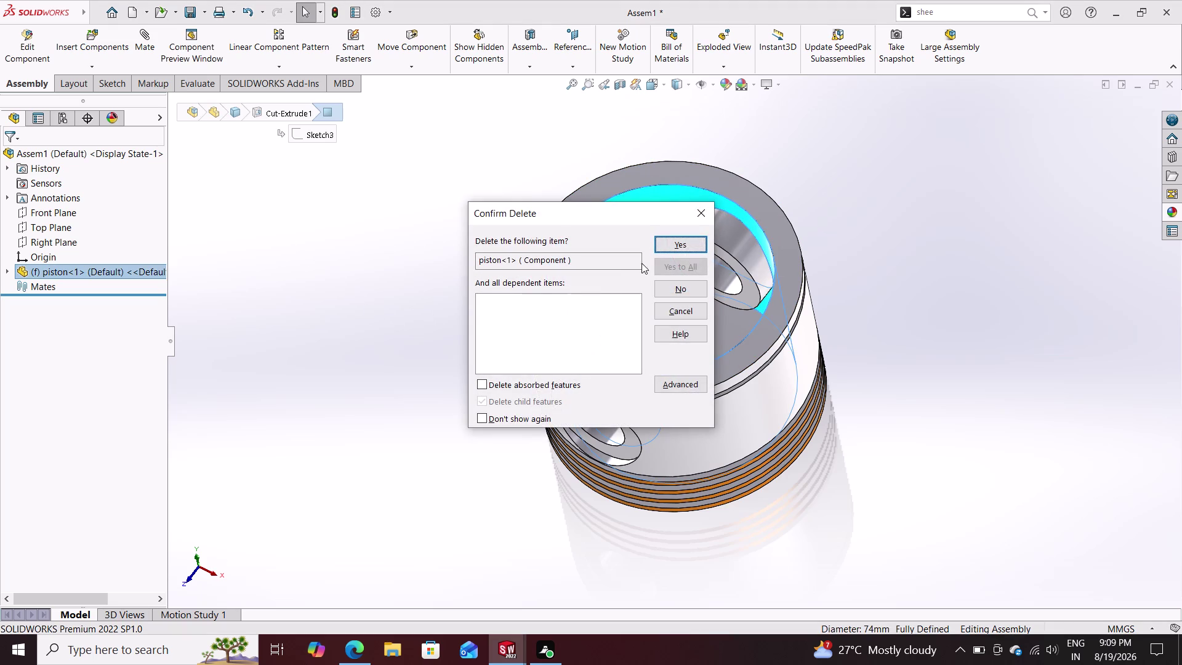
click(668, 248)
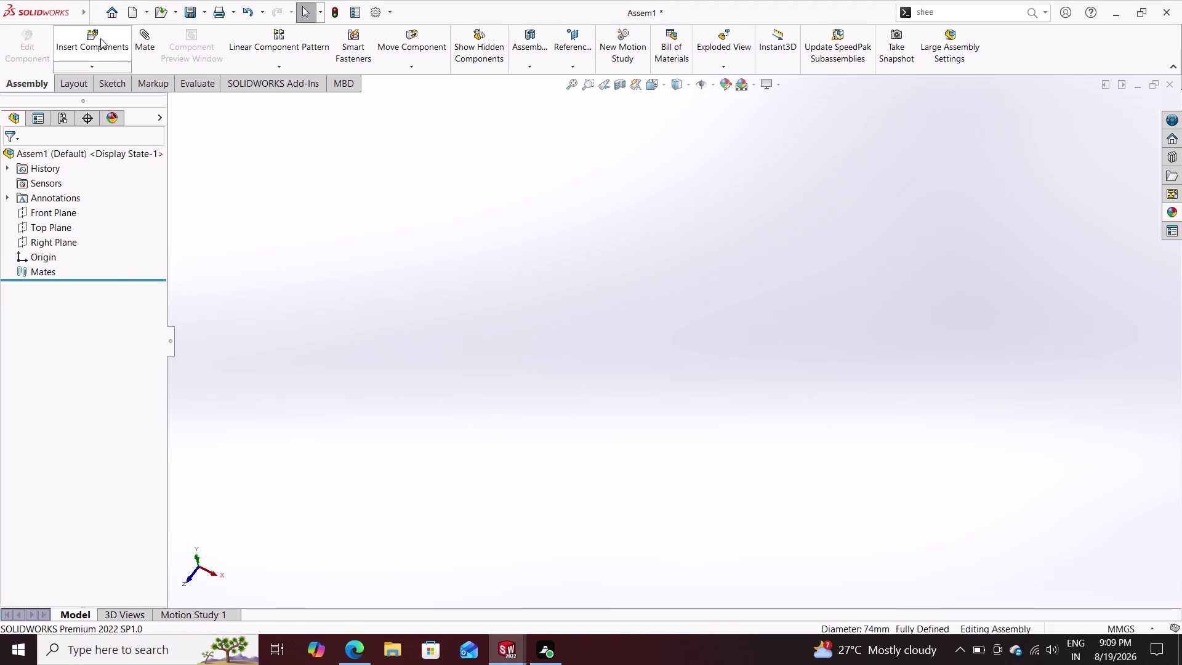
Insert the piston part, rotate its preview by 90° steps, and place it as the first component.
click(100, 38)
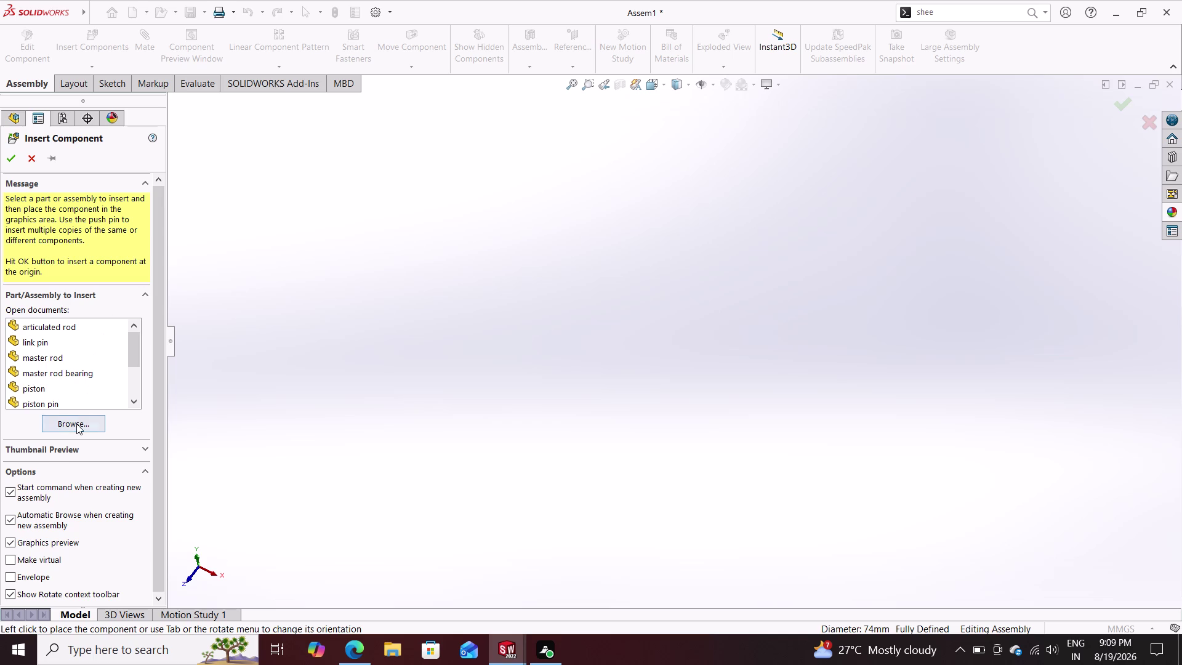
click(77, 423)
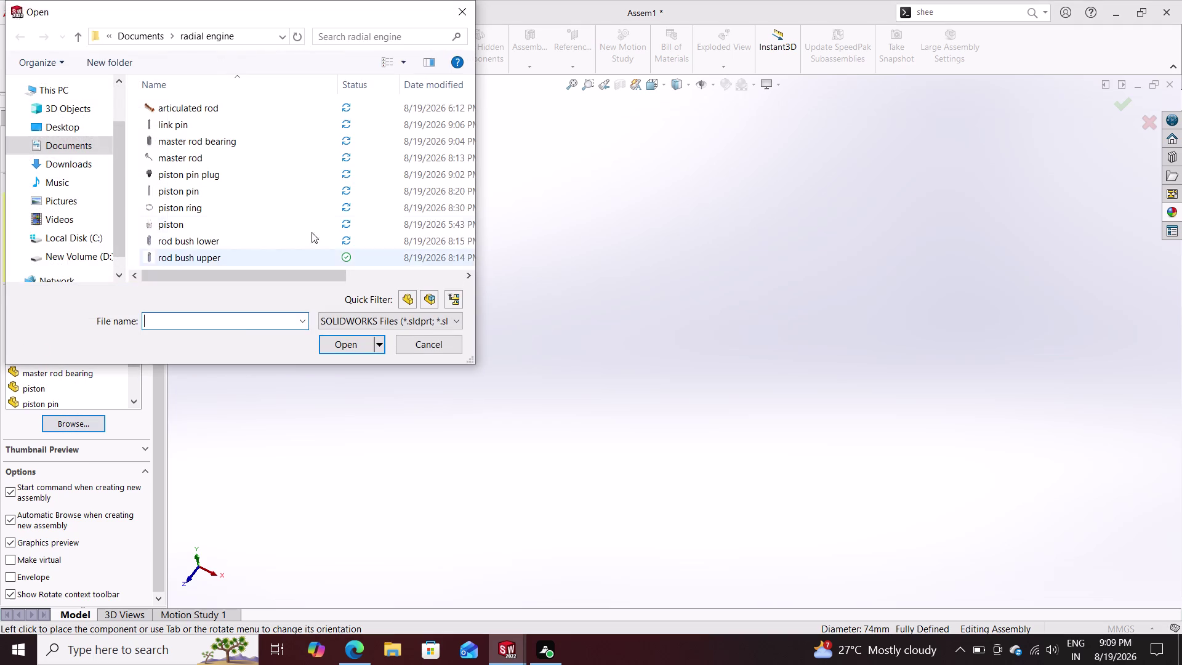
click(238, 227)
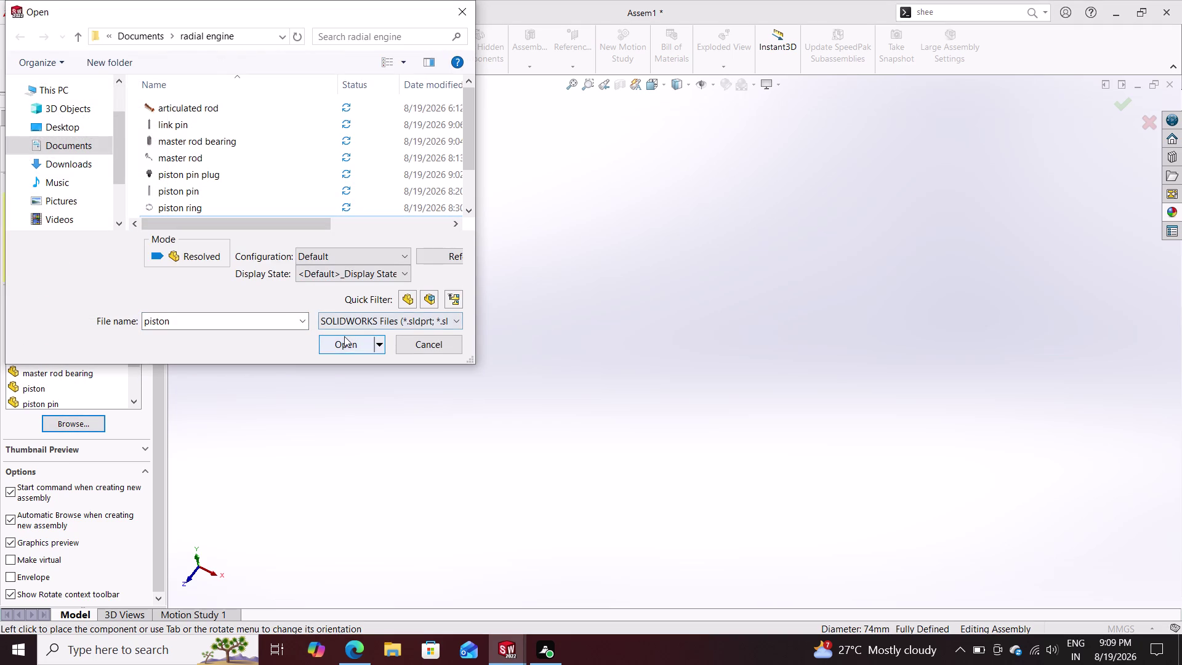
click(344, 341)
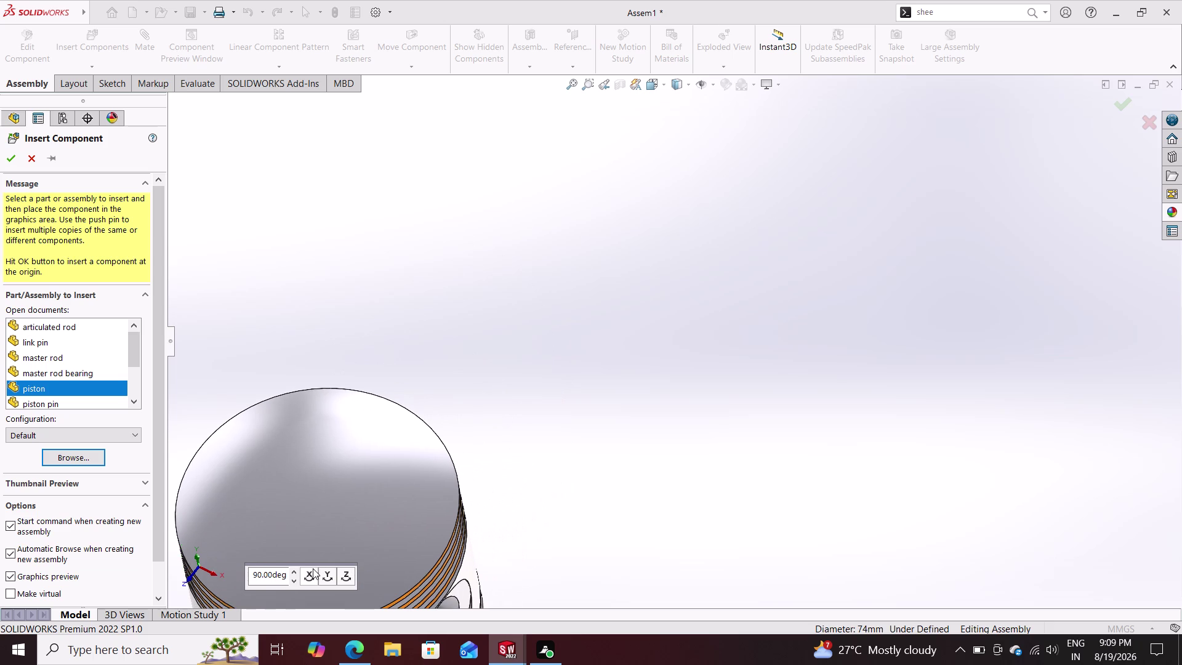
click(313, 573)
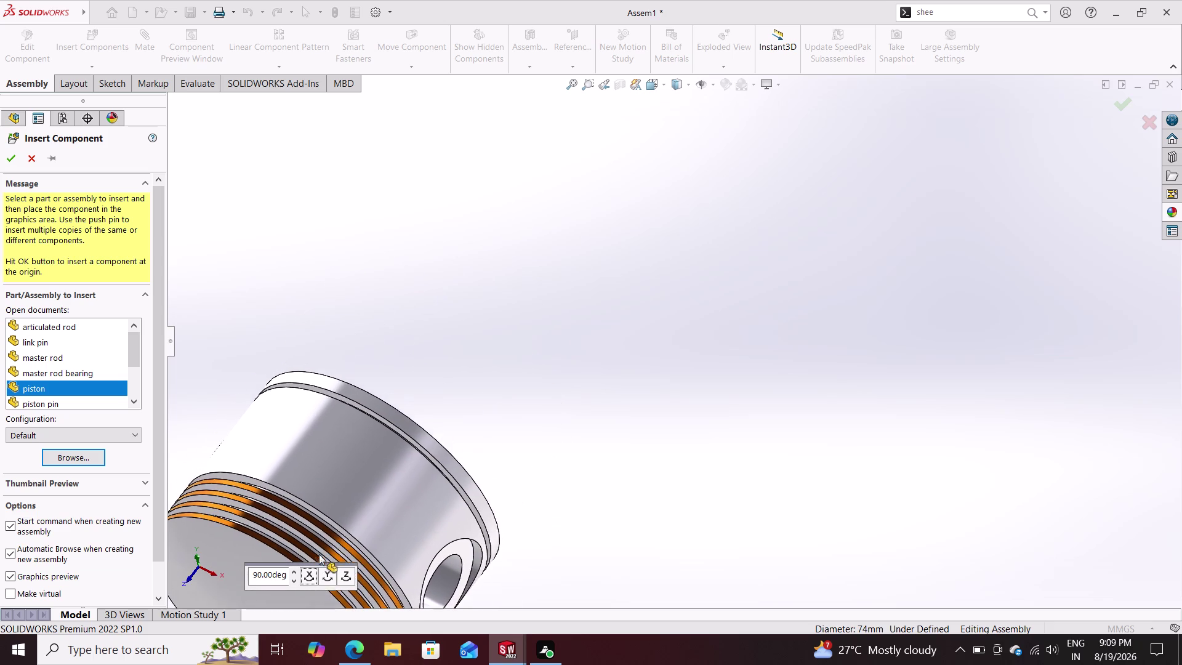
click(309, 574)
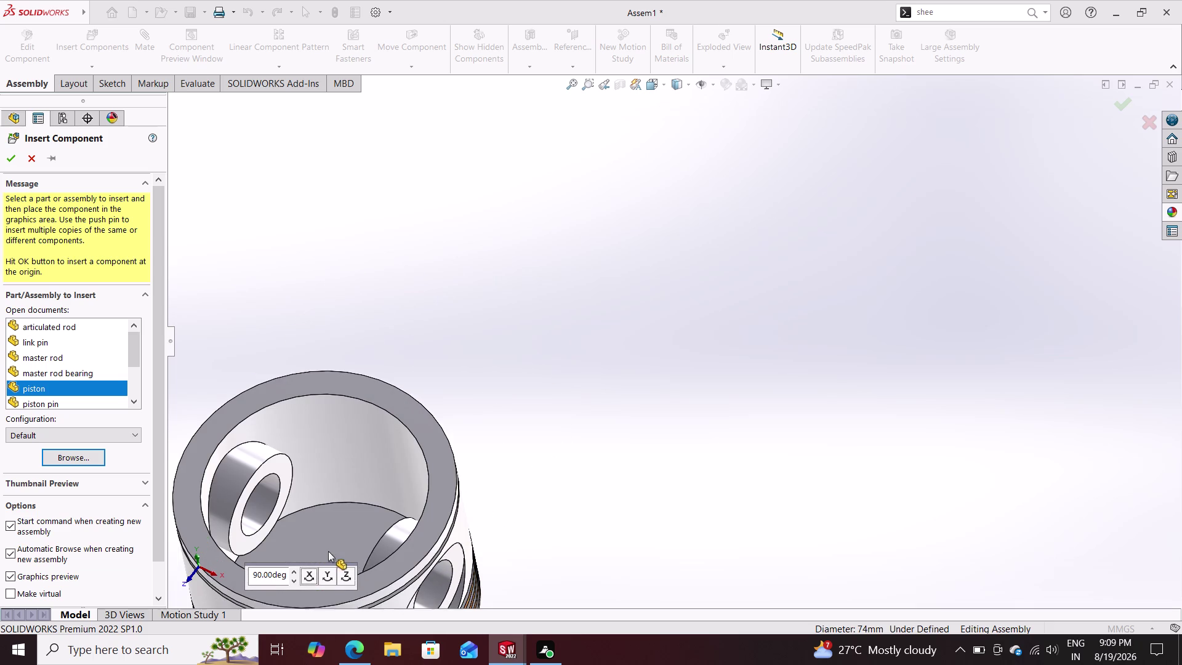
click(328, 572)
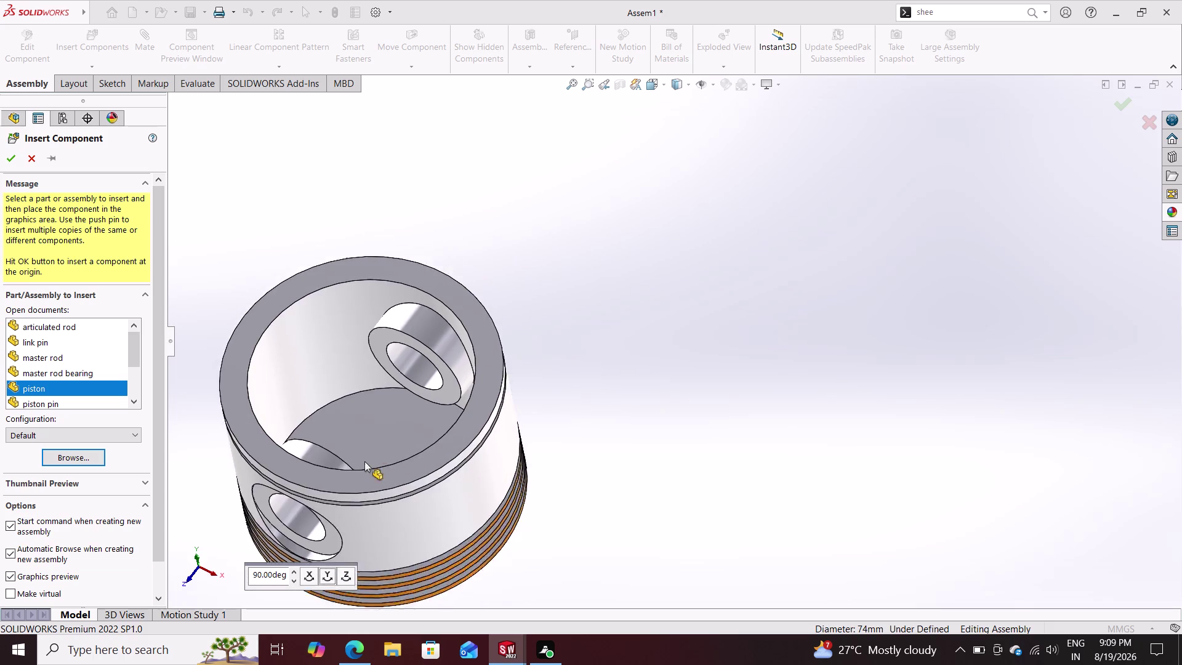
click(345, 576)
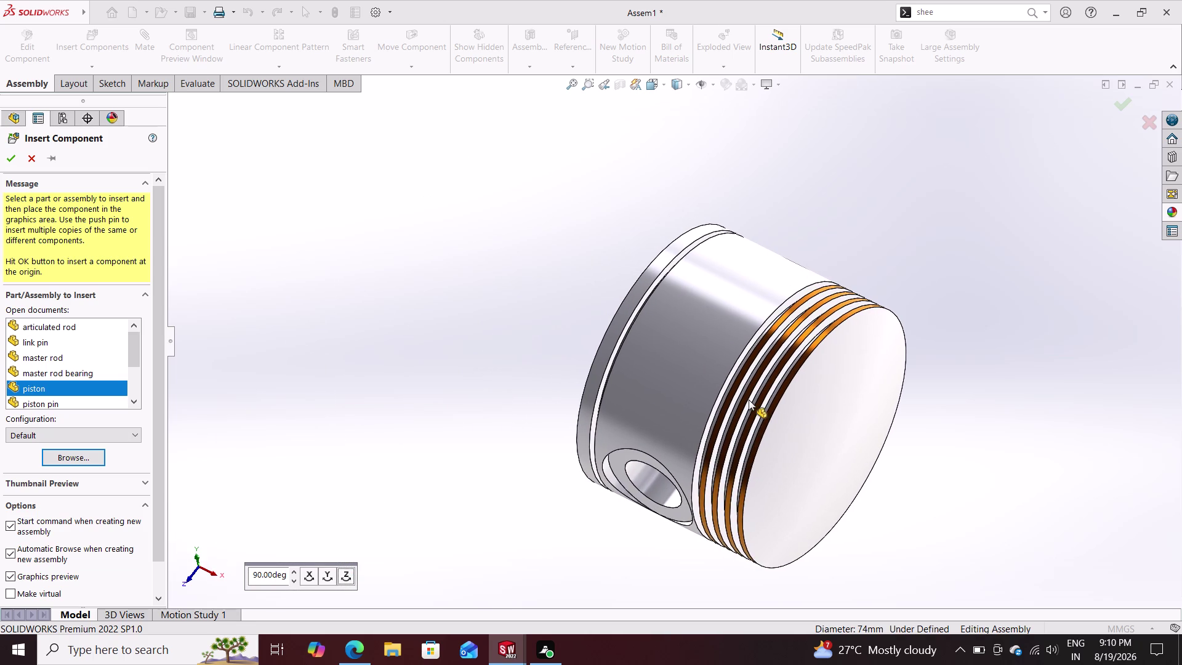
click(749, 400)
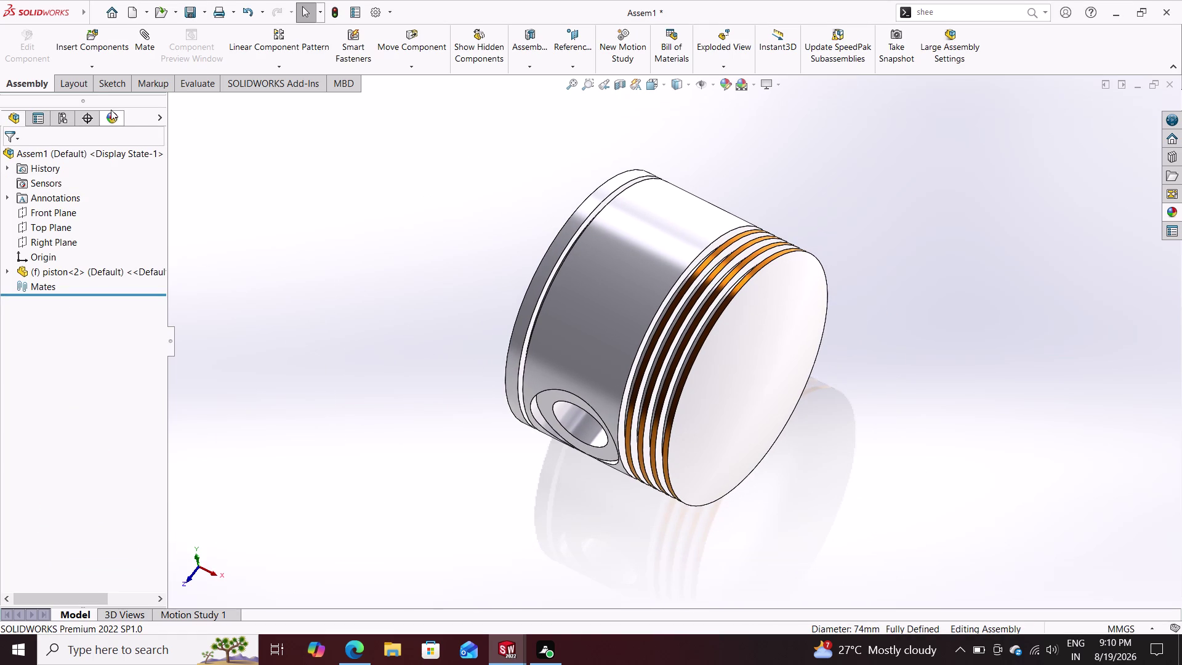
Insert the master rod from Open documents and place it beside the piston.
click(98, 36)
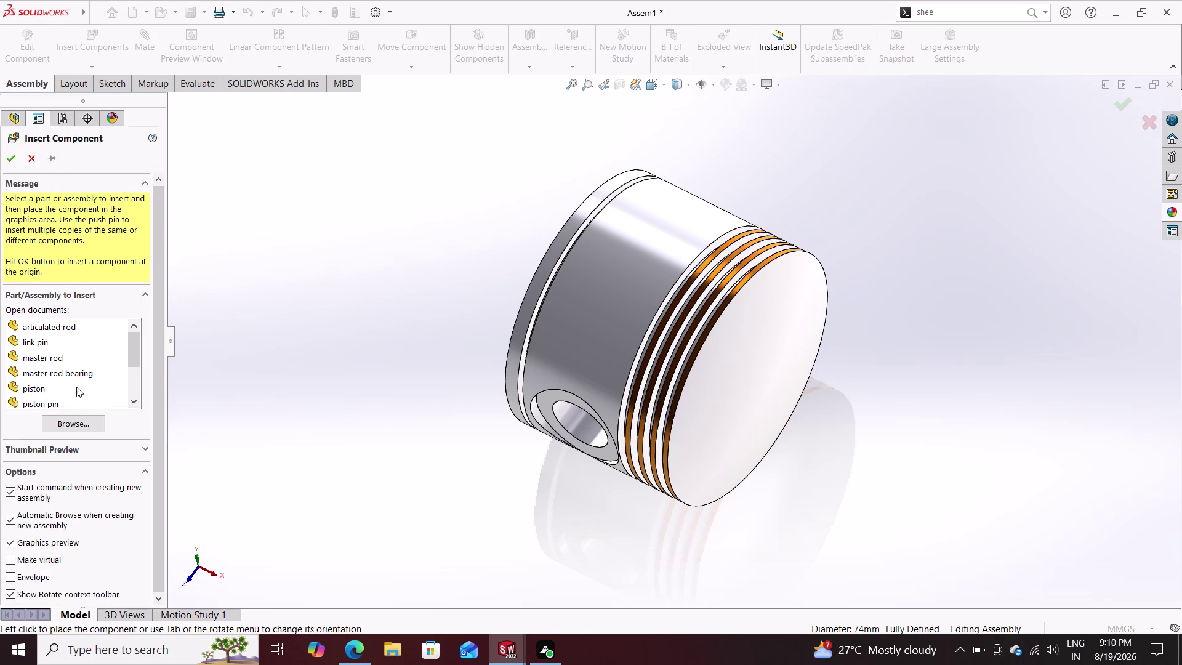
click(63, 355)
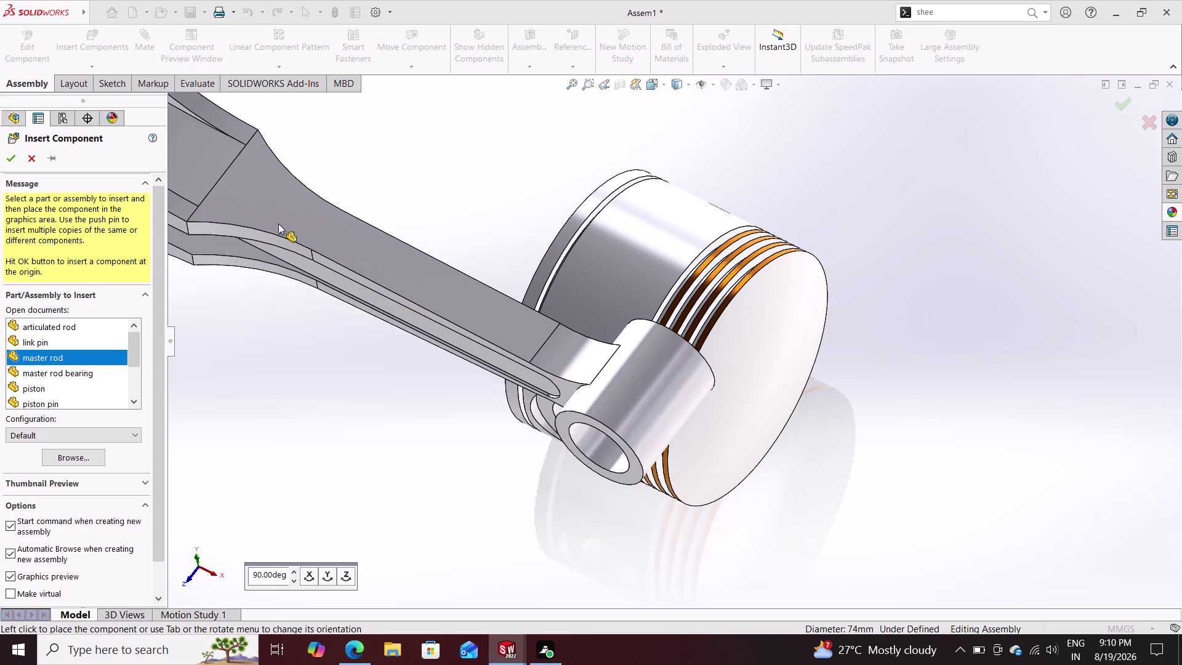
scroll(down, 3)
scroll(up, 3)
scroll(up, 3)
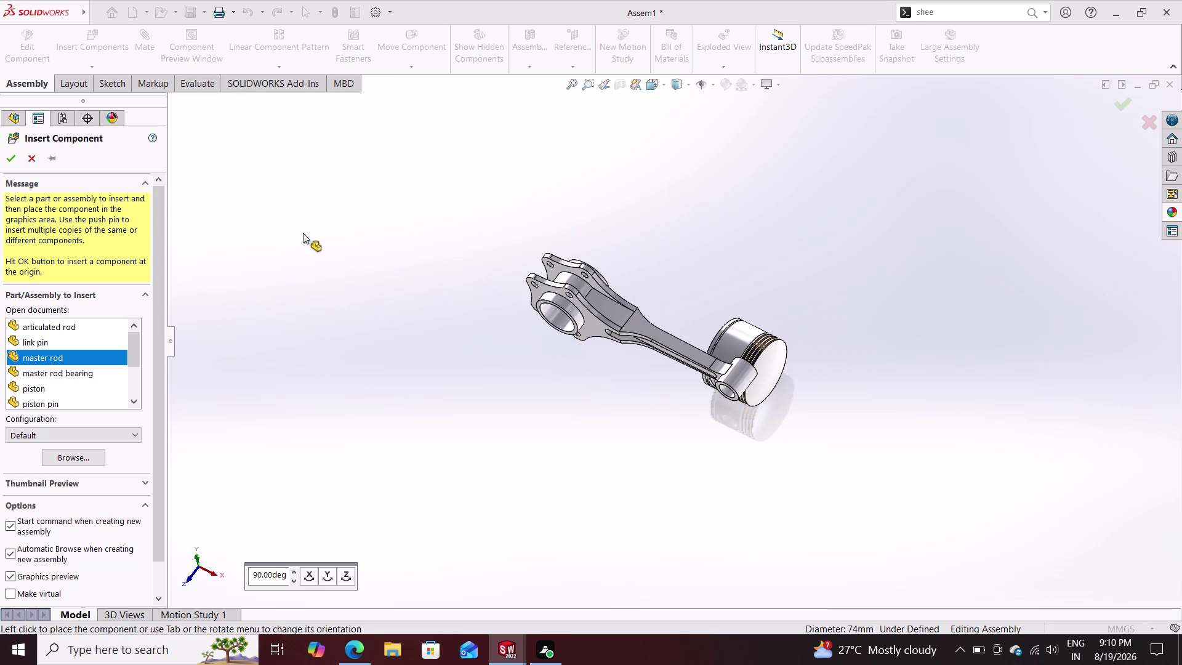
click(389, 226)
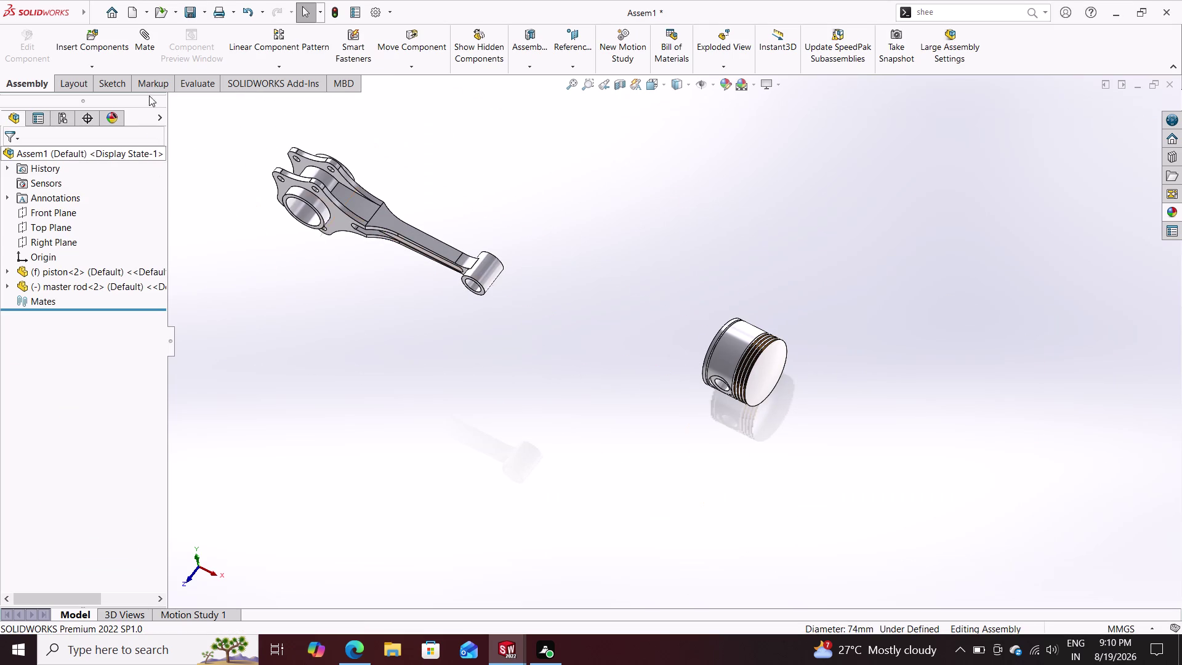
Select the master rod's small-end bore for a mate and start dragging the rod toward the piston.
click(145, 51)
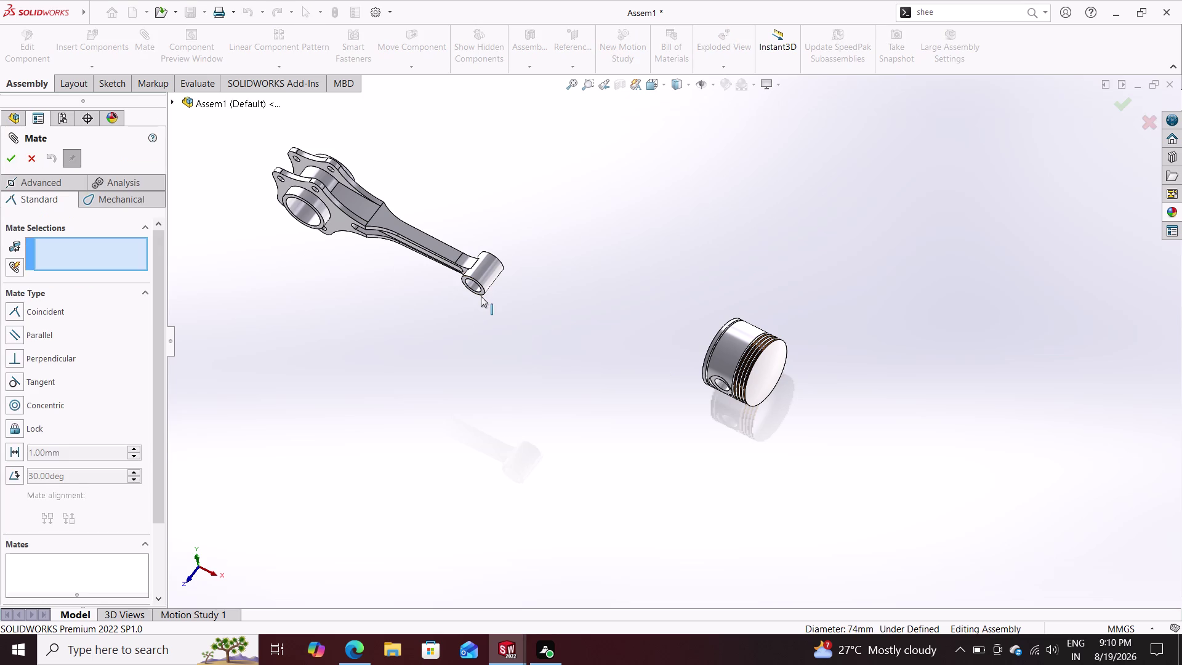
scroll(down, 3)
click(476, 276)
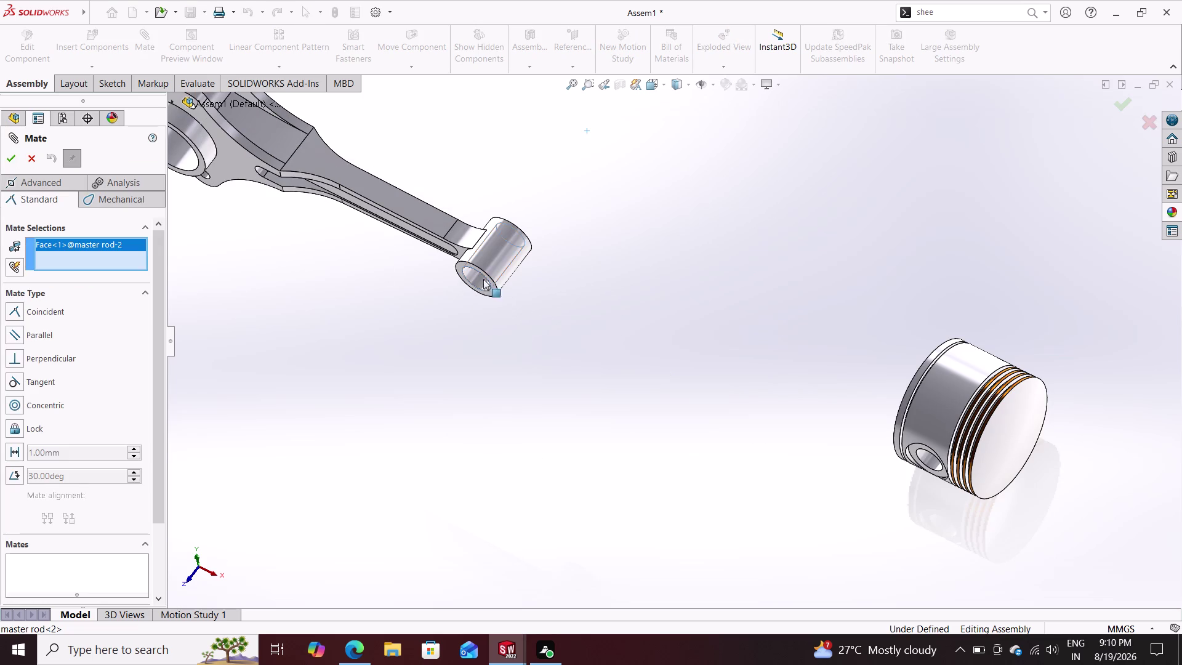
drag(896, 418, 880, 473)
middle_drag(815, 413, 880, 473)
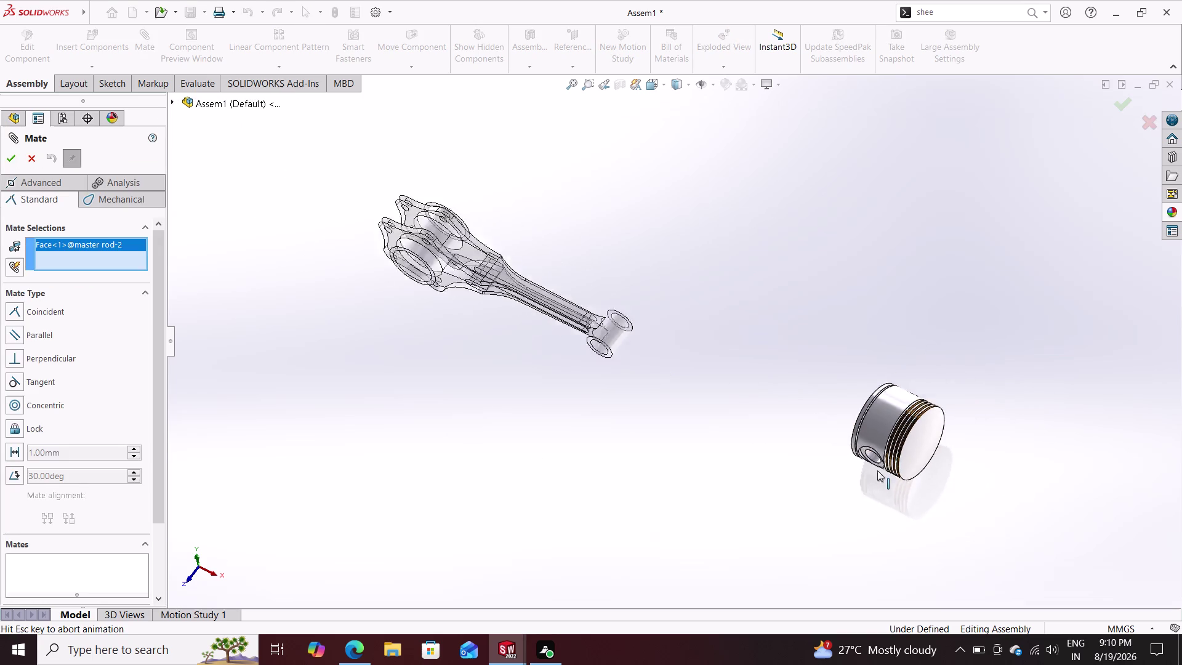
middle_drag(880, 472, 869, 464)
drag(880, 473, 873, 488)
middle_drag(812, 429, 872, 488)
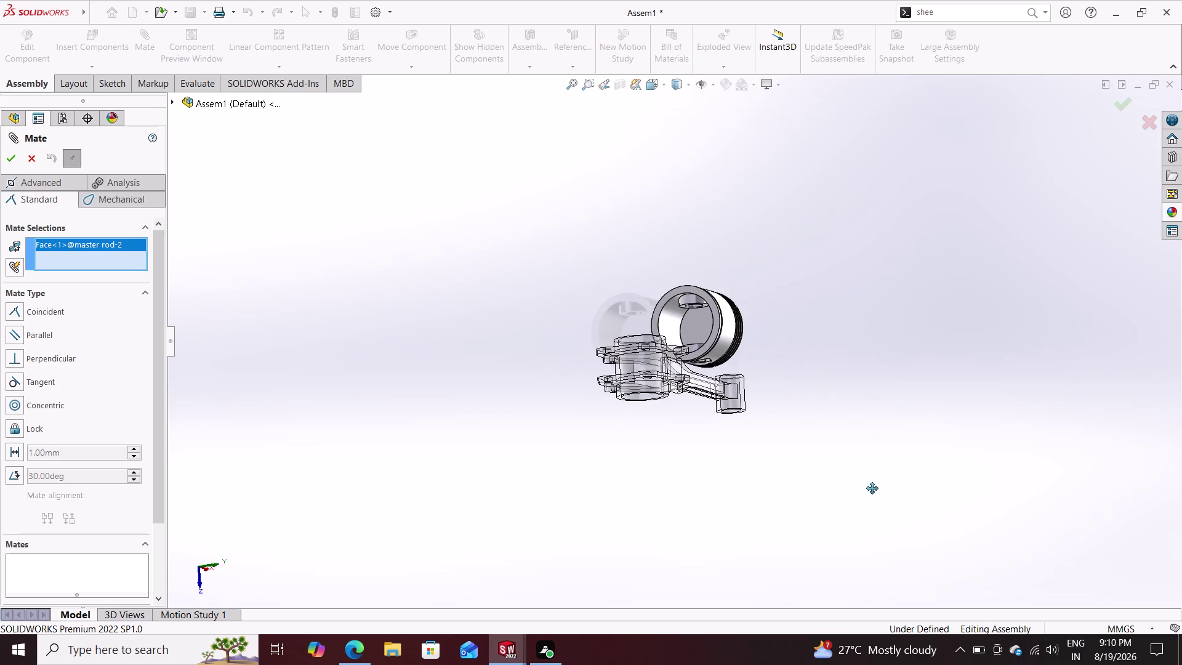
Position the master rod beside the piston bore and leave mating without a mate.
drag(873, 488, 663, 335)
scroll(down, 3)
scroll(down, 3)
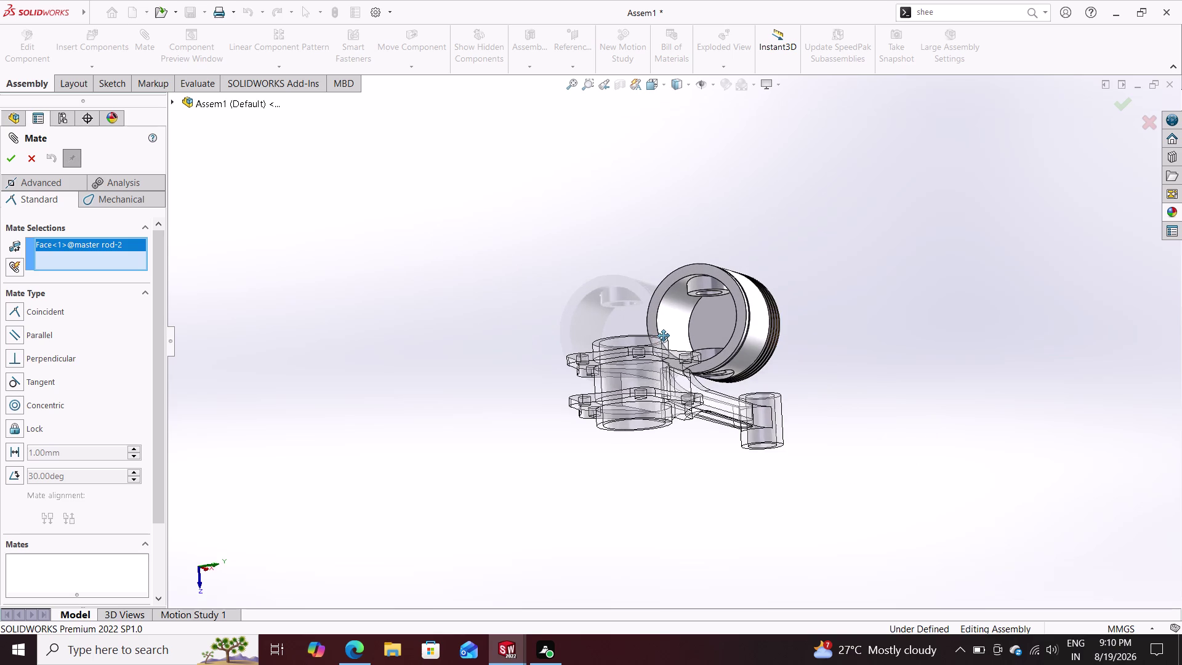
drag(663, 336, 779, 246)
scroll(down, 3)
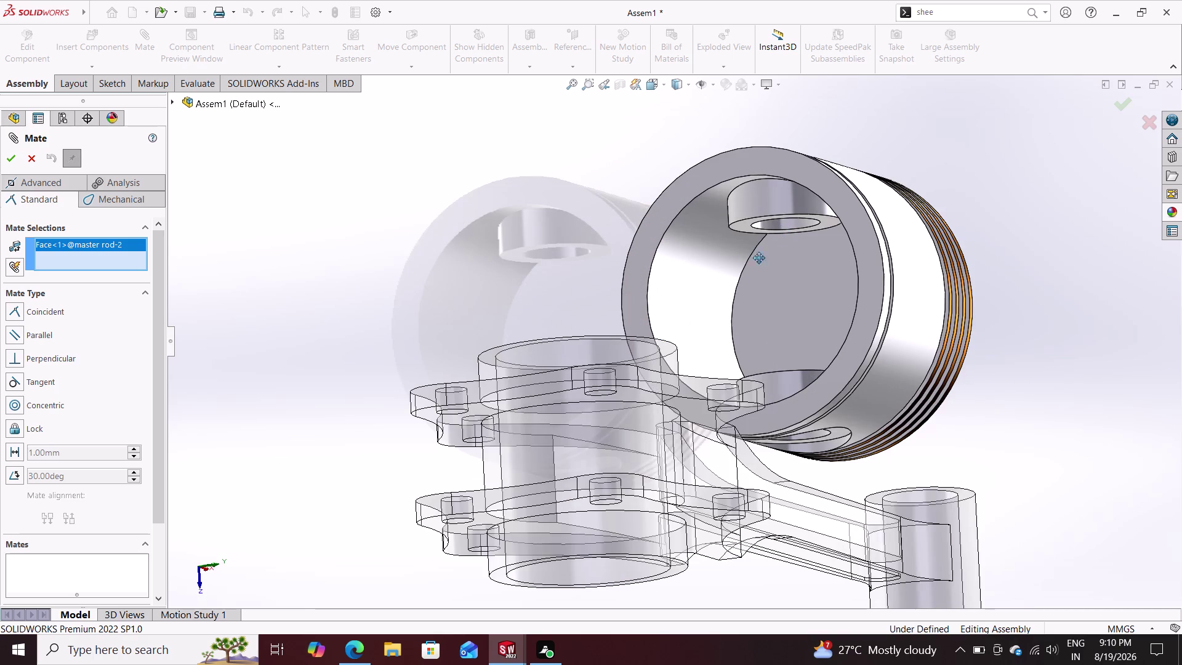
drag(779, 245, 401, 272)
drag(400, 272, 349, 263)
key(Escape)
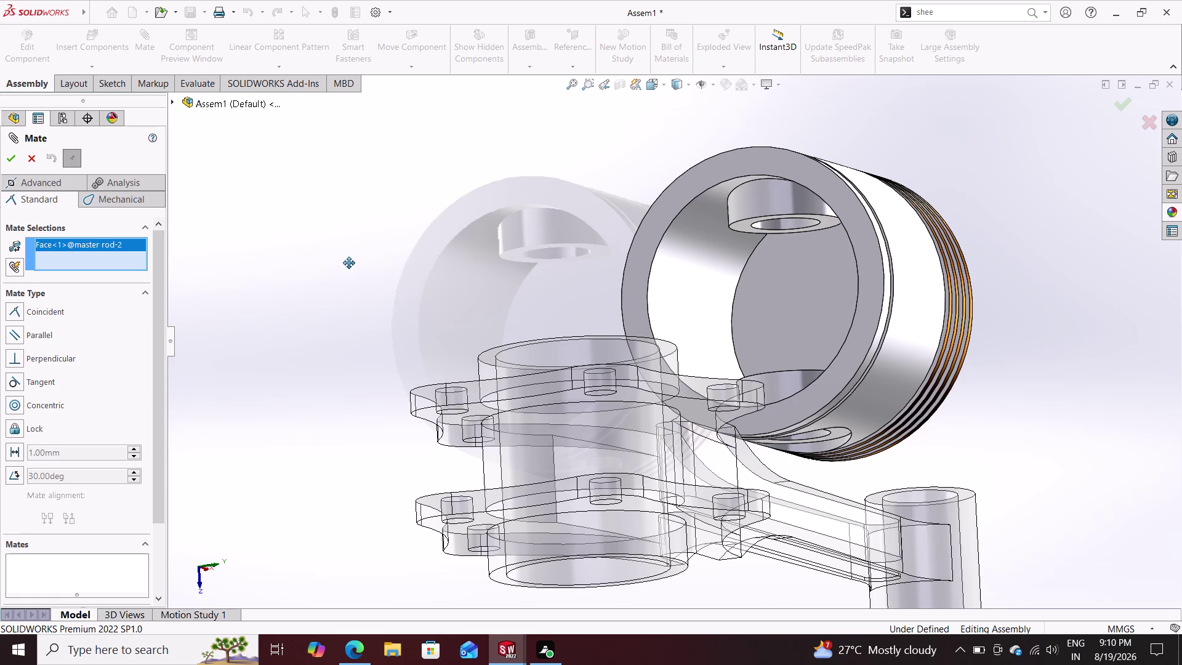
drag(349, 263, 29, 160)
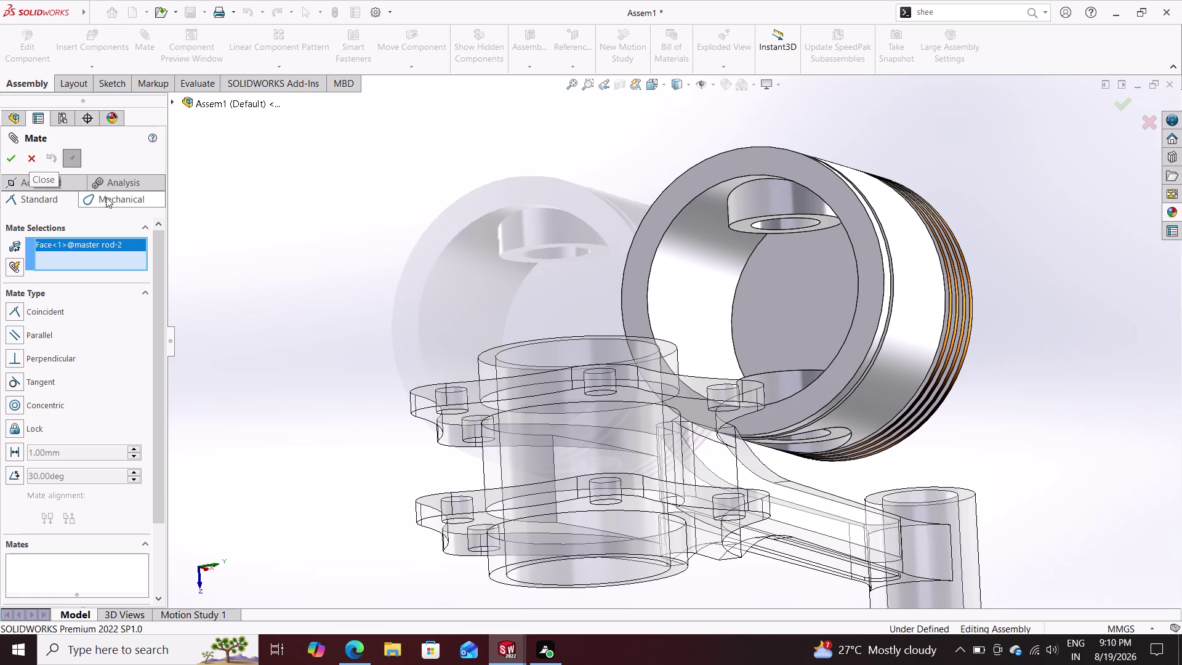
click(33, 164)
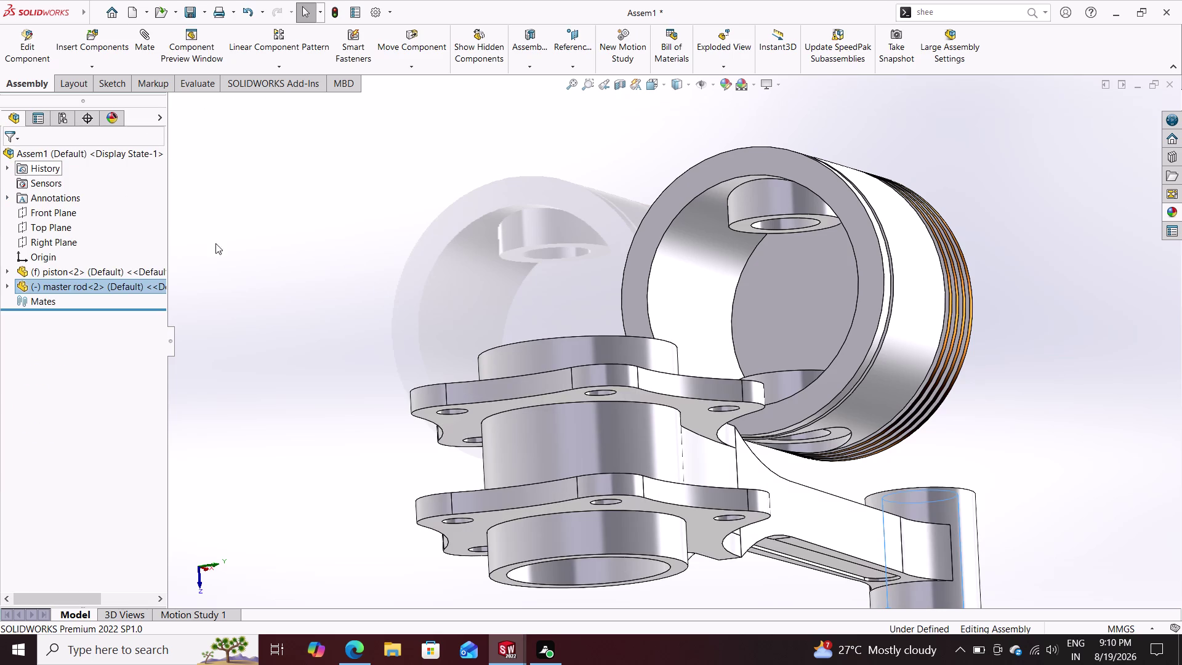
Mate the master rod's small-end bore concentric with each of the two piston pin holes.
click(144, 38)
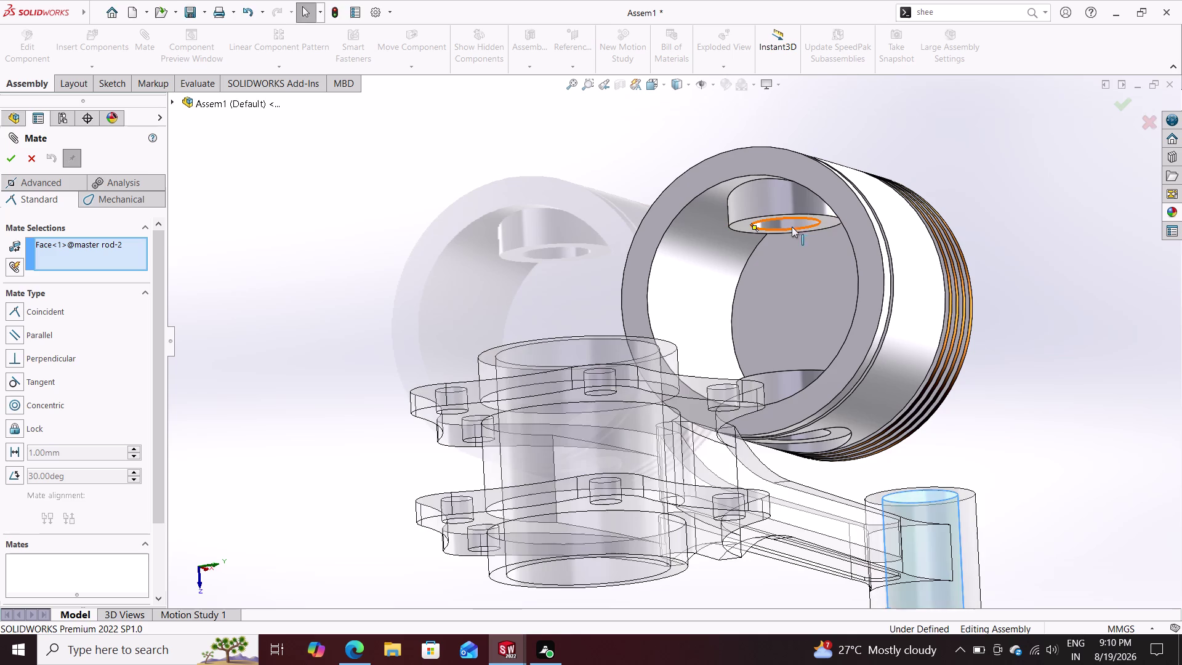
click(790, 224)
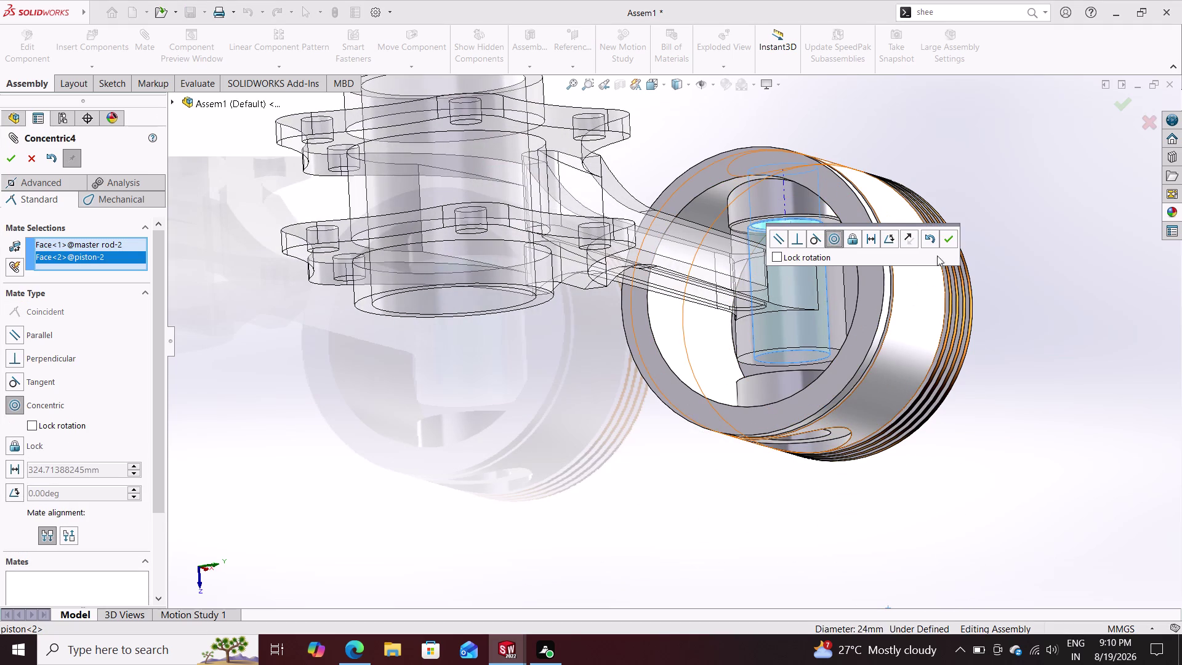
click(949, 238)
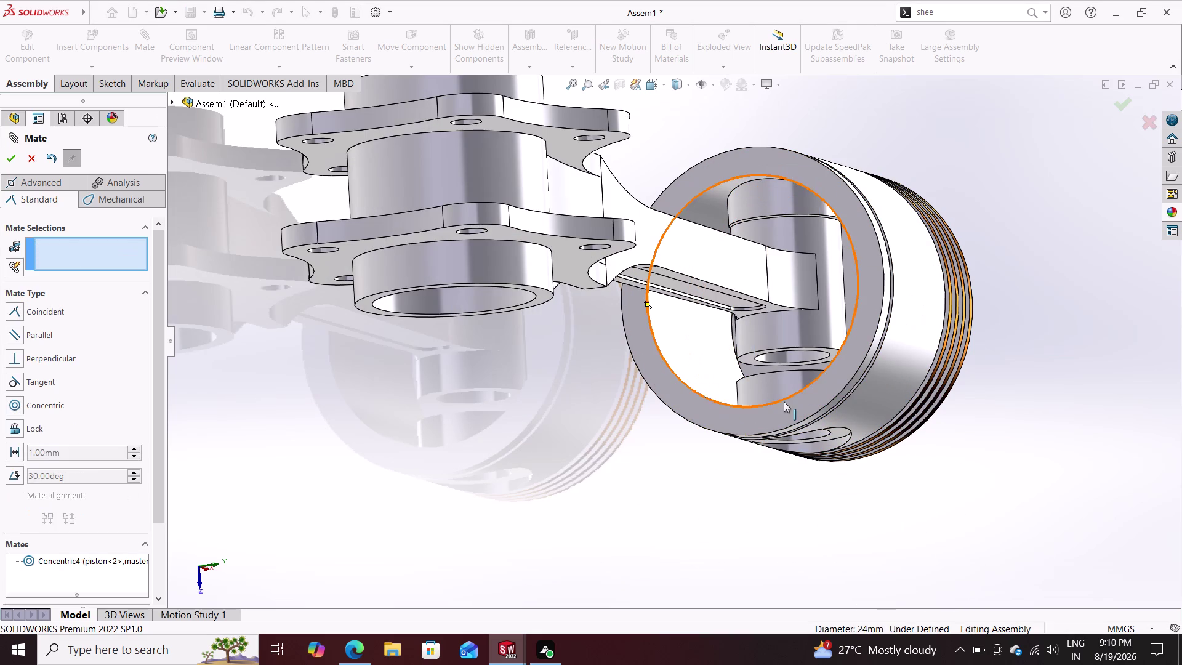
click(777, 357)
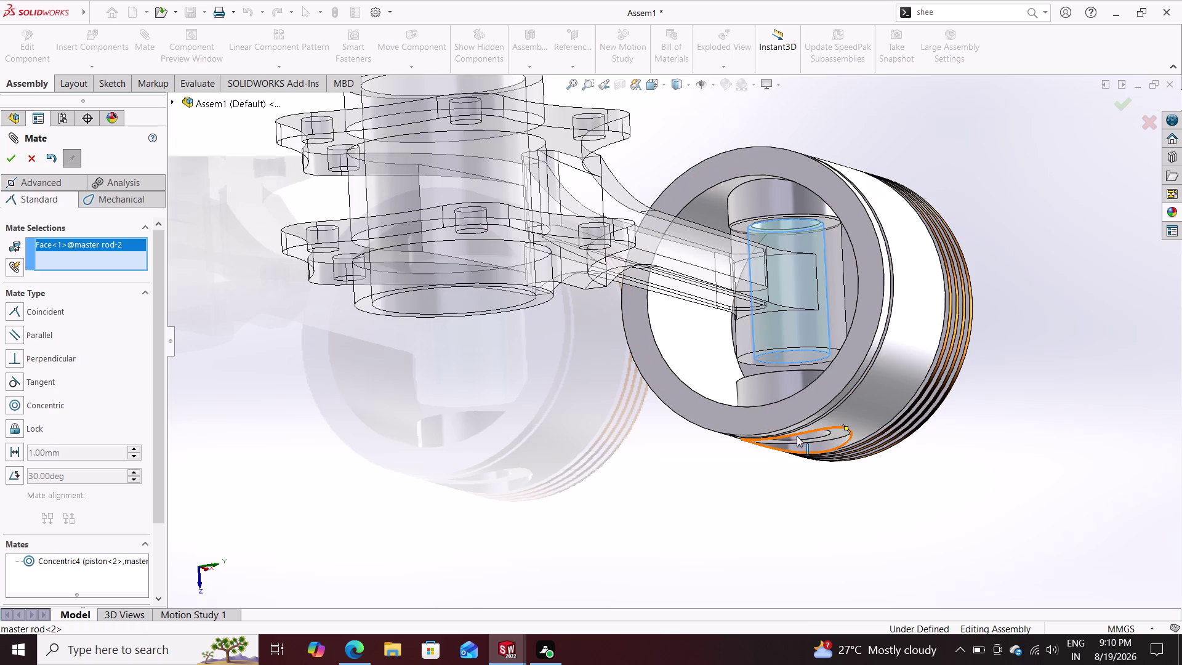
middle_drag(710, 497, 693, 411)
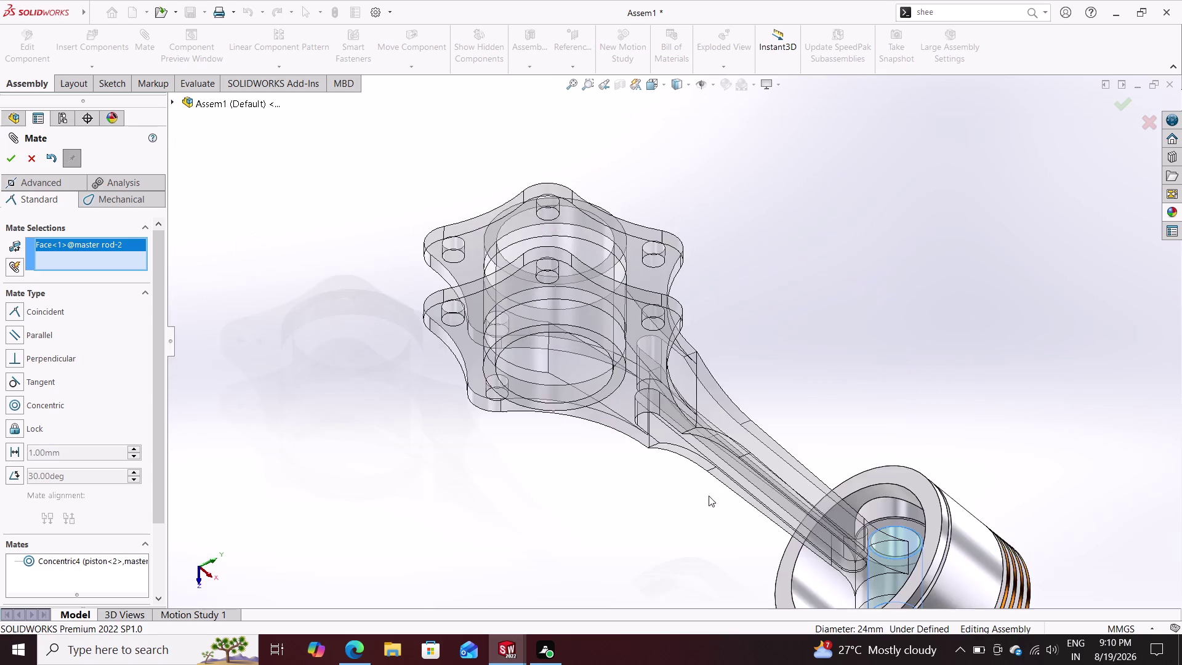
middle_drag(708, 496, 714, 385)
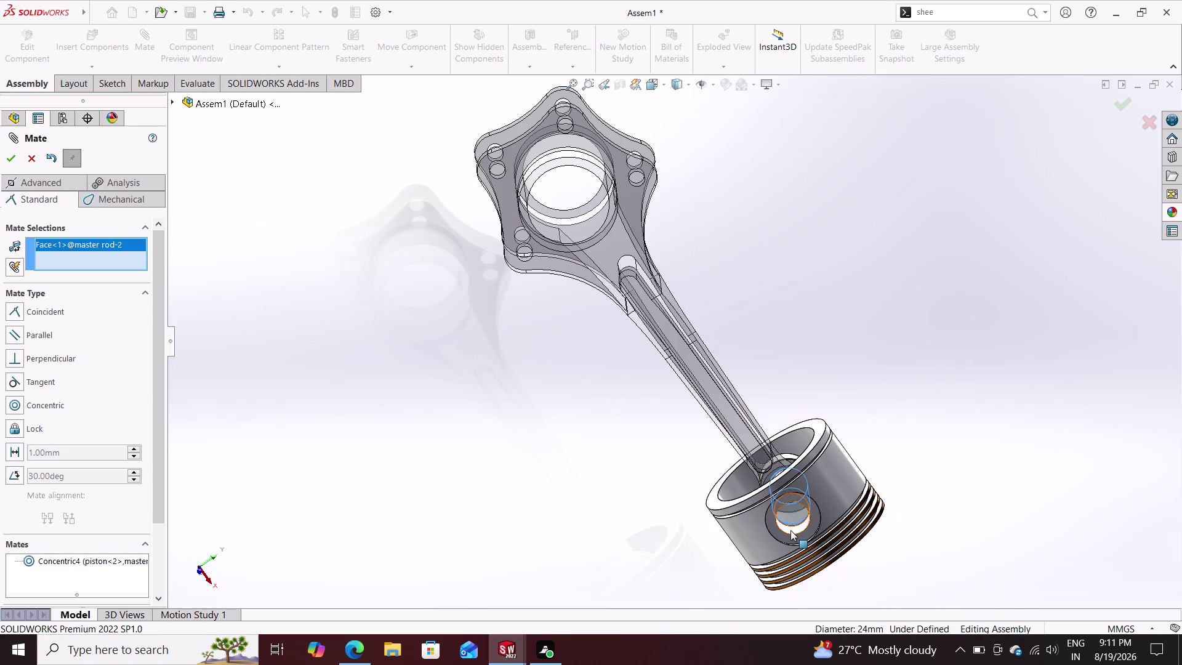
click(788, 535)
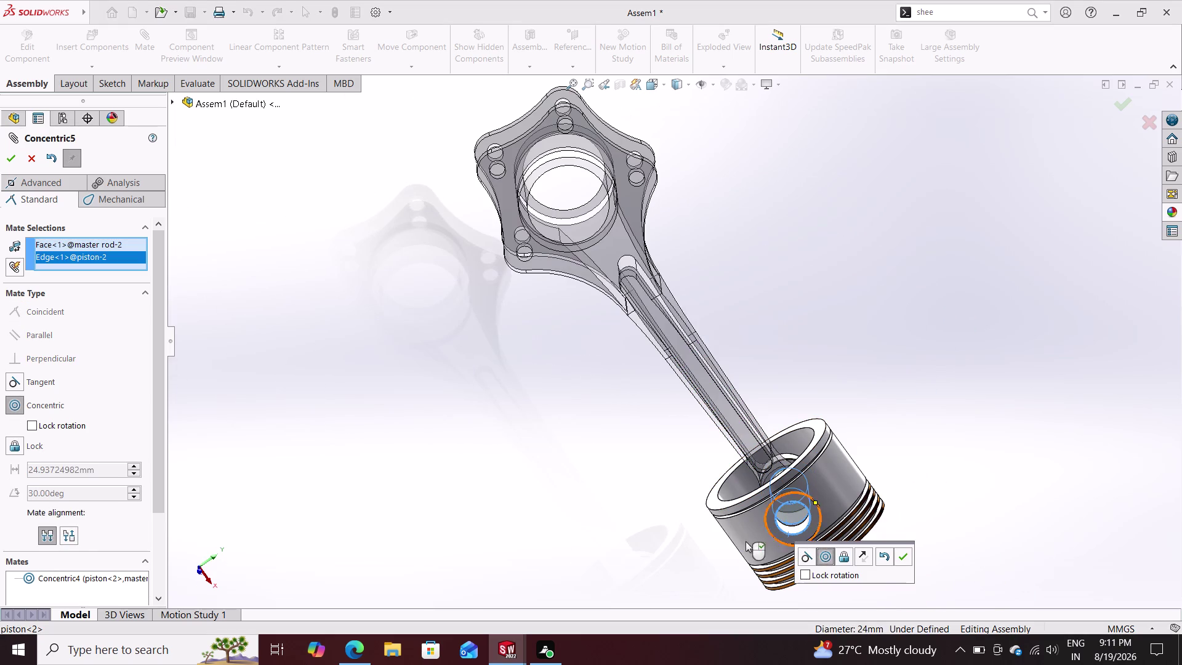
click(900, 557)
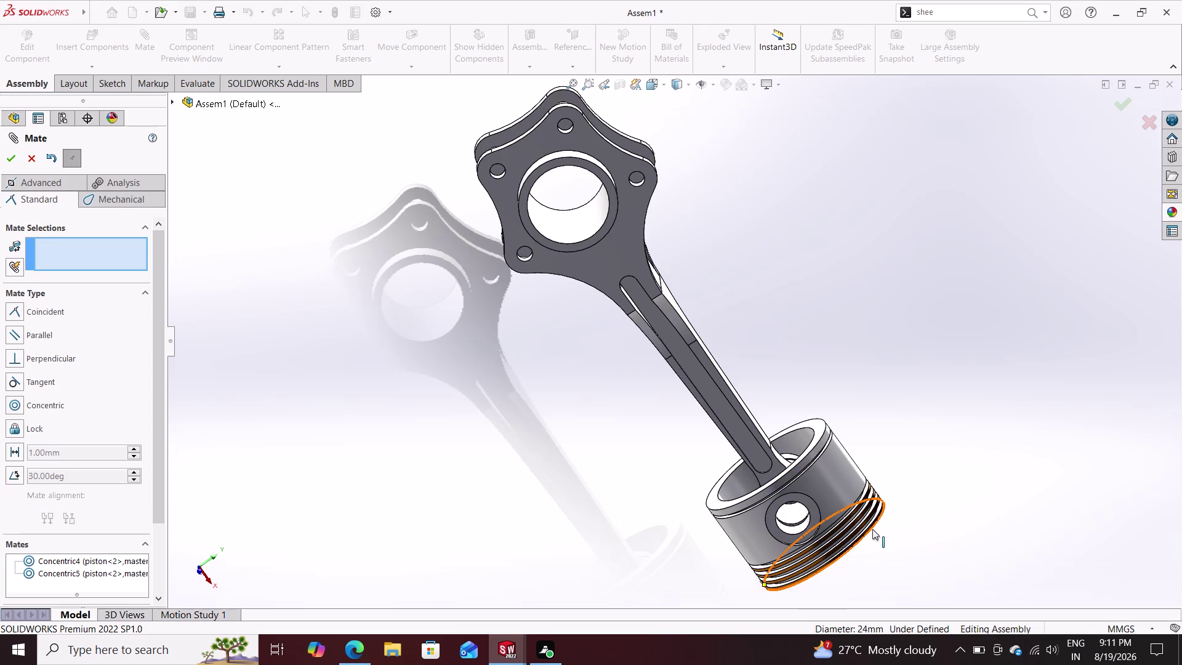
Swing the master rod to test its pivot in the piston, then close the mate tool.
middle_drag(902, 376, 920, 482)
middle_drag(927, 390, 926, 433)
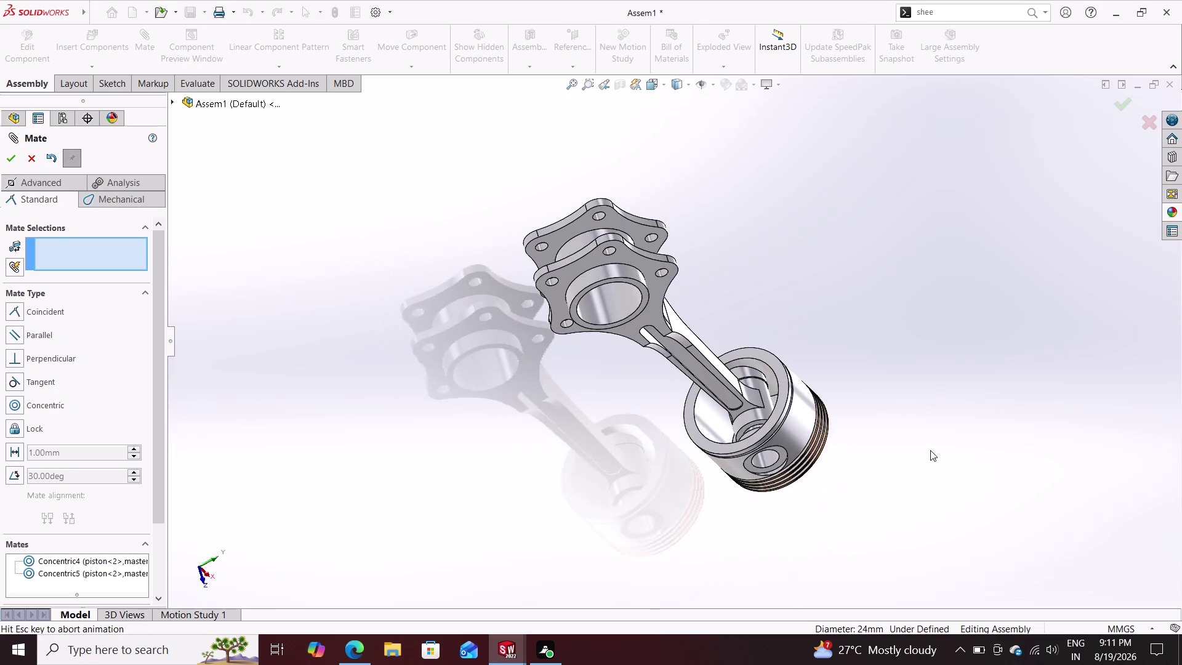
middle_drag(925, 433, 947, 473)
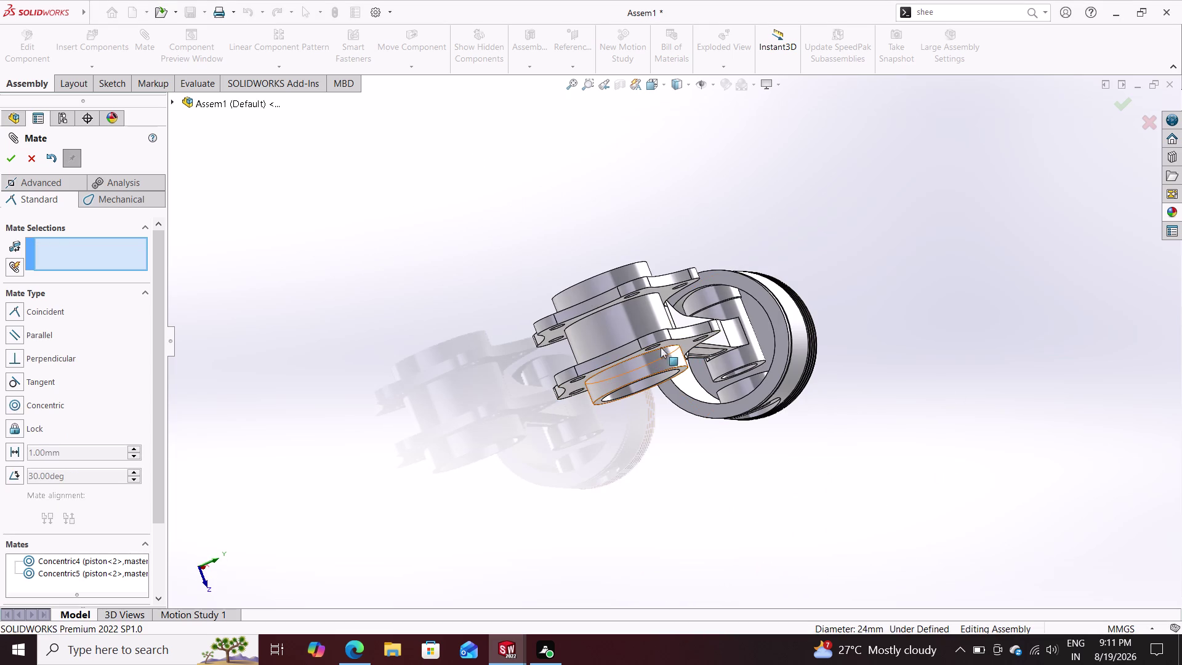
drag(623, 326, 573, 310)
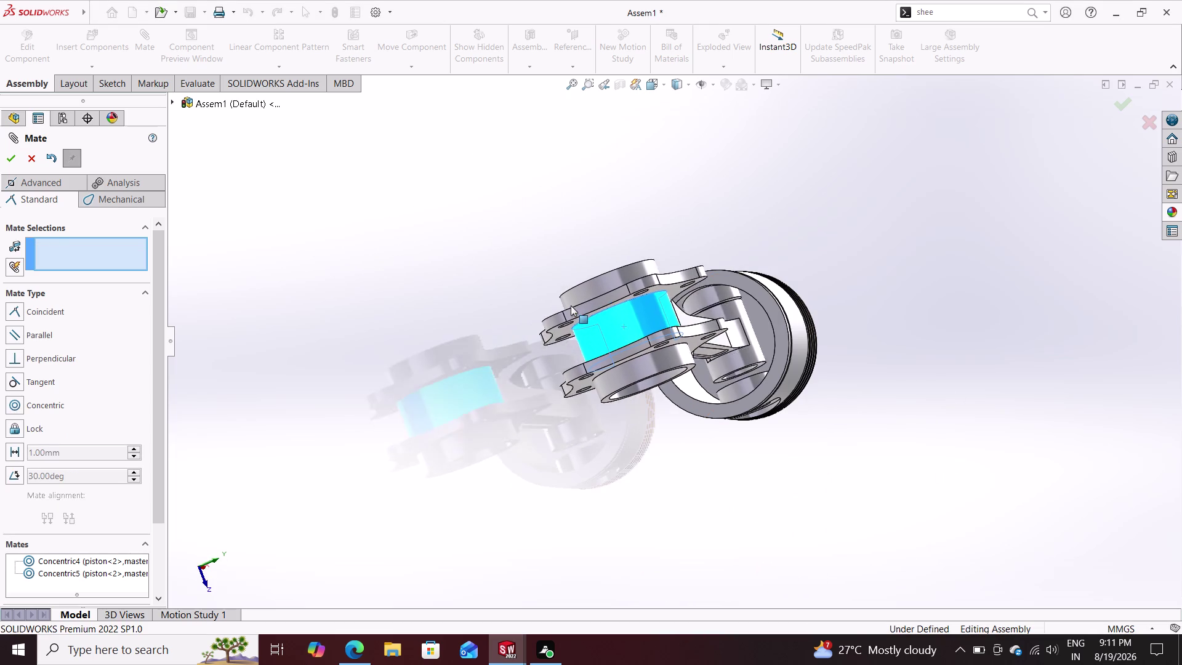
drag(573, 309, 568, 308)
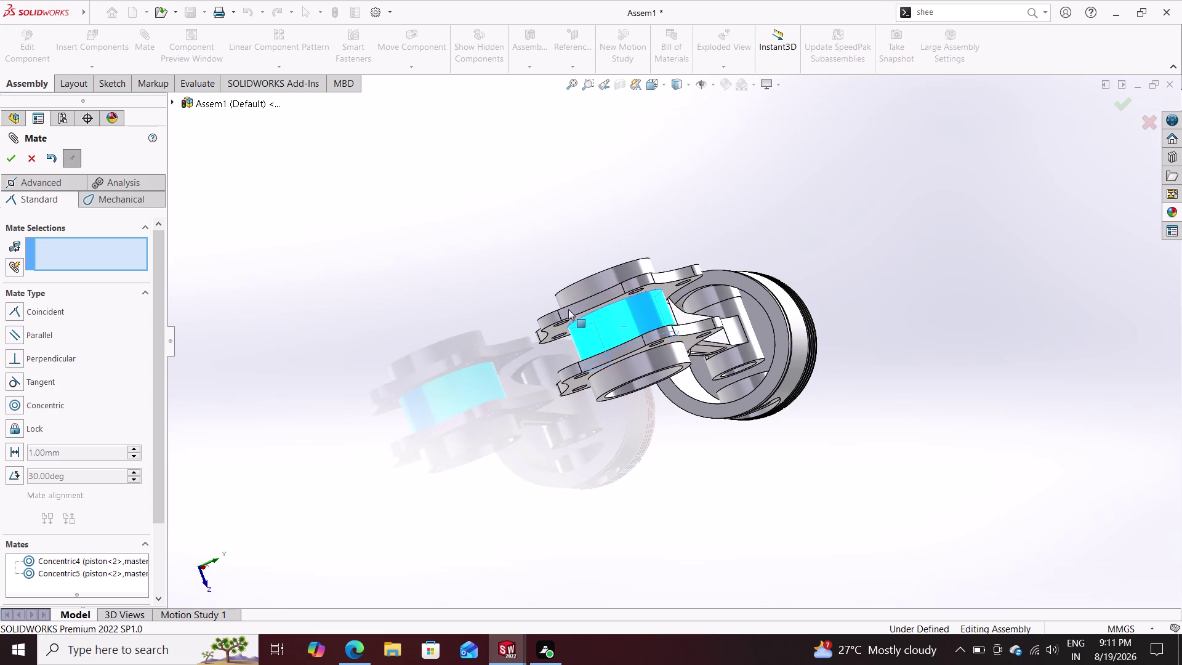
drag(568, 308, 586, 308)
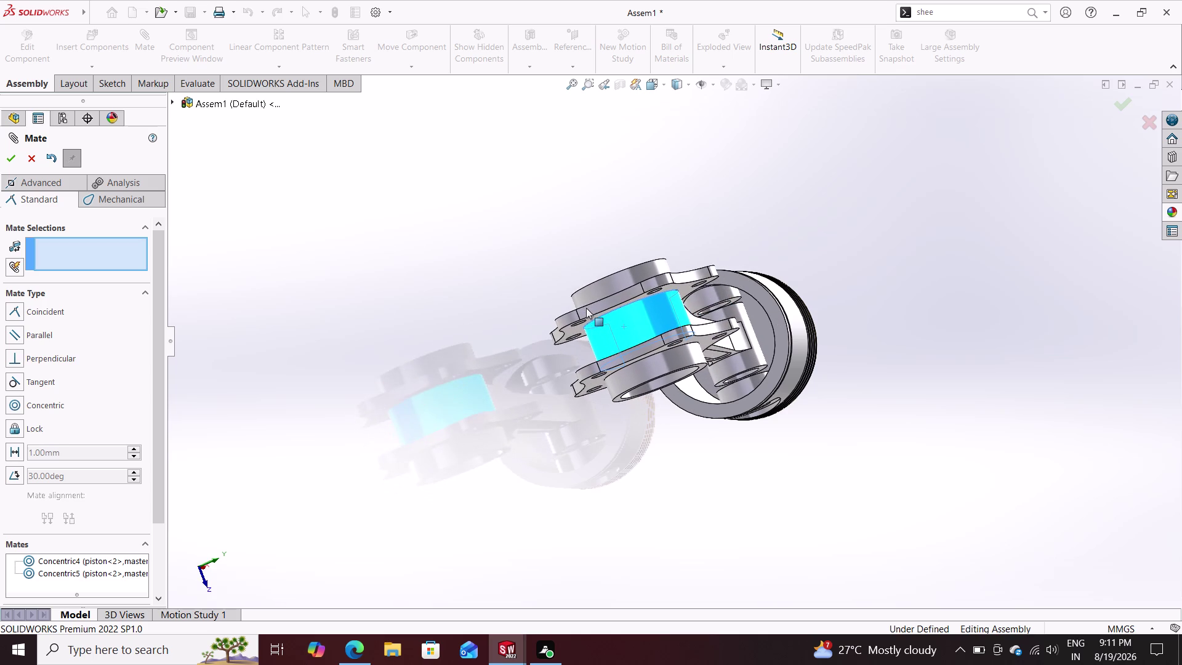
drag(586, 307, 586, 308)
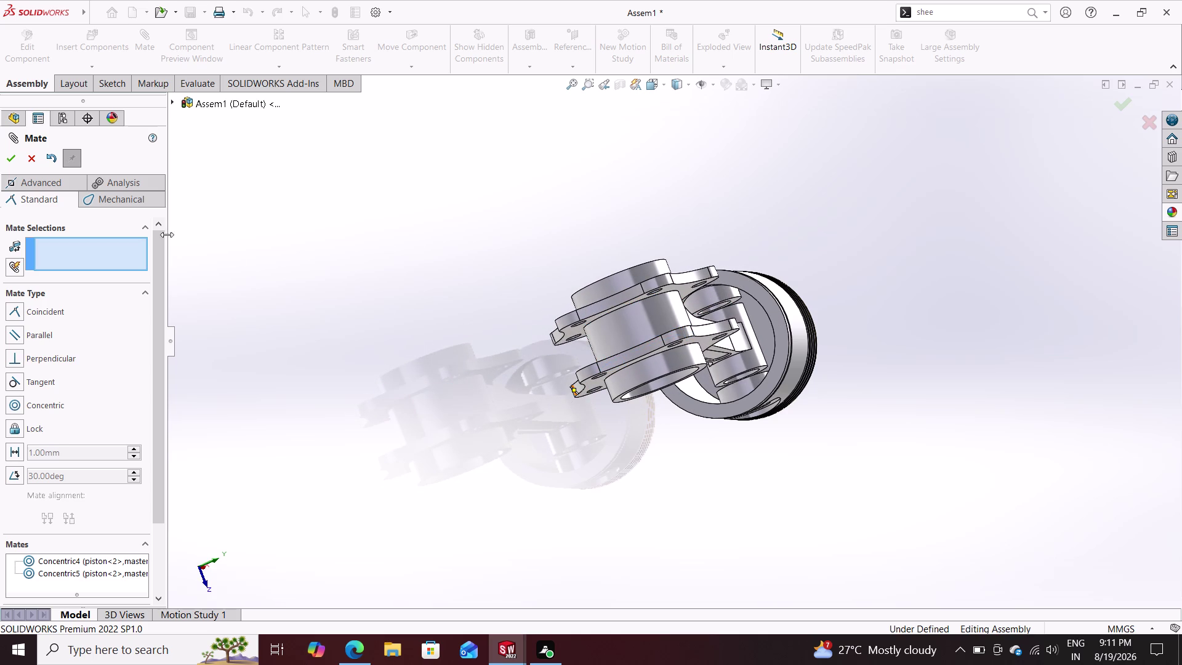
click(11, 154)
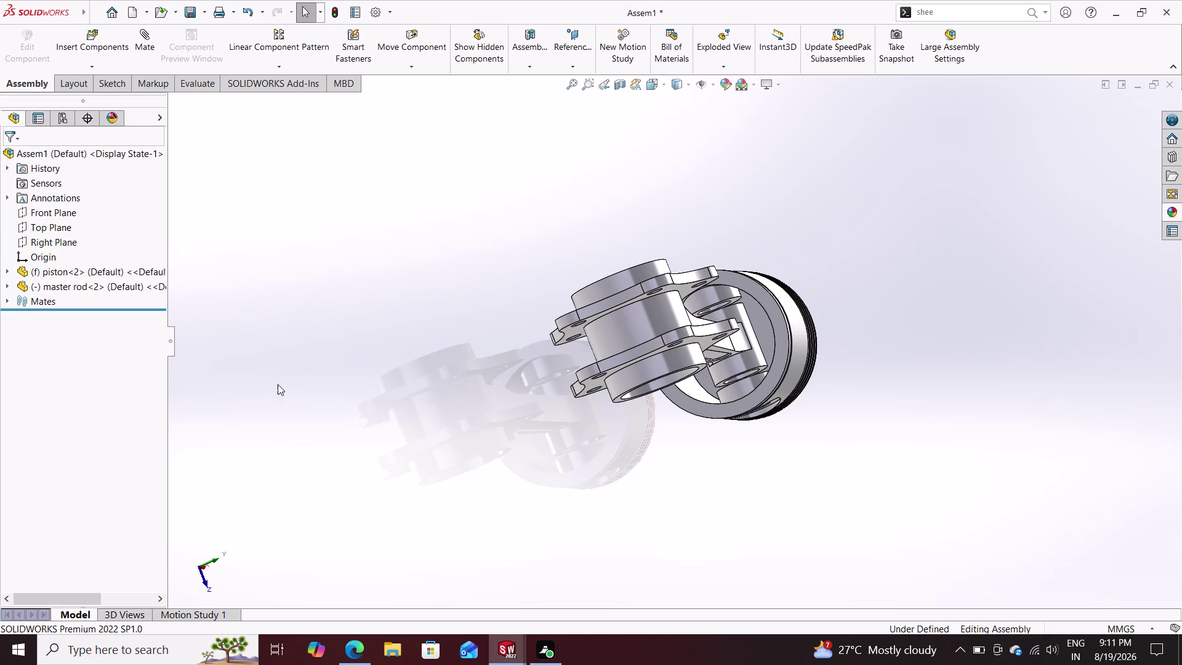
Drag the master rod through several angles about the piston pin and settle it.
drag(628, 312, 646, 395)
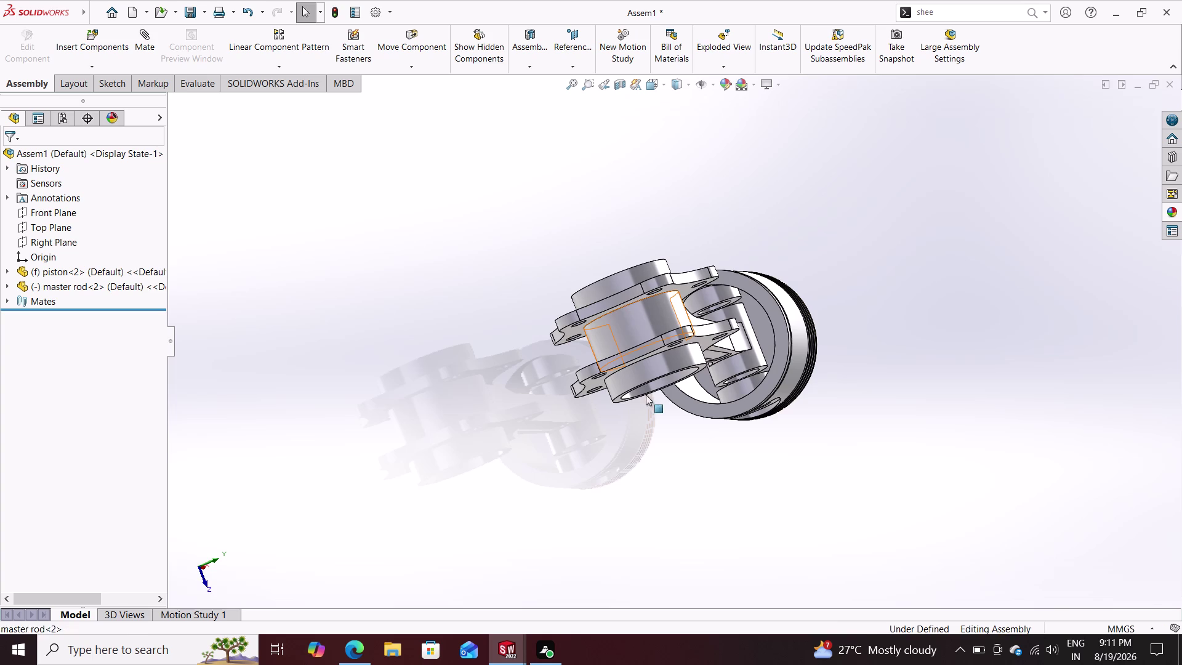
drag(645, 394, 619, 409)
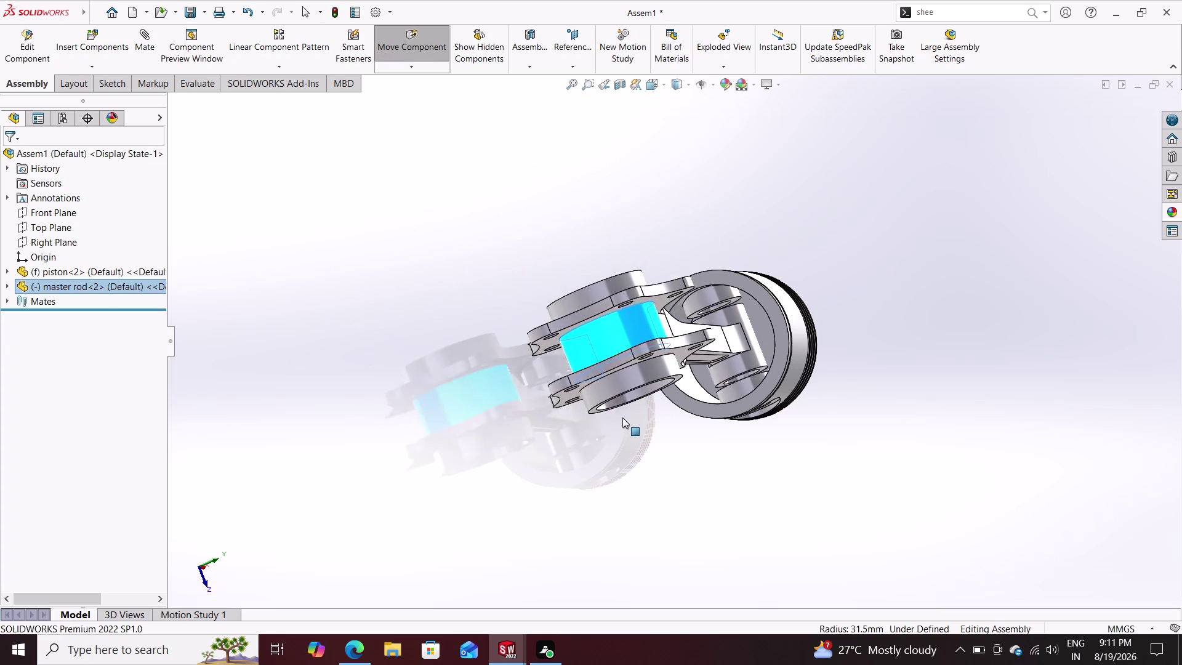
drag(620, 409, 596, 398)
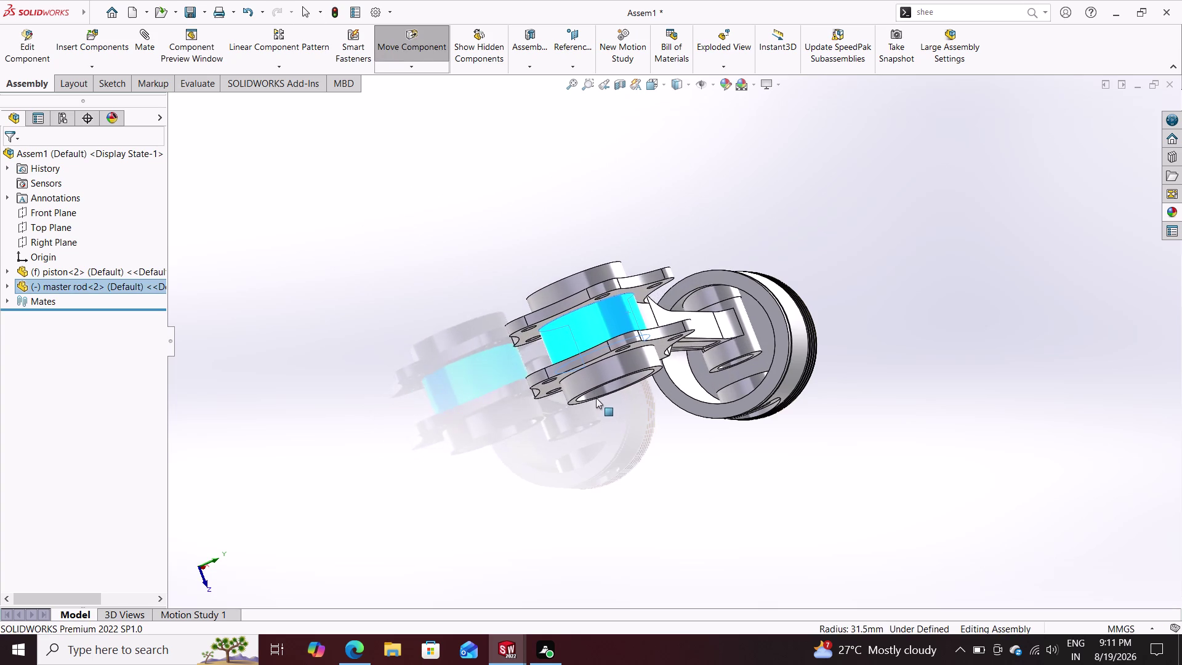
drag(596, 397, 595, 383)
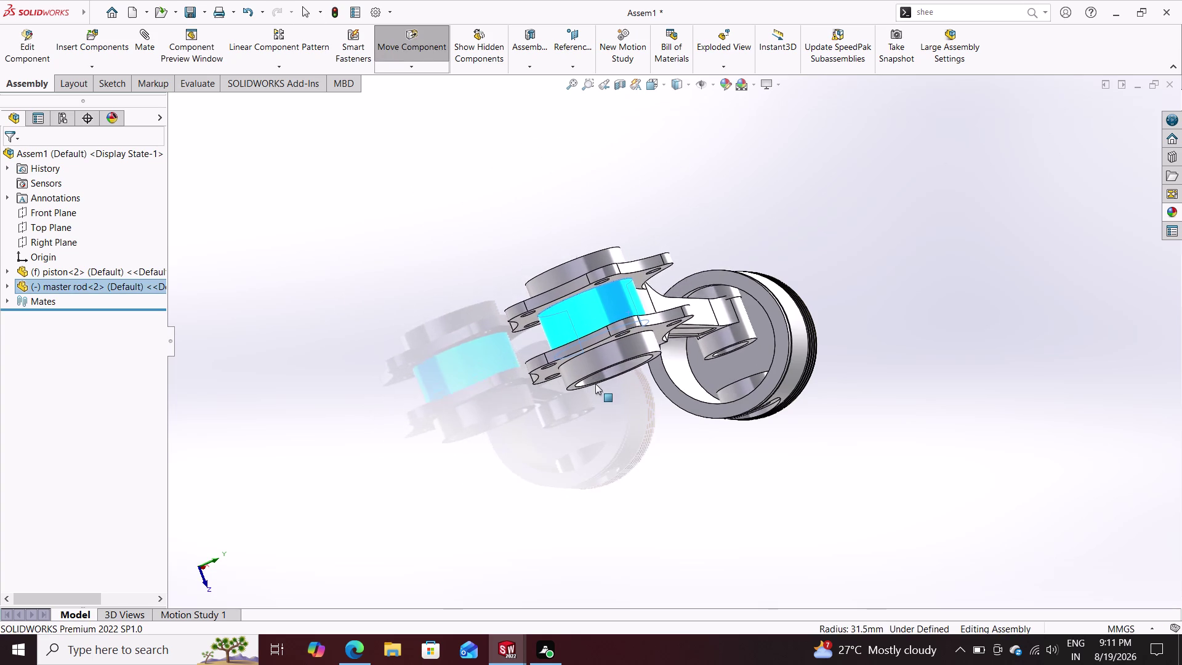
drag(595, 384, 604, 415)
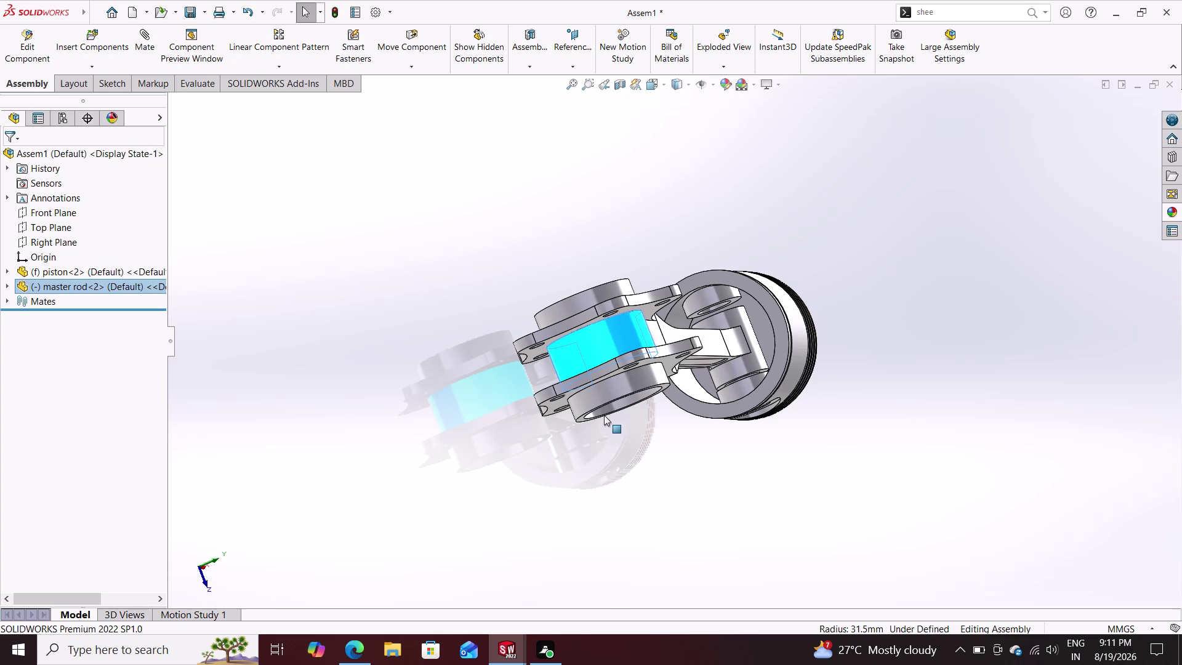
key(Escape)
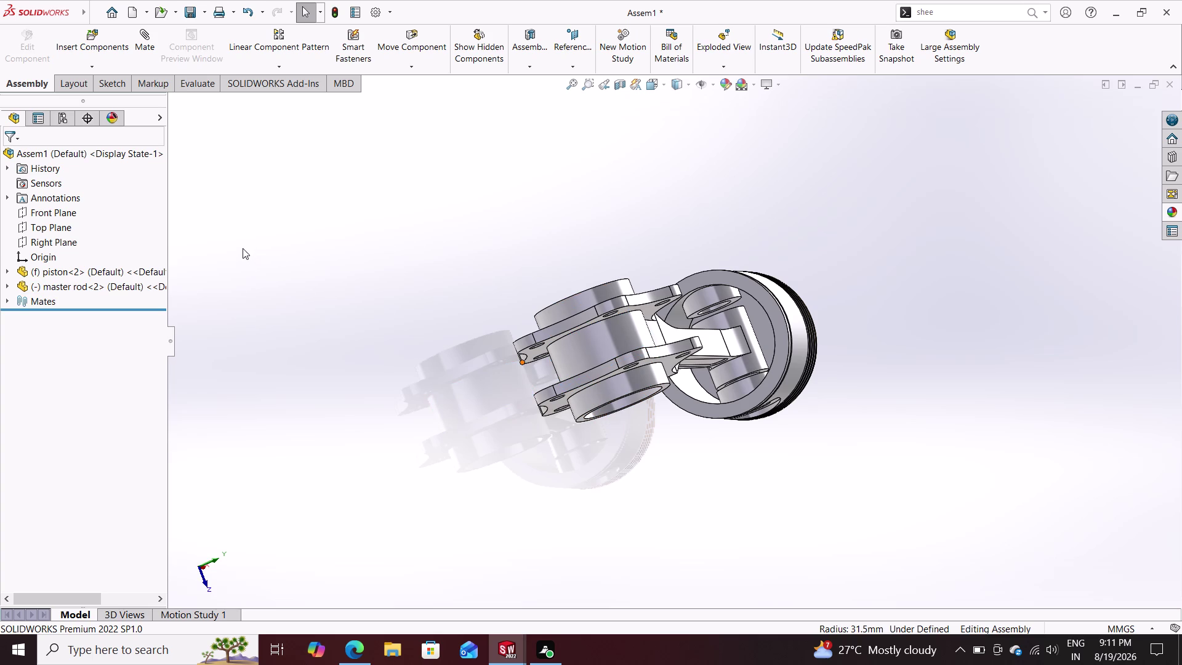
click(95, 38)
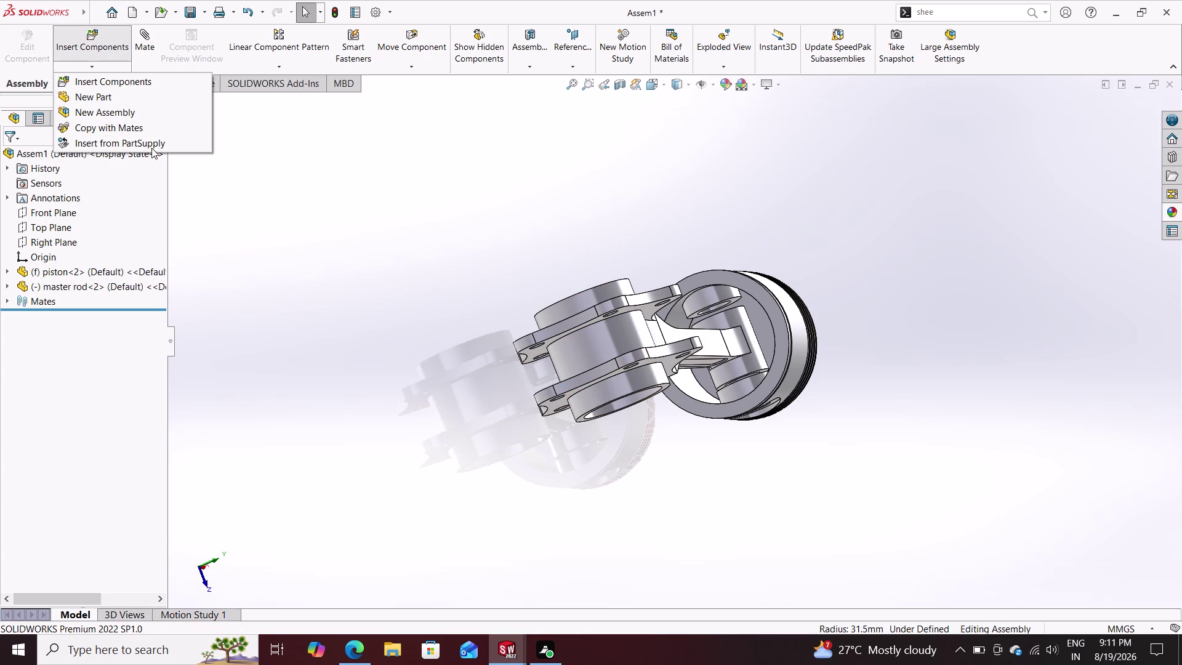
Insert the piston pin from Open documents and place it in the assembly.
click(100, 48)
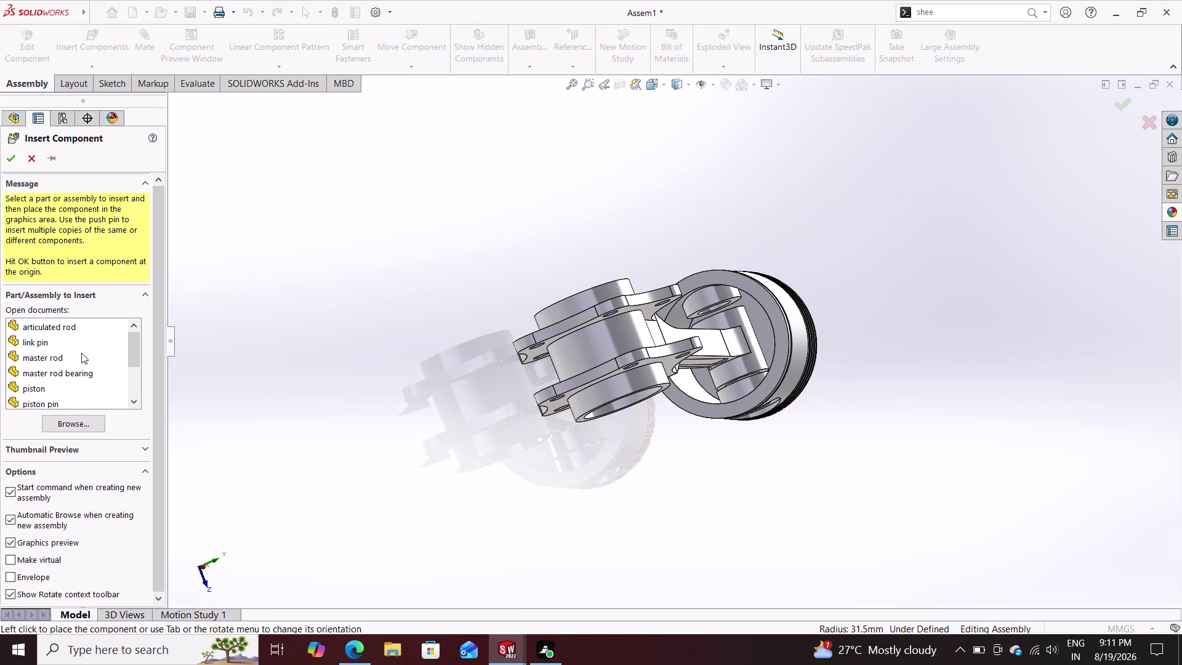
scroll(up, 3)
scroll(down, 3)
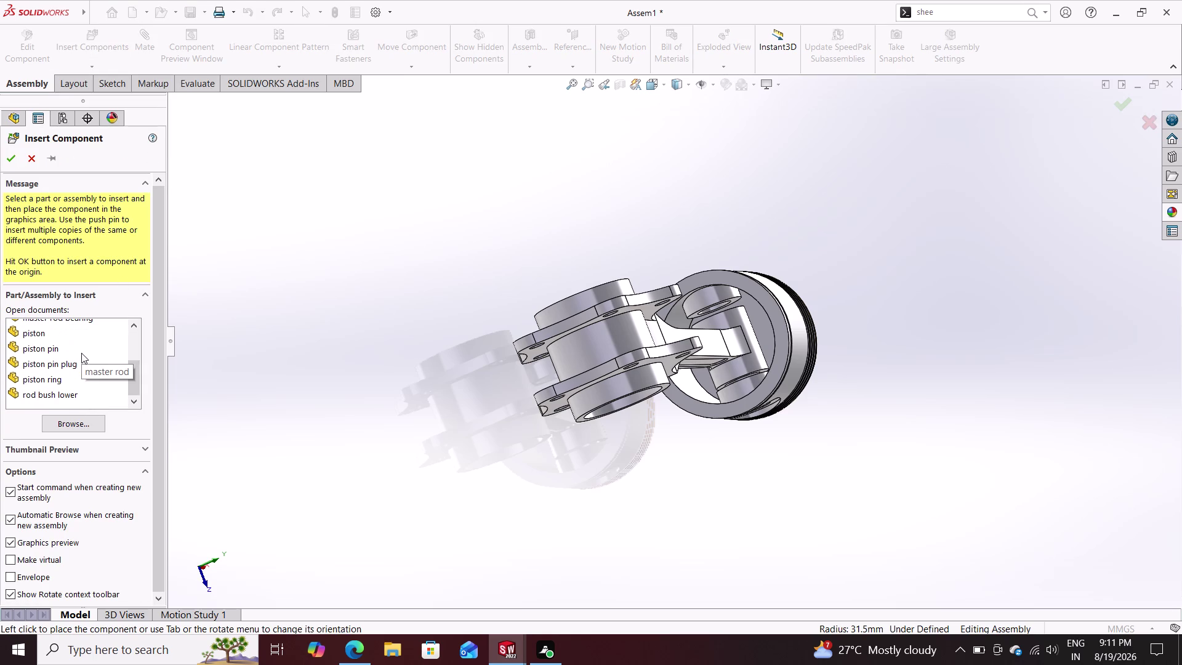
scroll(up, 3)
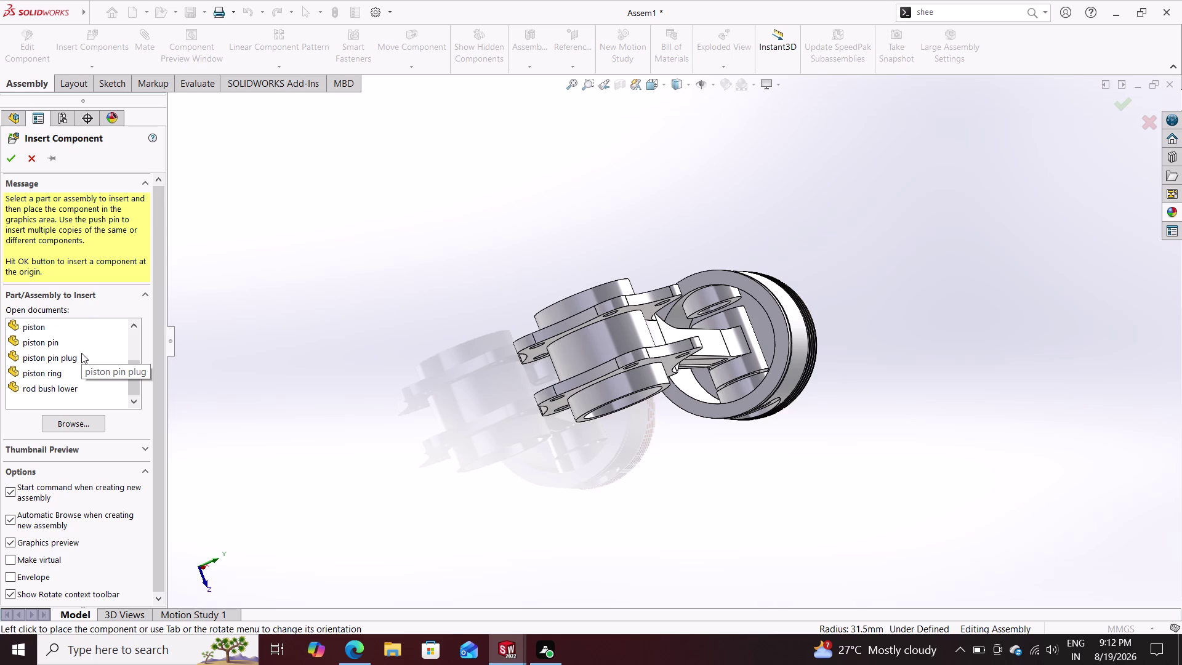
scroll(up, 3)
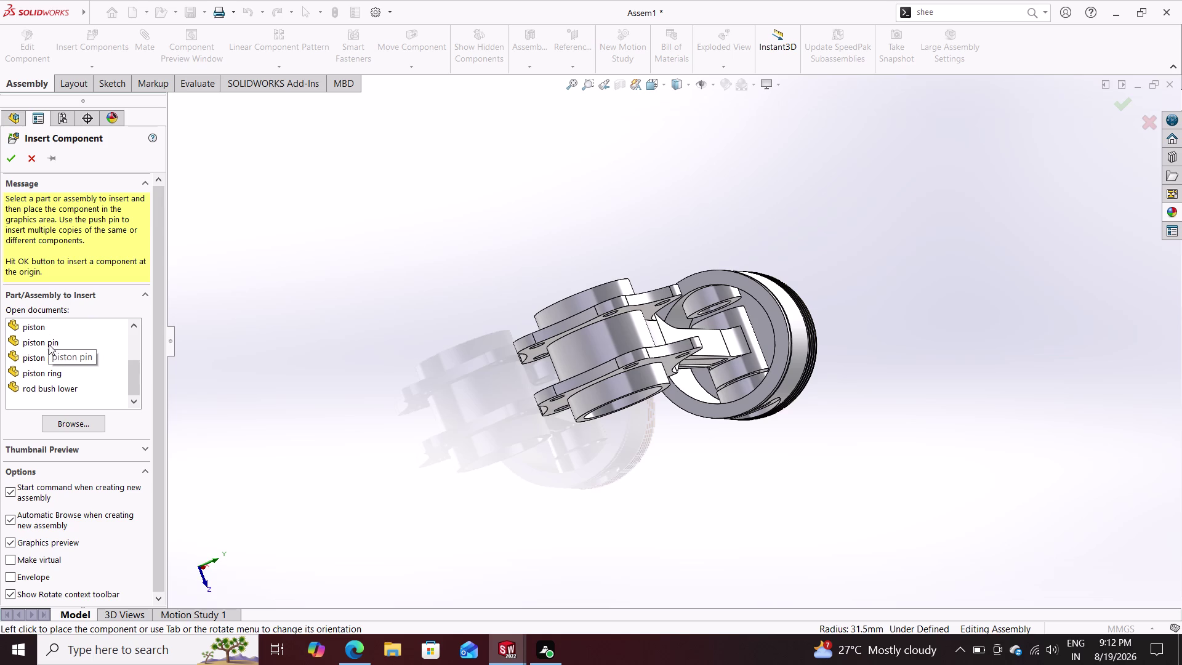
click(52, 340)
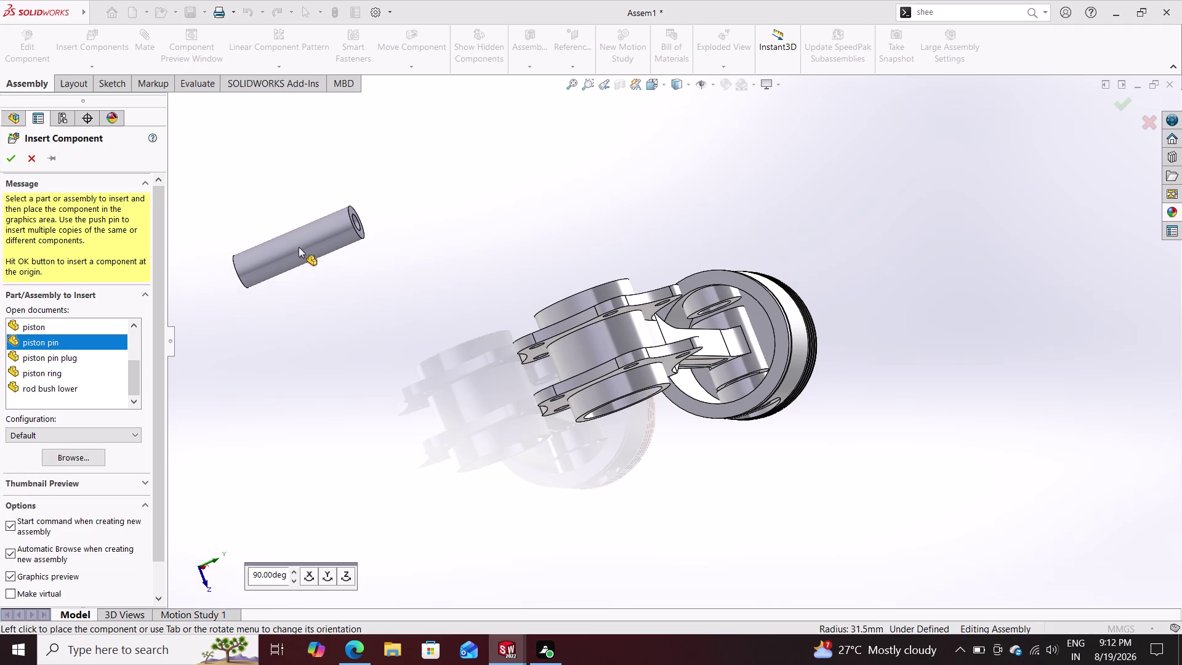
click(298, 246)
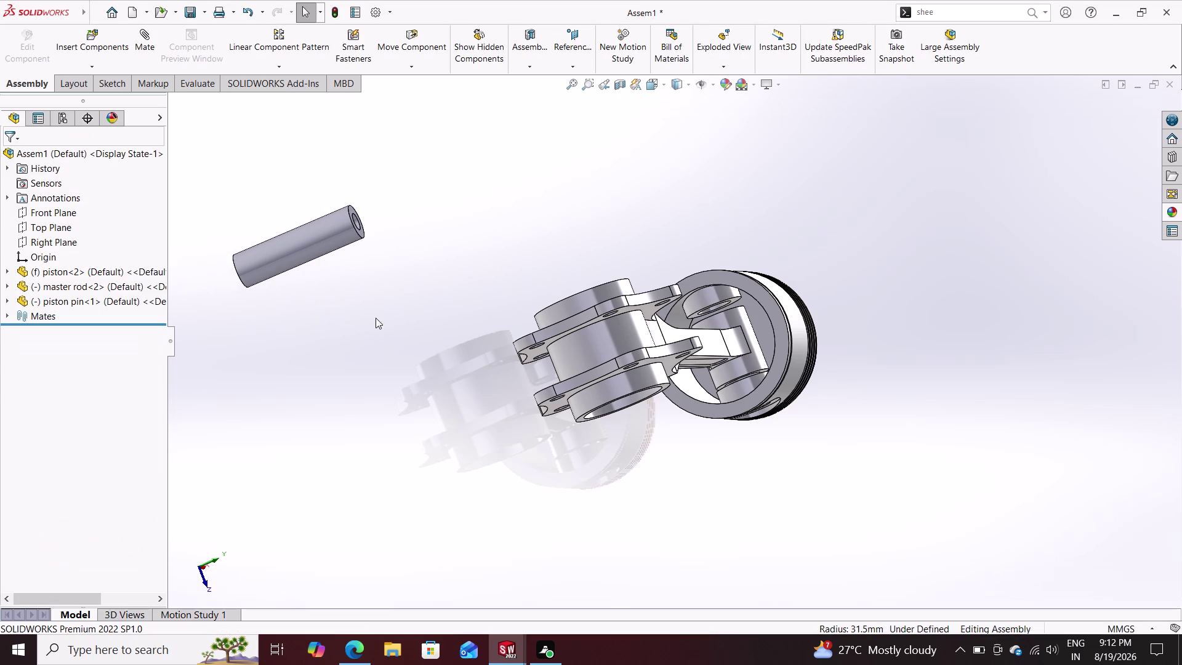
Orbit the model to view the master rod from above, showing its big end.
middle_drag(472, 321, 424, 348)
middle_drag(475, 326, 478, 344)
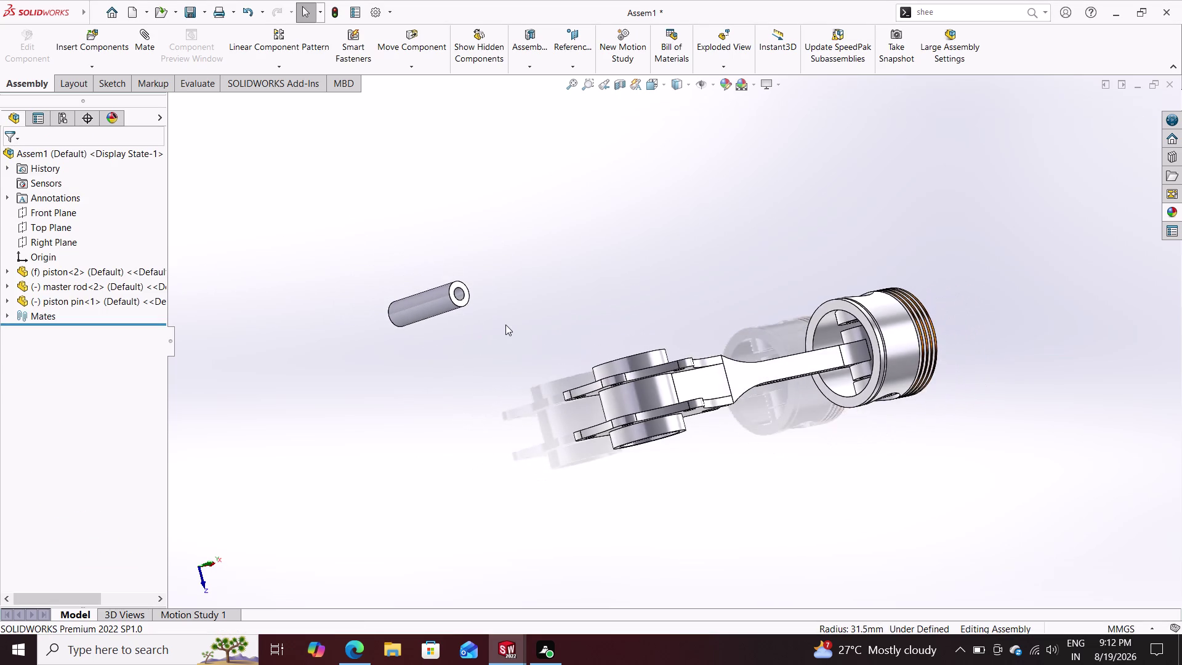
middle_drag(521, 318, 523, 246)
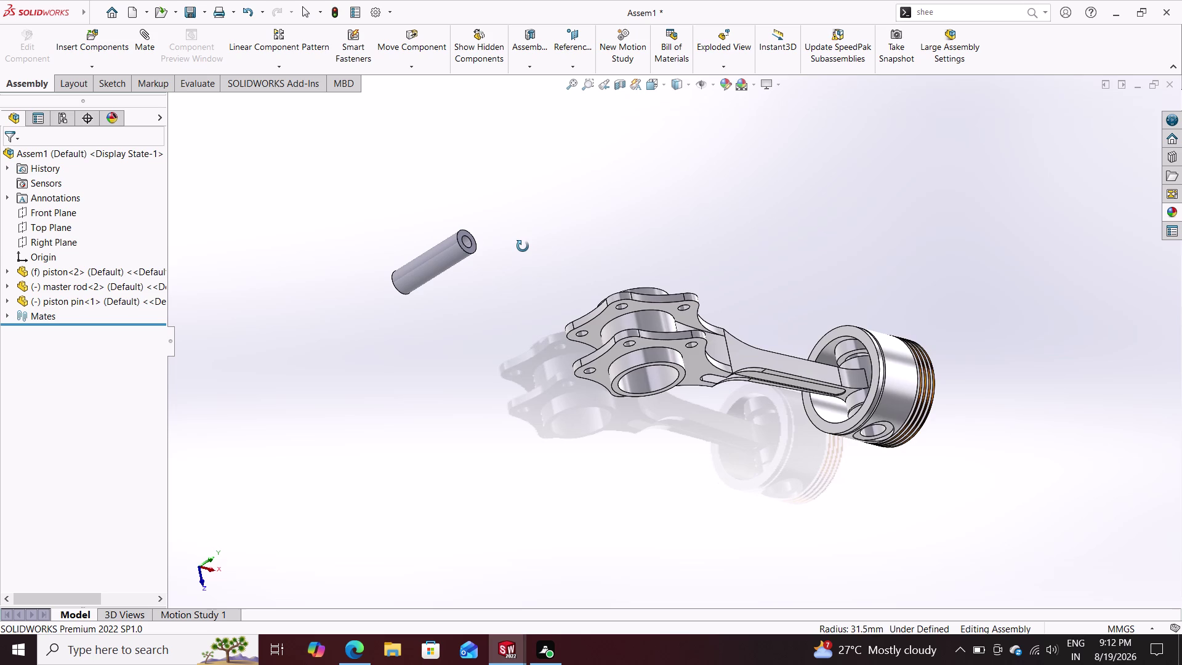
middle_drag(523, 246, 531, 227)
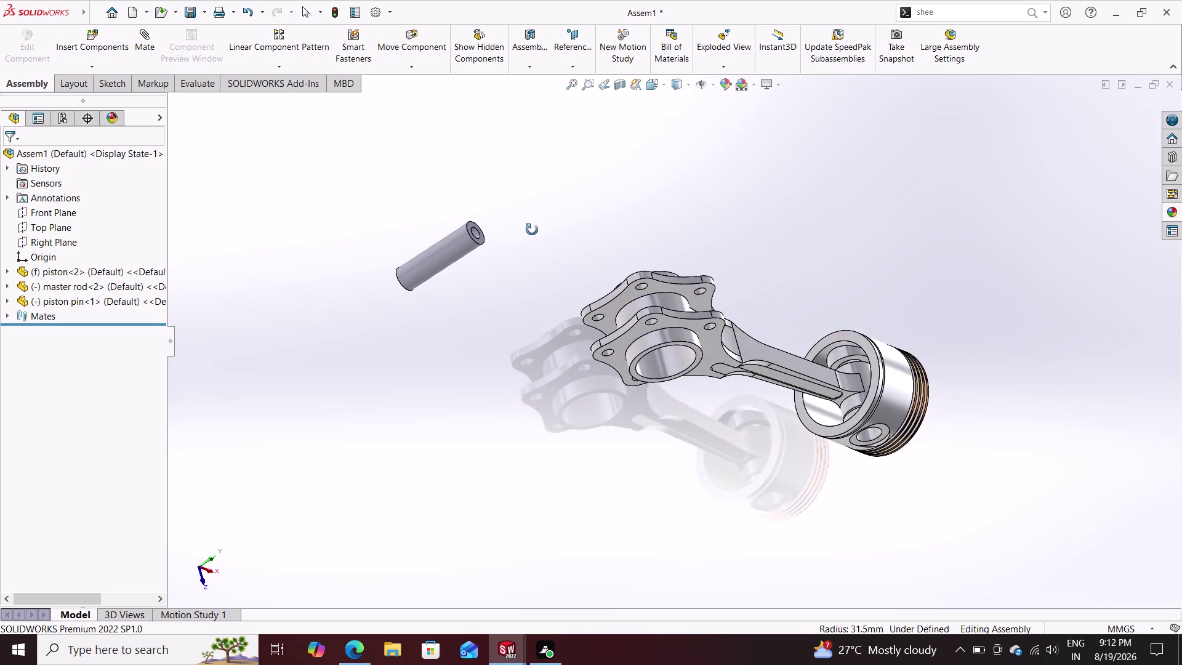
middle_drag(532, 227, 554, 194)
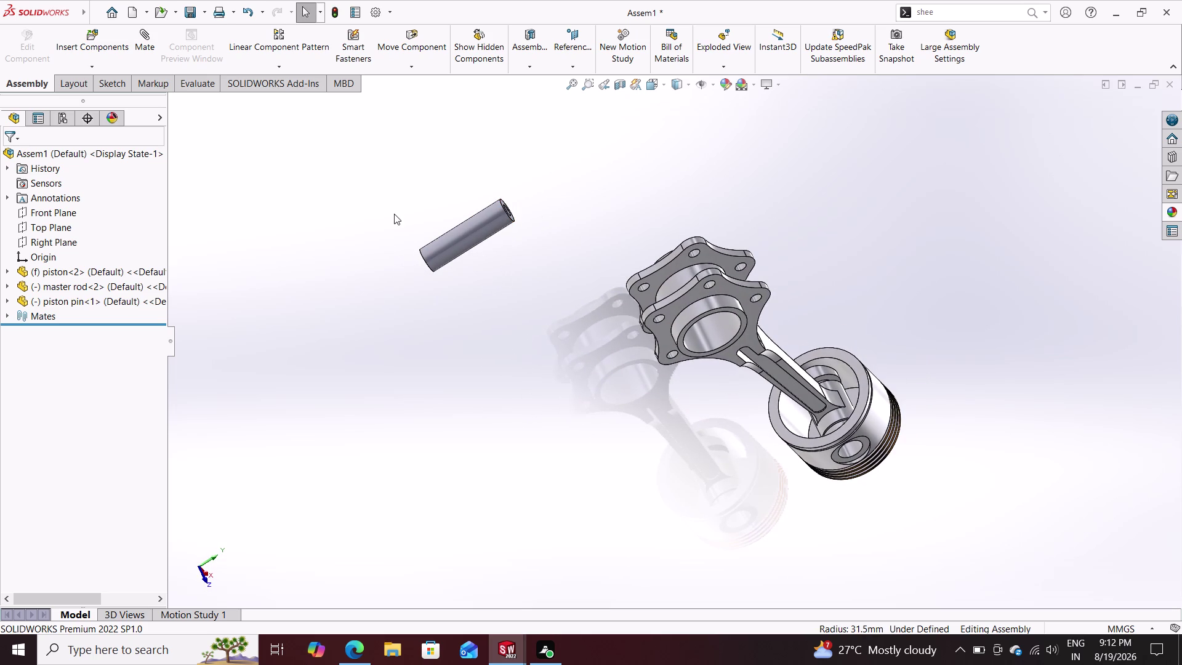
click(142, 35)
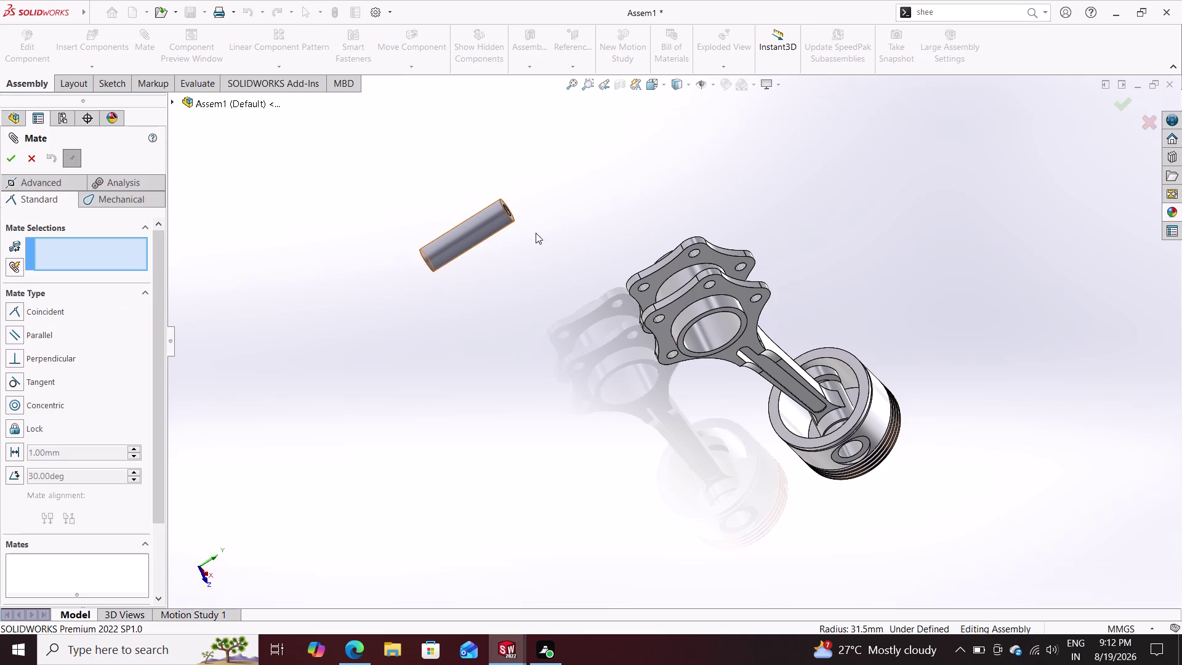
Mate the piston pin's circular end edge concentric with the master rod's pin bore.
middle_drag(528, 232, 442, 286)
middle_drag(501, 267, 450, 301)
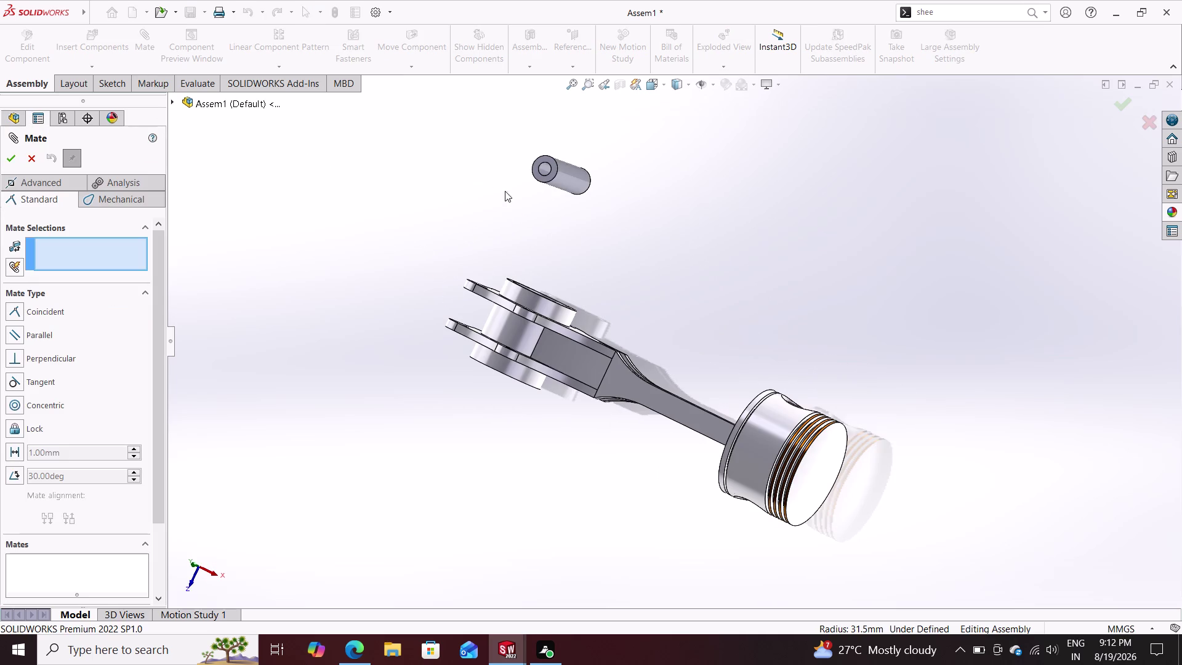
click(539, 168)
middle_drag(507, 464, 546, 359)
middle_click(563, 294)
middle_drag(565, 289, 579, 338)
middle_drag(575, 377, 578, 285)
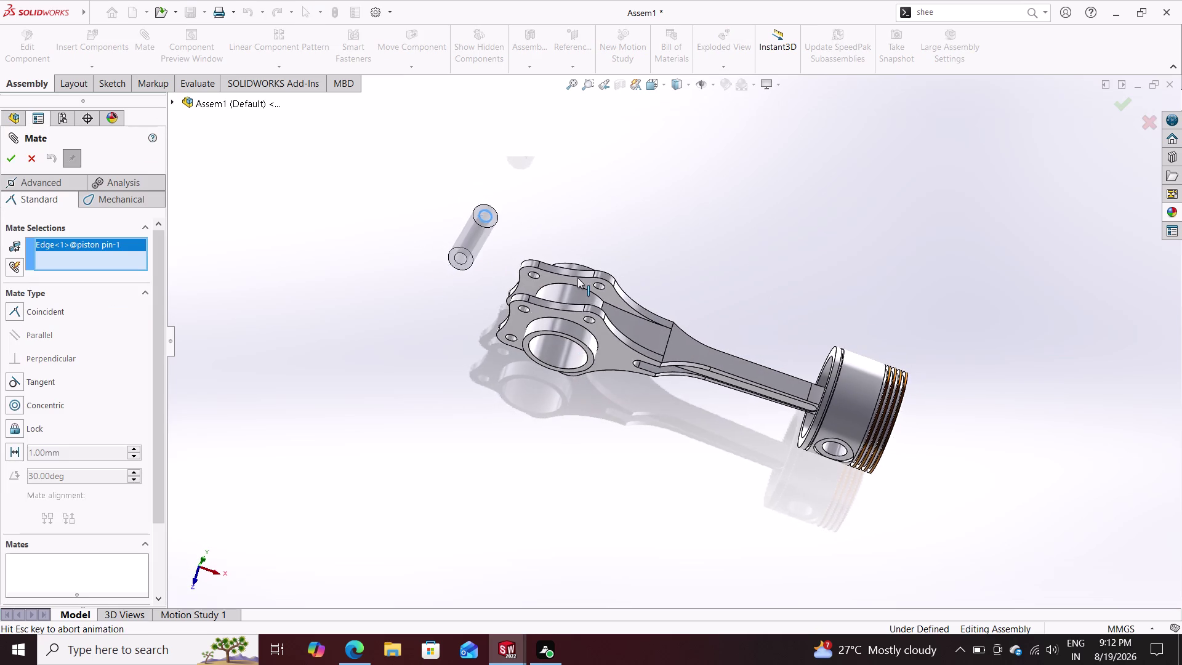
middle_drag(578, 285, 577, 282)
middle_drag(601, 414, 610, 337)
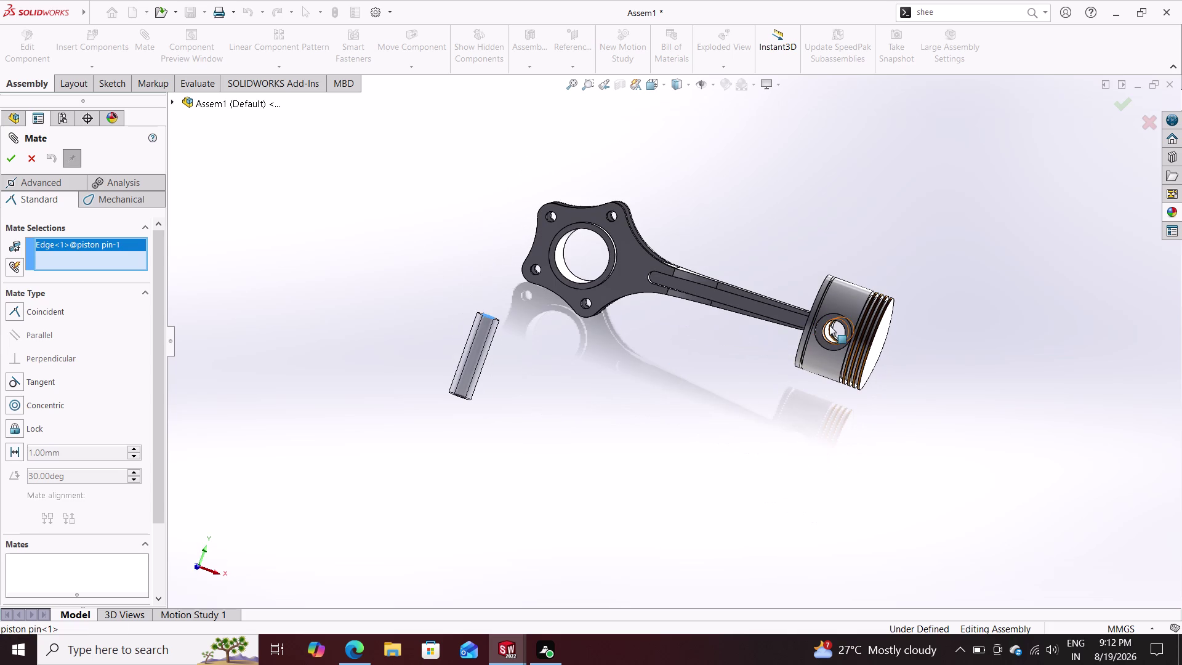
click(826, 330)
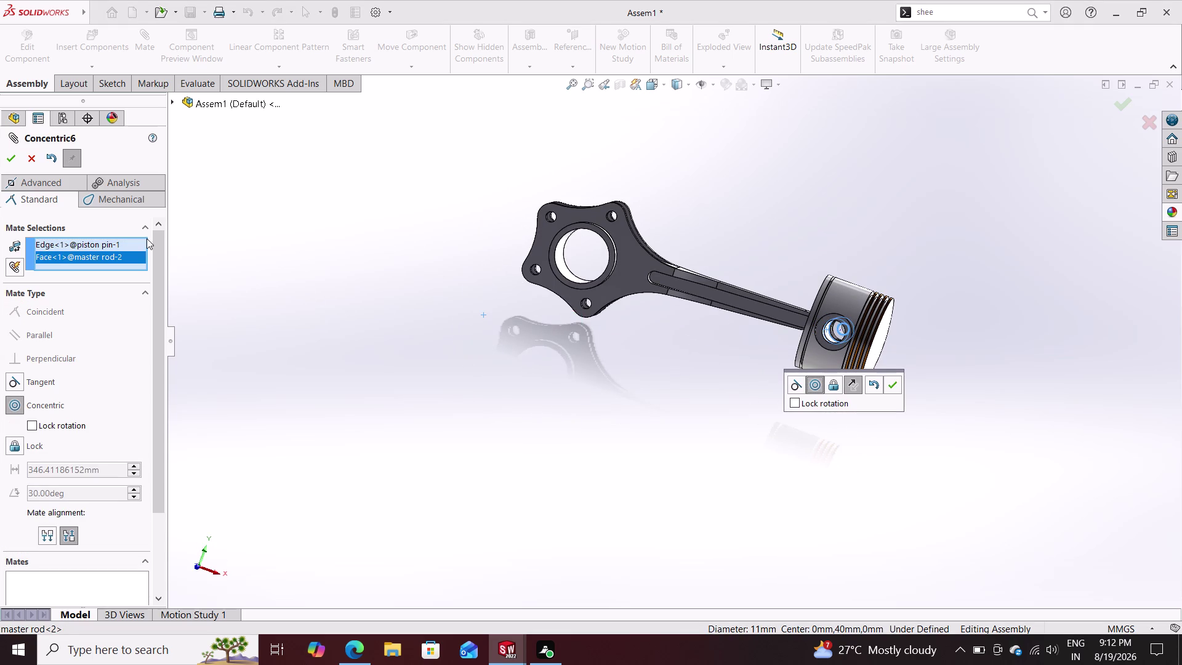
click(5, 157)
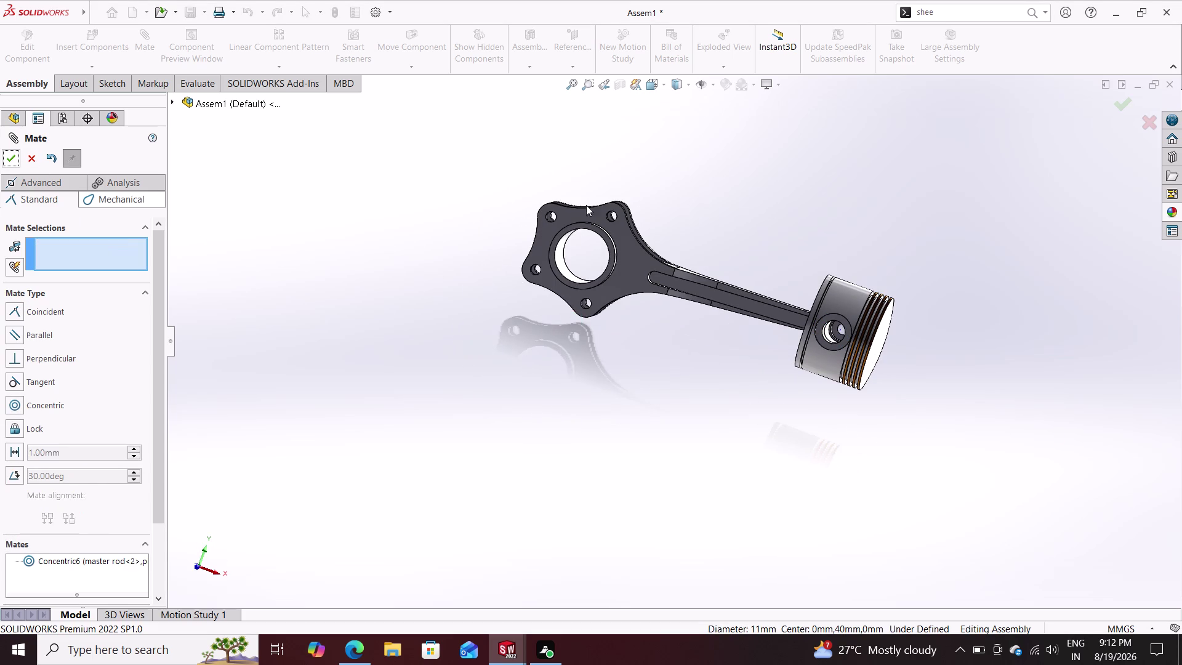
Slide the piston pin down until it sits inside the piston.
middle_drag(658, 171, 644, 276)
middle_drag(692, 236, 793, 341)
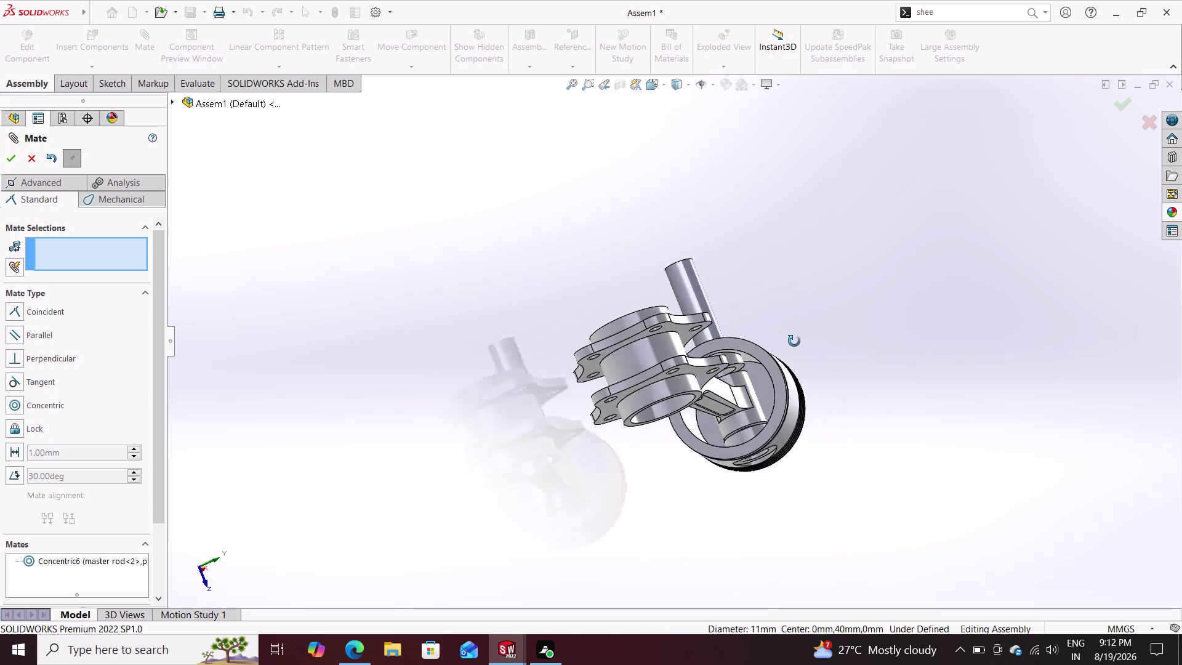
middle_drag(794, 341, 766, 360)
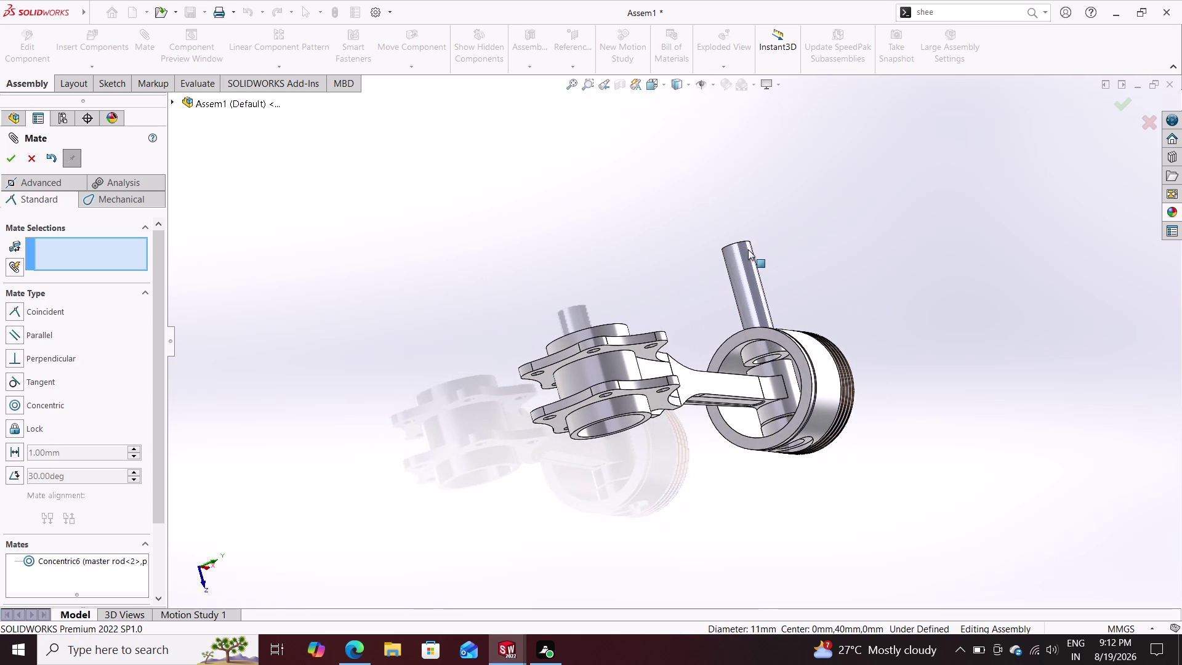
drag(748, 250, 763, 416)
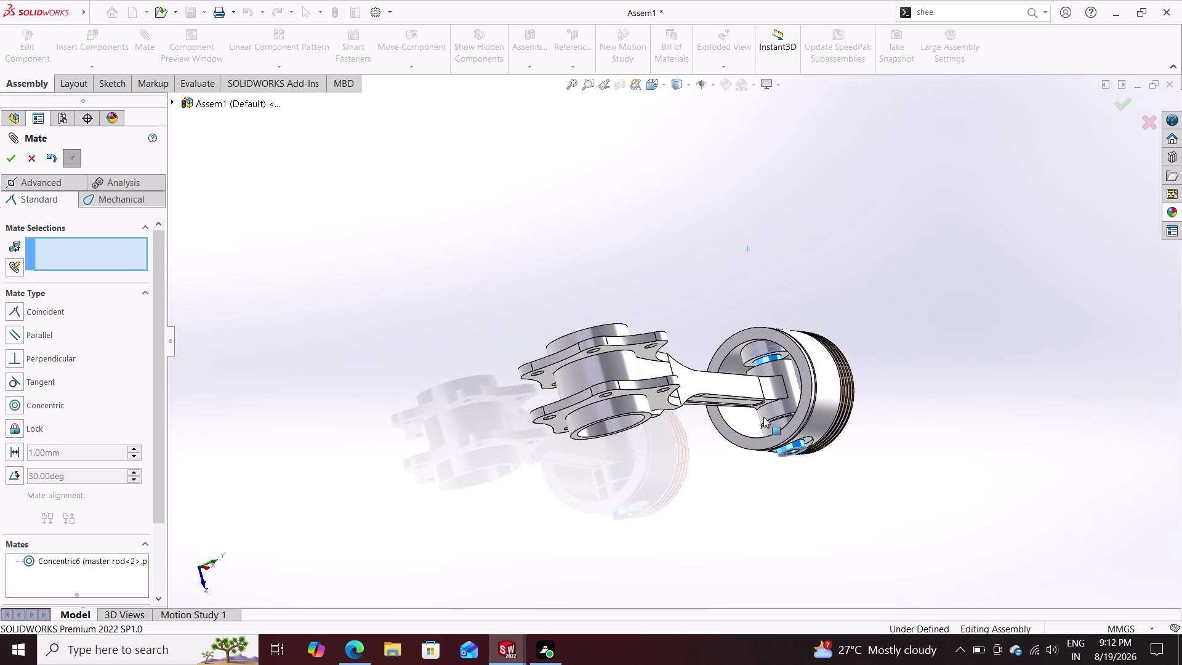
drag(763, 417, 764, 406)
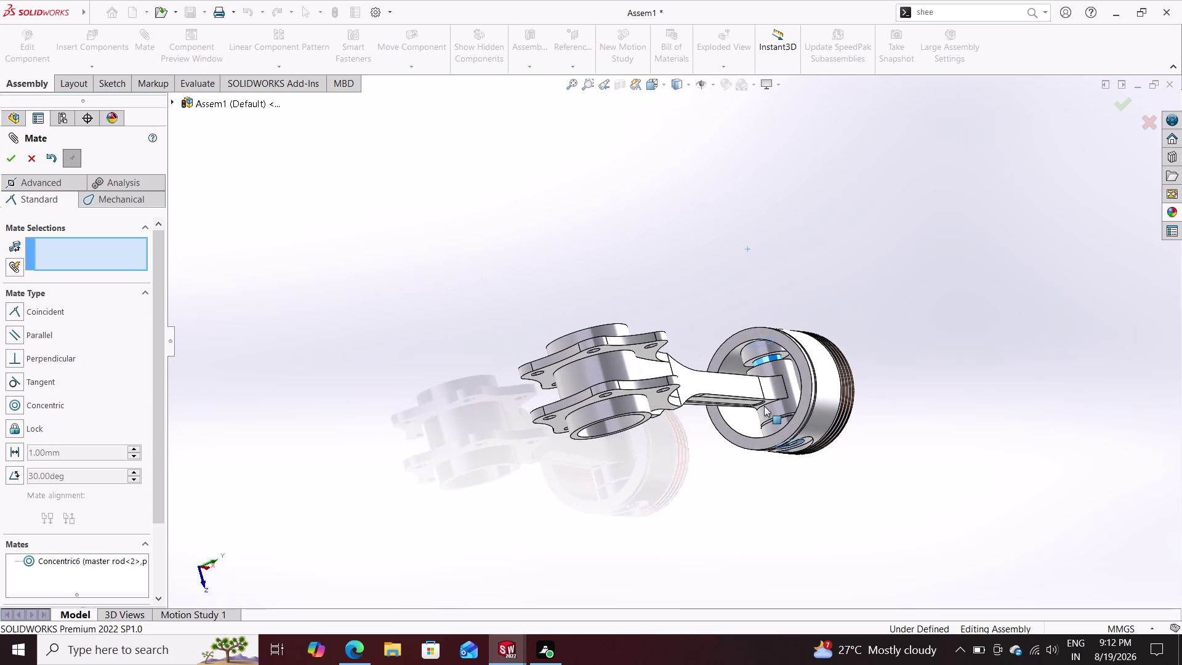
drag(764, 406, 764, 407)
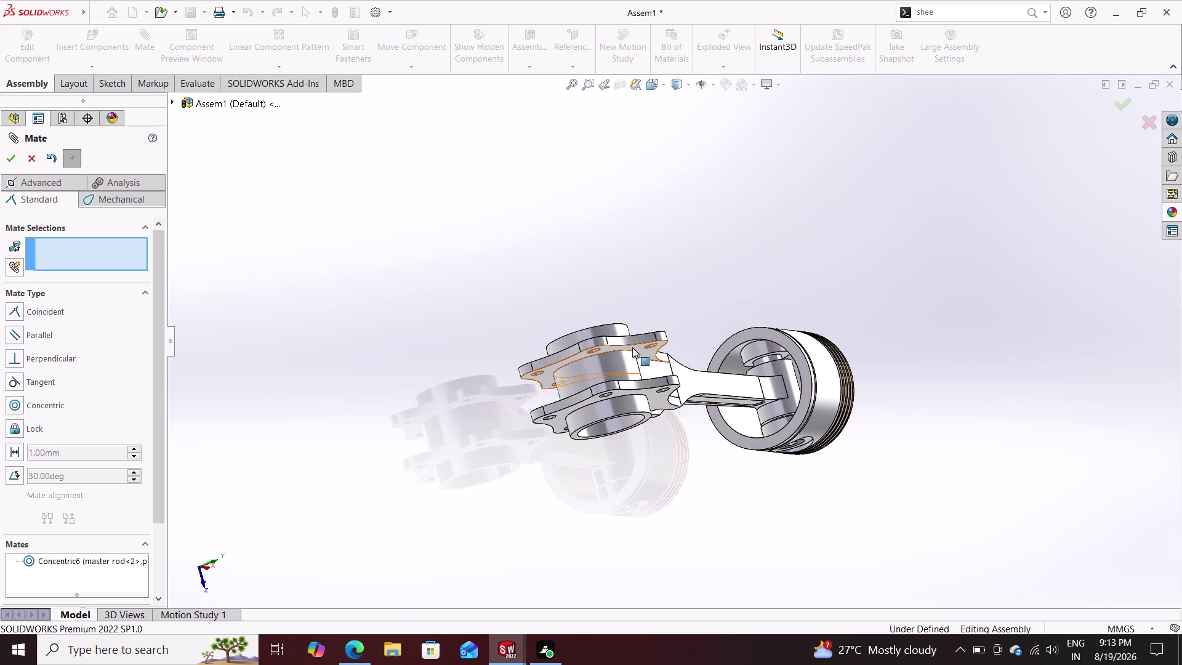
Swing the master rod about the pin to check its movement, then close mating.
drag(594, 367, 579, 305)
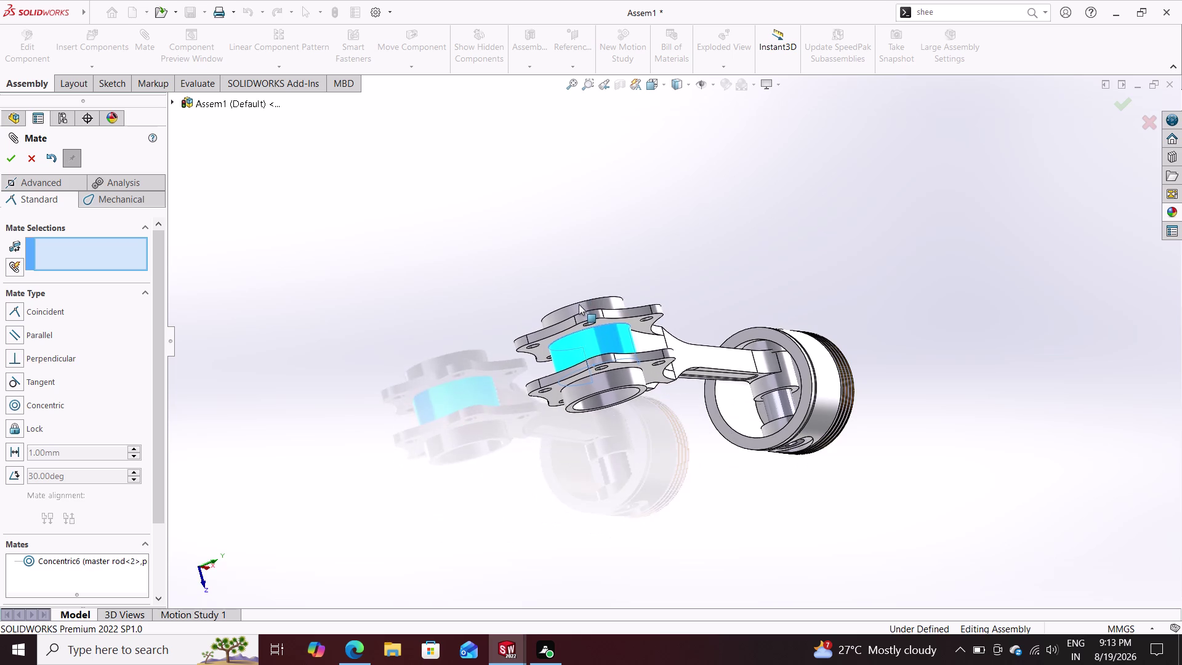
drag(579, 305, 582, 314)
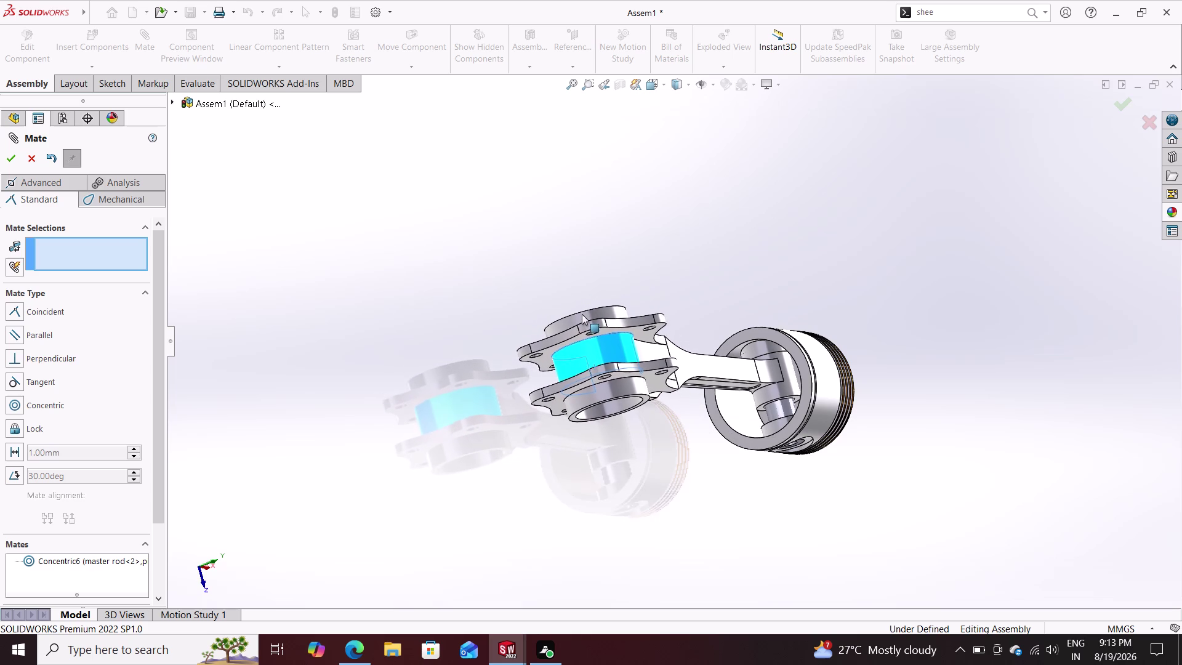
drag(582, 314, 582, 316)
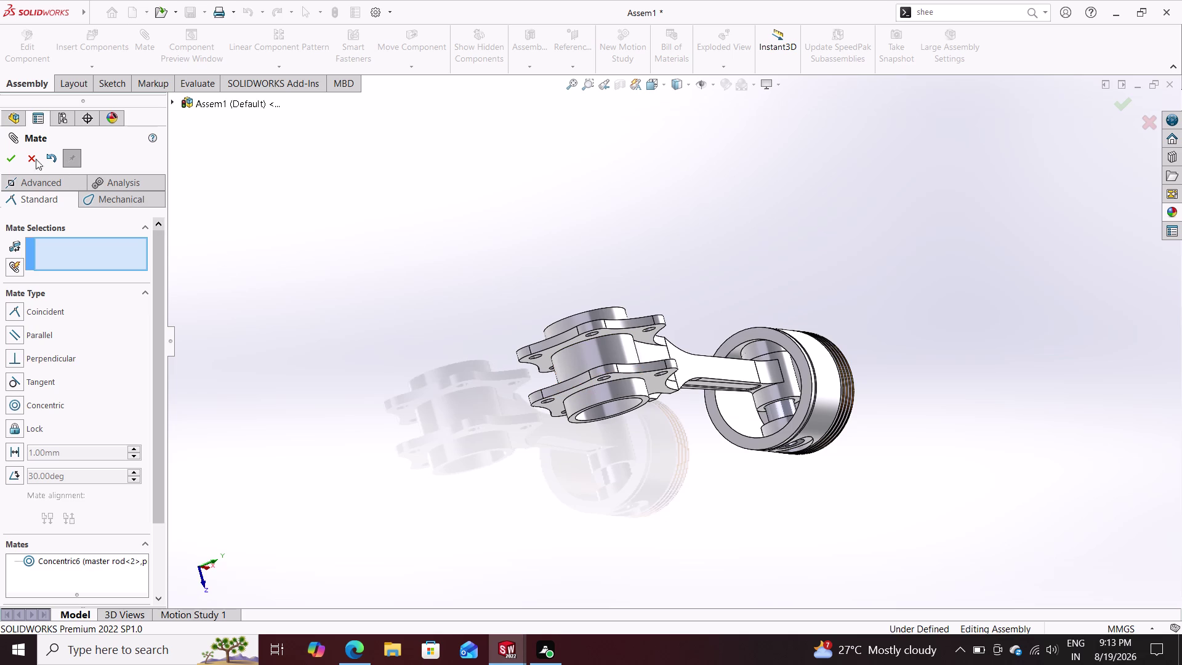
click(10, 161)
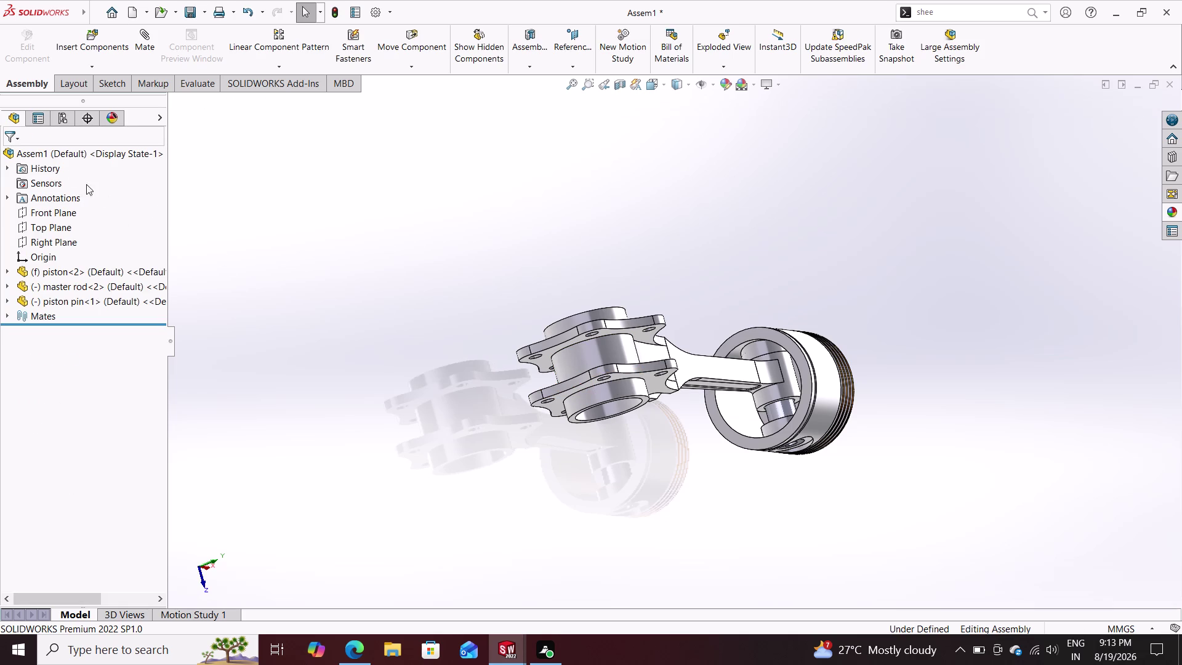
Insert the articulated rod part file and place it above the piston assembly.
click(100, 41)
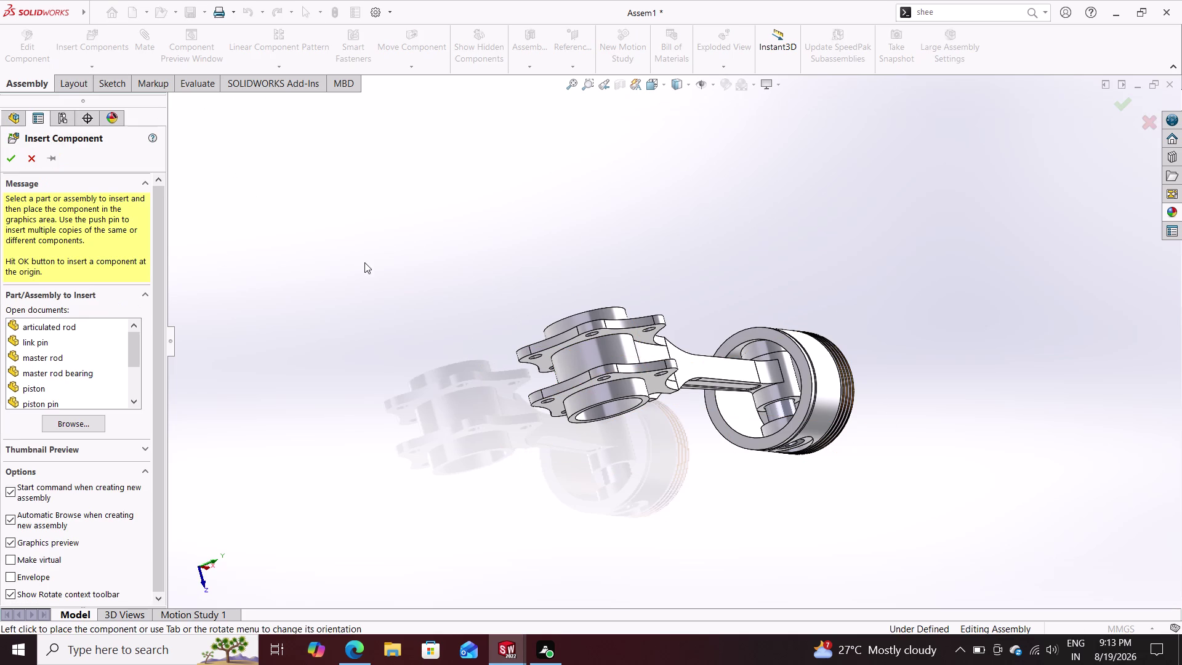
click(73, 424)
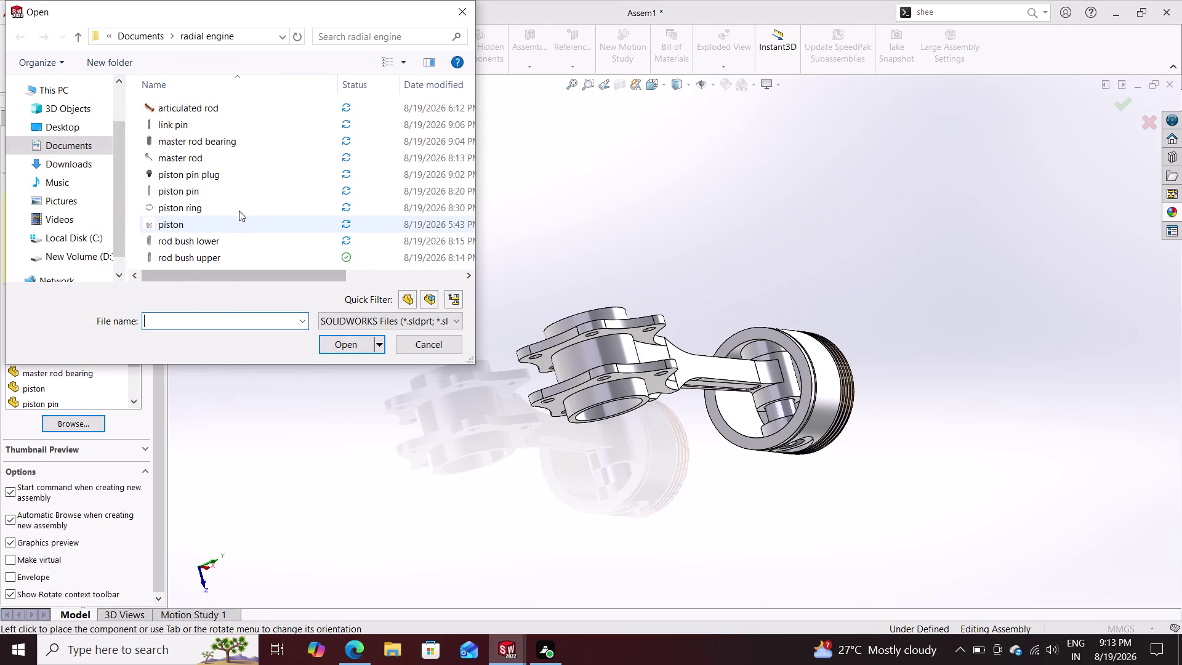
click(218, 107)
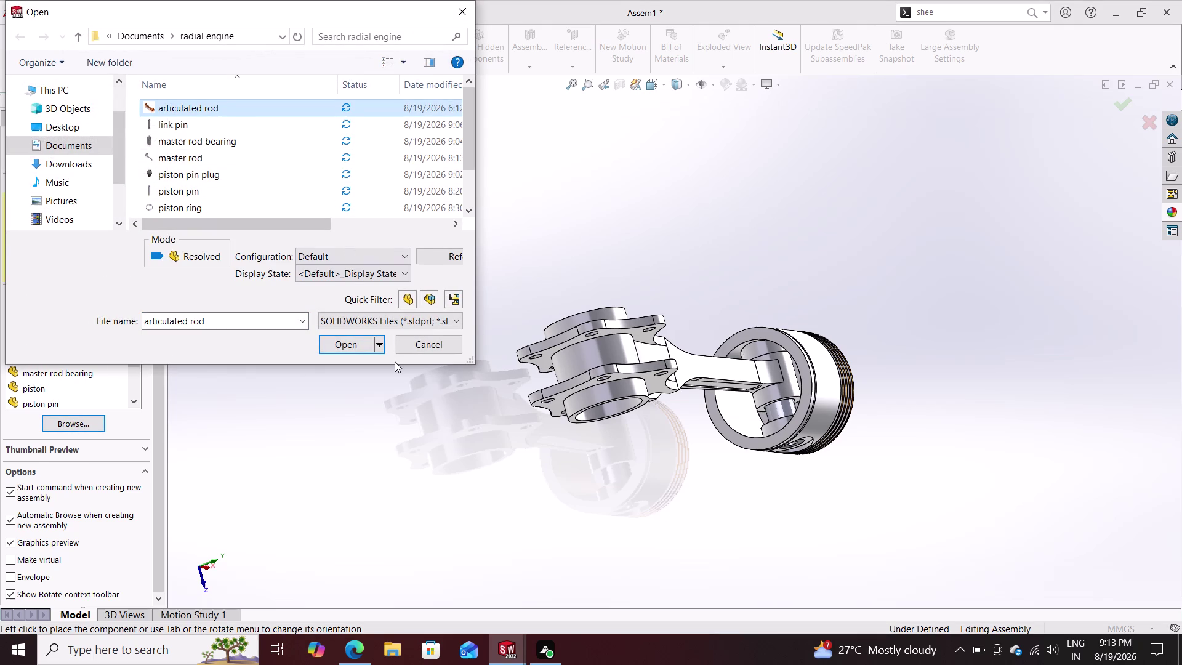
click(346, 346)
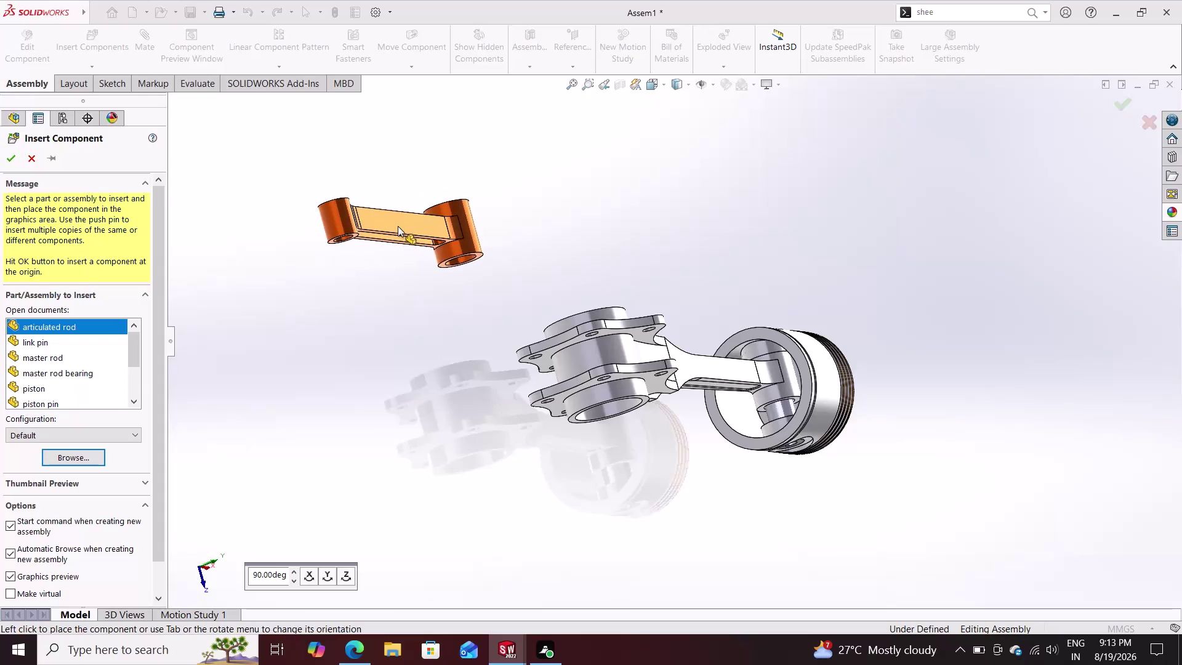
click(397, 226)
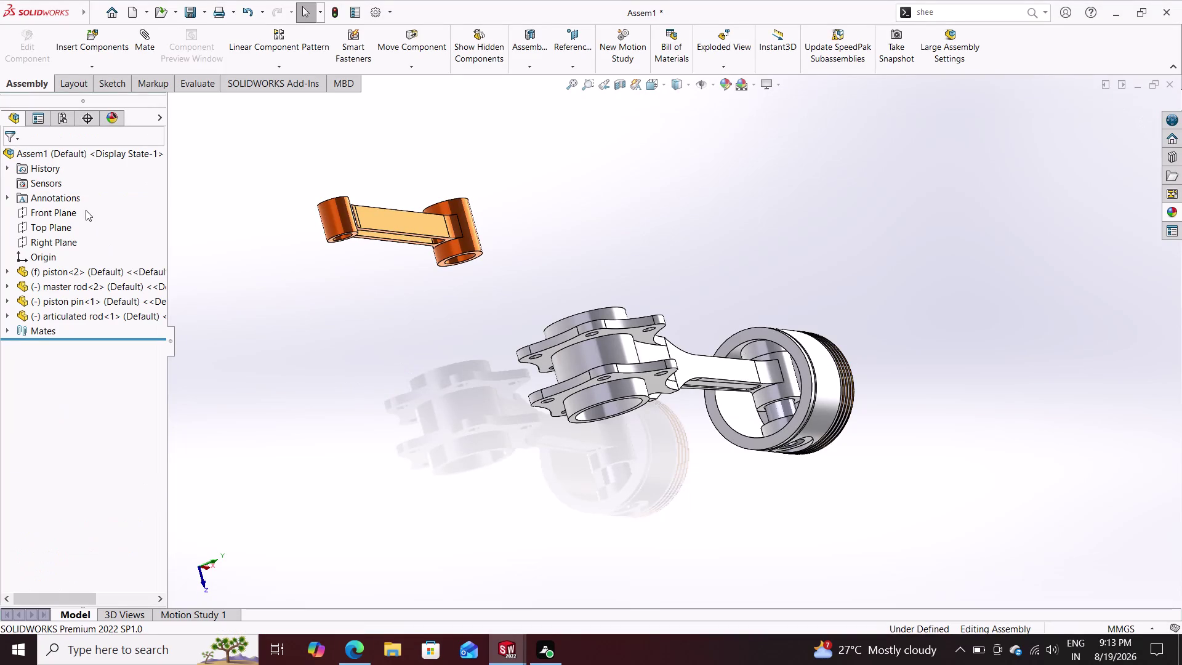
Begin inserting the piston pin, then cancel it with Escape.
click(85, 39)
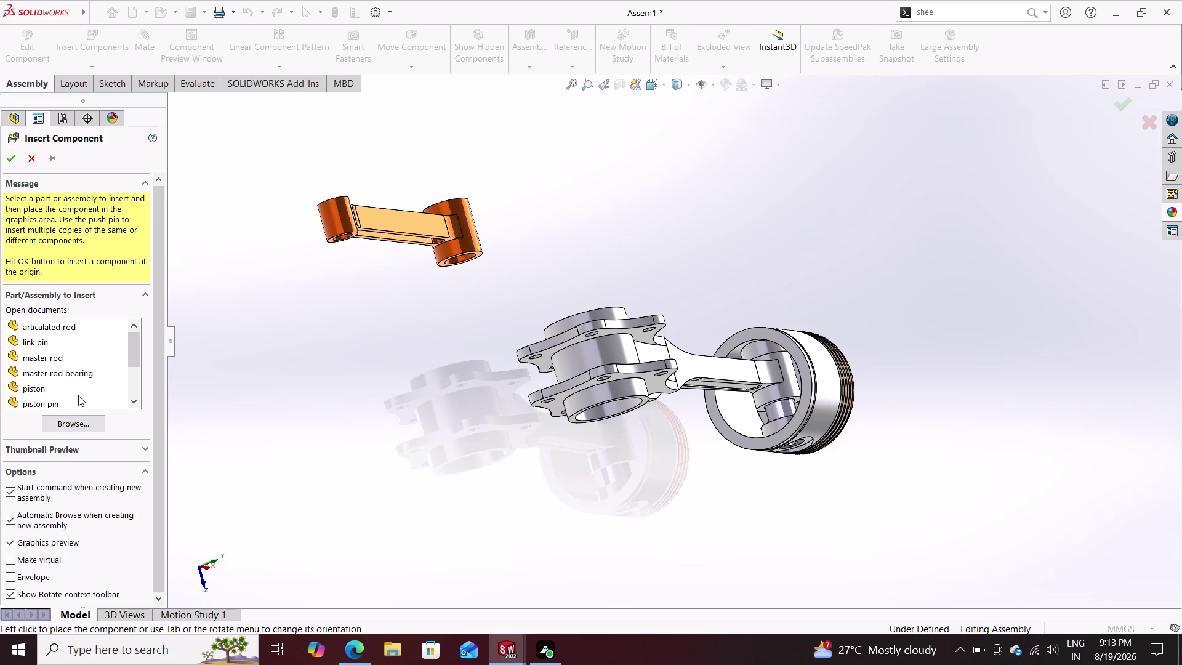
click(60, 403)
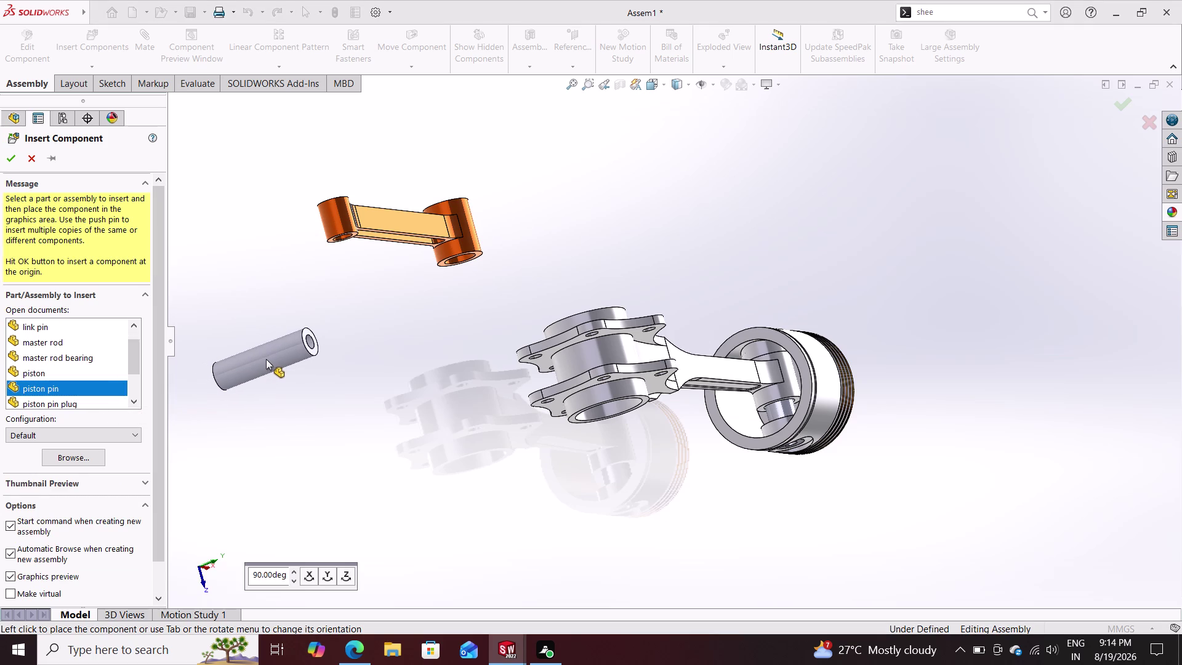
key(Escape)
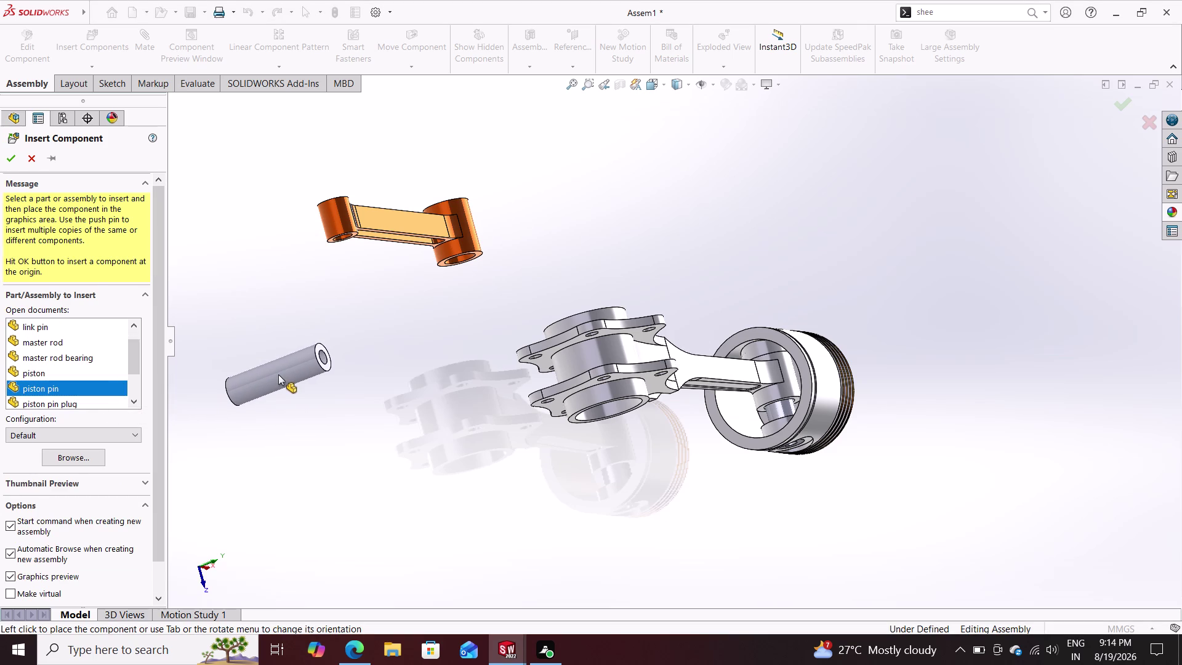
key(Escape)
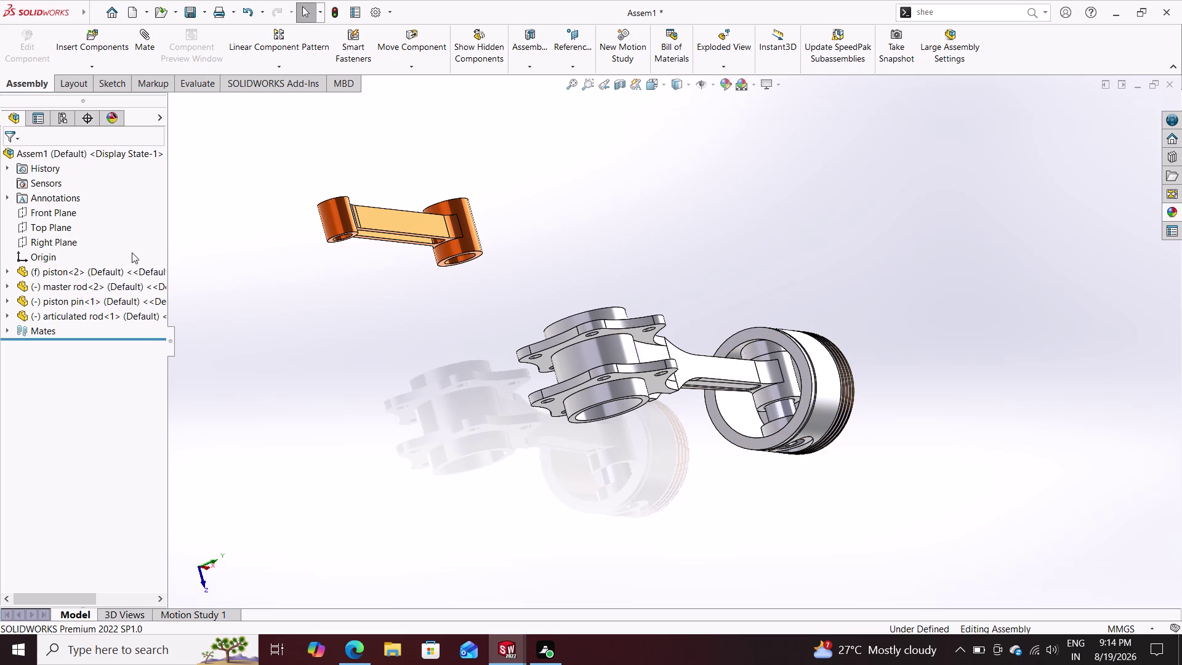
click(99, 41)
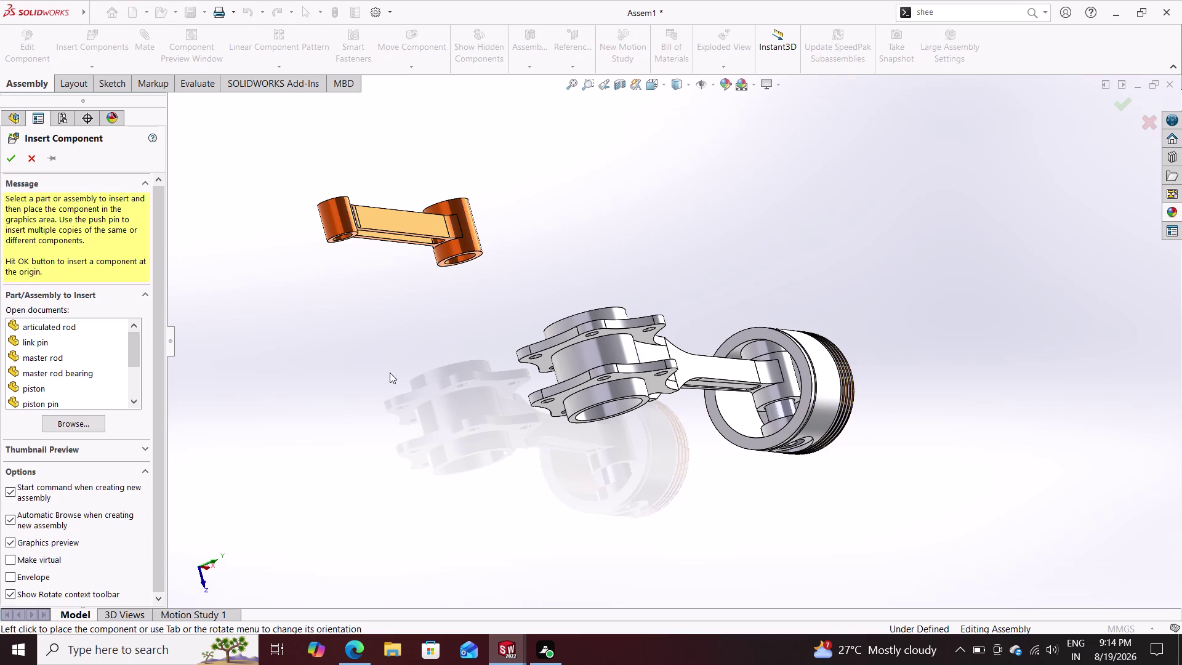
Browse the radial engine folder, select all part files, then cancel the selection.
click(82, 429)
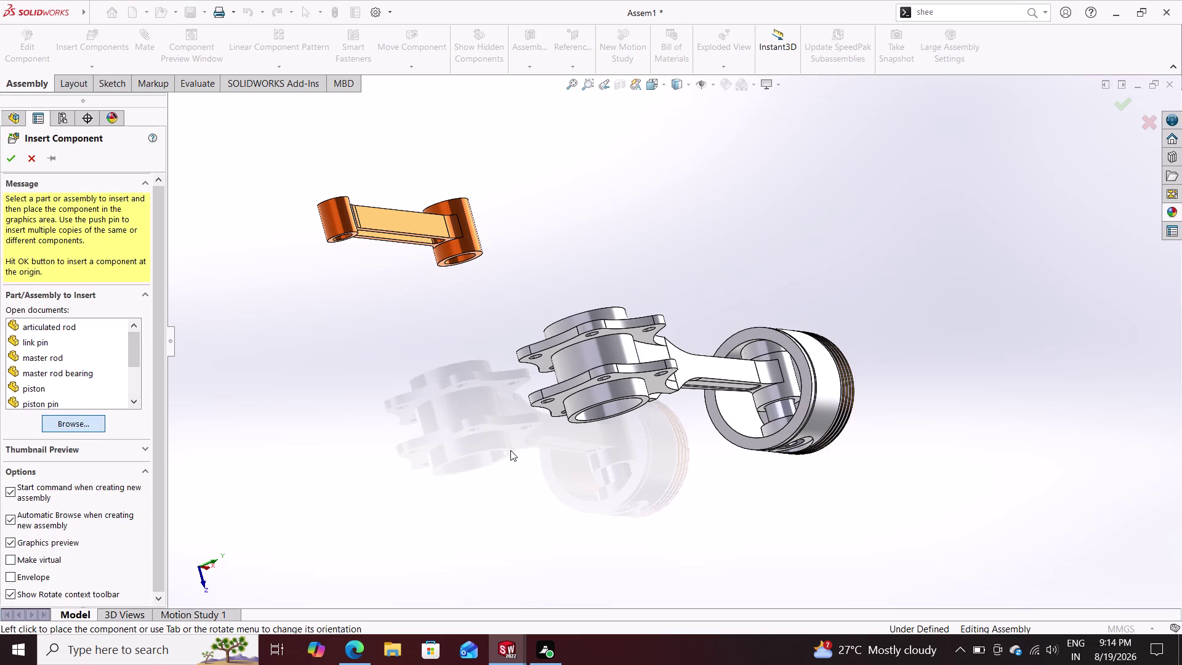
scroll(down, 3)
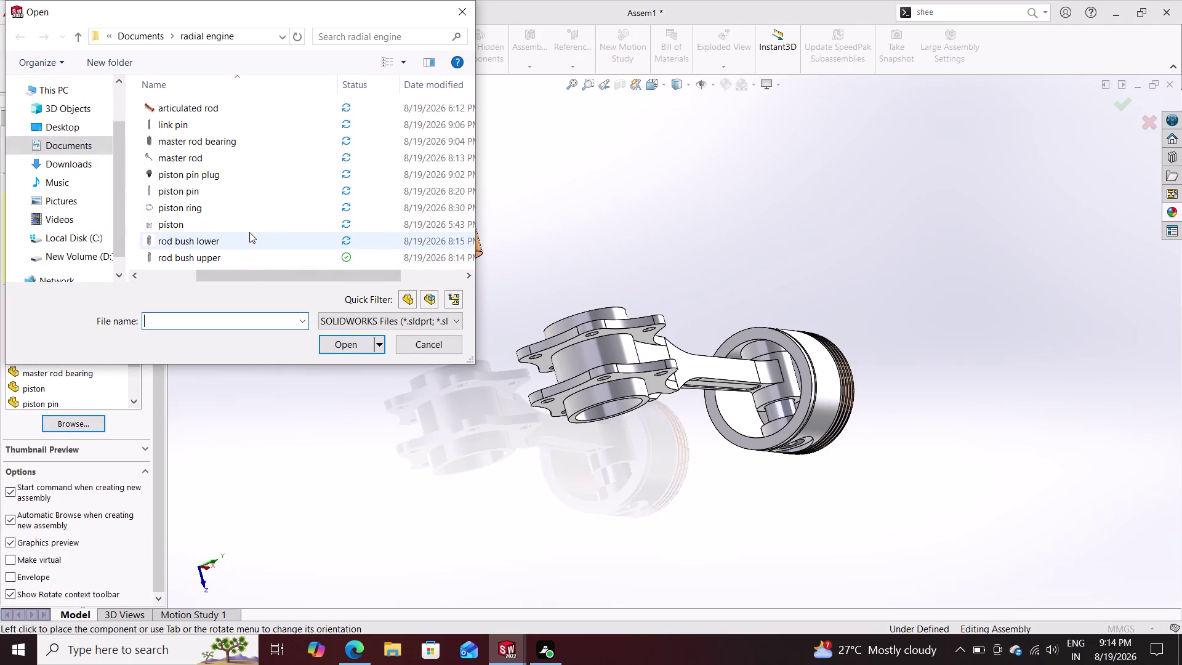
scroll(down, 3)
scroll(up, 3)
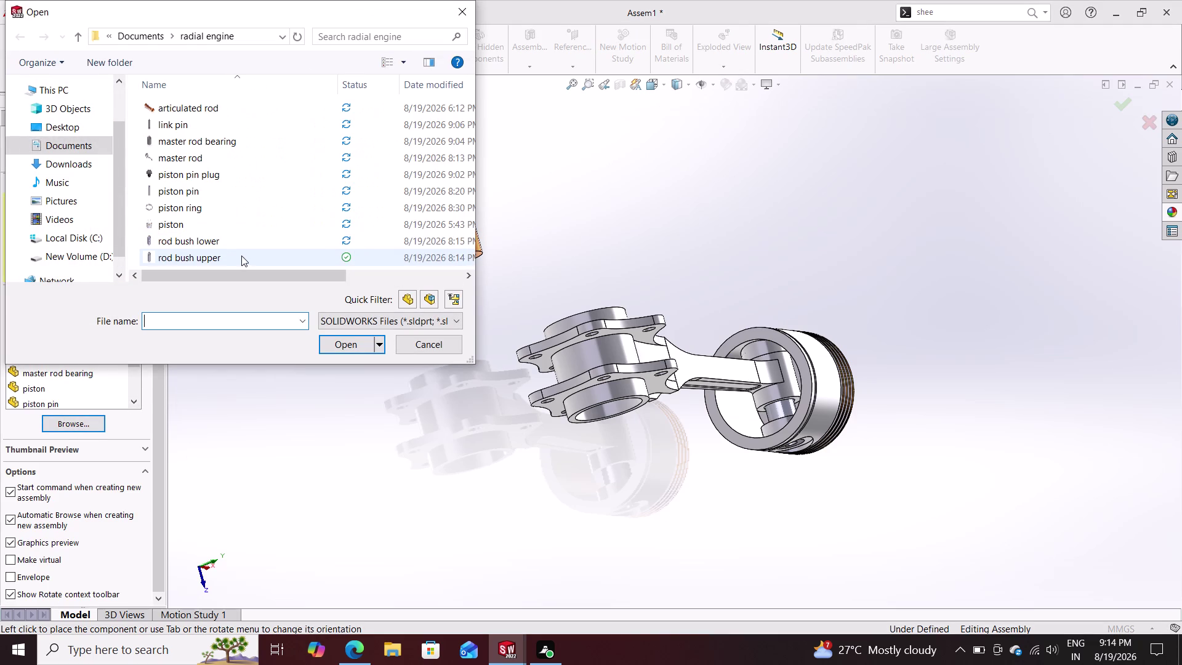
drag(241, 255, 216, 96)
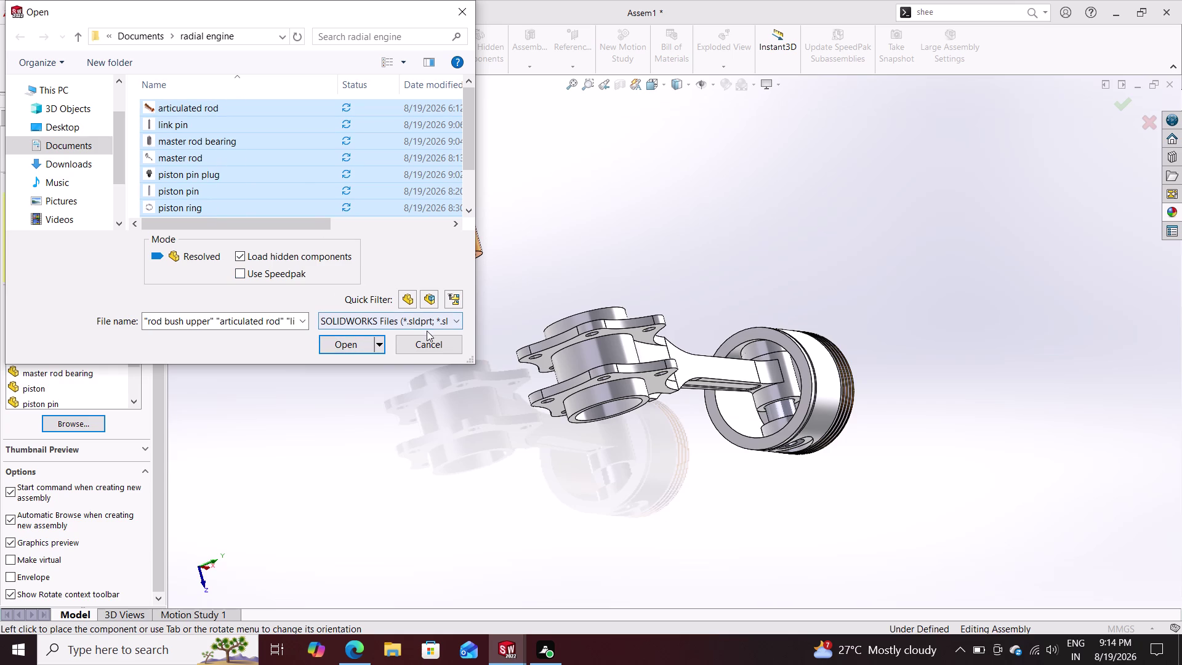
click(430, 344)
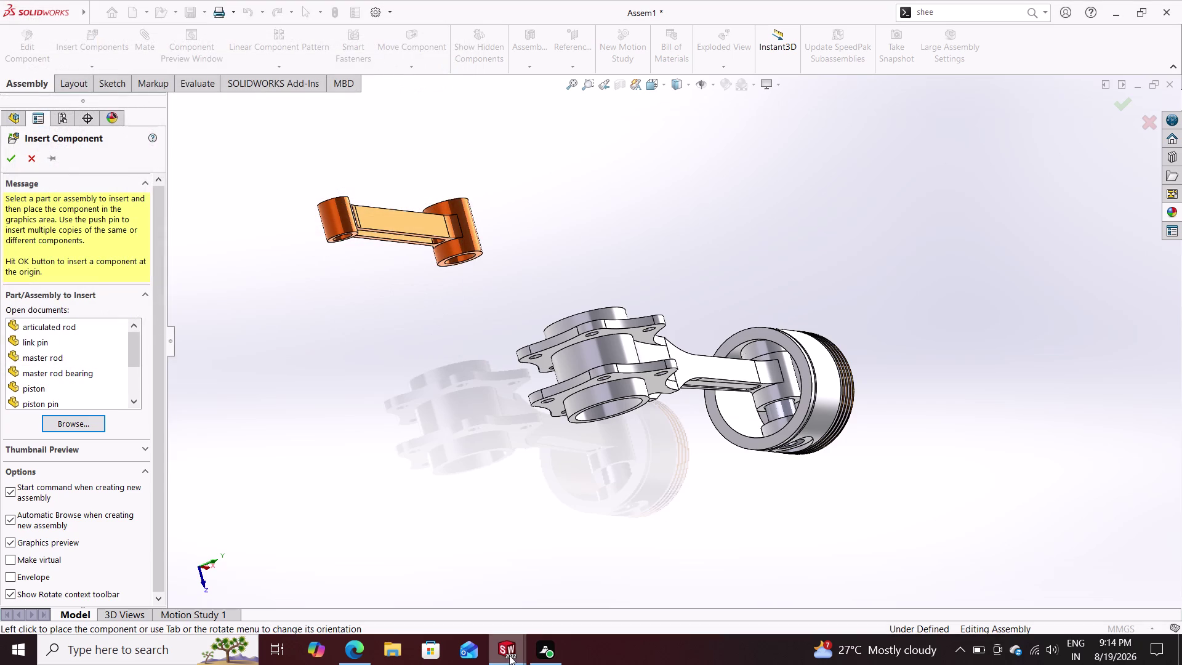
Close Assem1 from the taskbar, answering the save prompt, and start a new document.
click(507, 649)
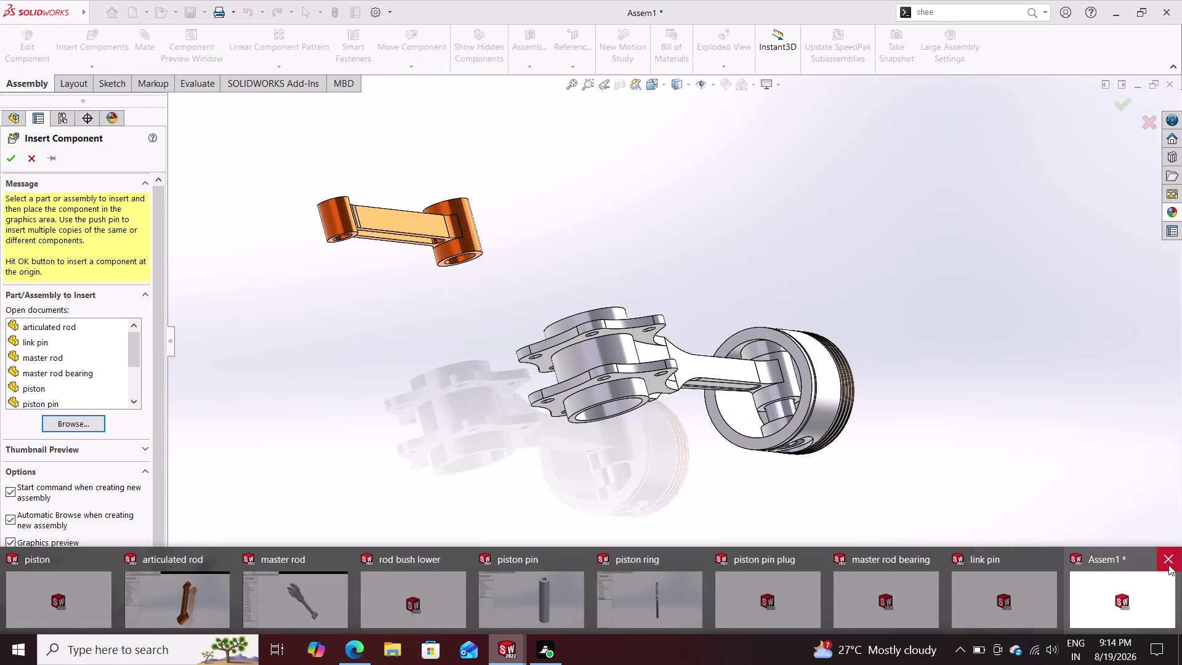
click(1169, 556)
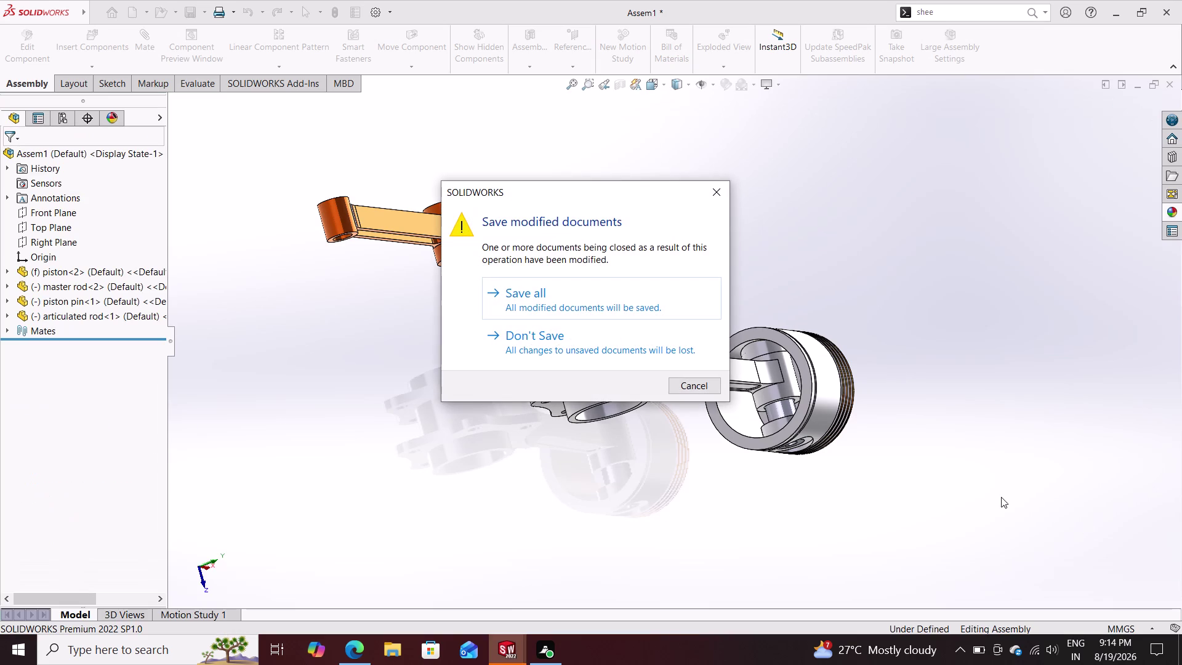
click(667, 360)
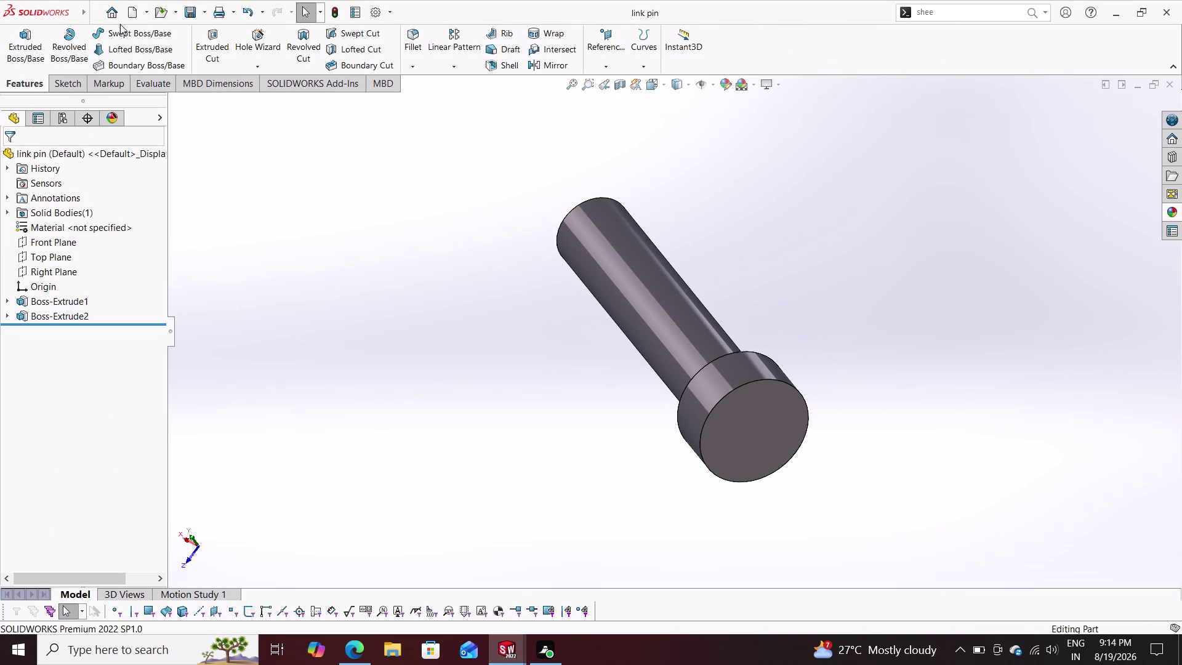
click(129, 17)
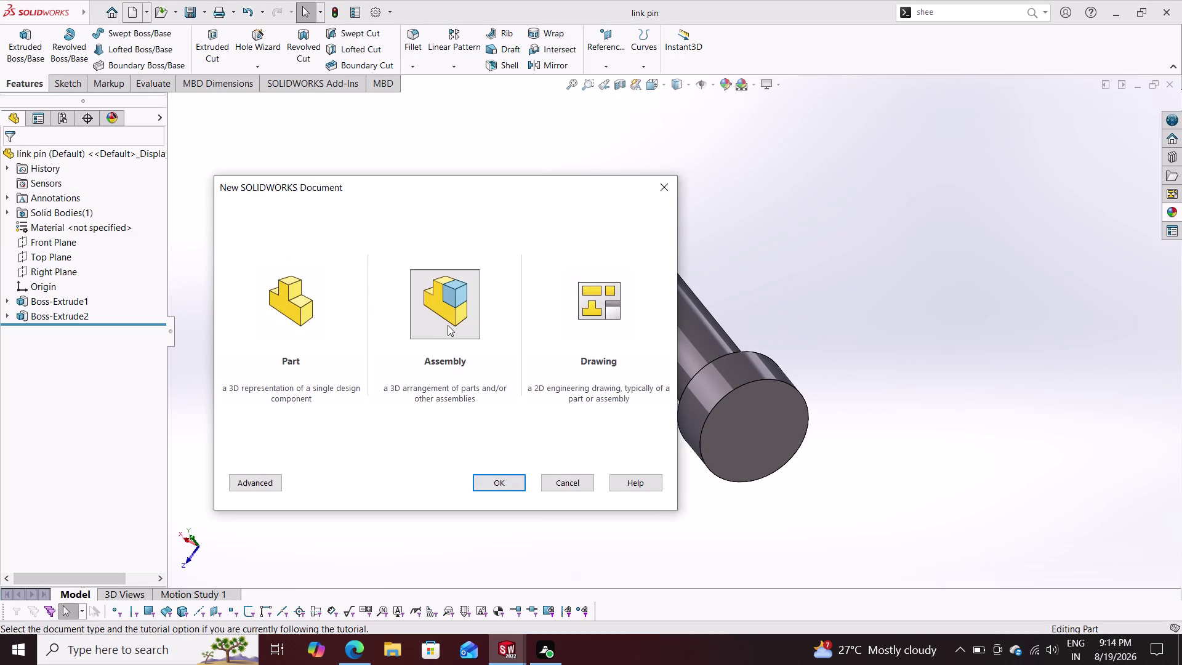
Create the empty assembly Assem2, skipping Begin Assembly, and browse for components to insert.
click(502, 481)
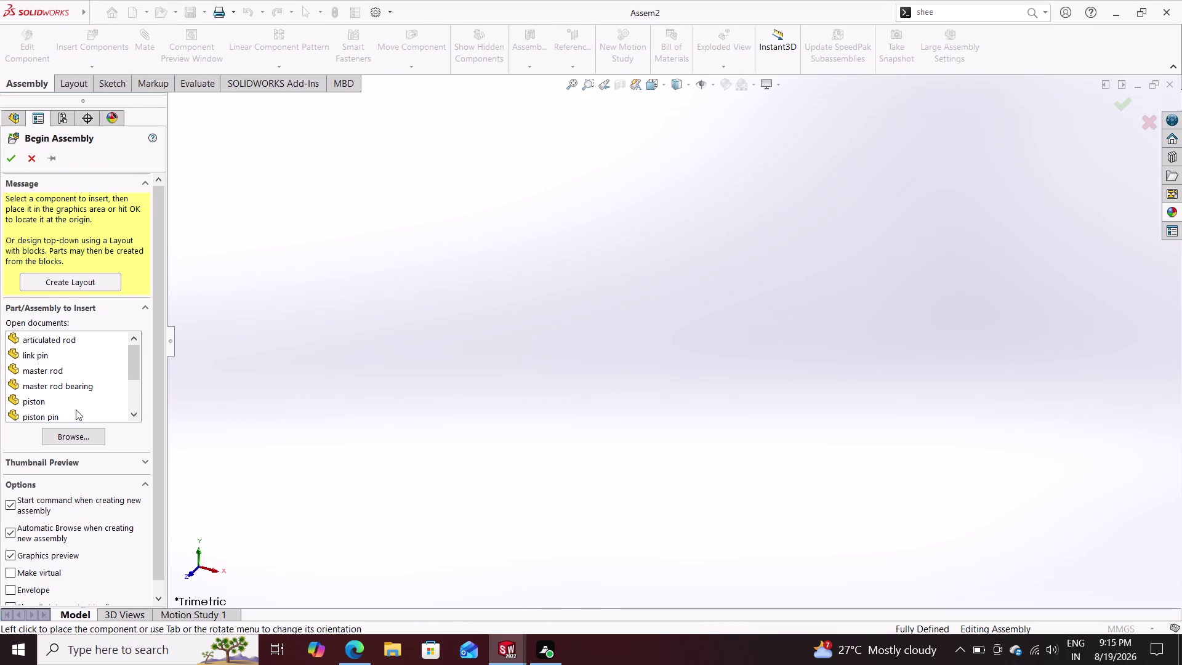
drag(75, 412, 80, 347)
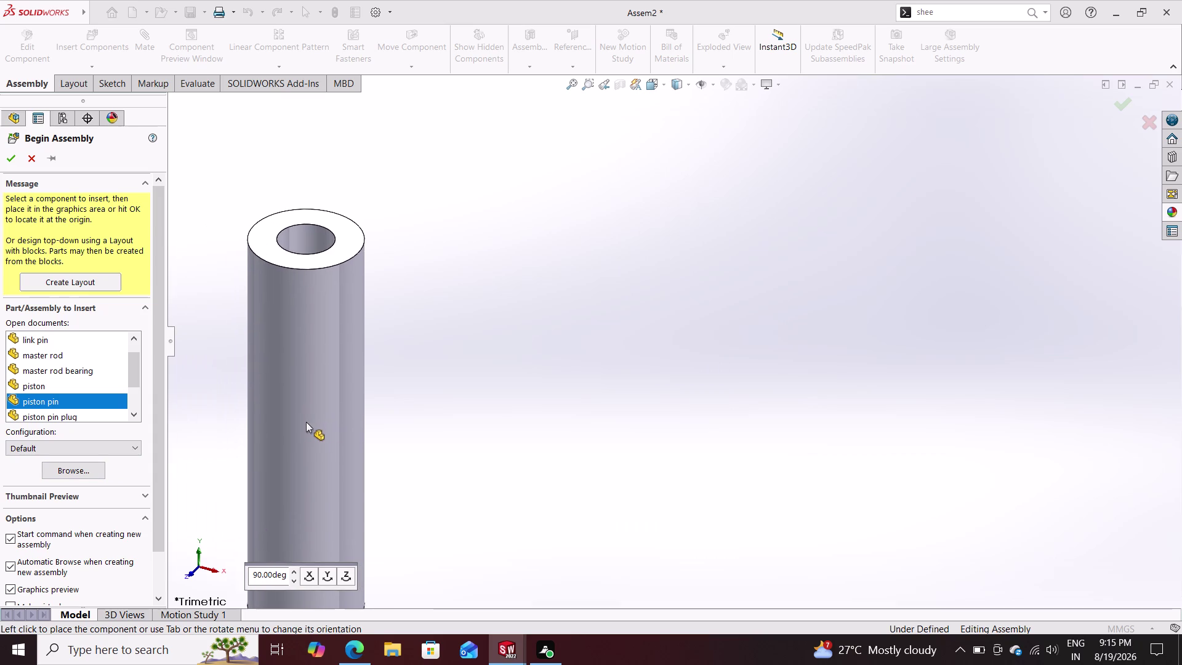
key(Escape)
key(Escape)
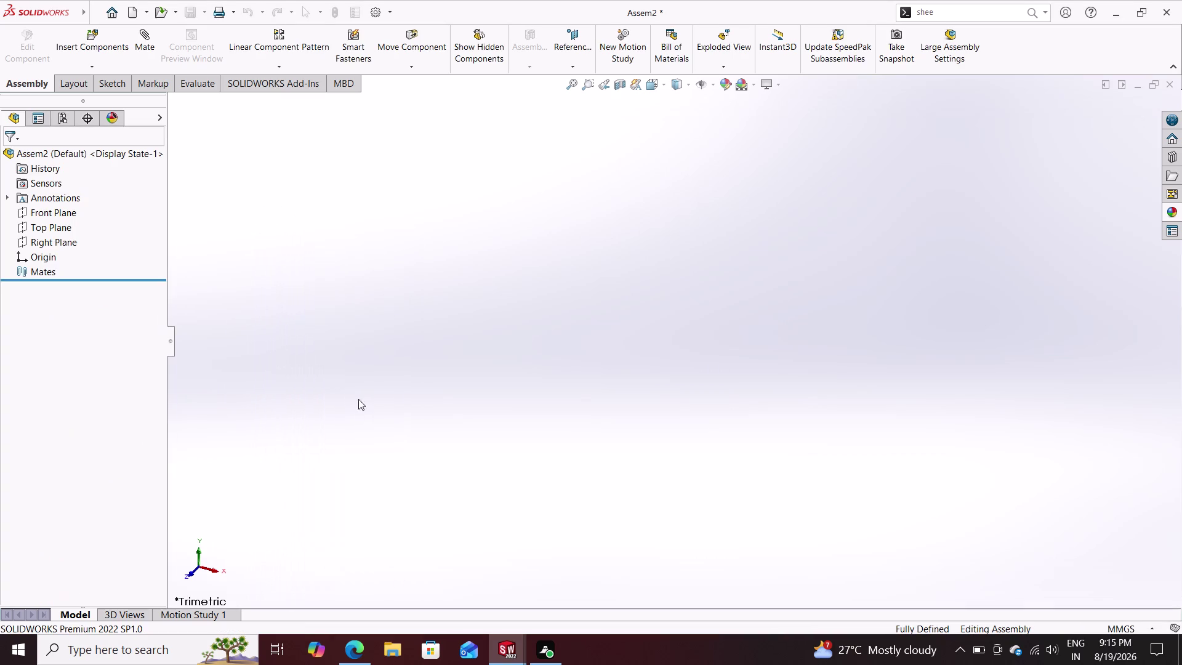
click(95, 51)
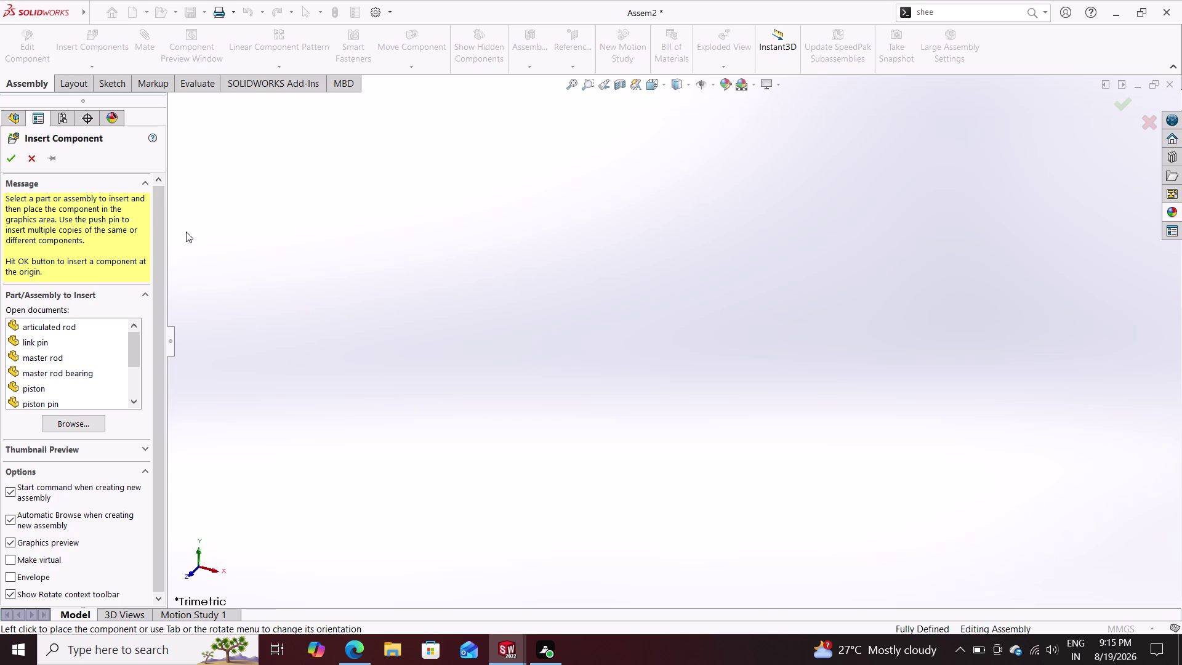
click(75, 419)
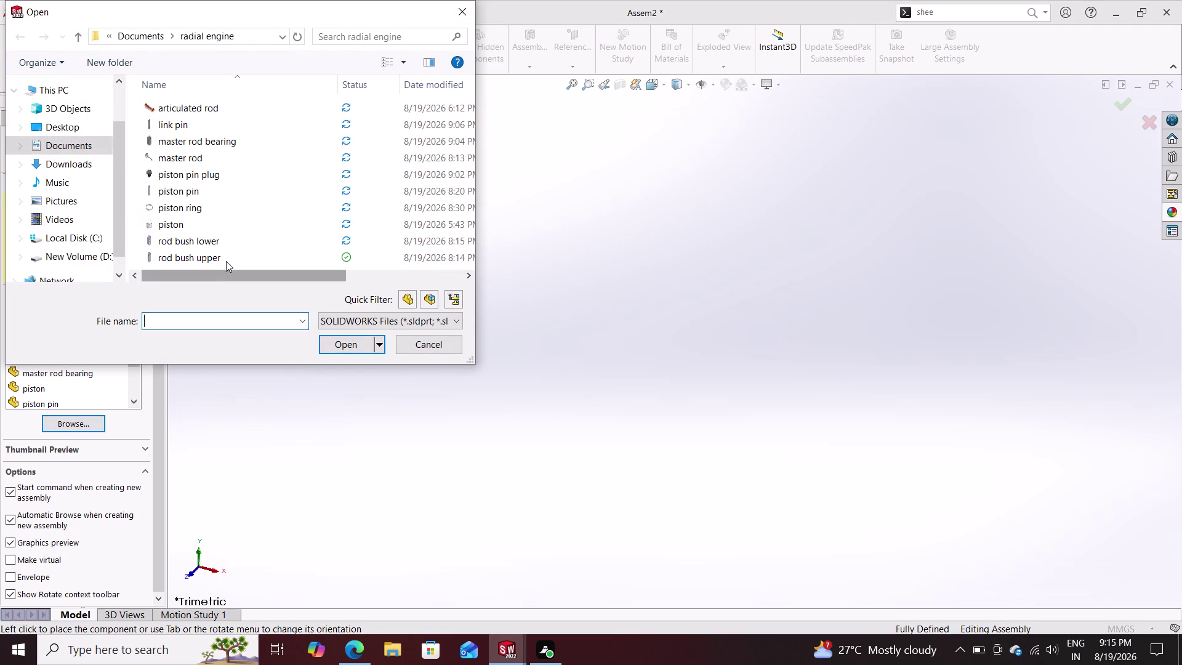
Open all radial engine part files and place the articulated rod, link pin and master rod.
drag(226, 259, 219, 95)
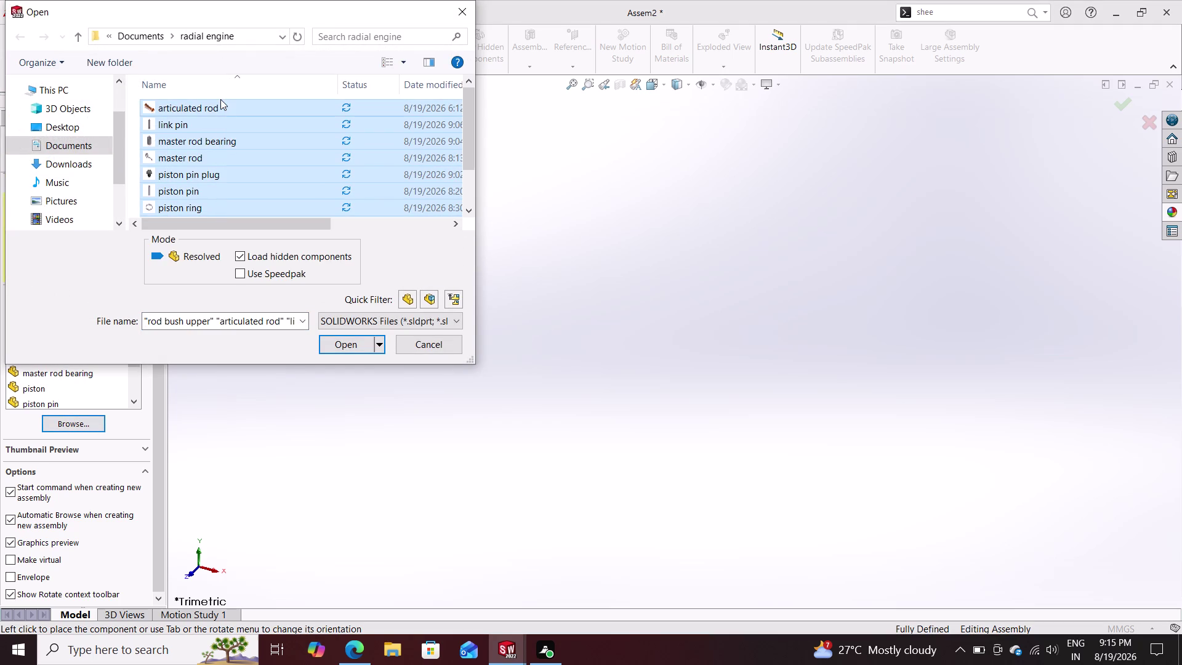
scroll(down, 3)
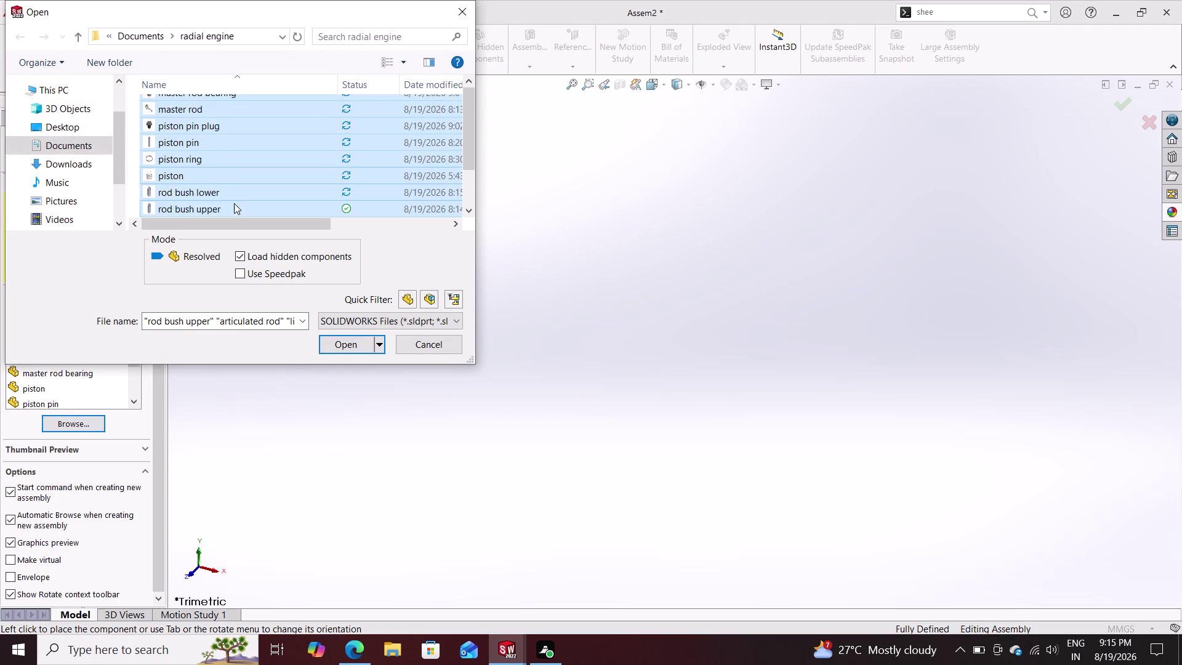
click(338, 343)
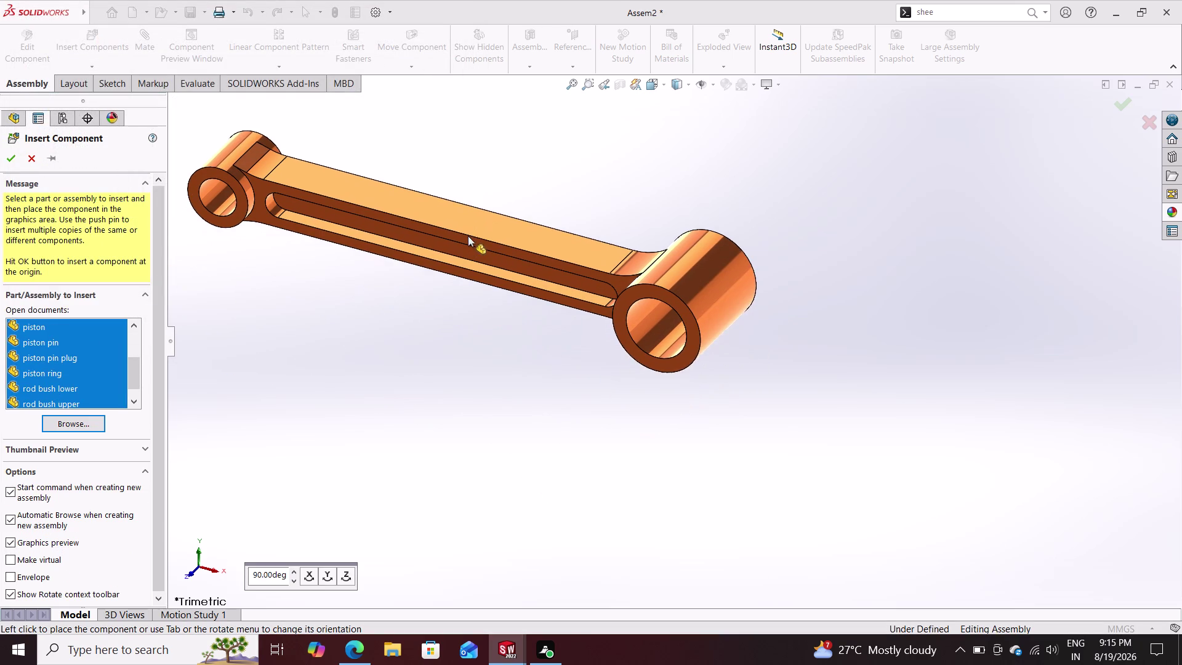
click(473, 217)
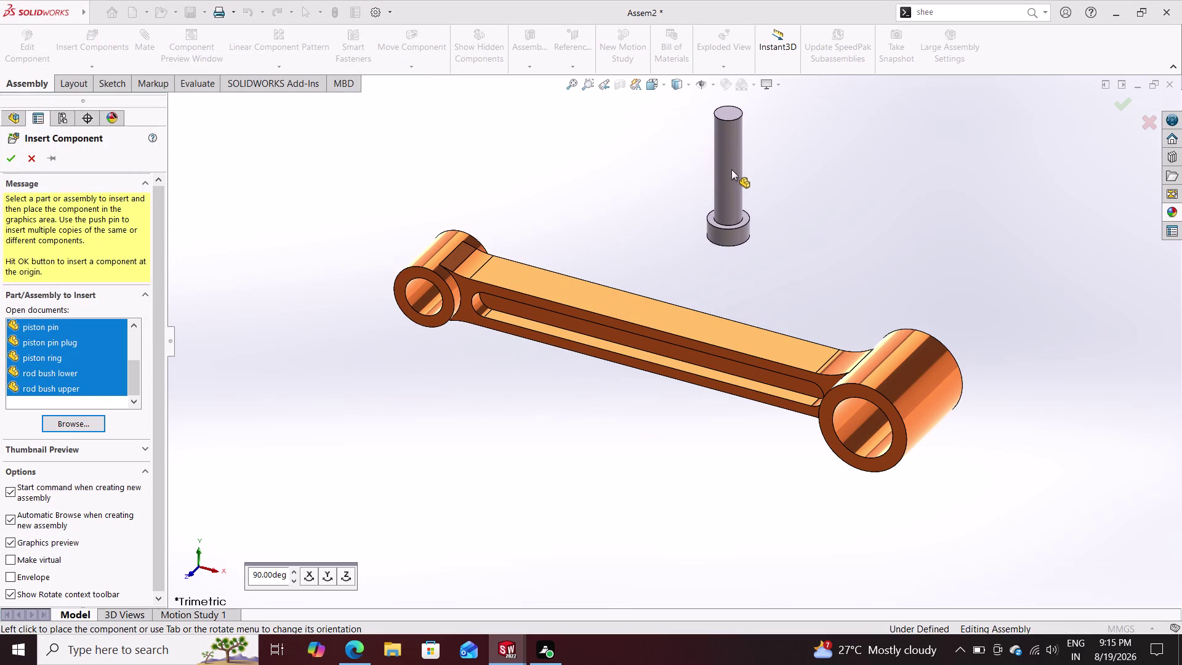
click(733, 167)
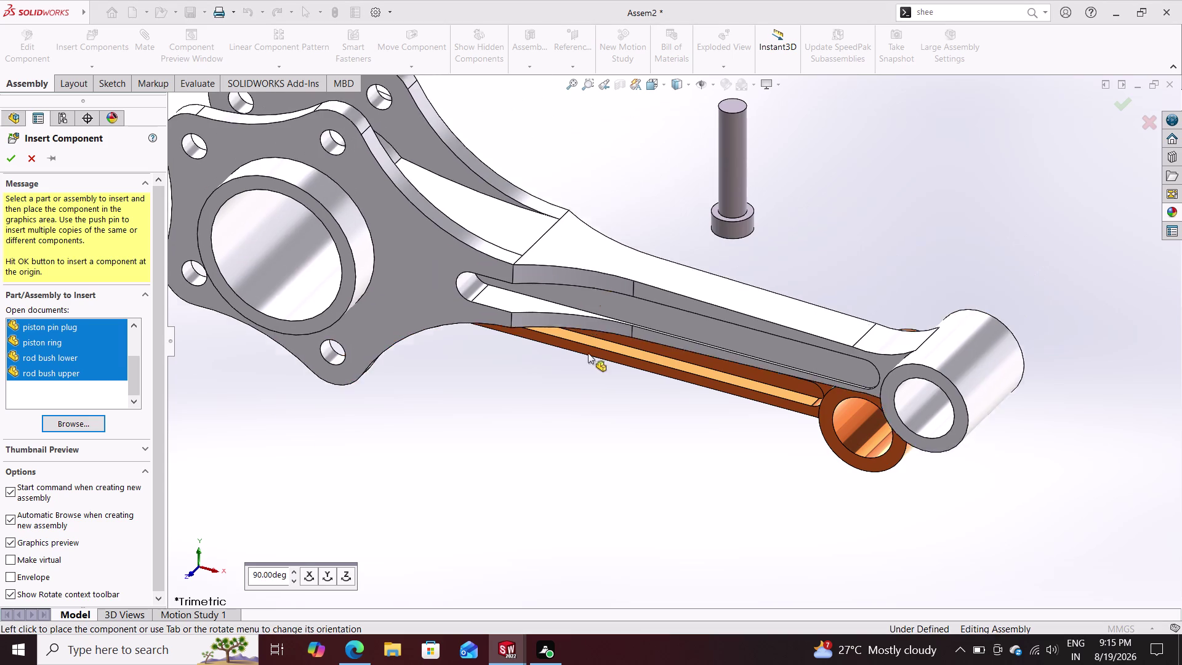
click(511, 482)
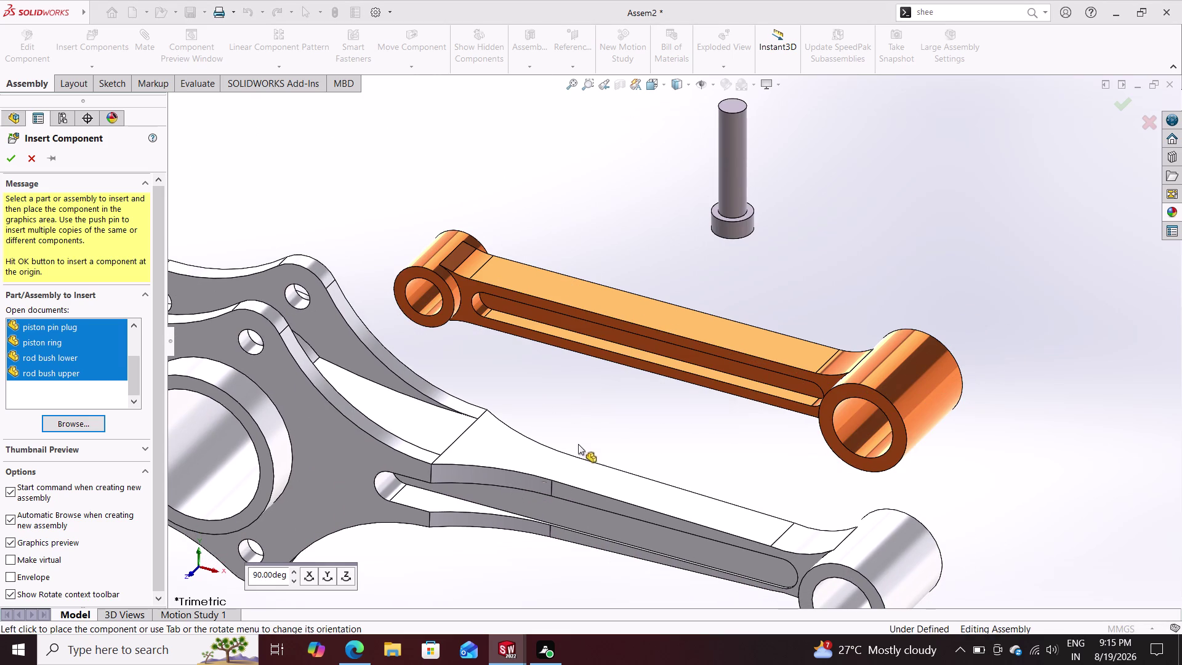
Place the master rod bearing, piston, piston pin, pin plug, piston ring and both rod bushes.
scroll(down, 3)
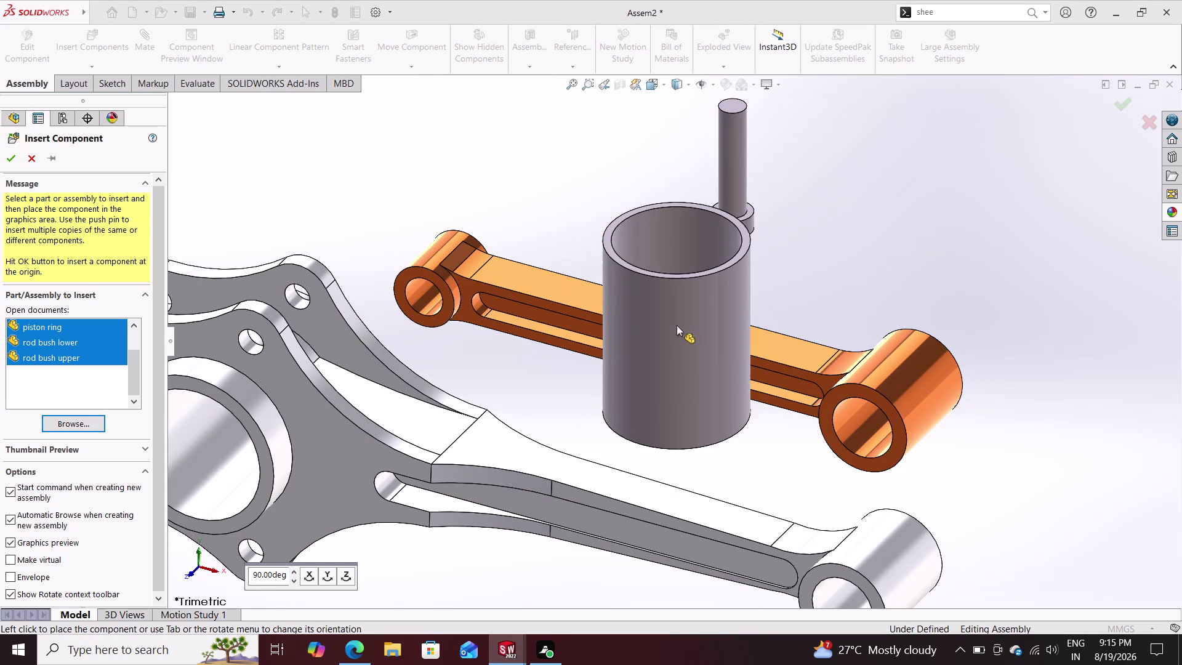
scroll(up, 3)
click(745, 289)
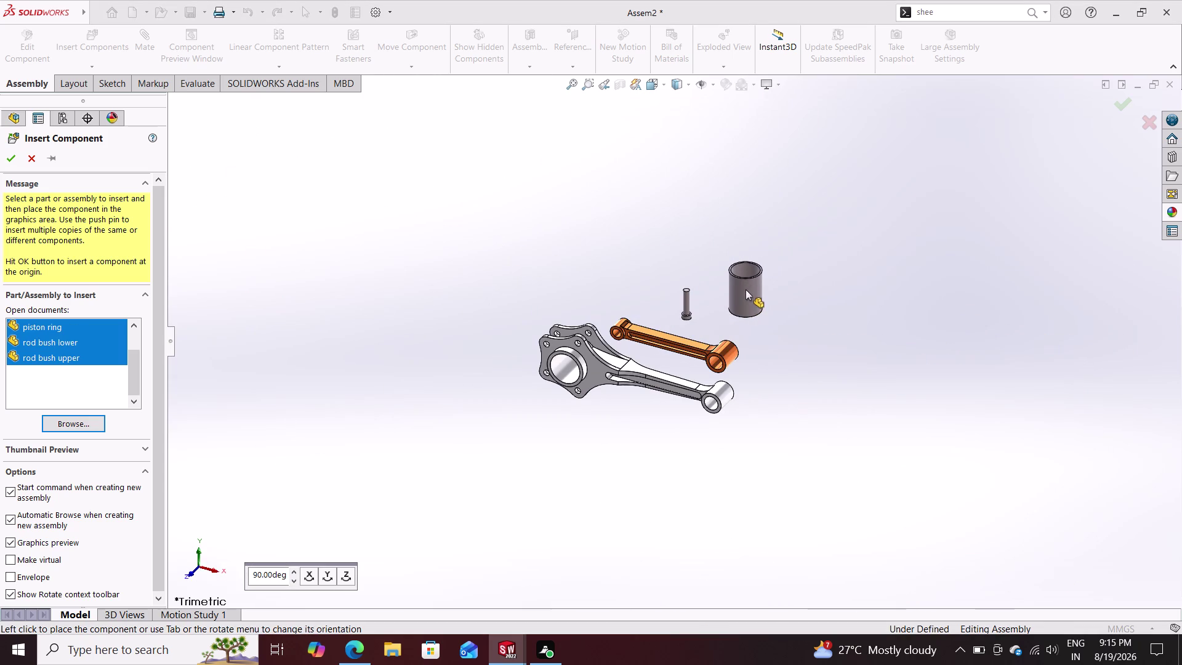
click(799, 331)
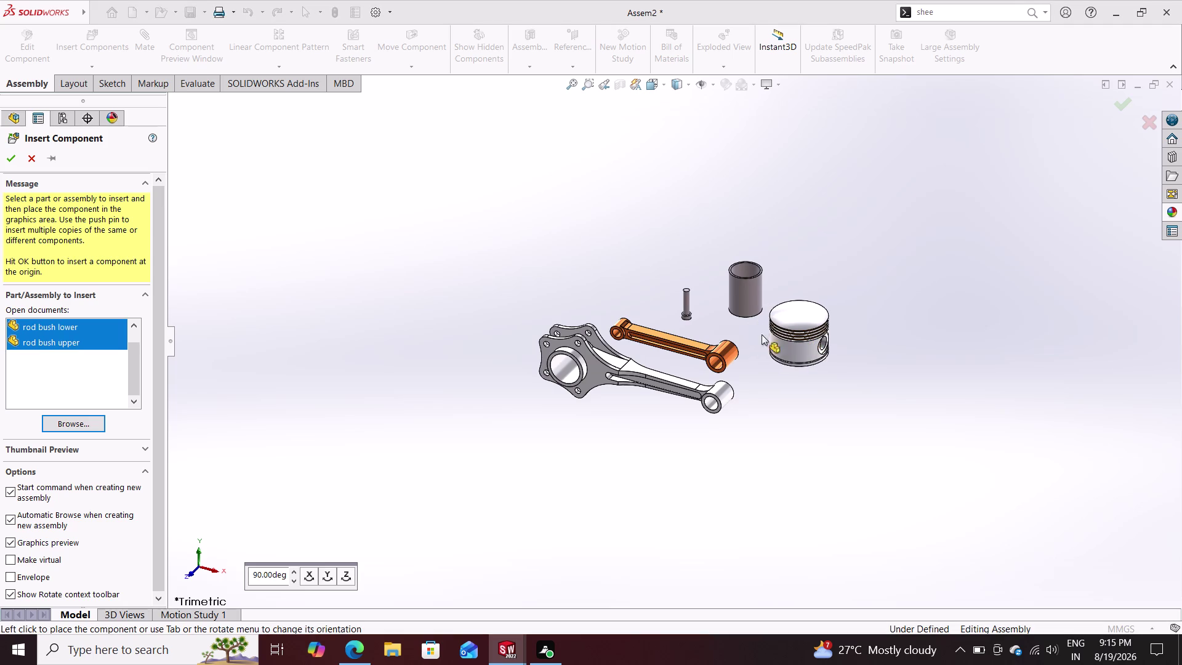
click(636, 269)
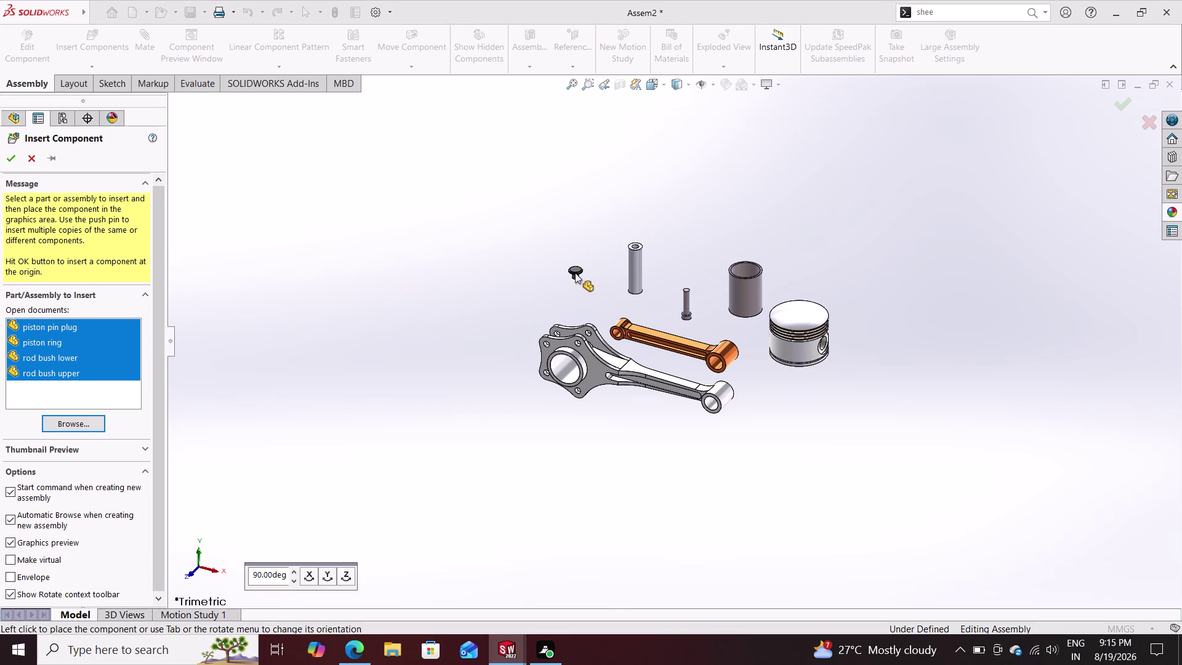
click(574, 271)
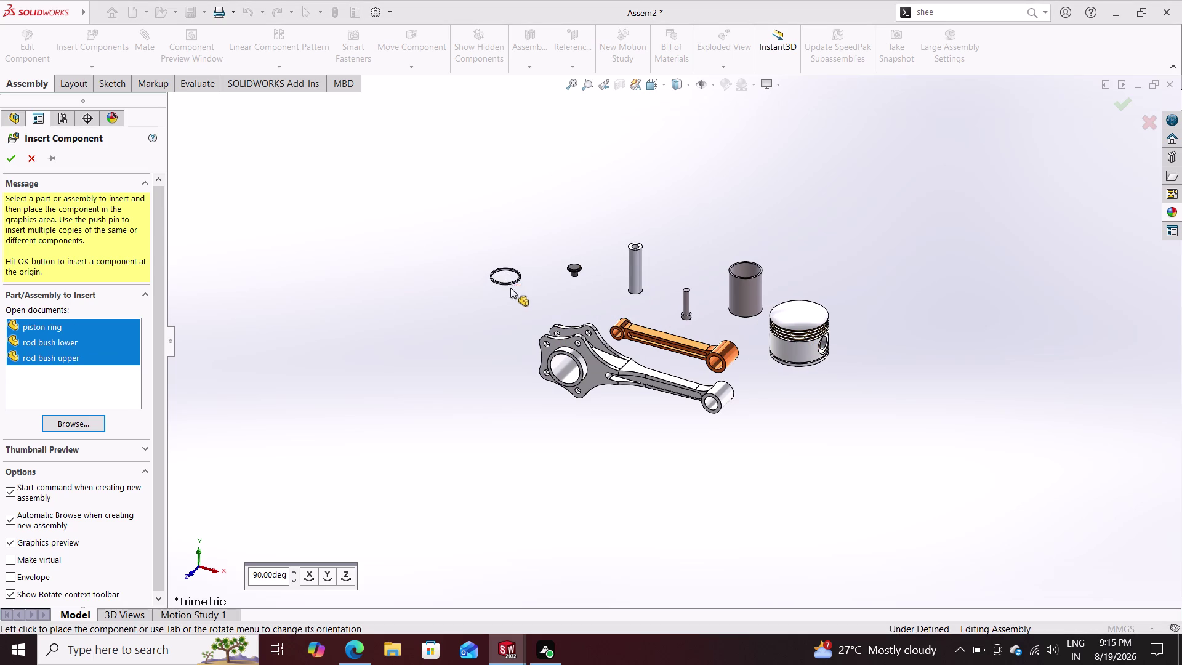
click(522, 296)
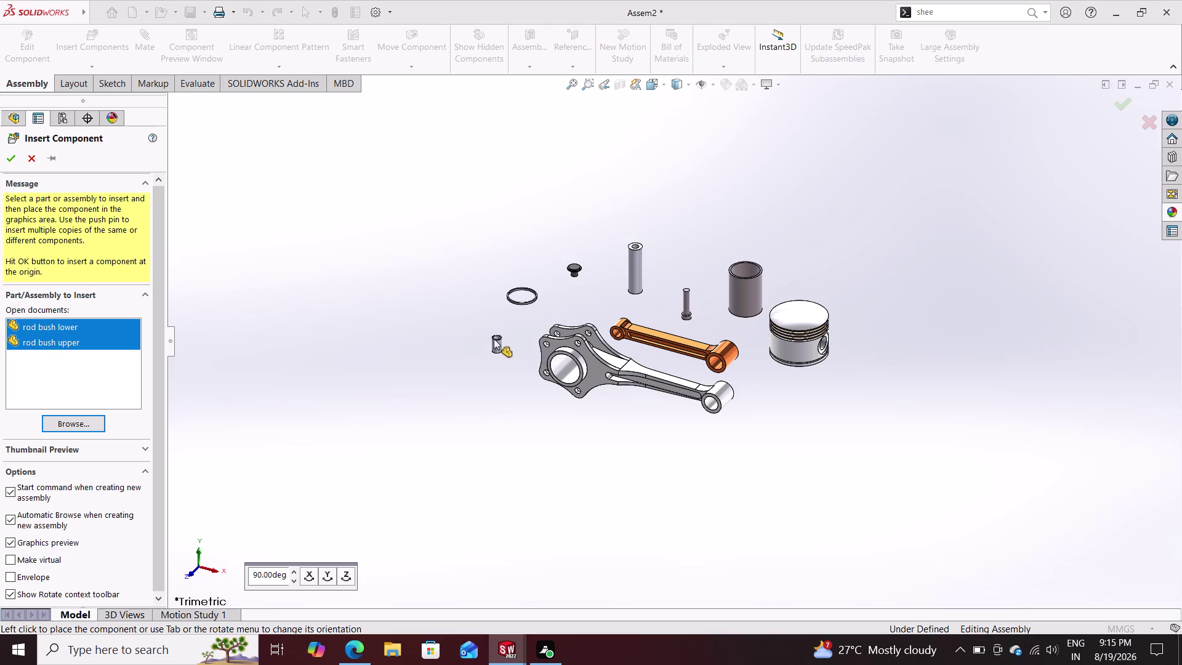
click(500, 317)
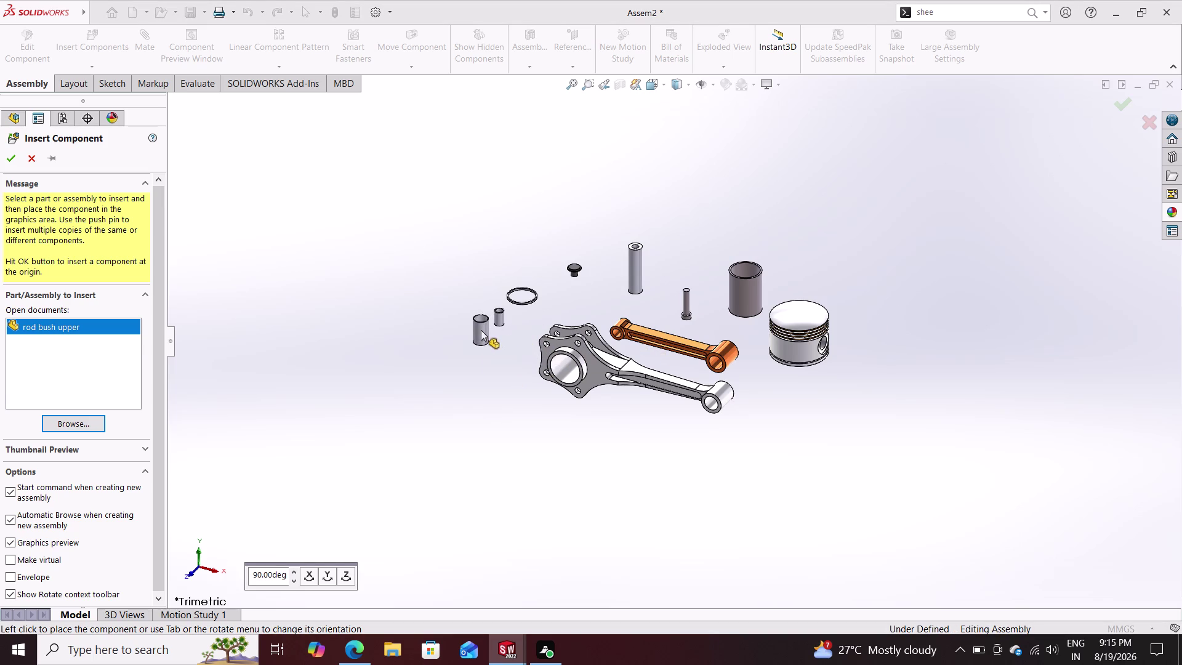
click(480, 325)
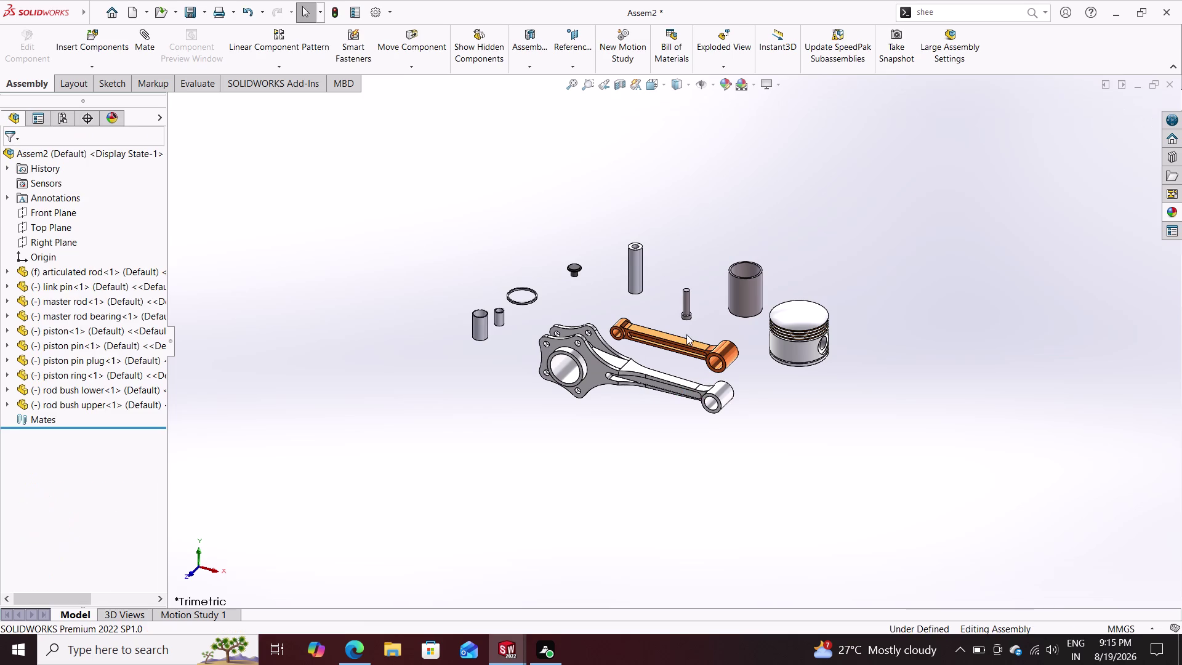
Zoom in on the ten parts and bring up the Apply Scene list.
scroll(down, 3)
scroll(up, 3)
scroll(down, 3)
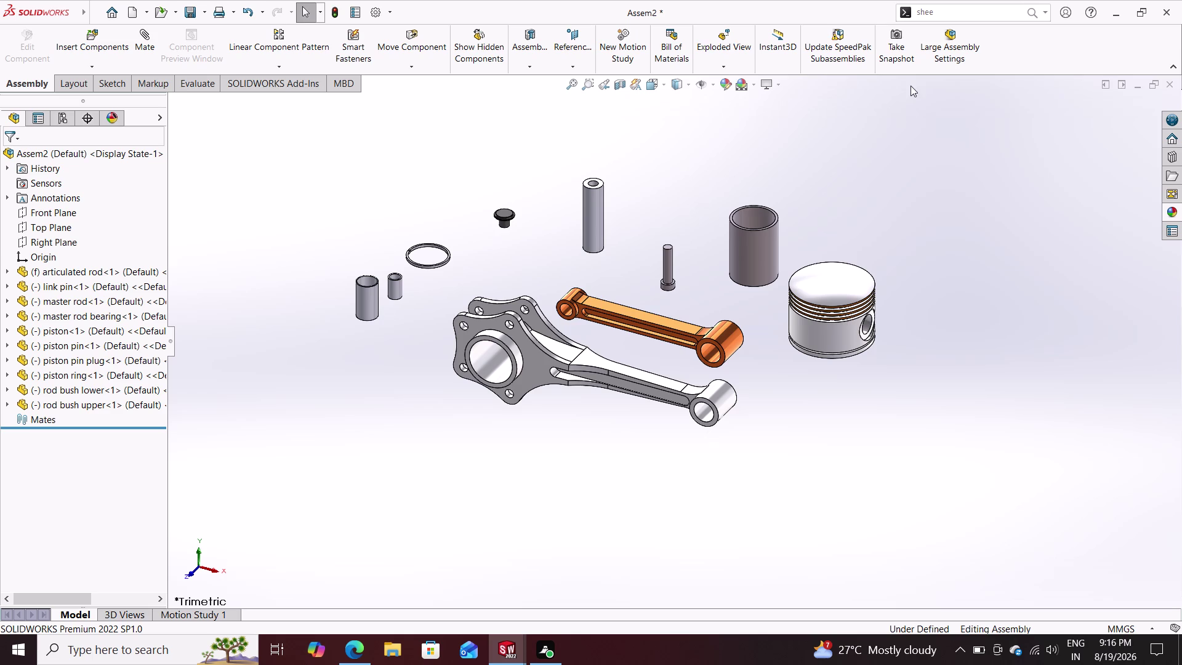
click(751, 82)
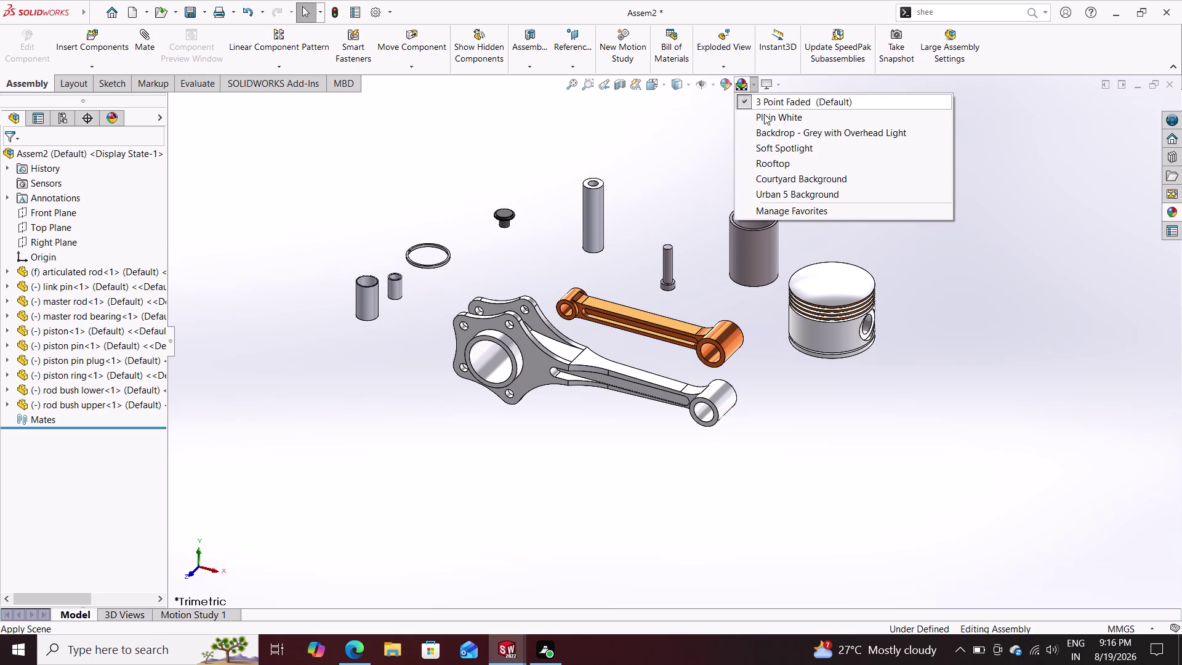
Apply the Plain White scene and start the Mate command.
click(767, 119)
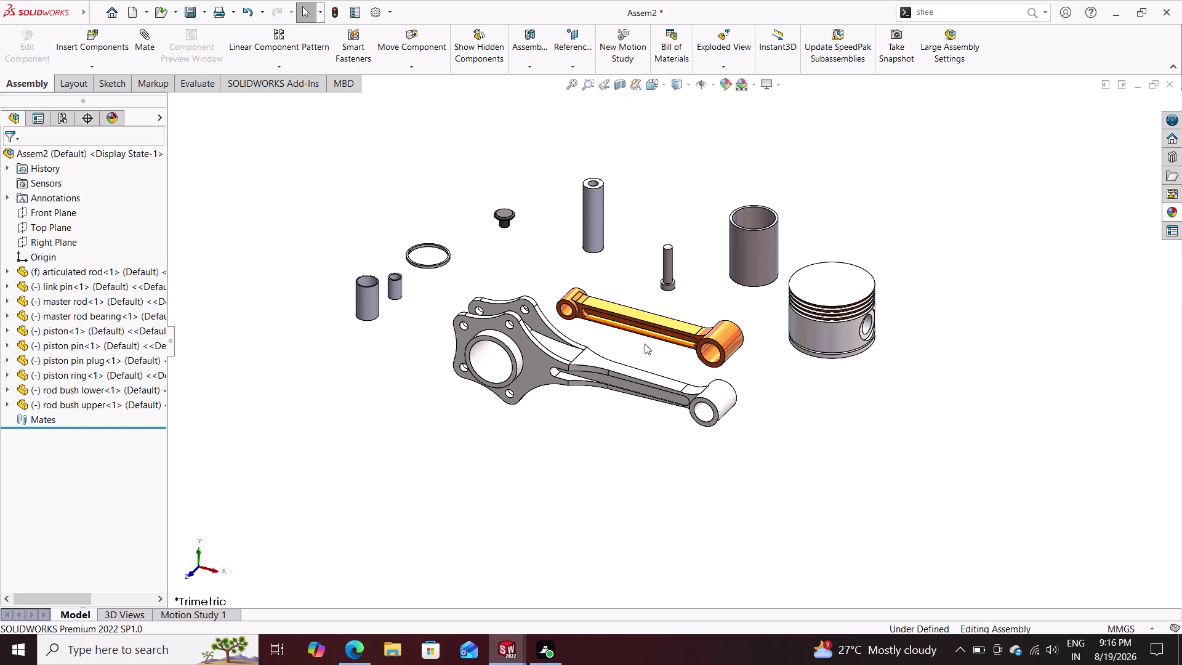
click(145, 54)
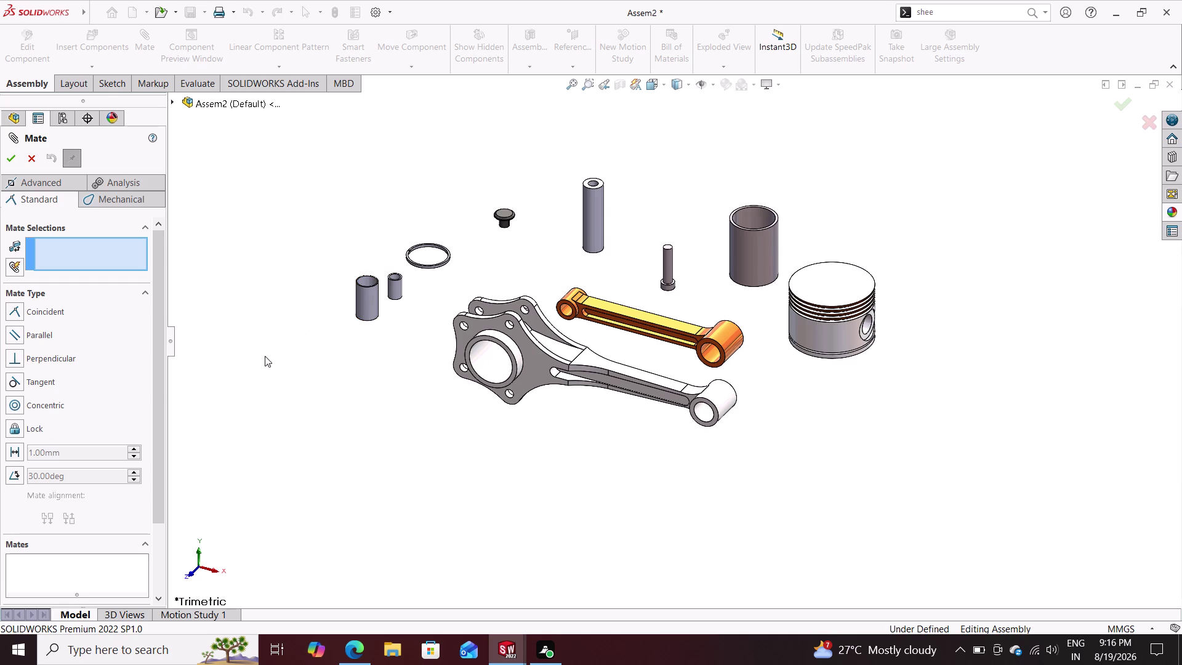
Mate the upper bush concentric to the rod bore, then its end edge to the eye edge.
click(364, 304)
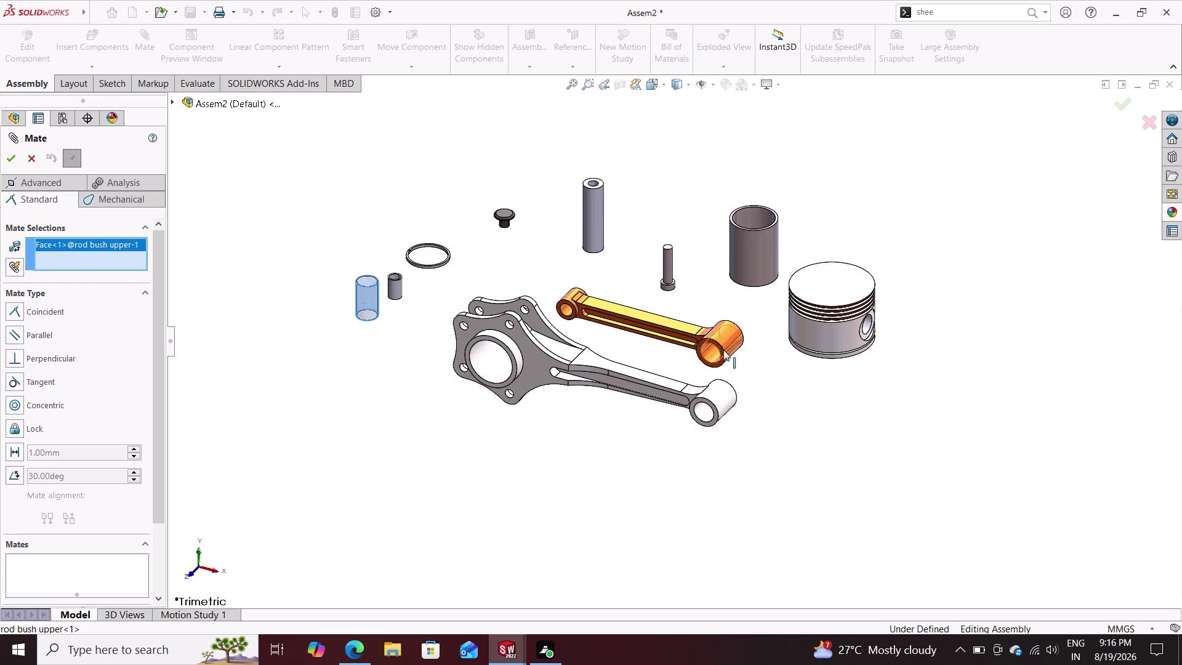
click(709, 351)
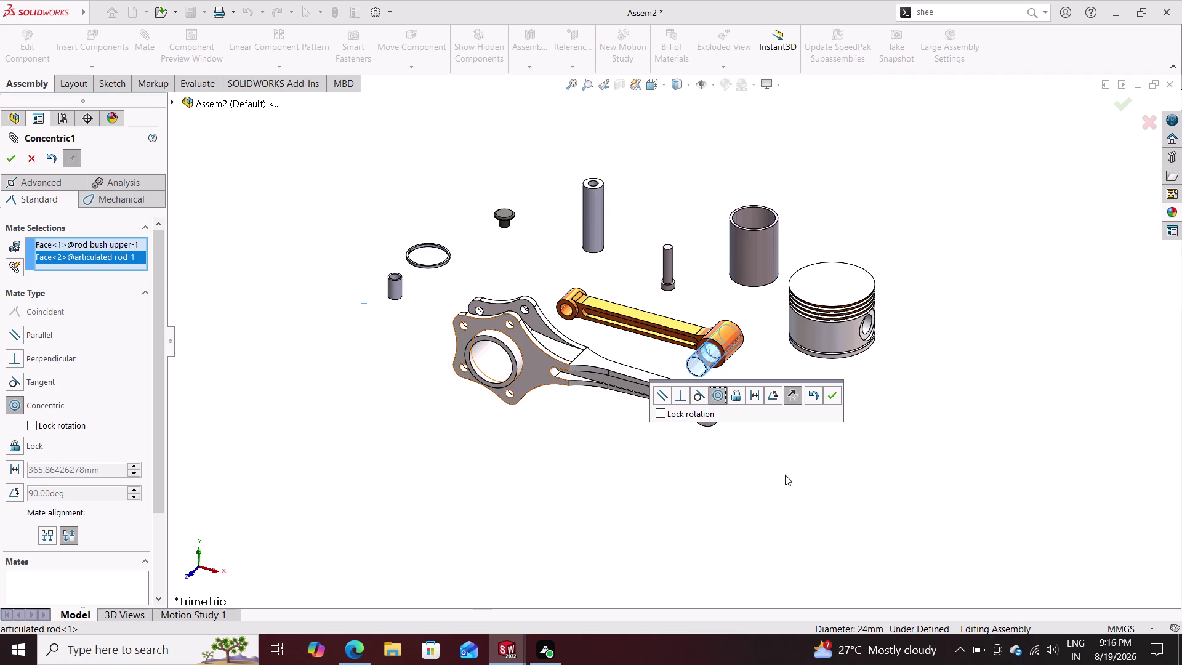
click(832, 397)
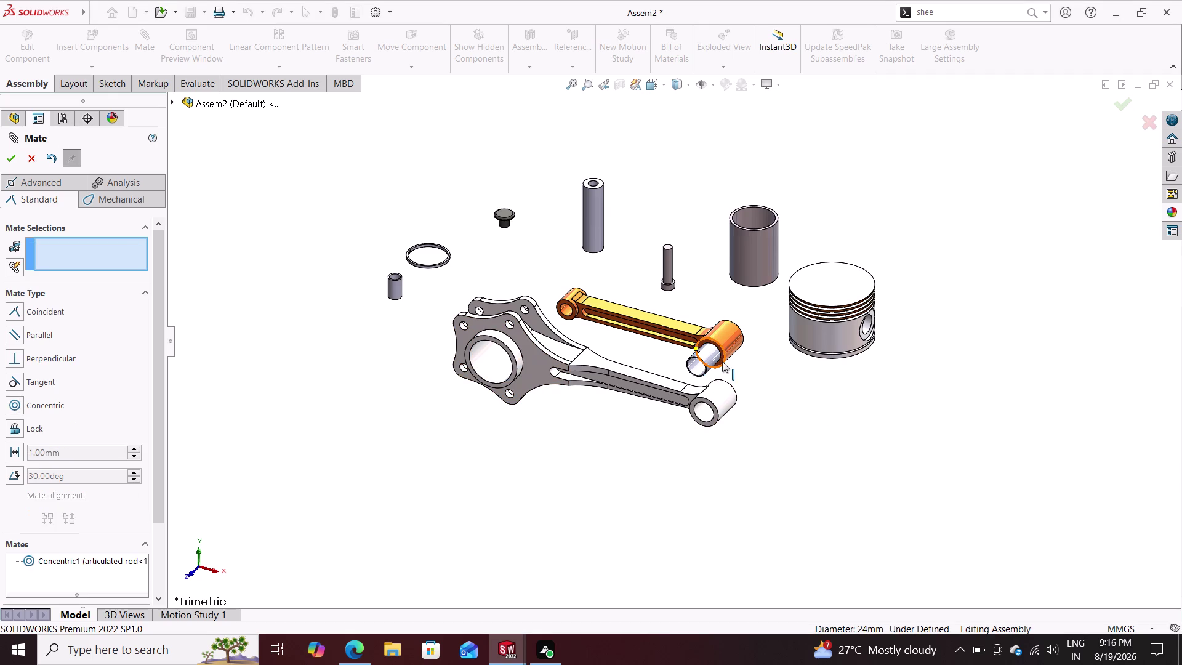
scroll(down, 3)
scroll(down, 3)
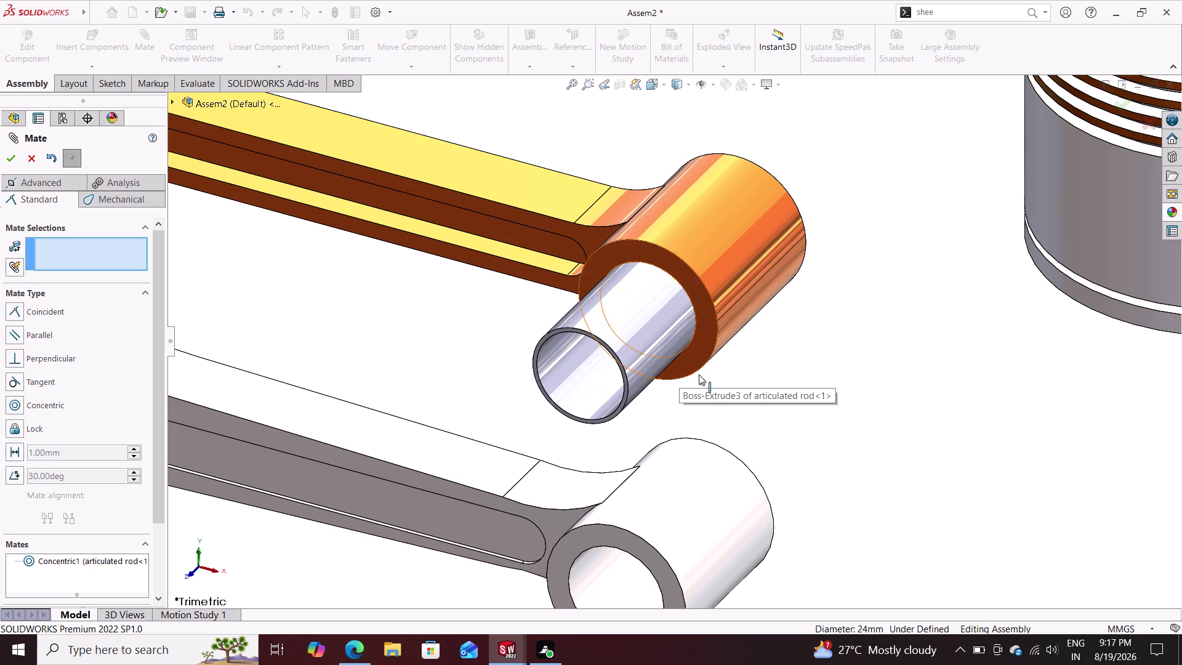
click(607, 349)
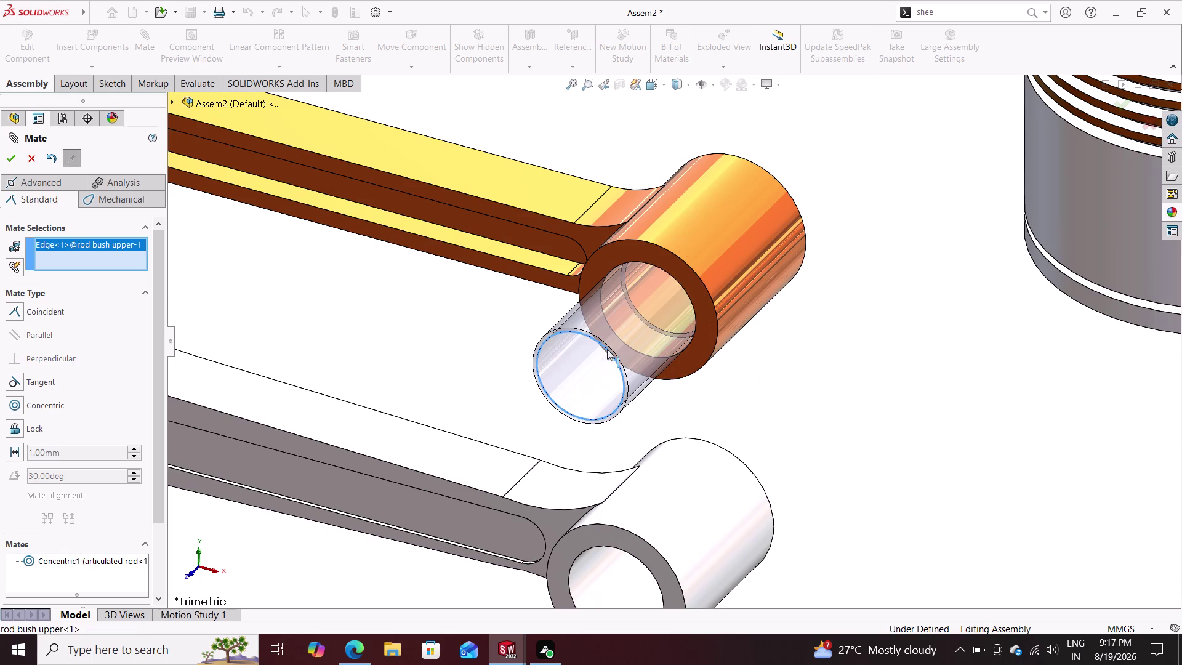
click(662, 267)
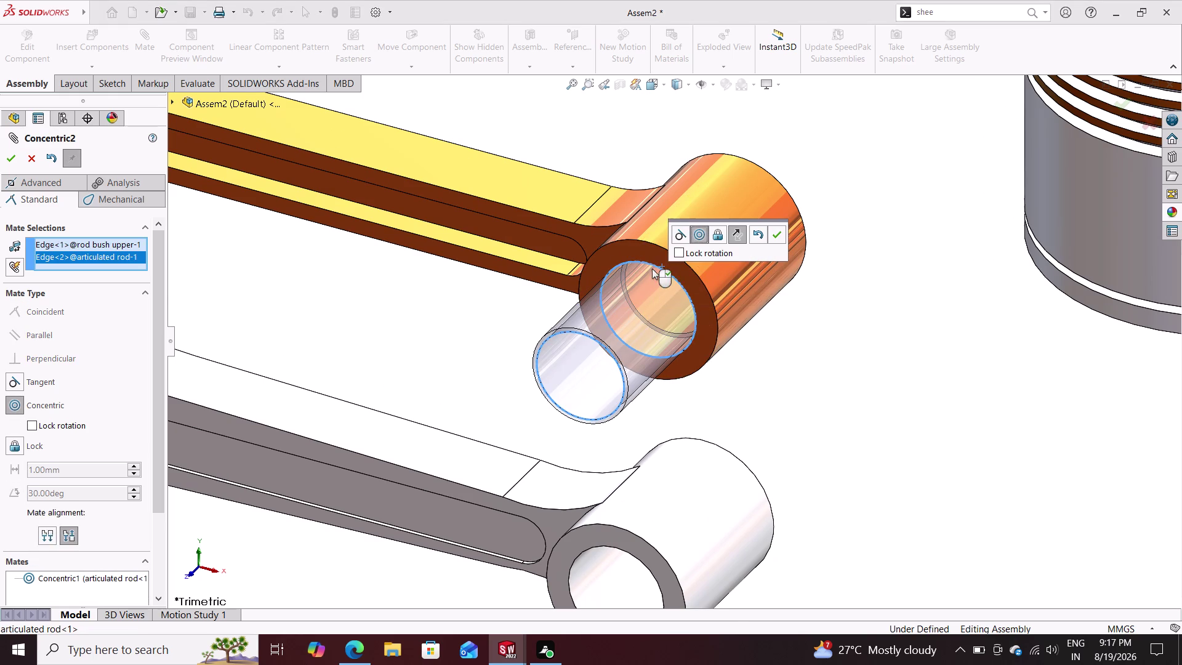
click(780, 228)
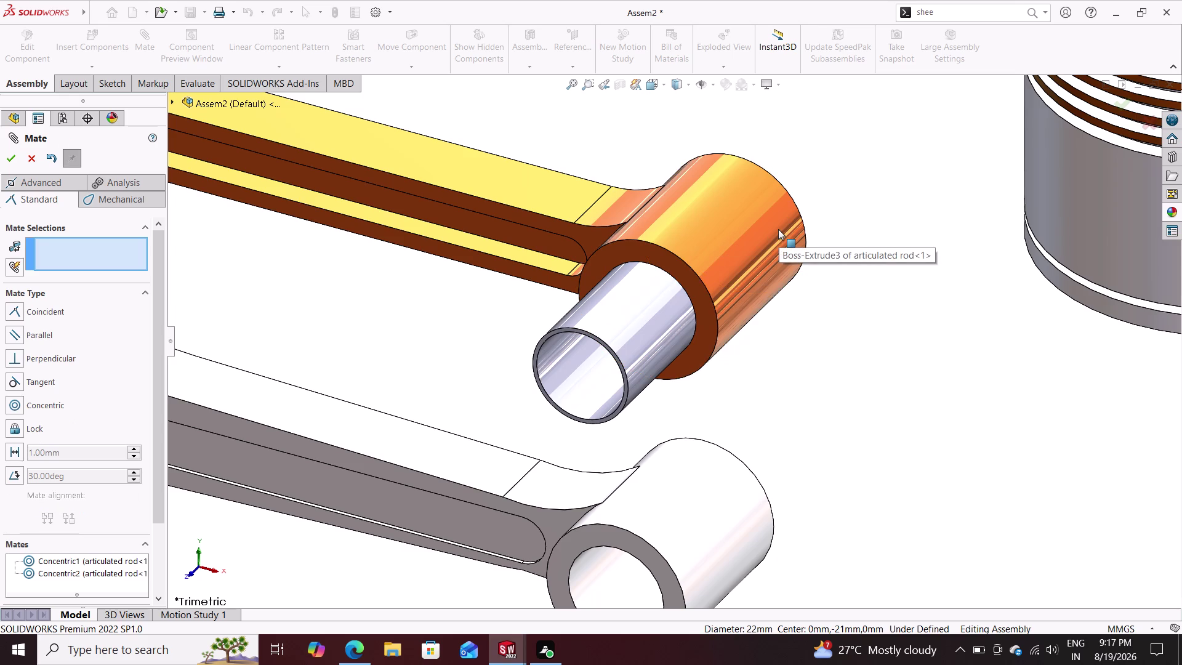
Add a third concentric mate between the rod eye and bush edges on the far side.
middle_drag(751, 404, 782, 319)
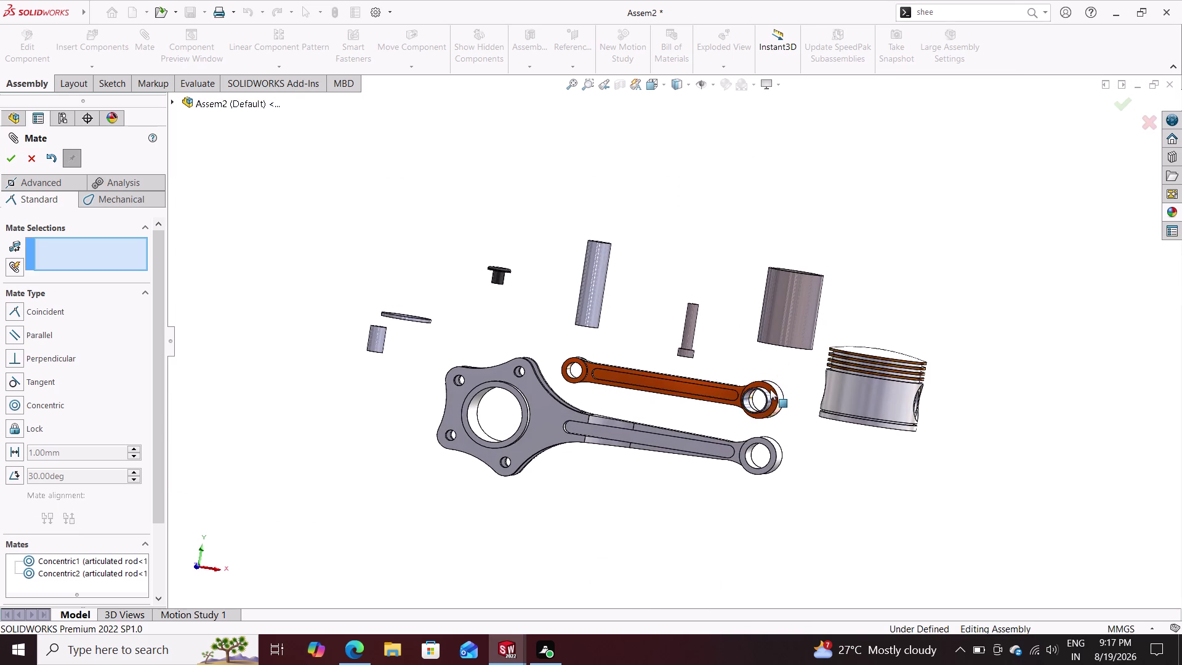
scroll(down, 3)
scroll(down, 3)
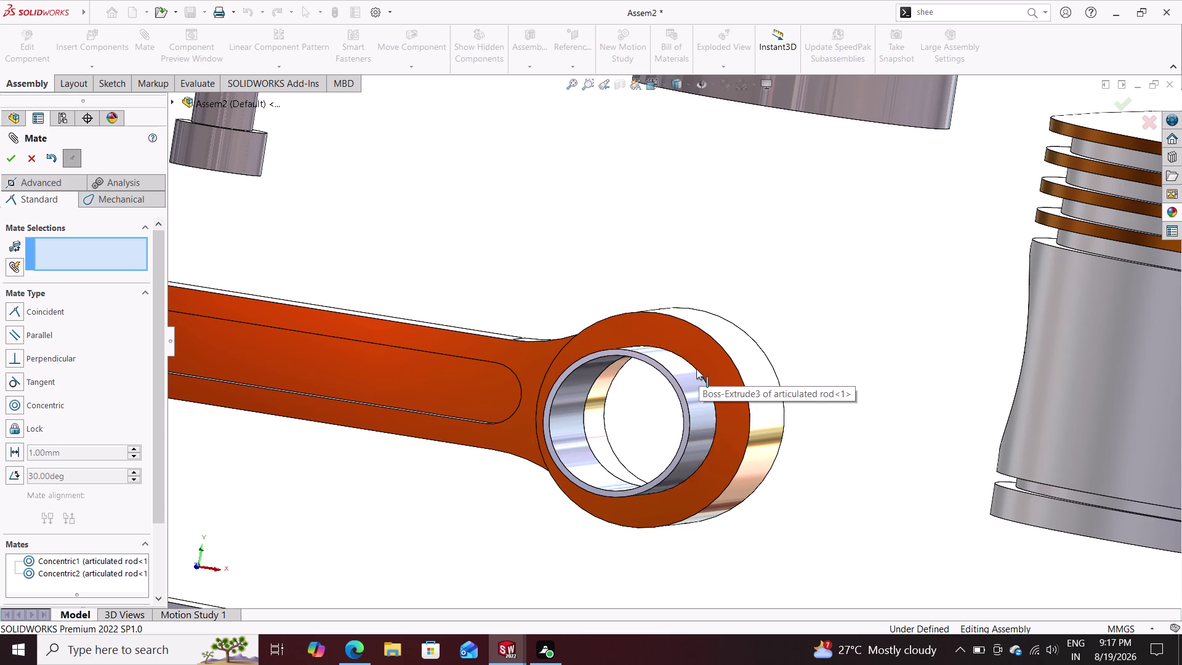
click(697, 368)
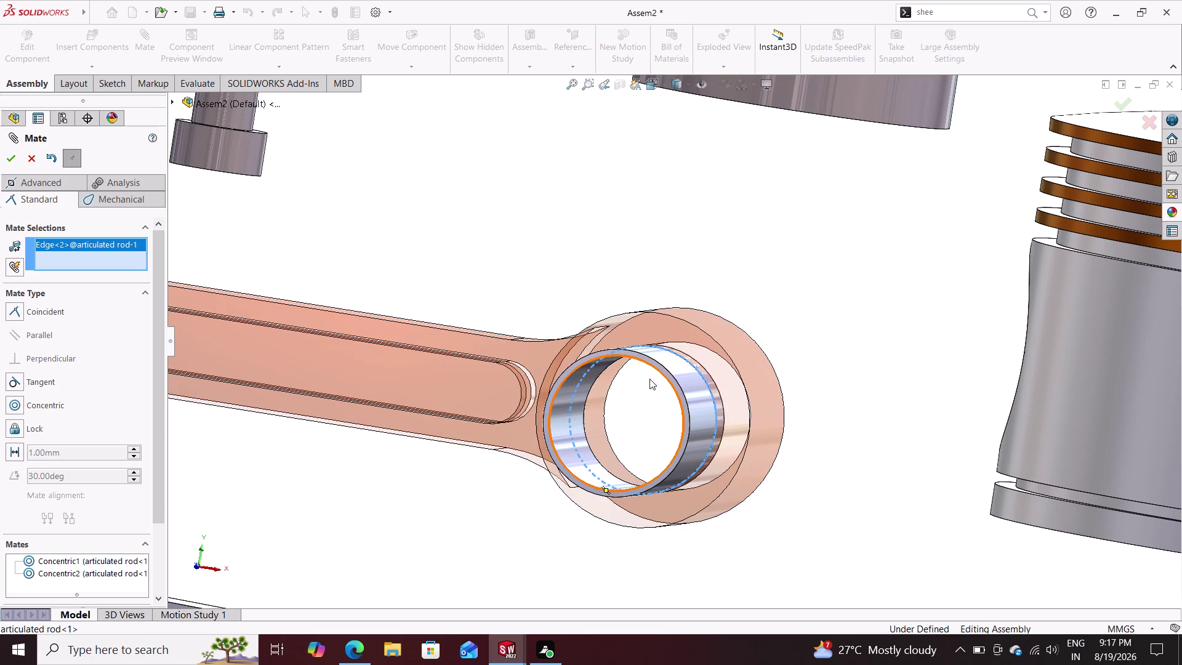
click(656, 370)
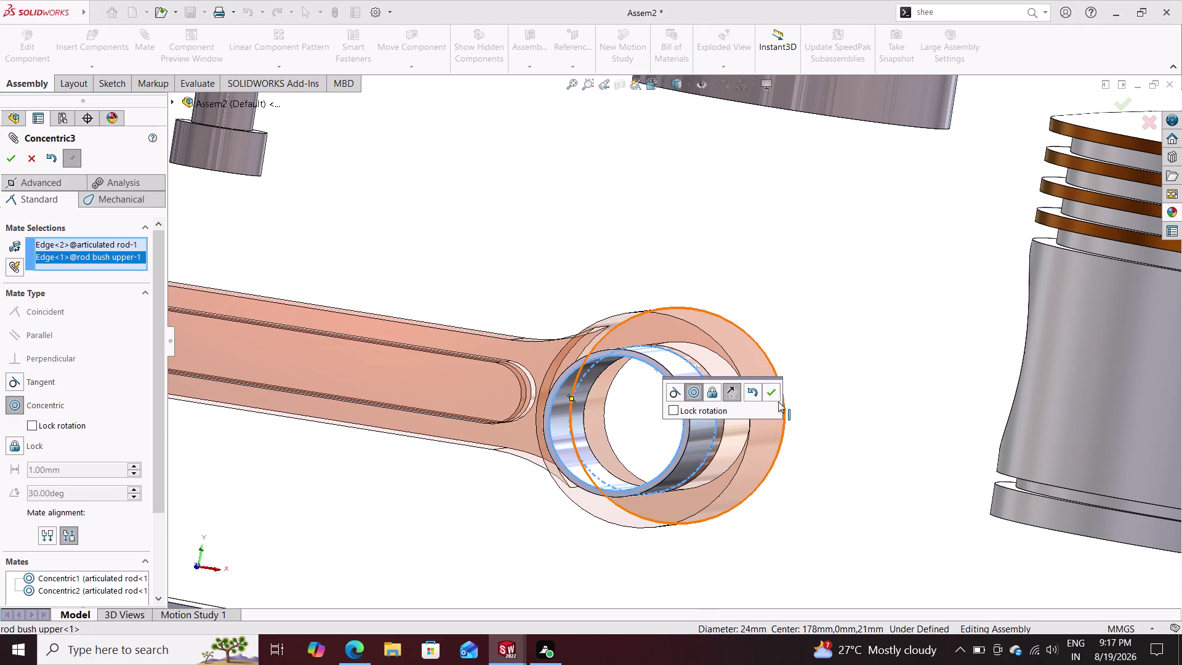
click(768, 390)
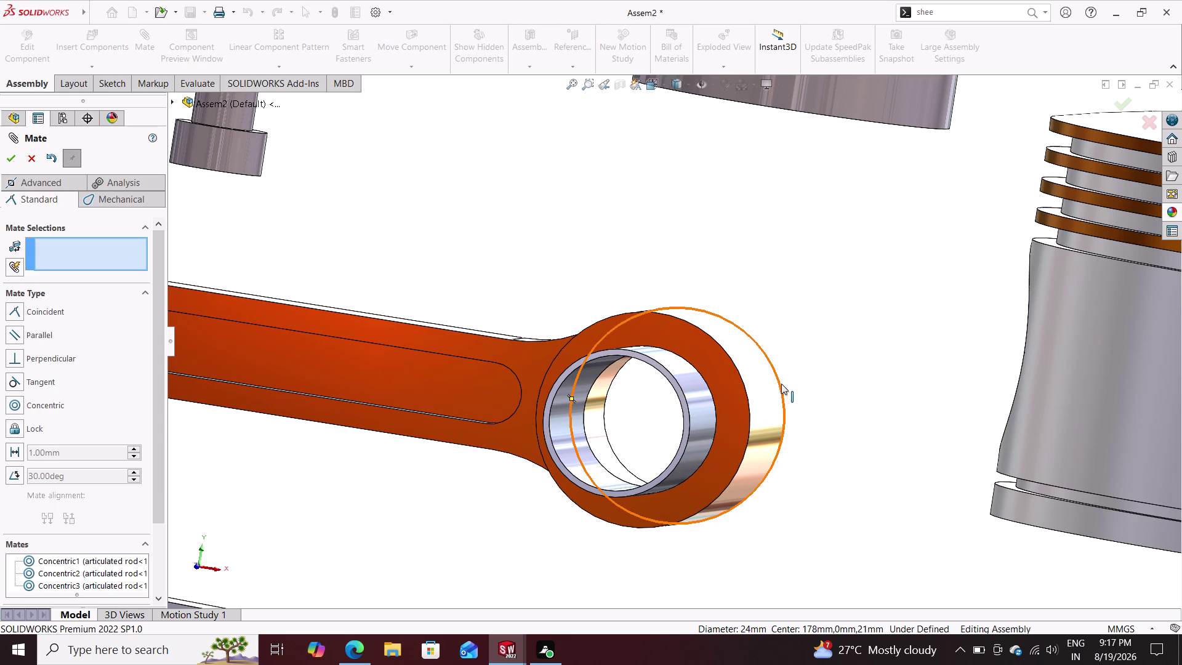
middle_drag(809, 354, 777, 399)
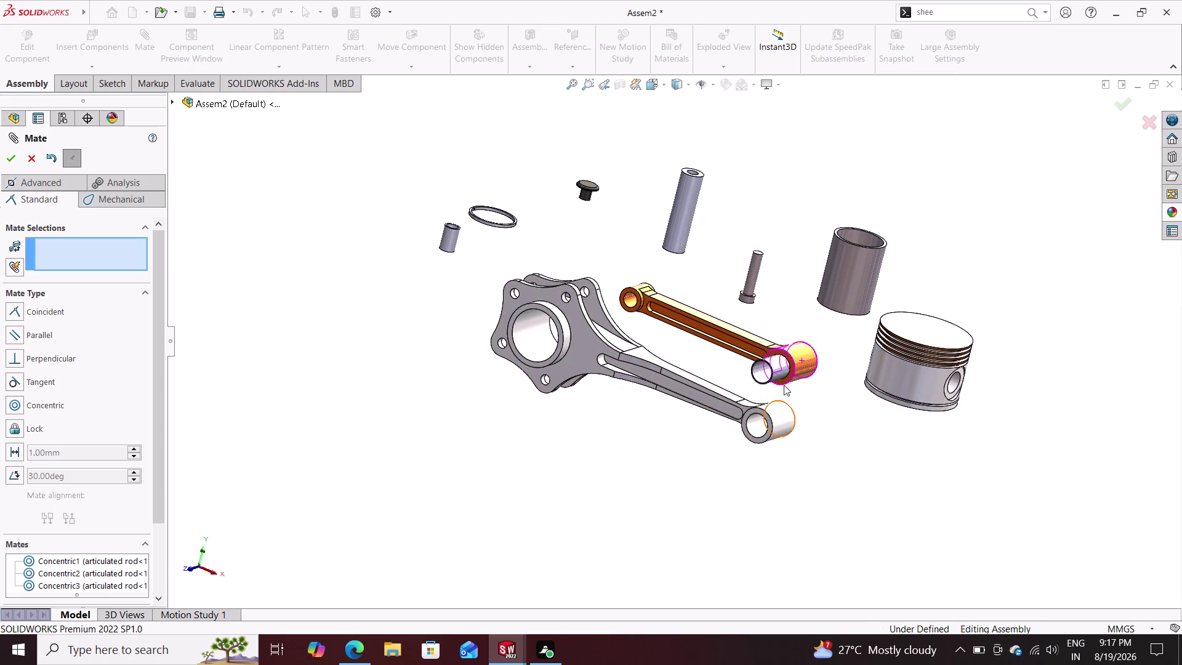
Slide the upper bush along the eye and mate its outer face coincident with the rod face.
drag(762, 369, 659, 429)
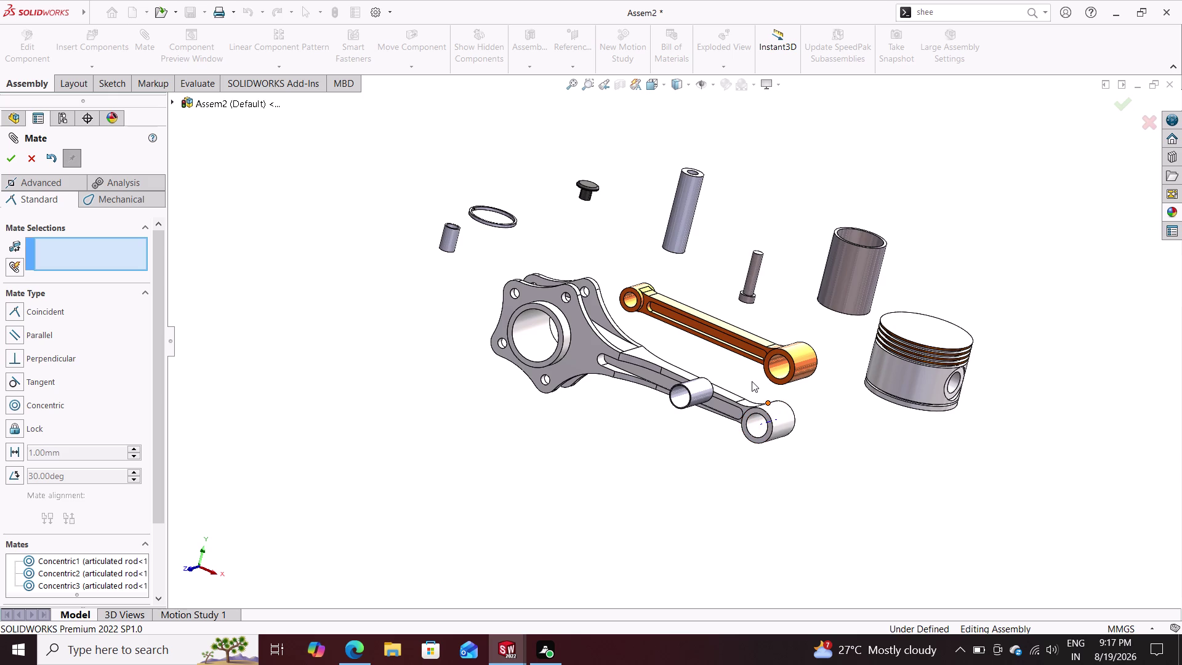
scroll(down, 3)
scroll(down, 3)
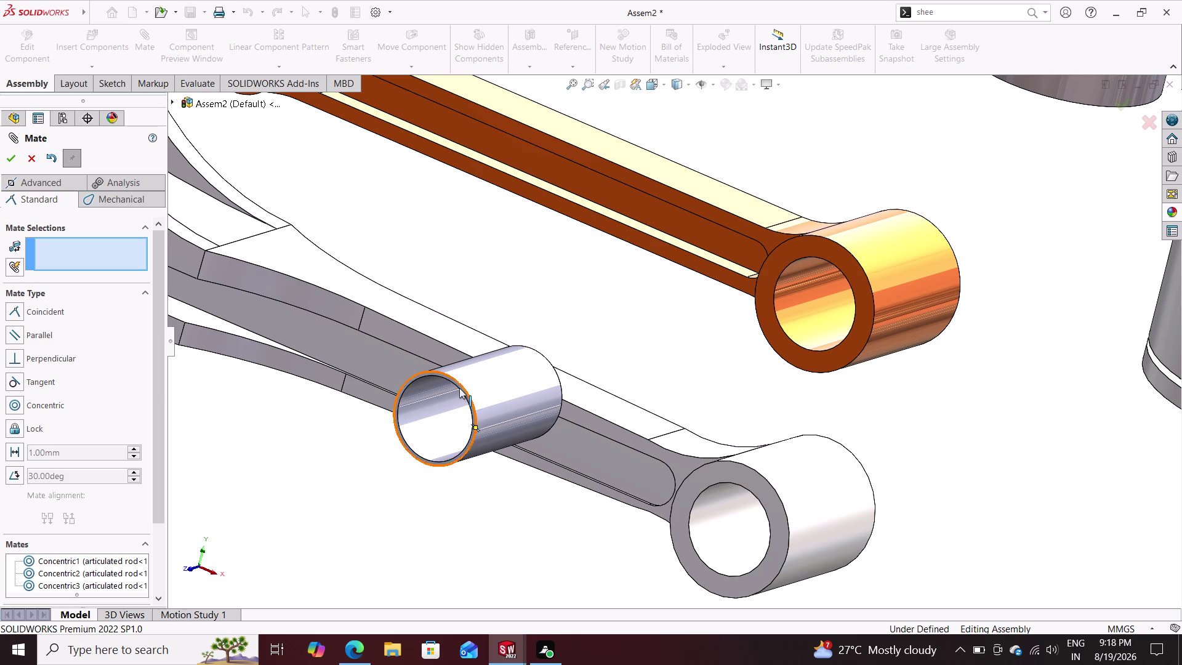
scroll(down, 3)
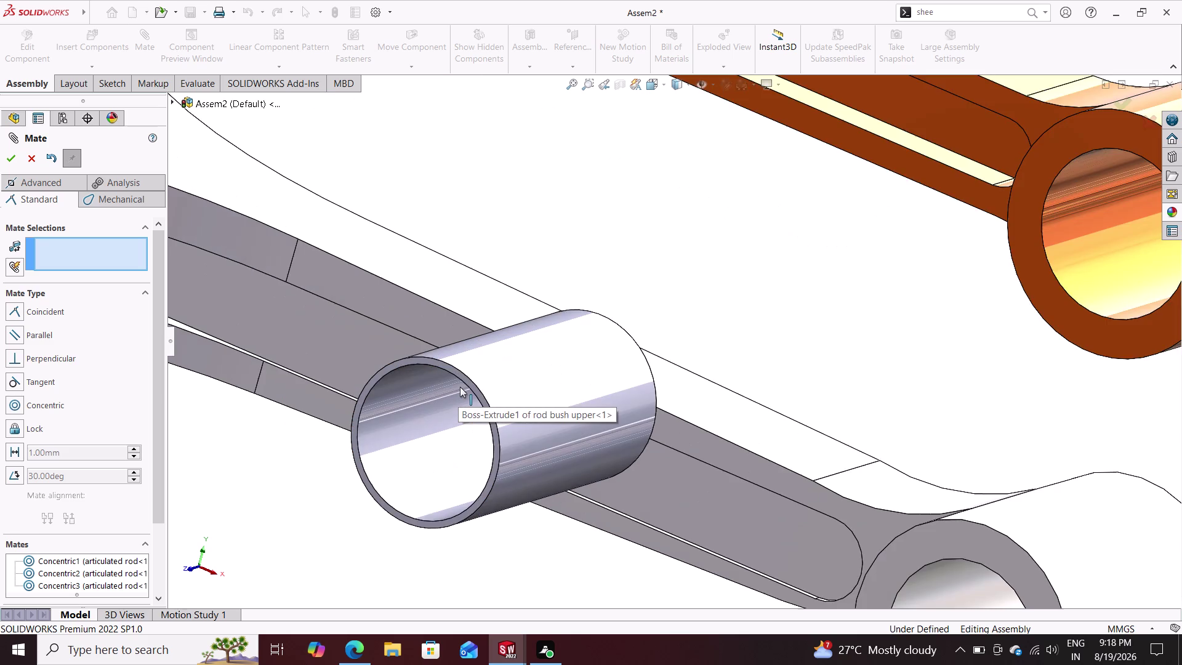
scroll(down, 3)
click(468, 361)
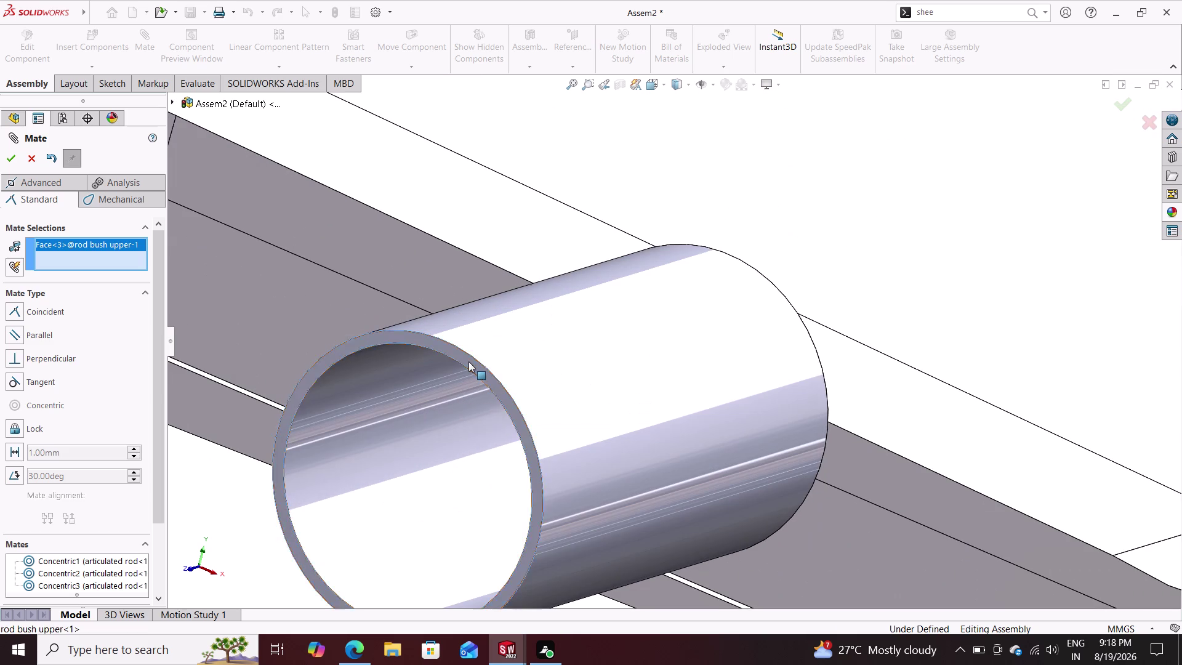
scroll(down, 3)
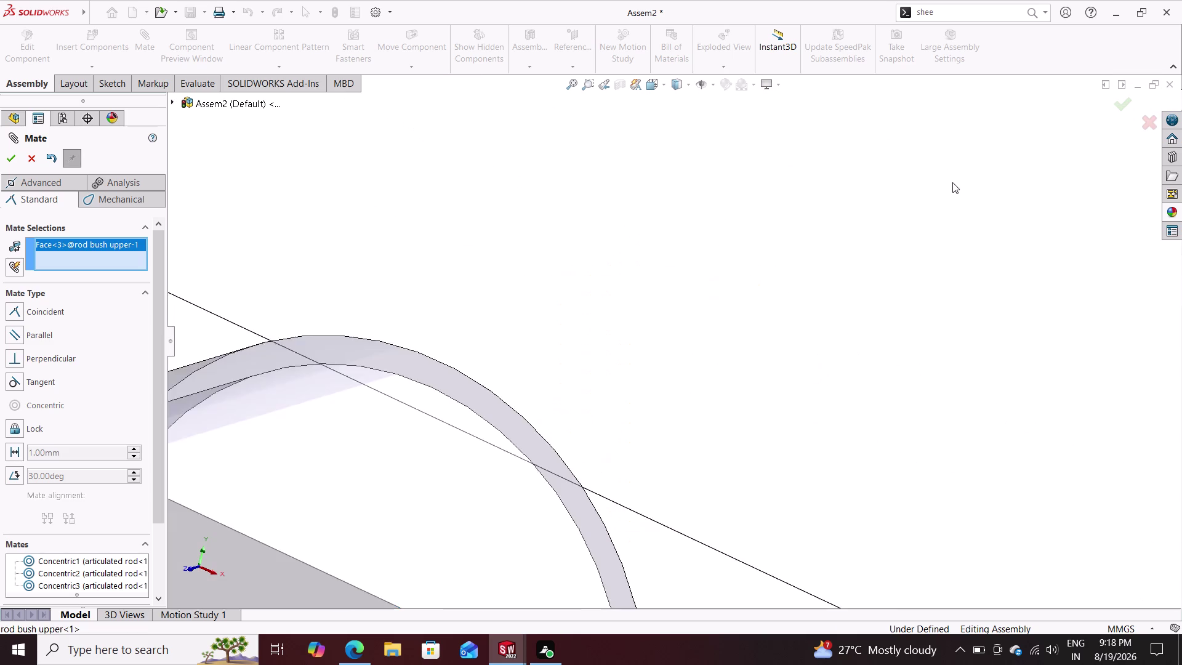
scroll(up, 3)
scroll(up, 3)
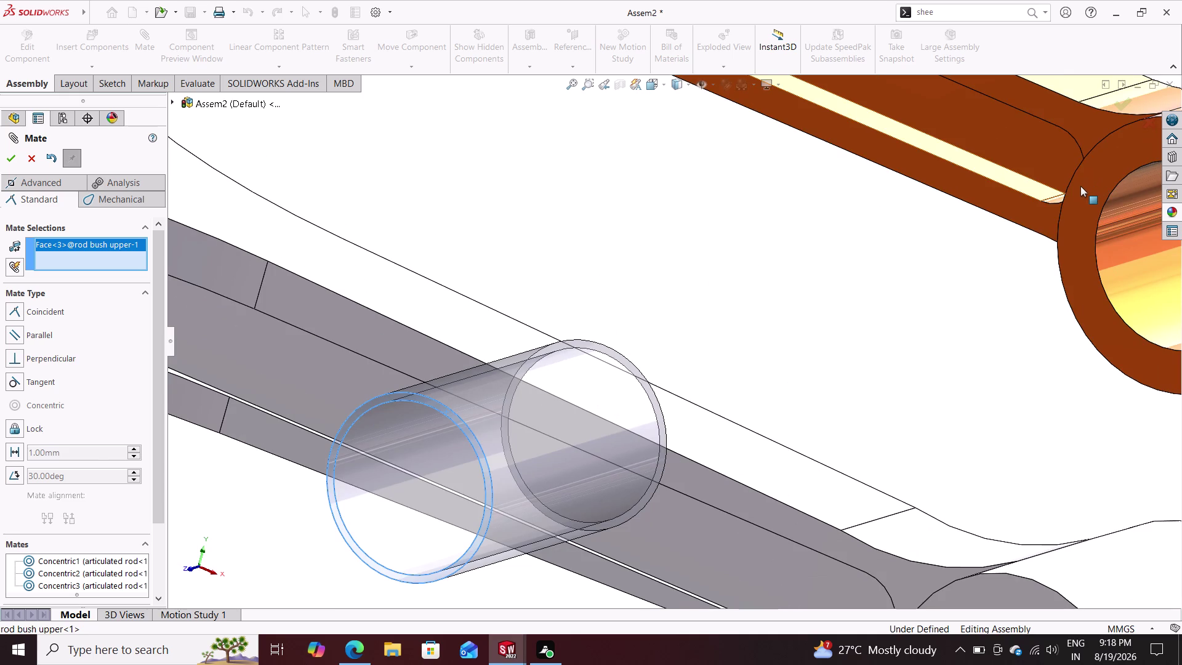
click(1080, 186)
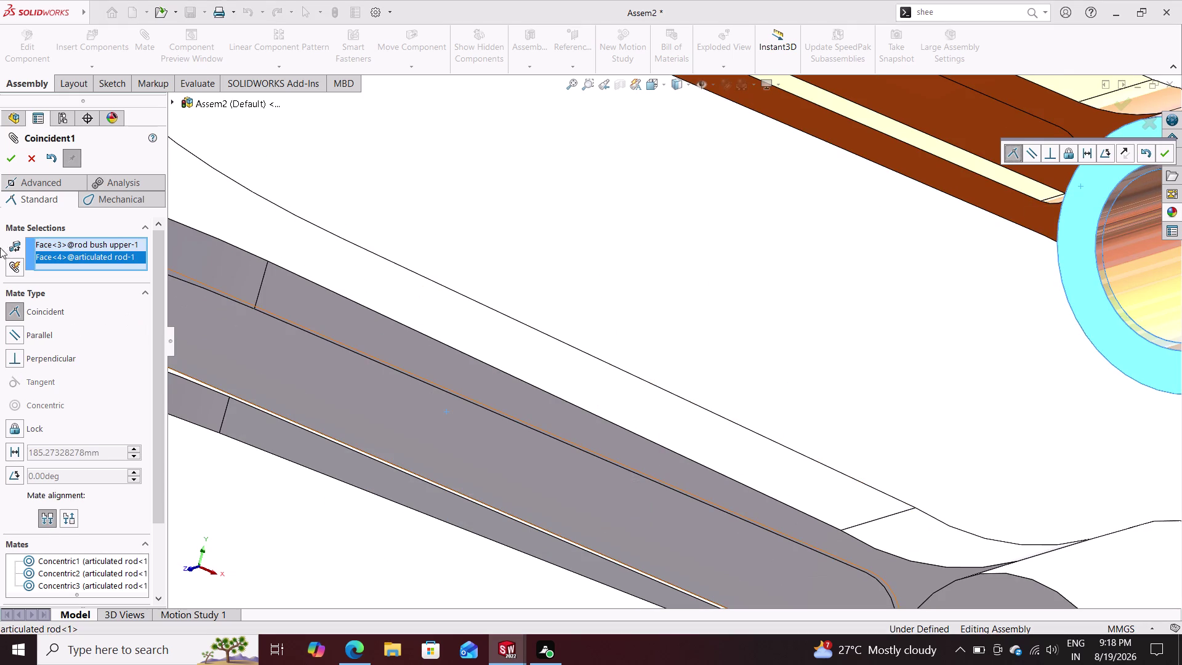
click(14, 153)
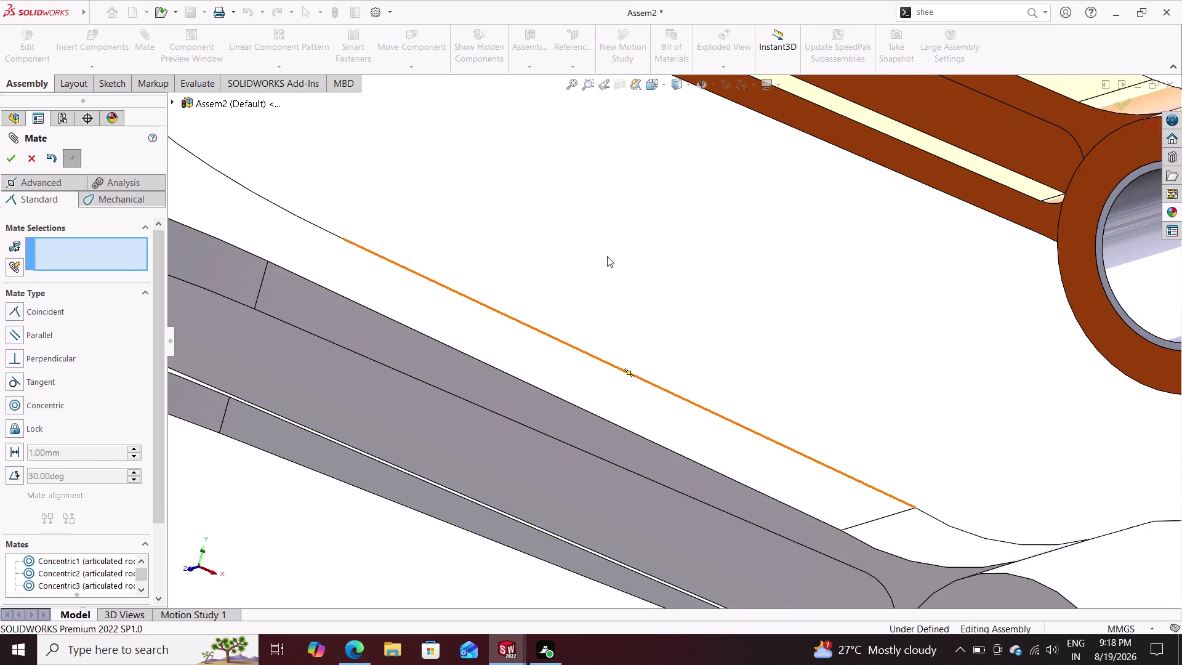
scroll(down, 3)
scroll(up, 3)
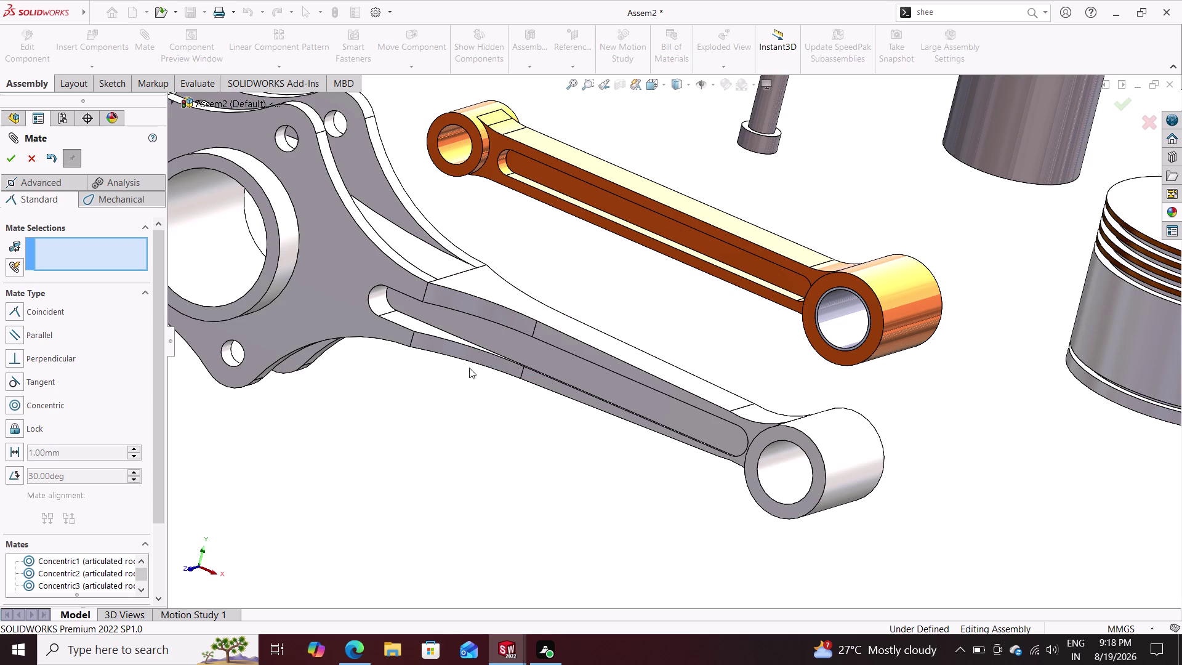
Make the lower bush's cylindrical face concentric with the articulated rod's bore.
scroll(up, 3)
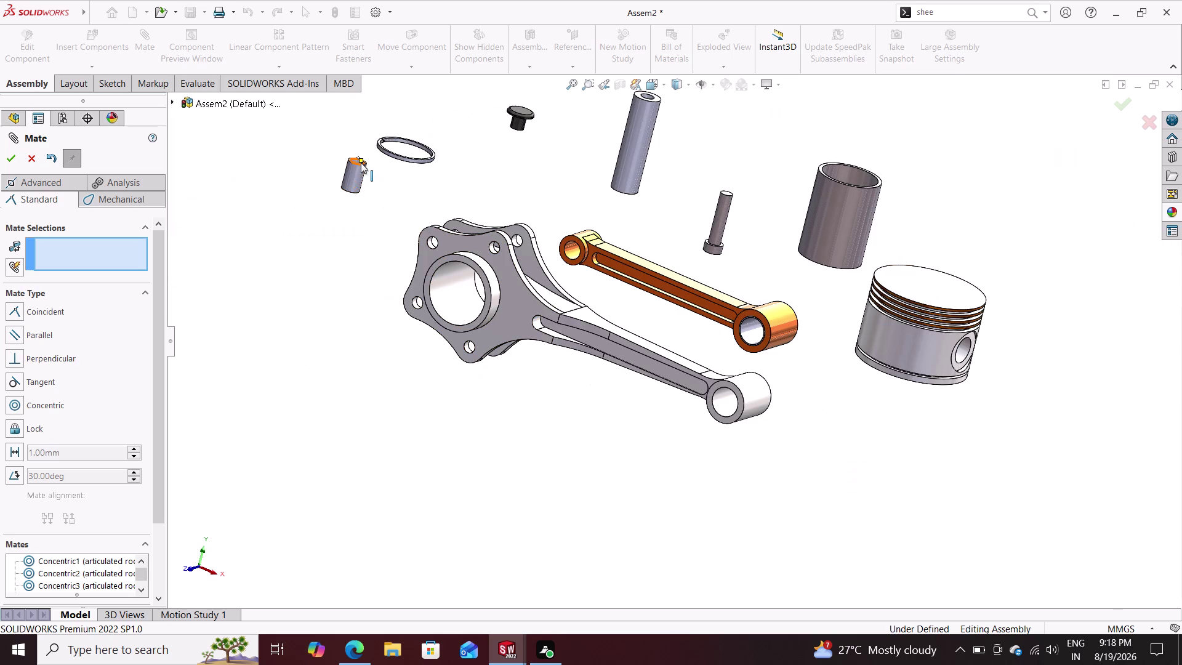
click(357, 174)
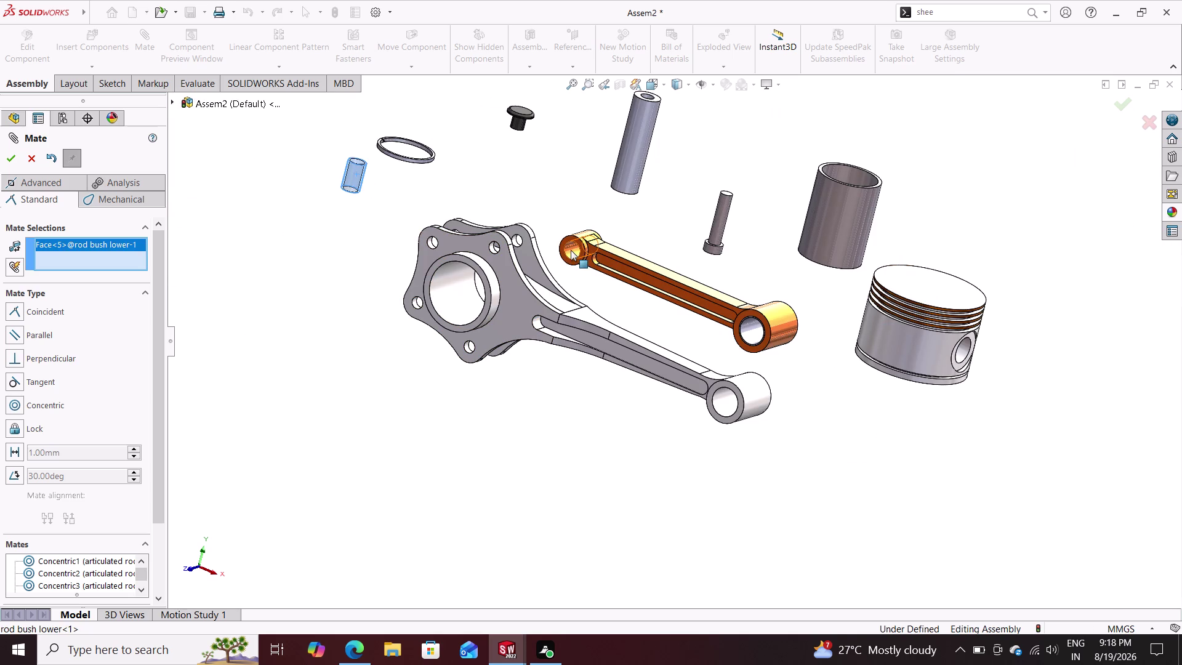
click(570, 250)
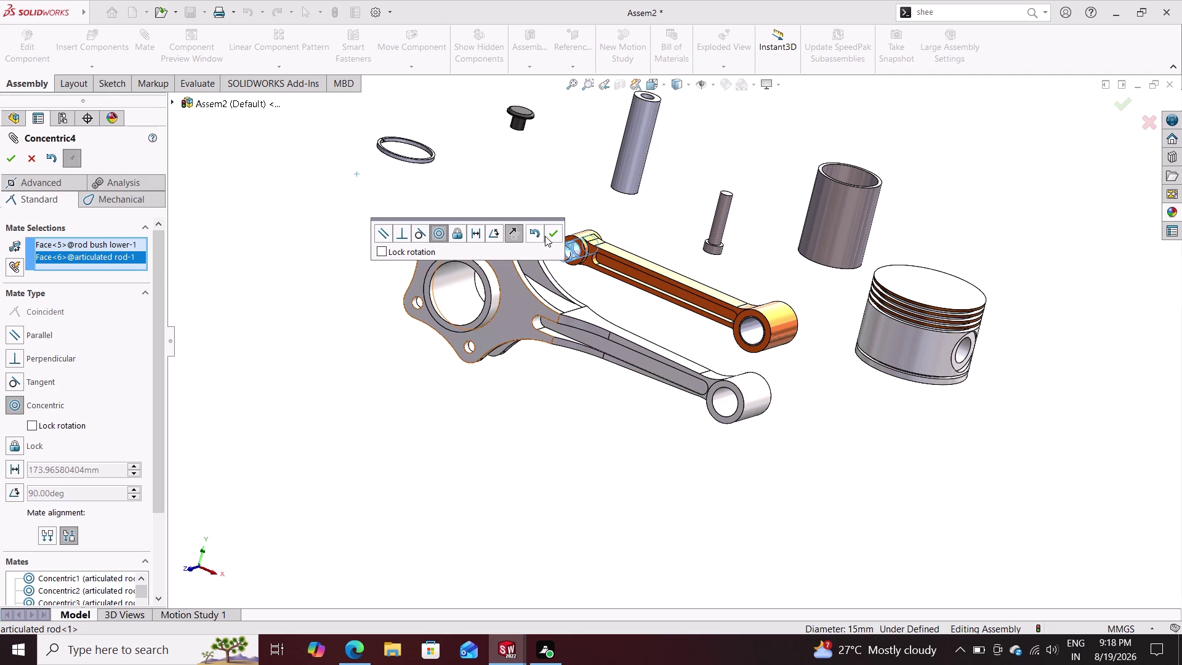
click(547, 234)
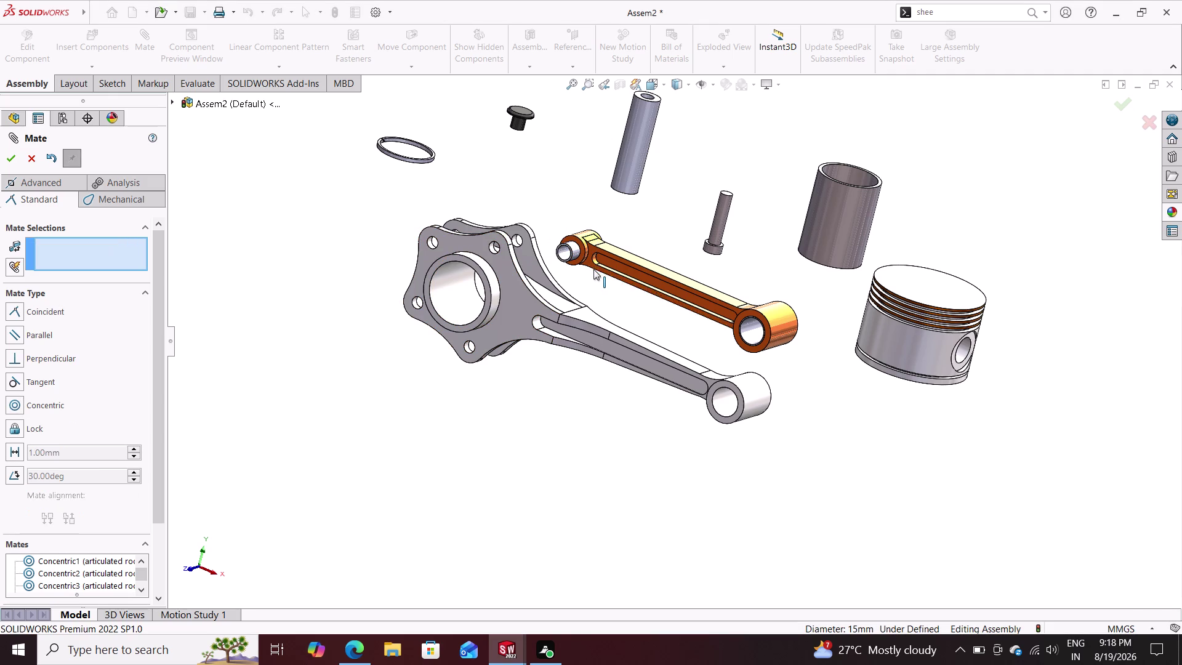
Mate the lower bush's end face coincident with the articulated rod's end face.
scroll(down, 3)
scroll(down, 3)
click(555, 244)
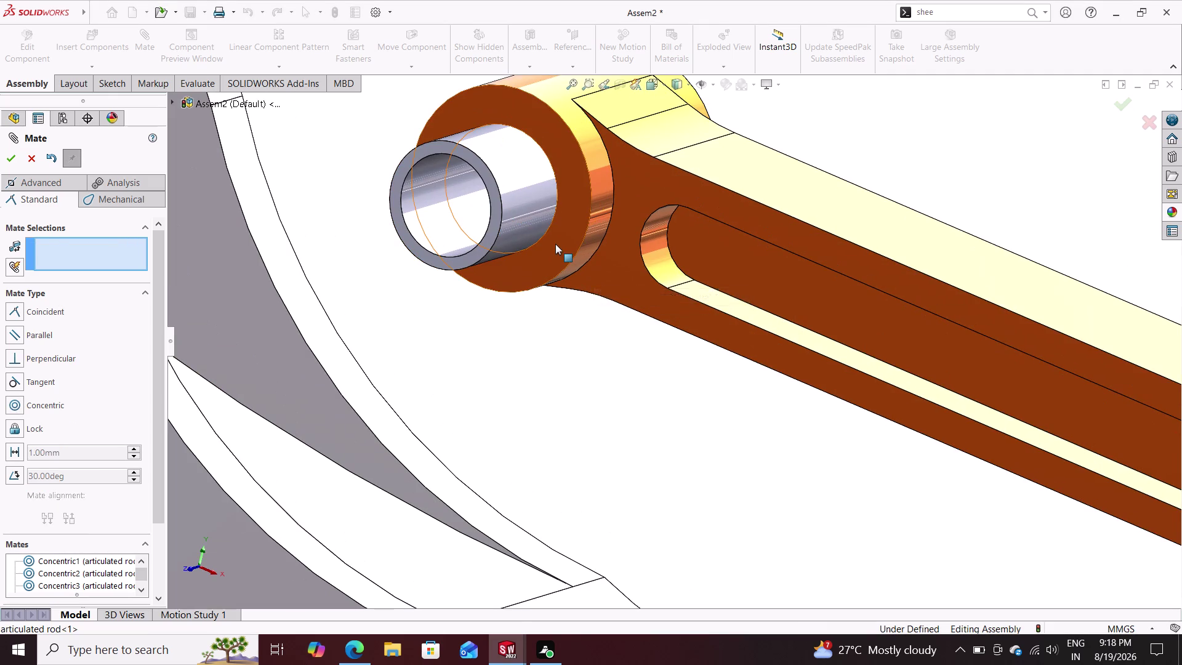
click(494, 221)
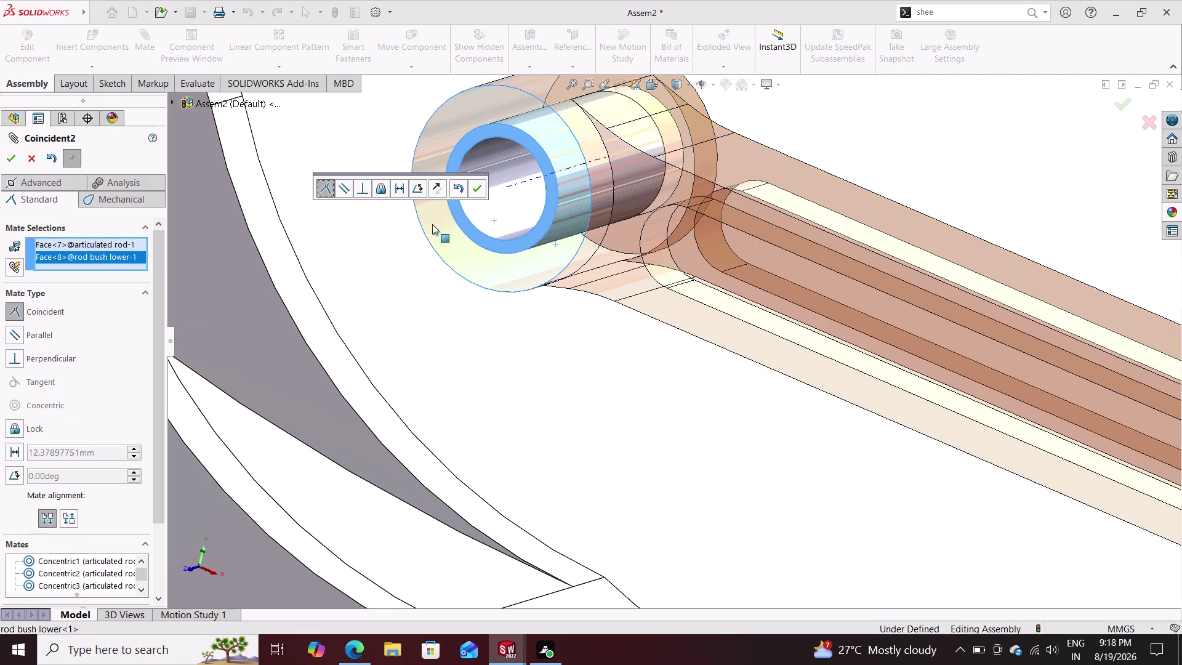
click(475, 185)
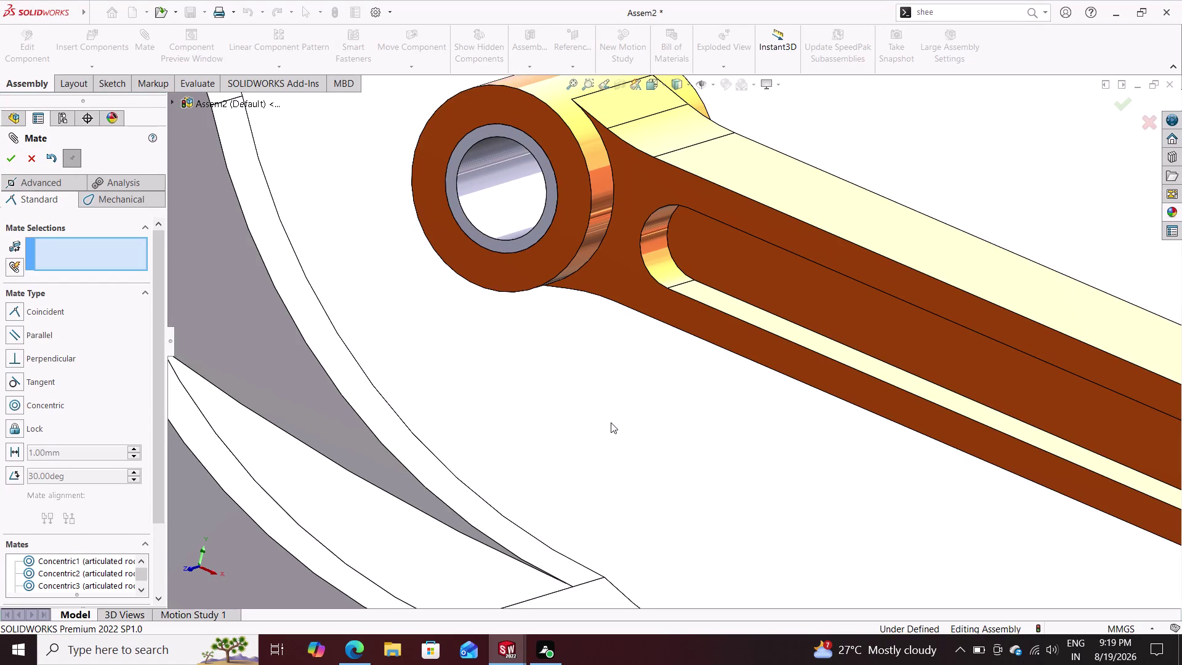
scroll(down, 3)
scroll(up, 3)
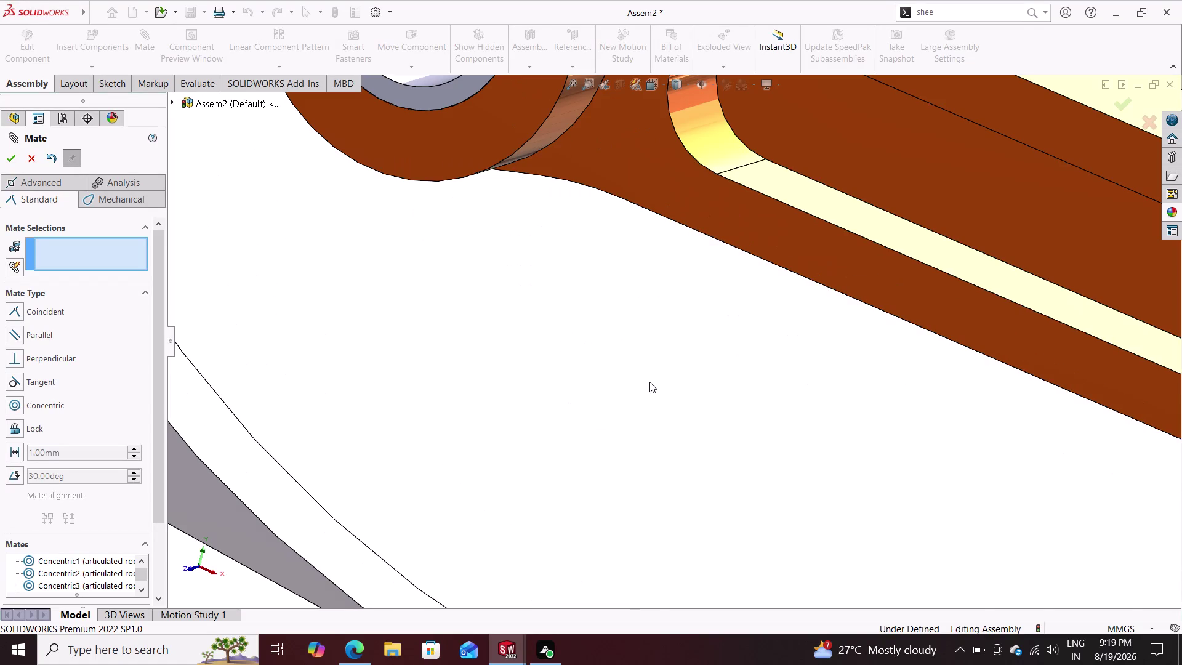
scroll(up, 3)
scroll(up, 3)
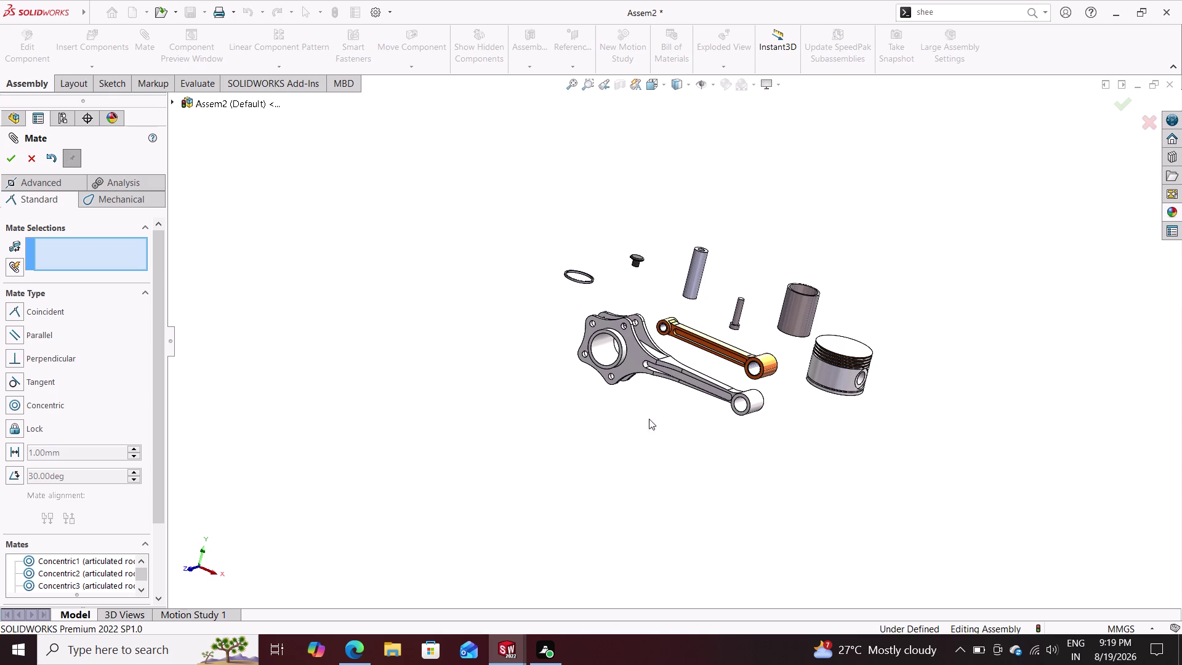
scroll(down, 3)
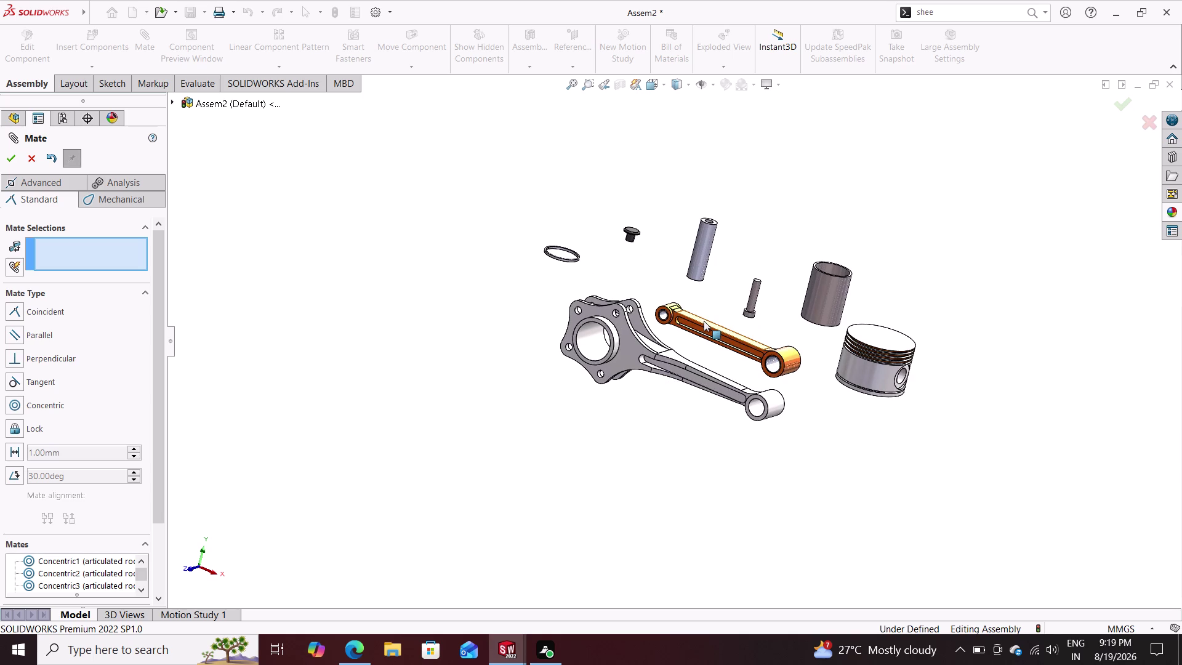
scroll(down, 3)
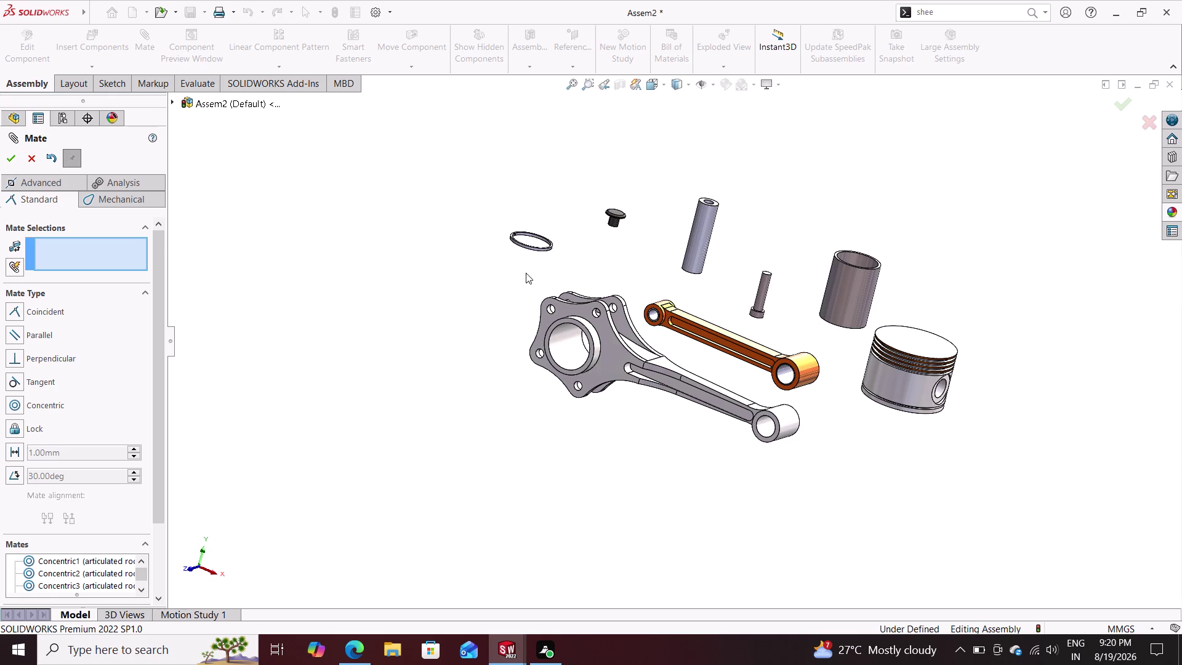
scroll(down, 3)
scroll(up, 3)
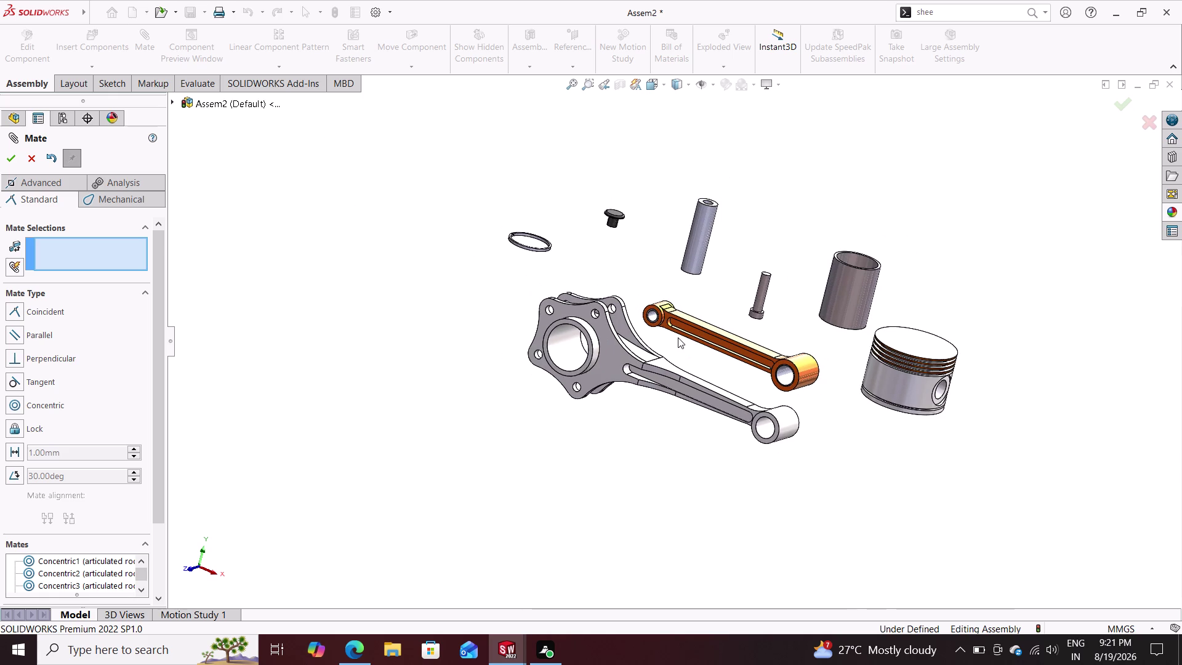
scroll(down, 3)
scroll(down, 3)
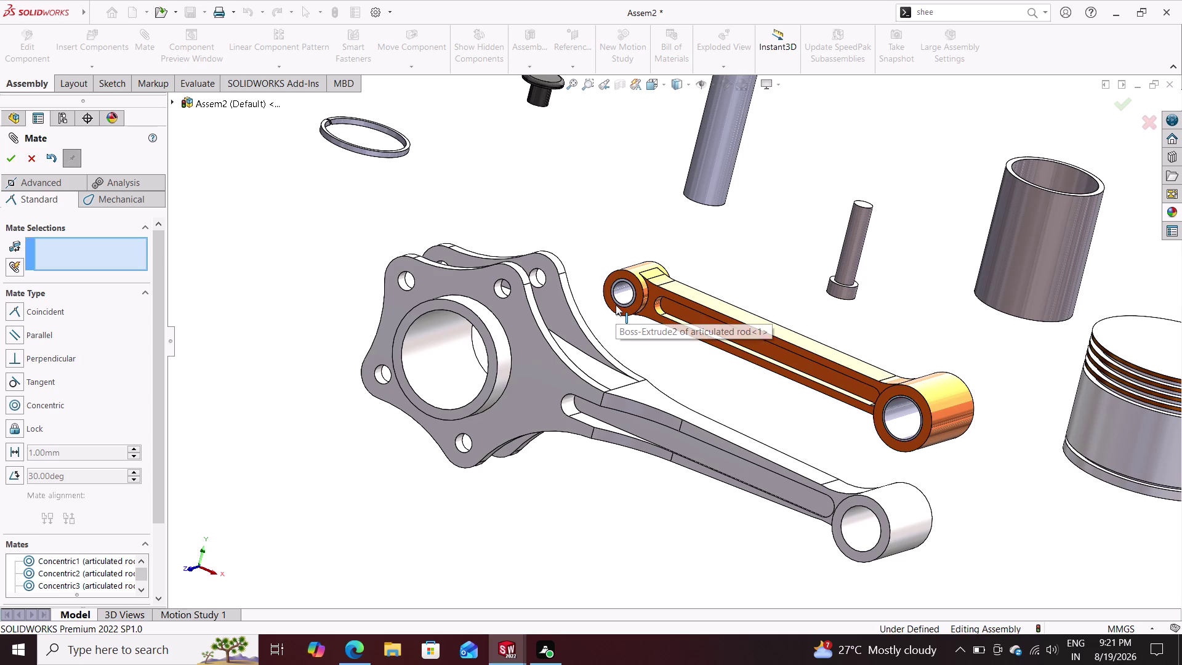
Mate the articulated rod's side face flush with a master rod face.
scroll(down, 3)
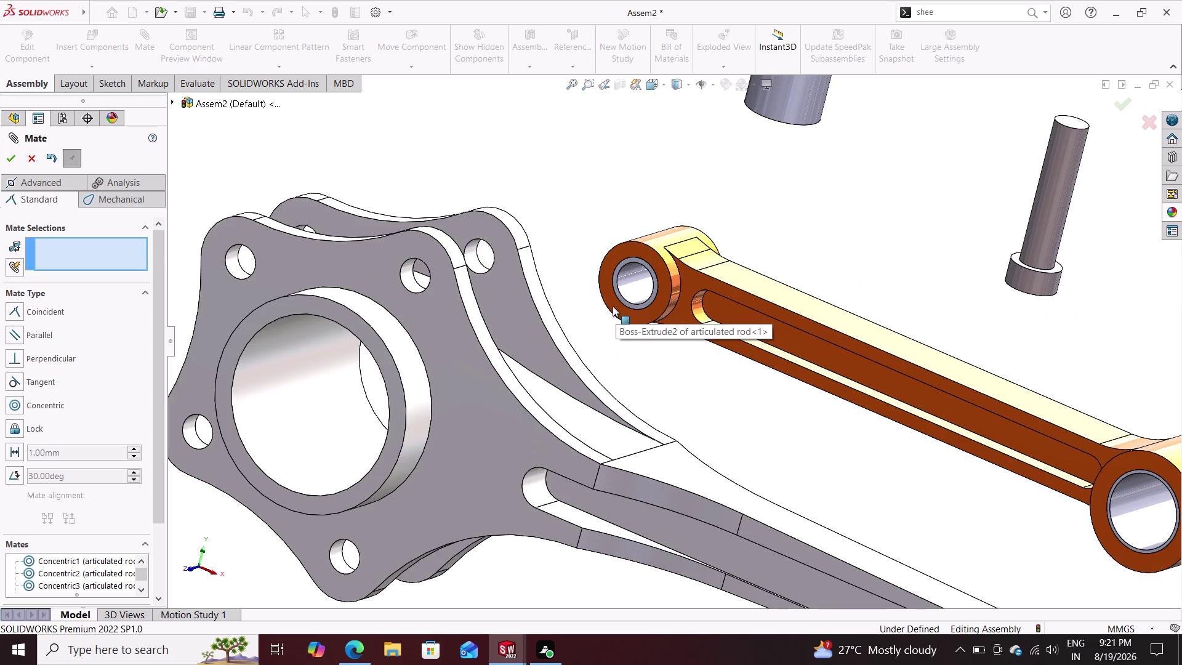
click(612, 306)
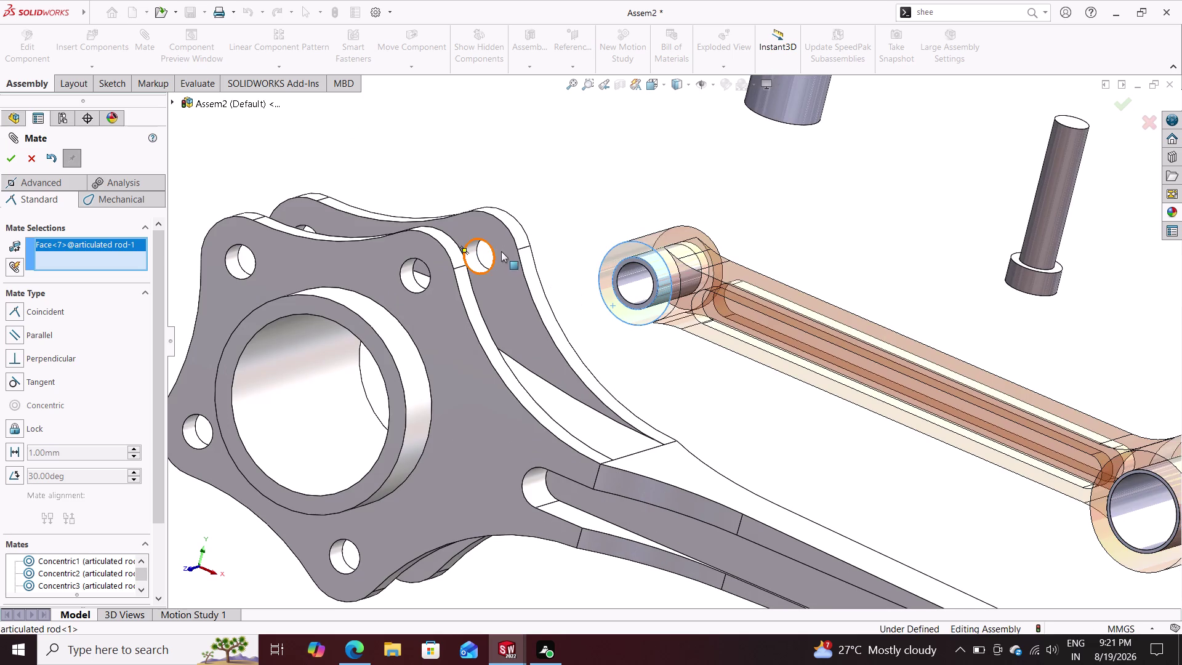
click(503, 248)
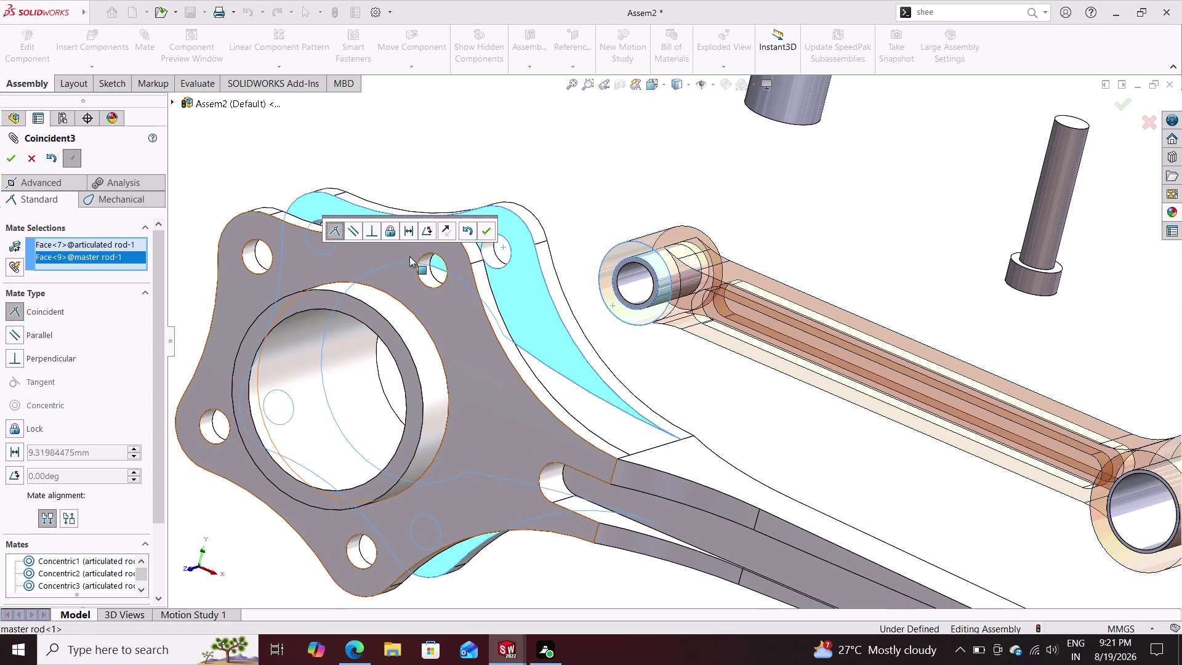
click(485, 226)
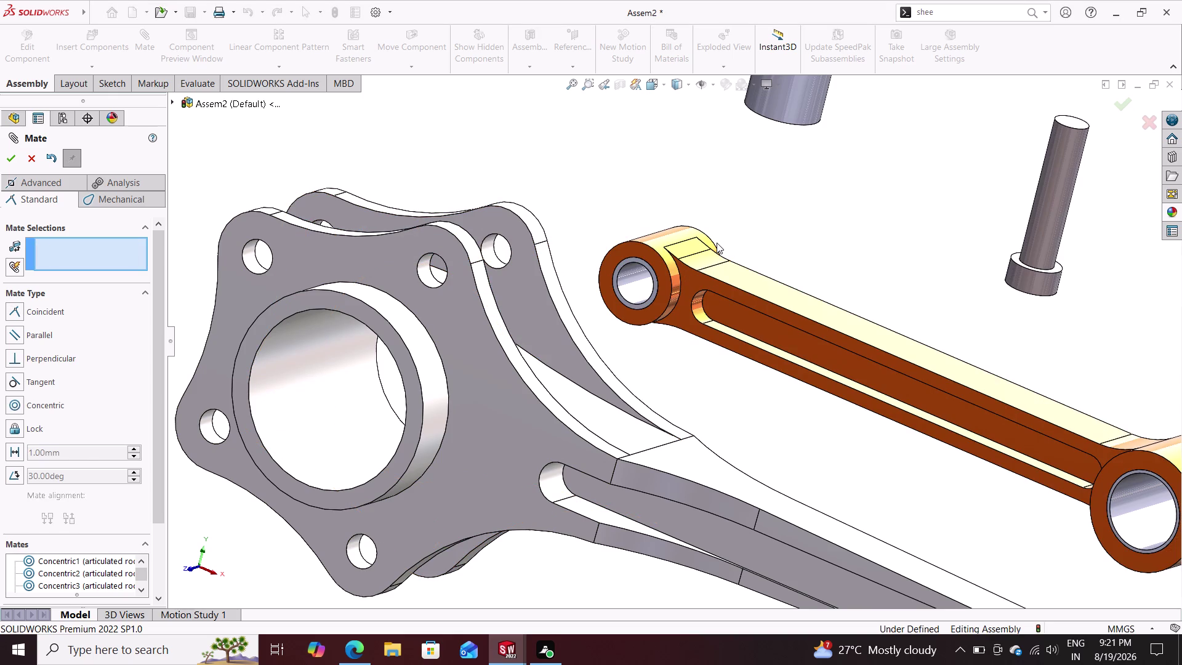
Align the lower bush's bore concentric with the master rod's pin hole.
scroll(down, 3)
scroll(up, 3)
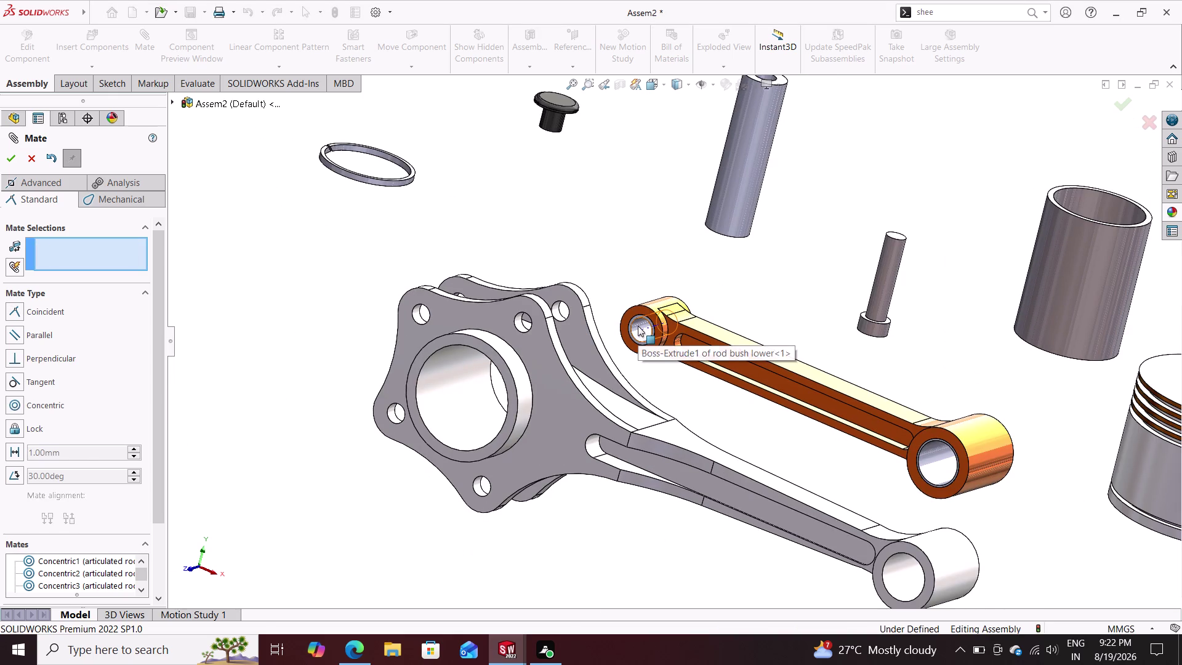
click(639, 325)
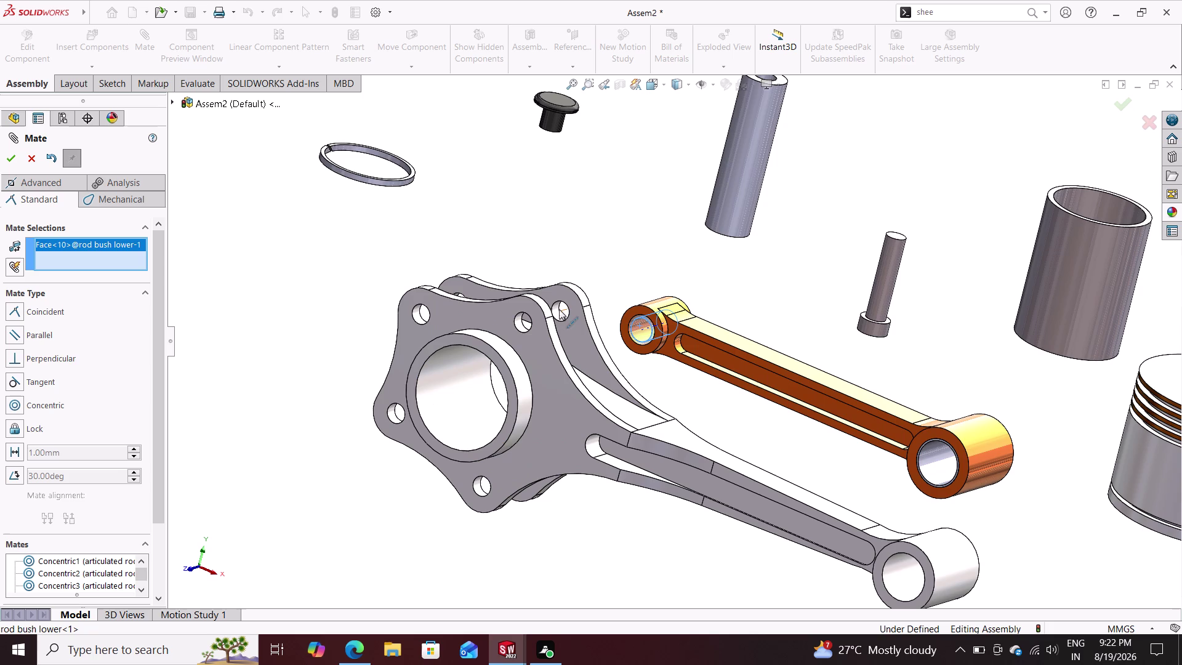
click(555, 306)
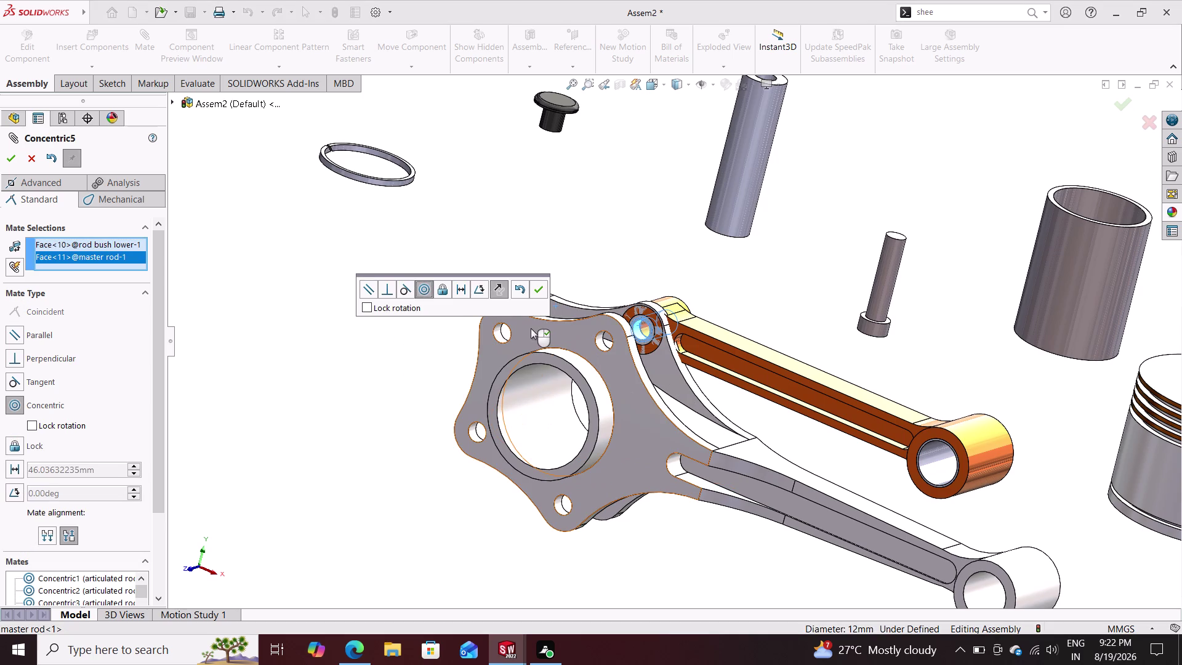
click(542, 290)
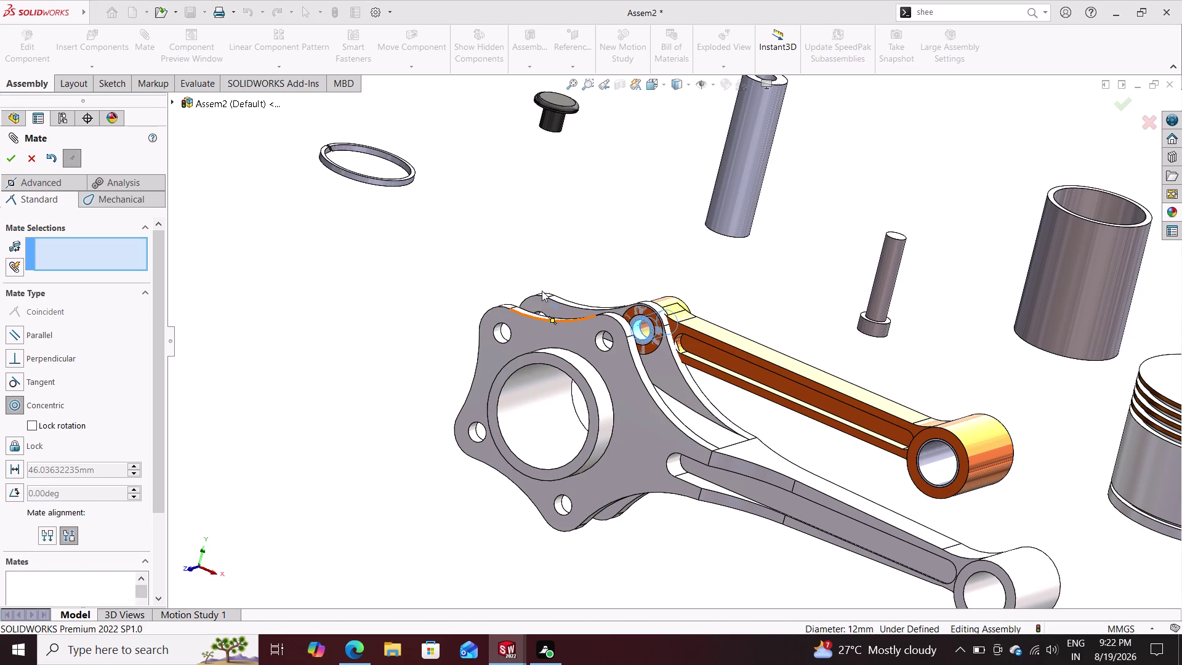
Test swinging the articulated rod, undo the last two changes, and reorient the view.
drag(683, 310, 644, 341)
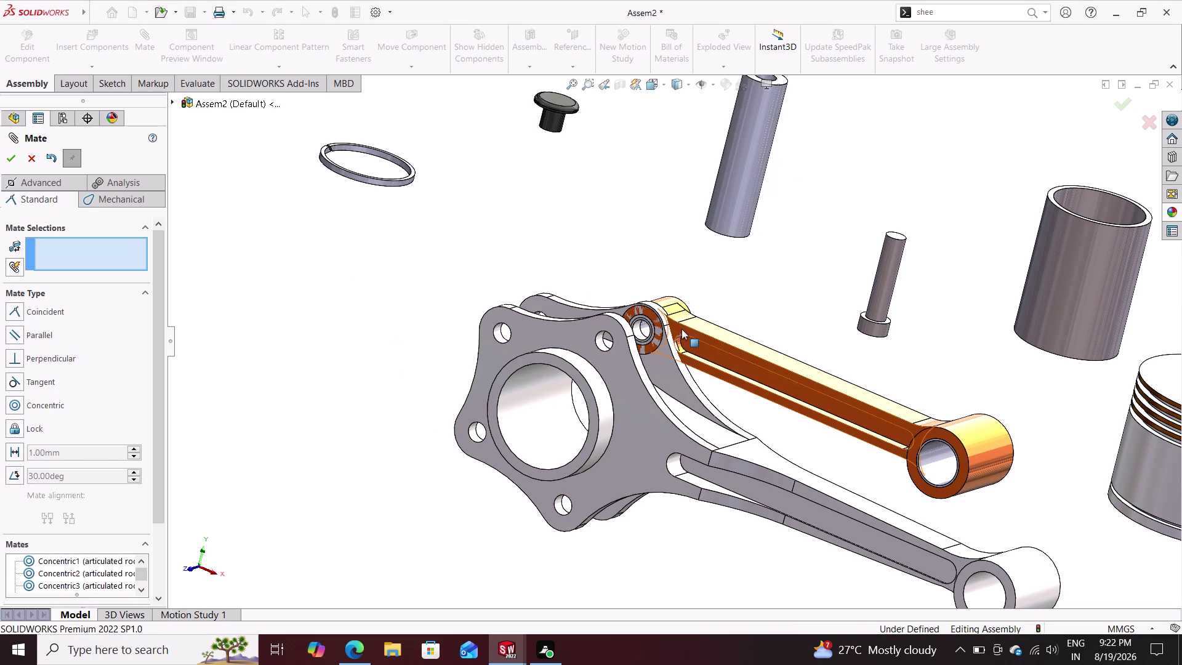
key(ctrl+z)
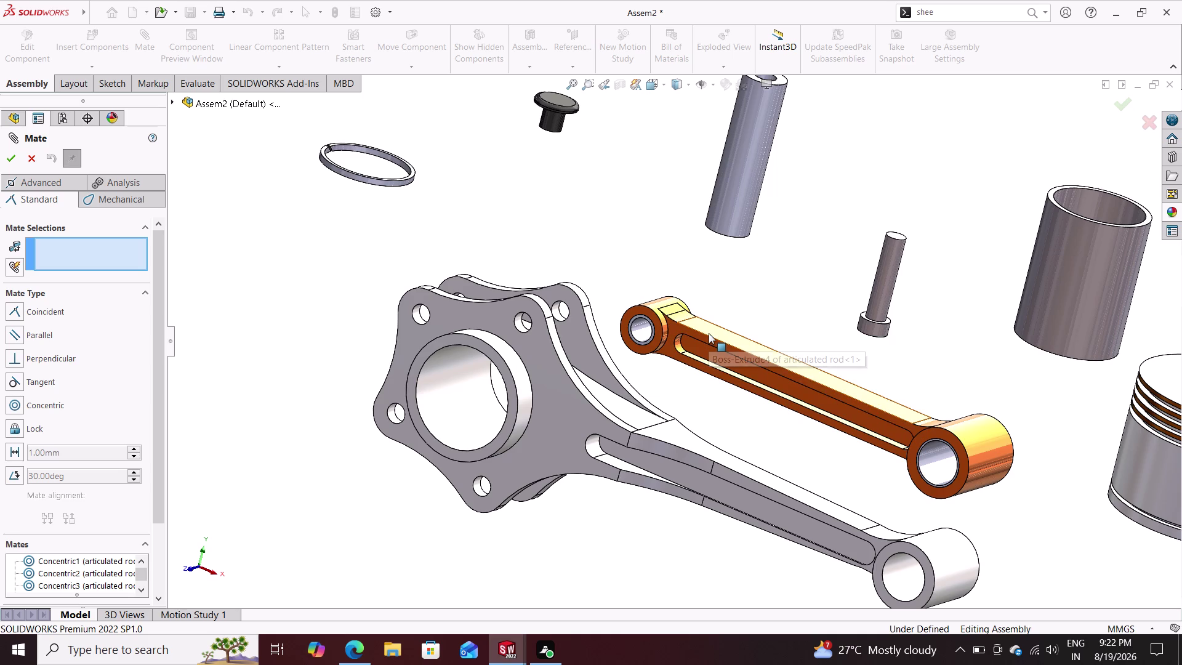
key(ctrl+z)
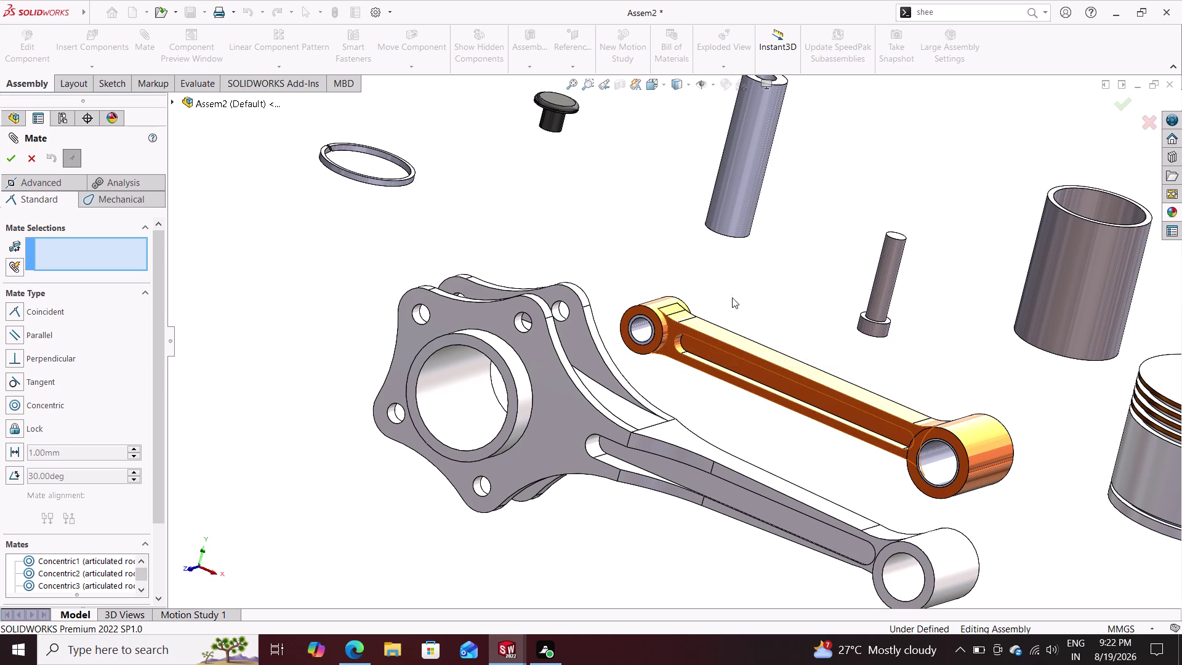
middle_drag(742, 294, 645, 412)
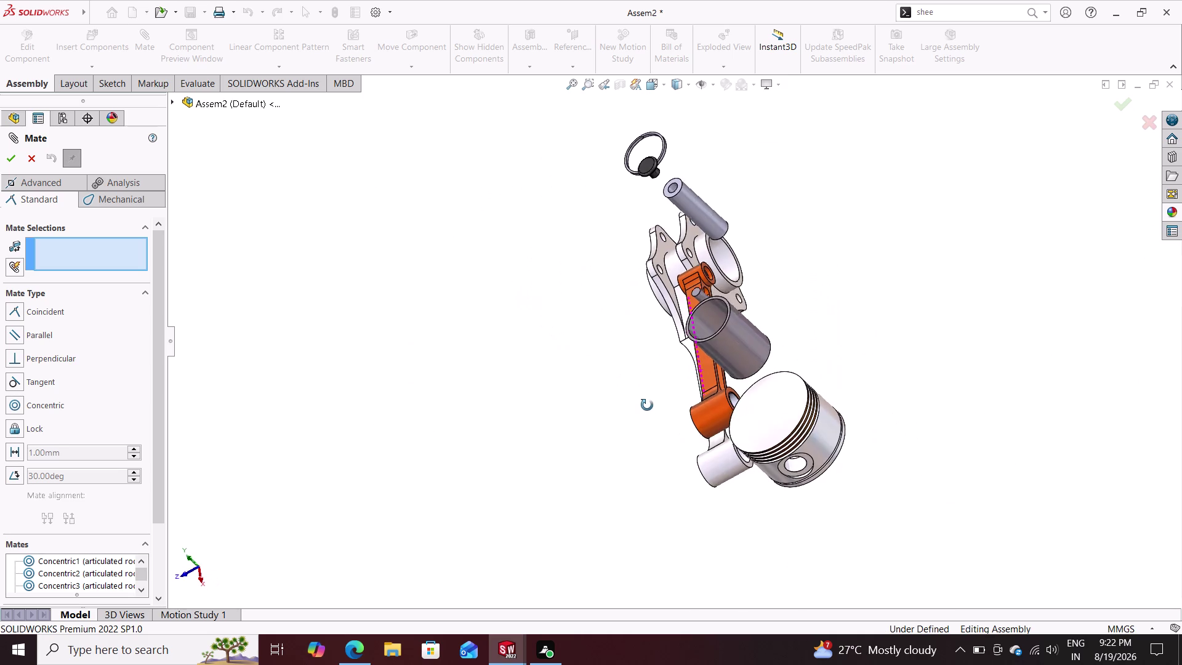
middle_drag(646, 412, 650, 398)
scroll(down, 3)
scroll(down, 3)
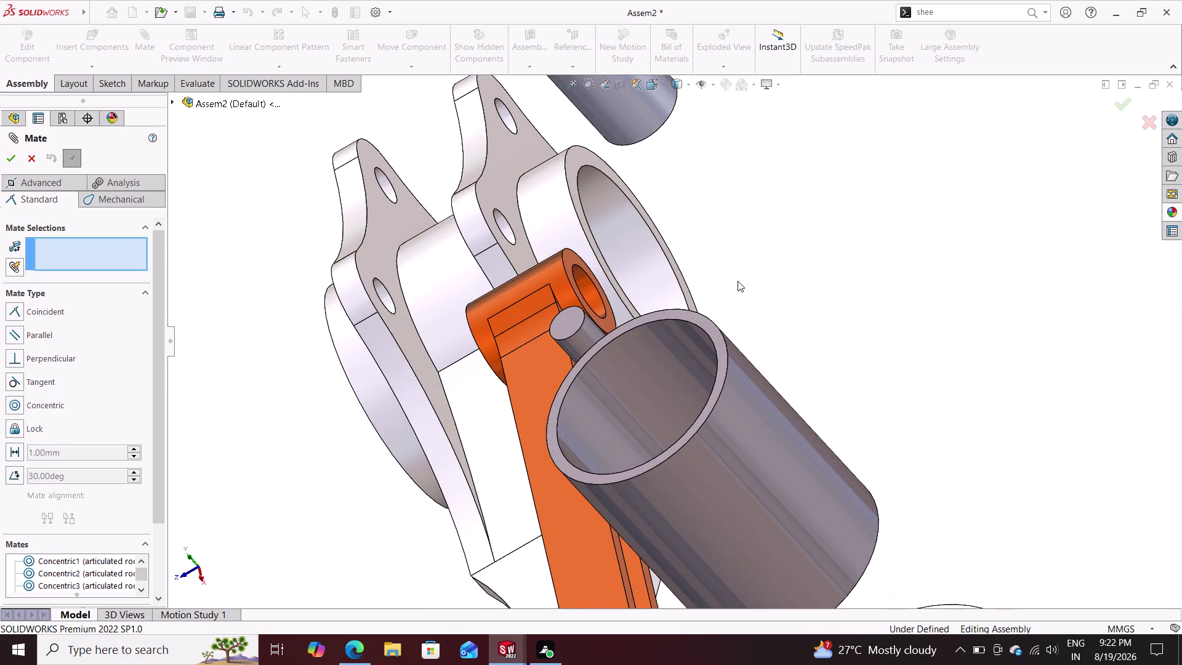
Make the articulated rod's end face parallel to the master rod's flat face, then exit Mate.
click(572, 272)
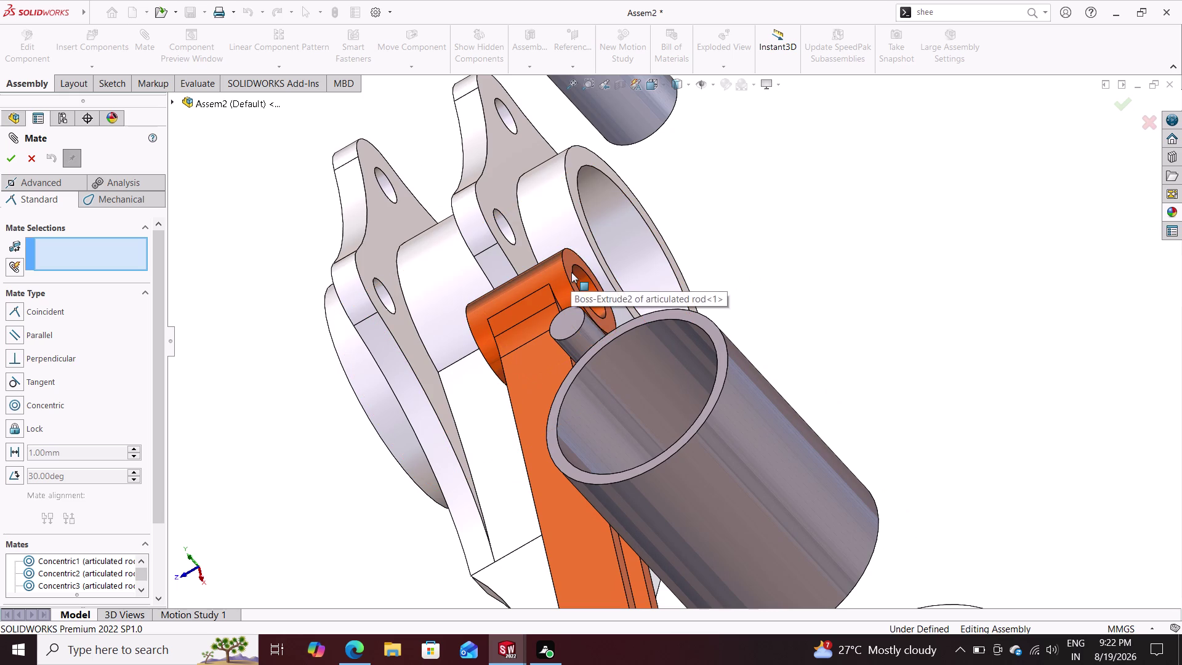
middle_drag(315, 478, 322, 481)
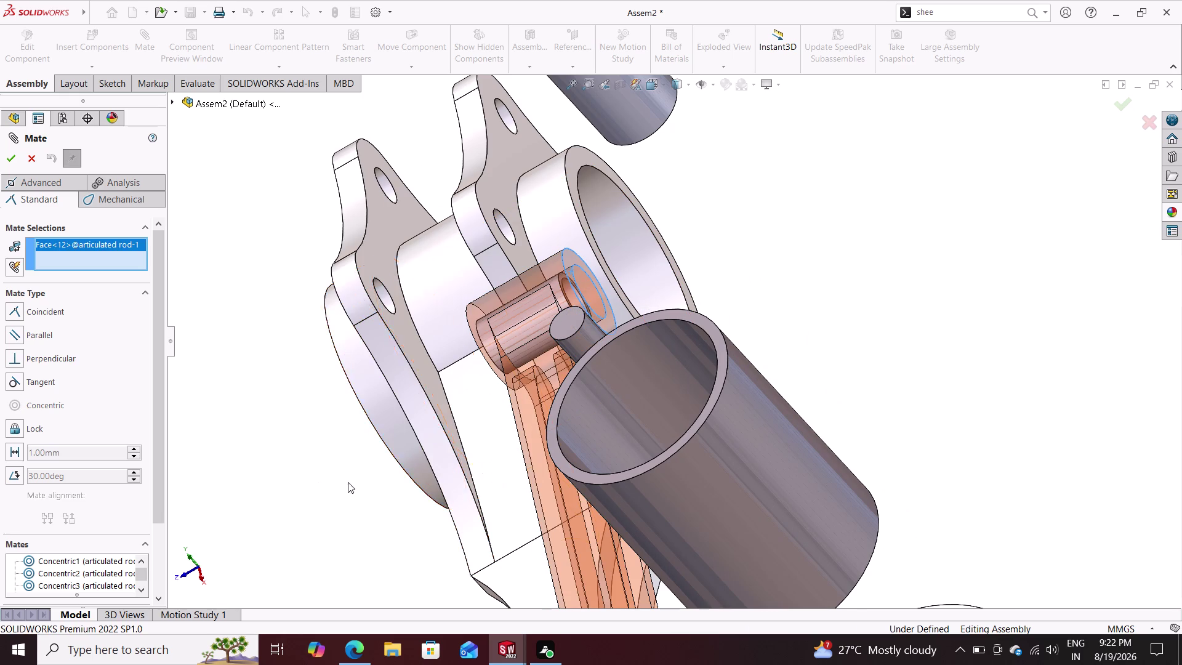
middle_drag(322, 481, 450, 458)
scroll(down, 3)
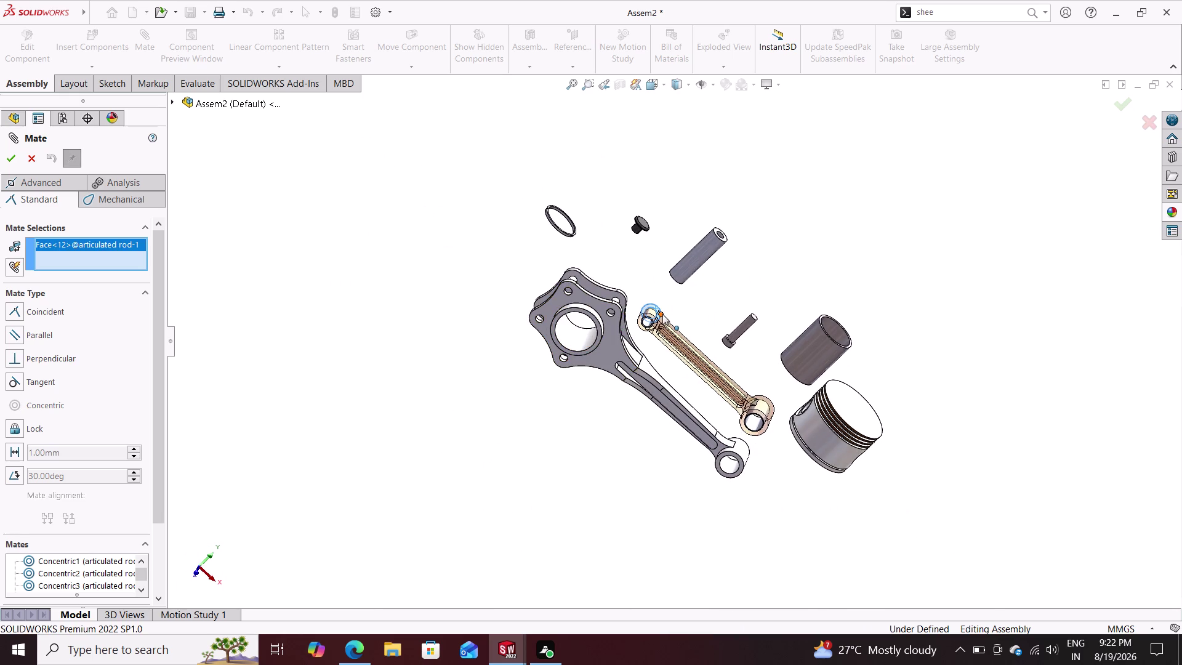
scroll(down, 3)
click(471, 253)
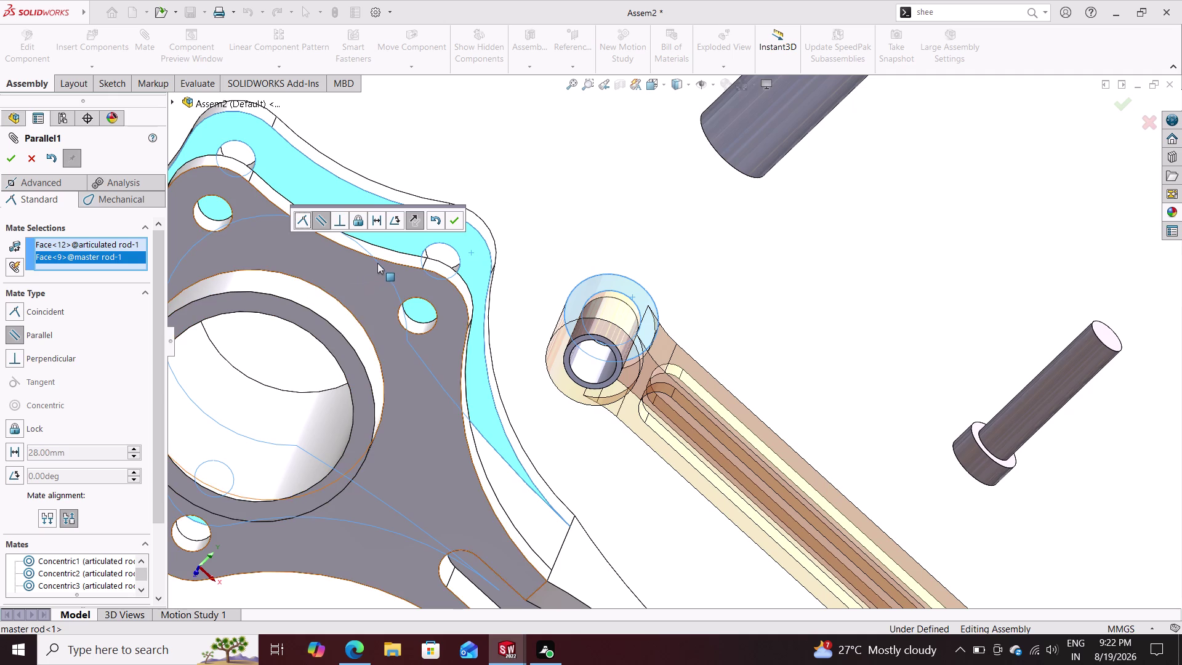
key(Escape)
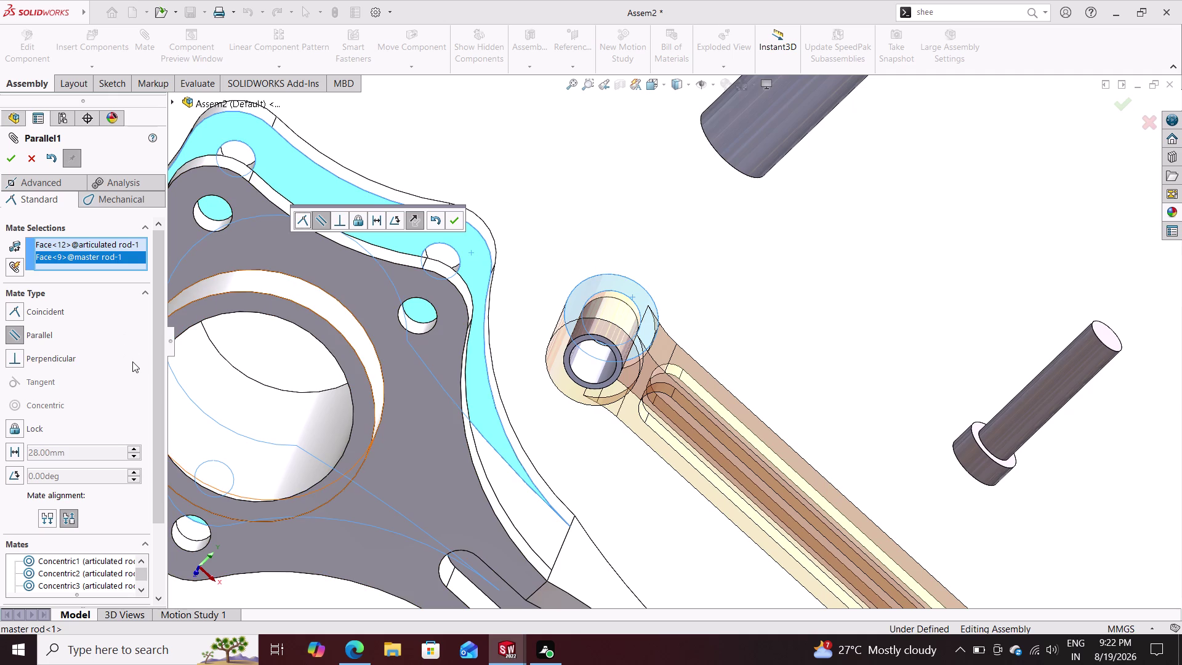
key(Escape)
key(Escape)
key(Escape)
key(ctrl+z)
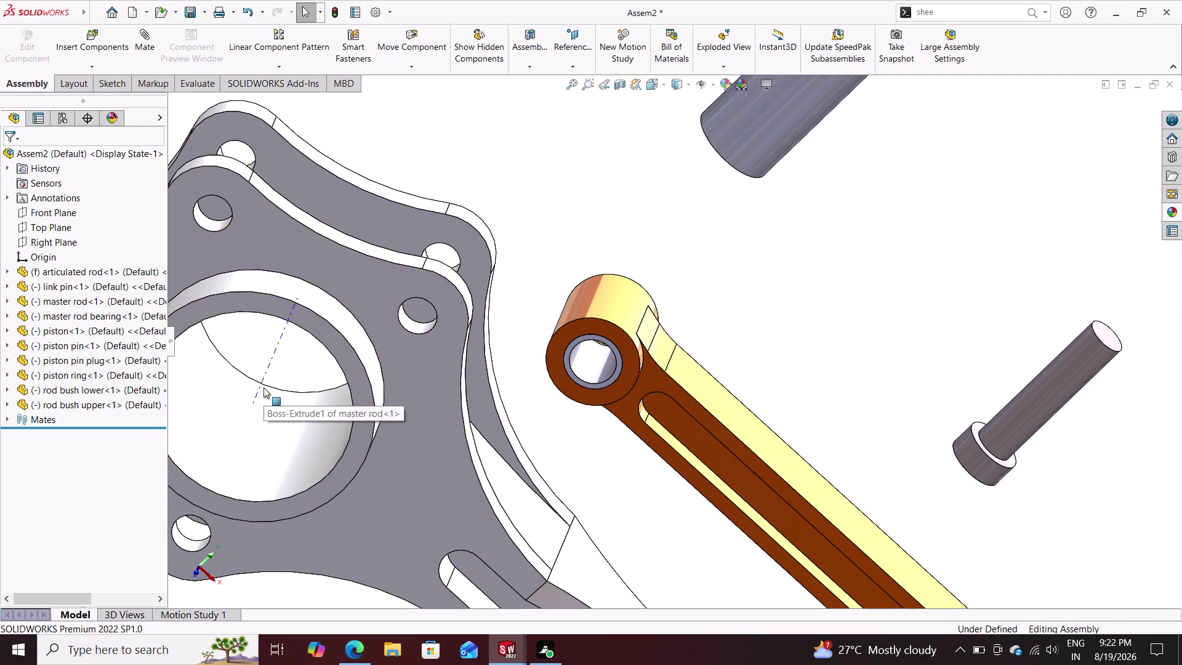
Undo the previous changes to return to an empty assembly.
key(ctrl+z)
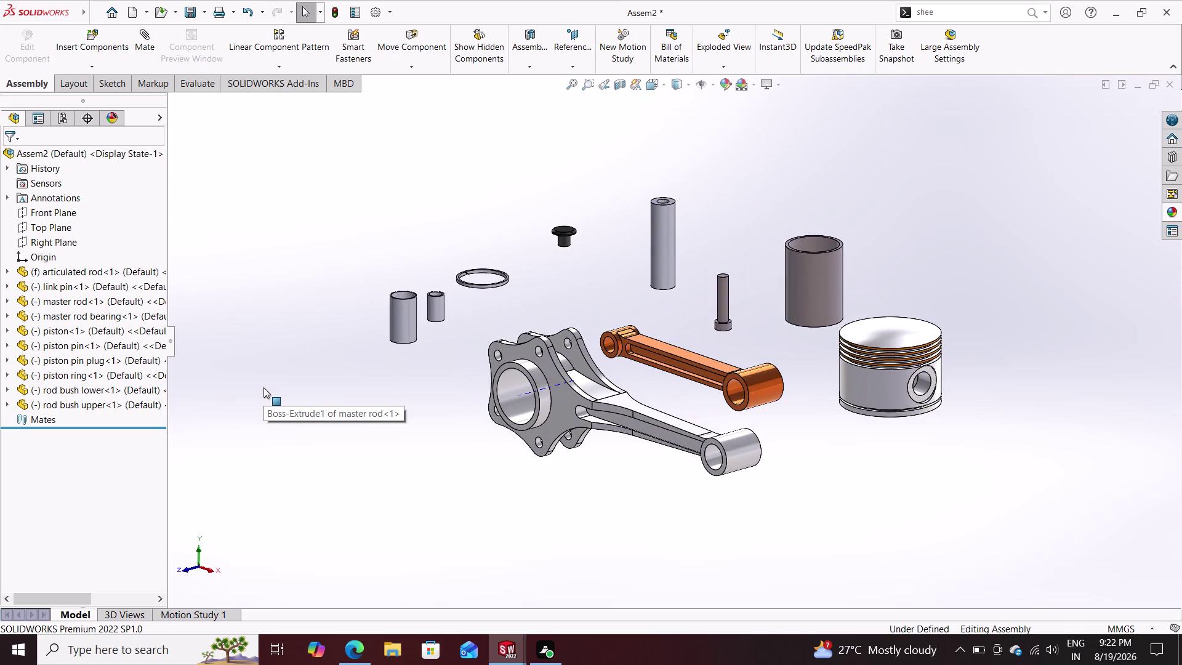
key(ctrl+z)
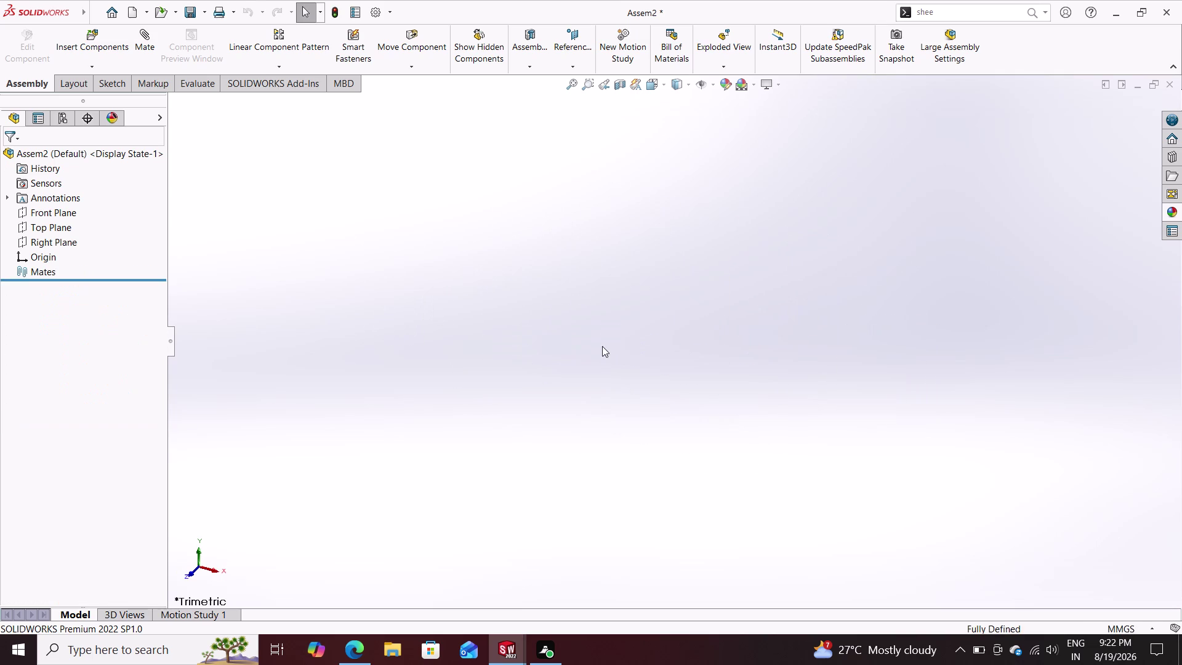
scroll(down, 3)
scroll(down, 3)
scroll(up, 3)
drag(98, 62, 96, 45)
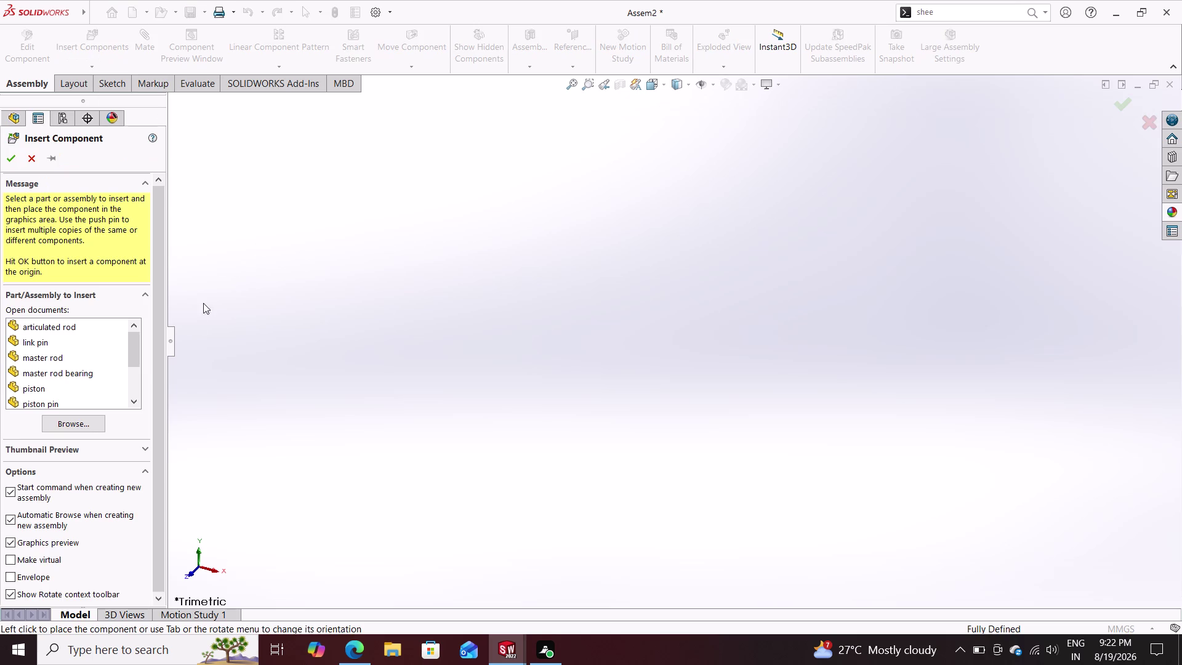
Browse the radial engine folder selecting part files, then cancel the insertion.
click(87, 423)
scroll(down, 3)
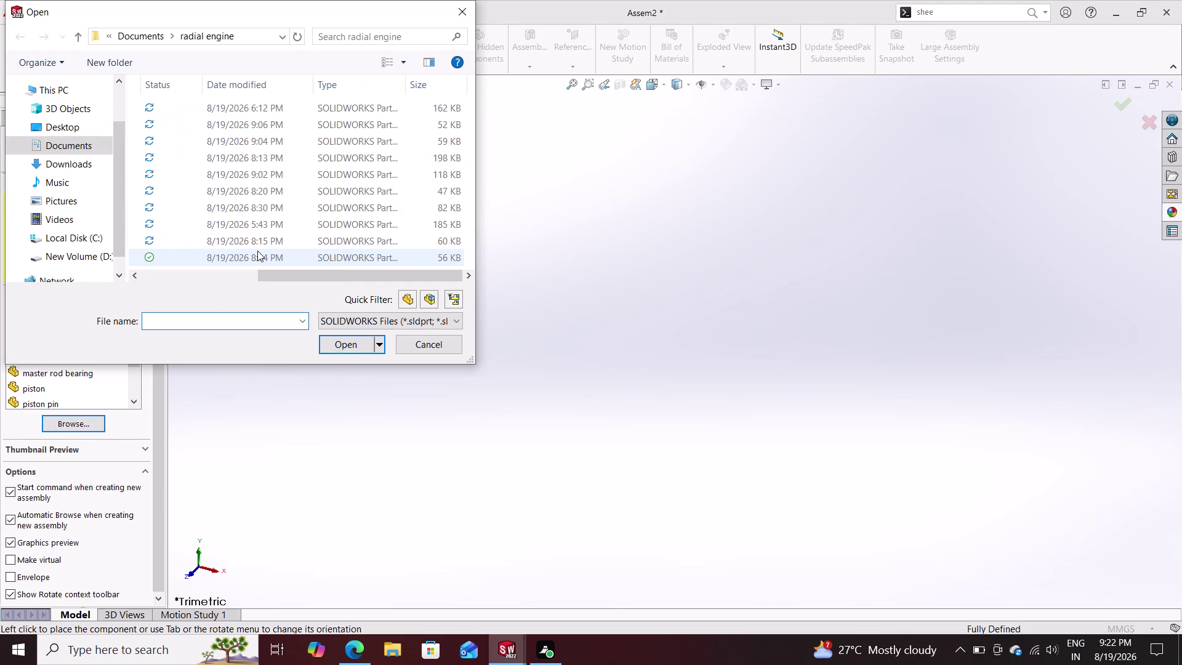
drag(214, 259, 198, 110)
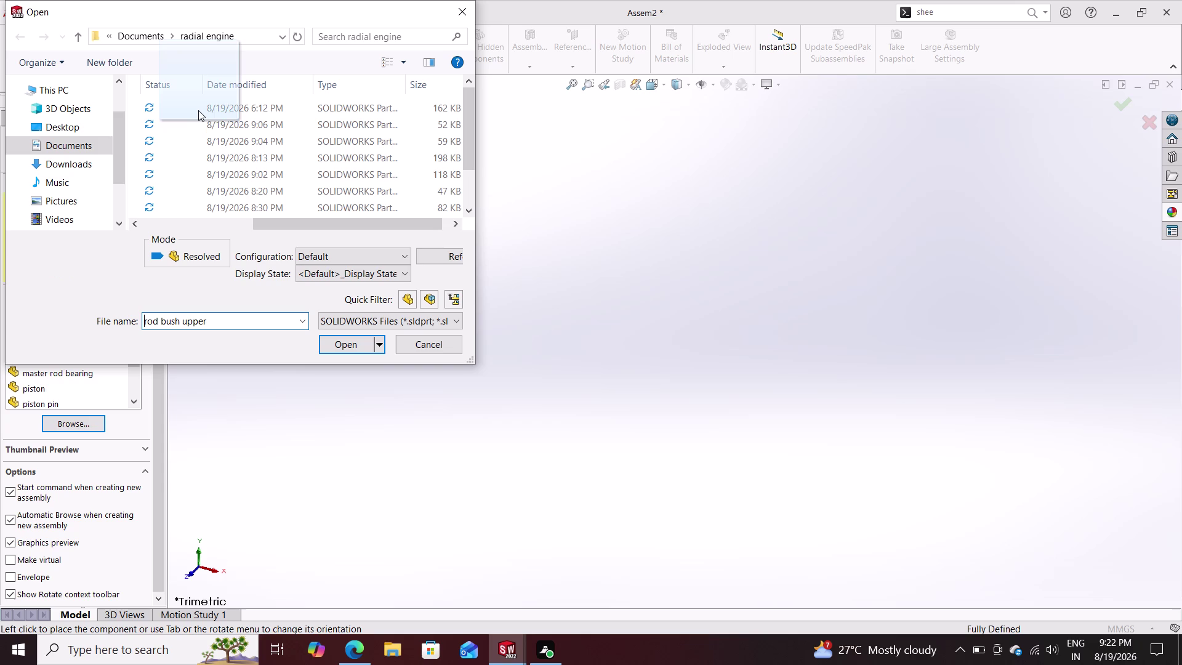
drag(198, 111, 204, 122)
drag(255, 103, 200, 207)
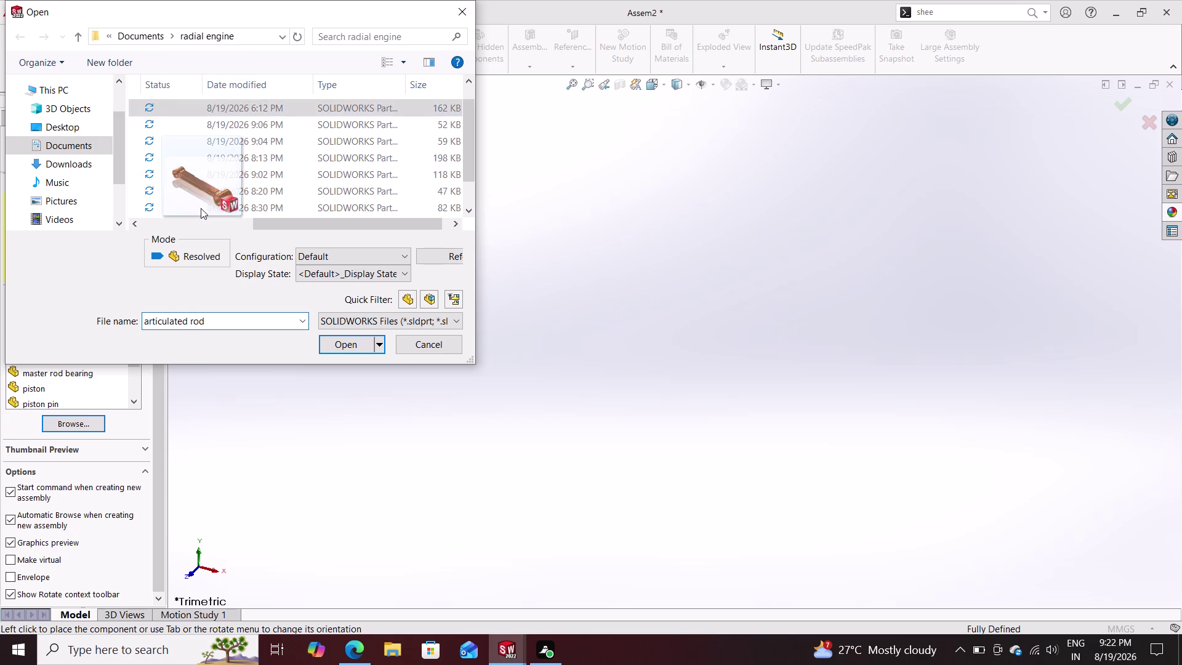
drag(201, 207, 209, 180)
scroll(down, 3)
scroll(up, 3)
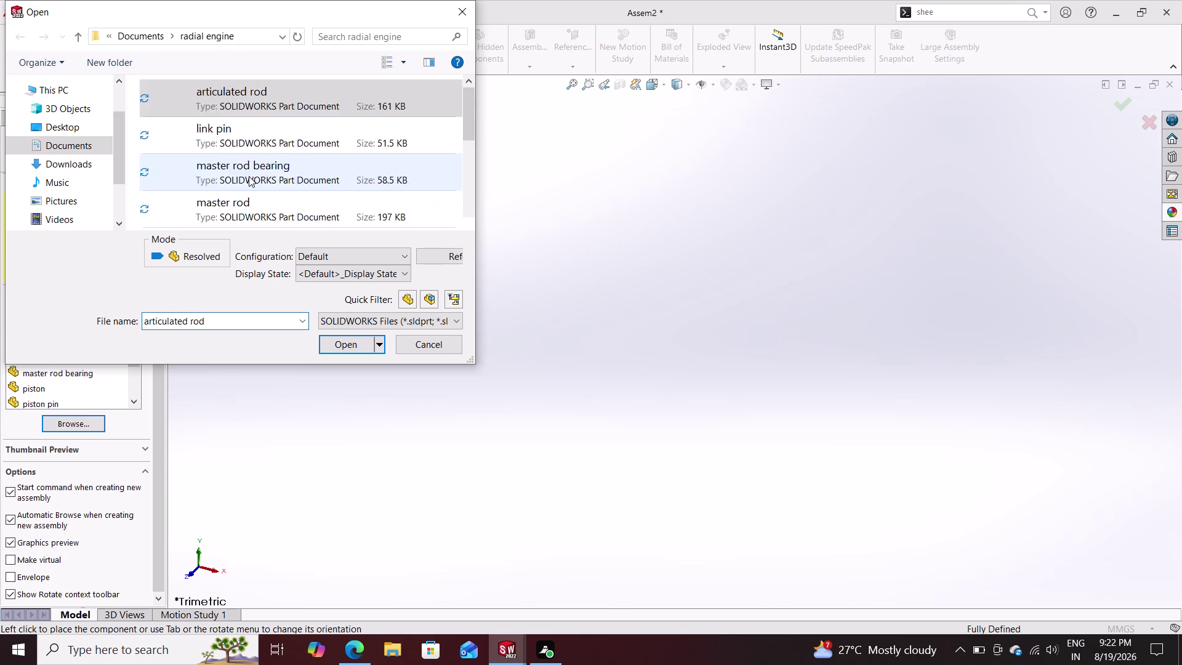
scroll(down, 3)
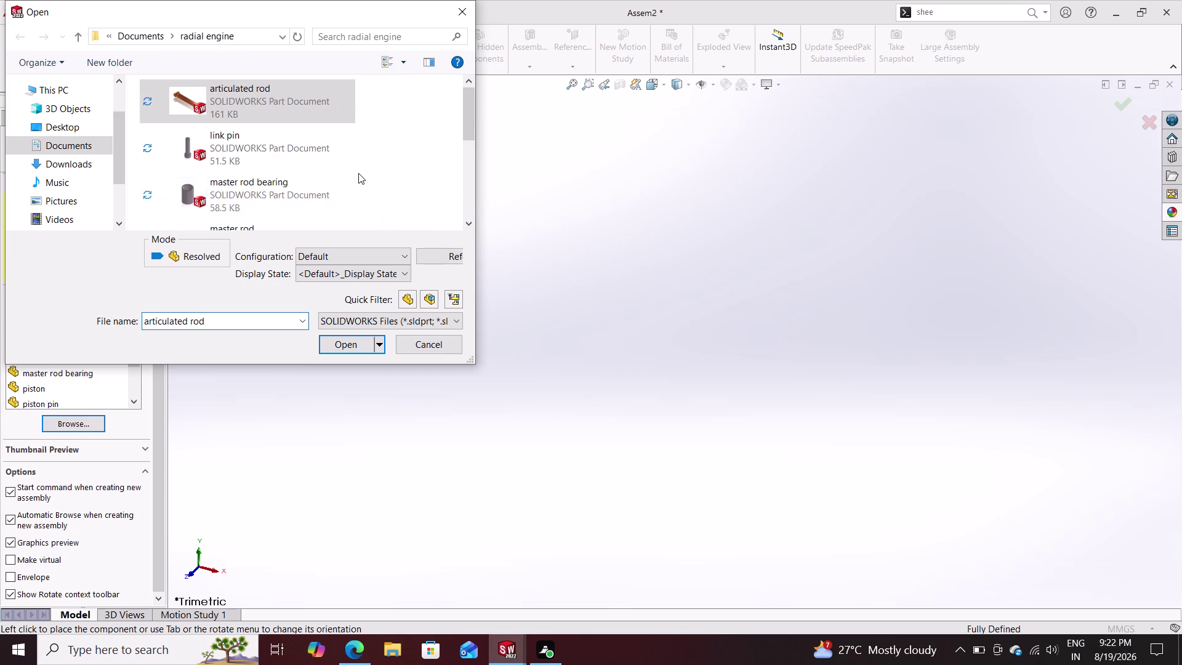
key(Escape)
key(Escape)
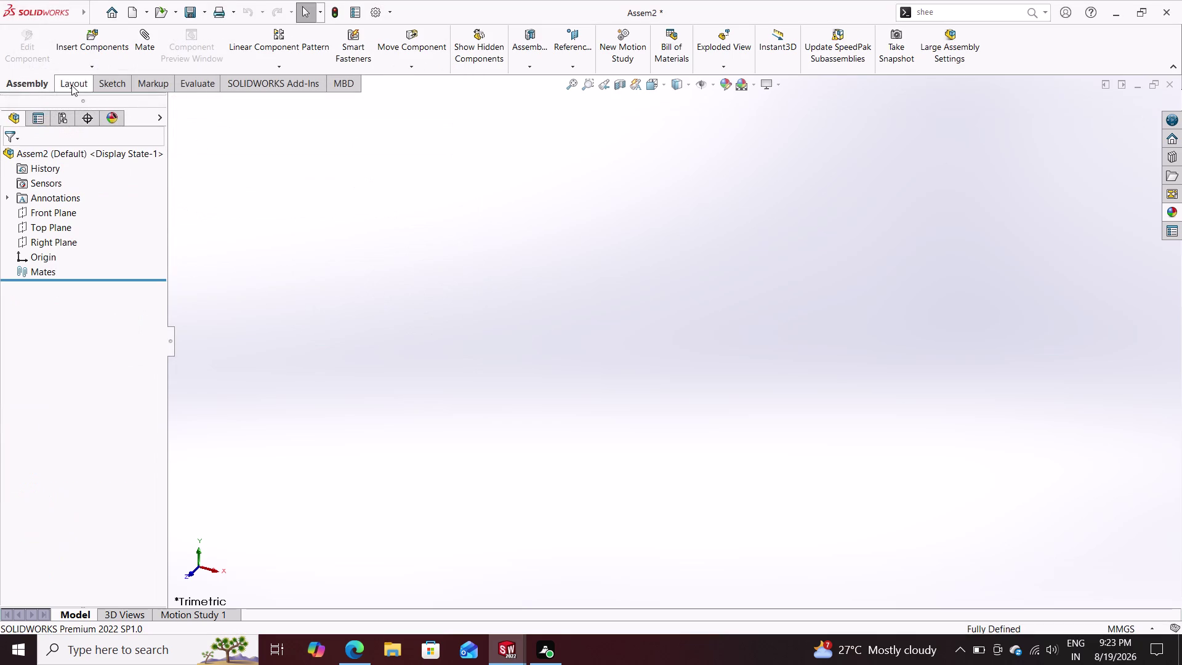
Reopen Insert Components, load every engine part file, and place the articulated rod first.
click(90, 40)
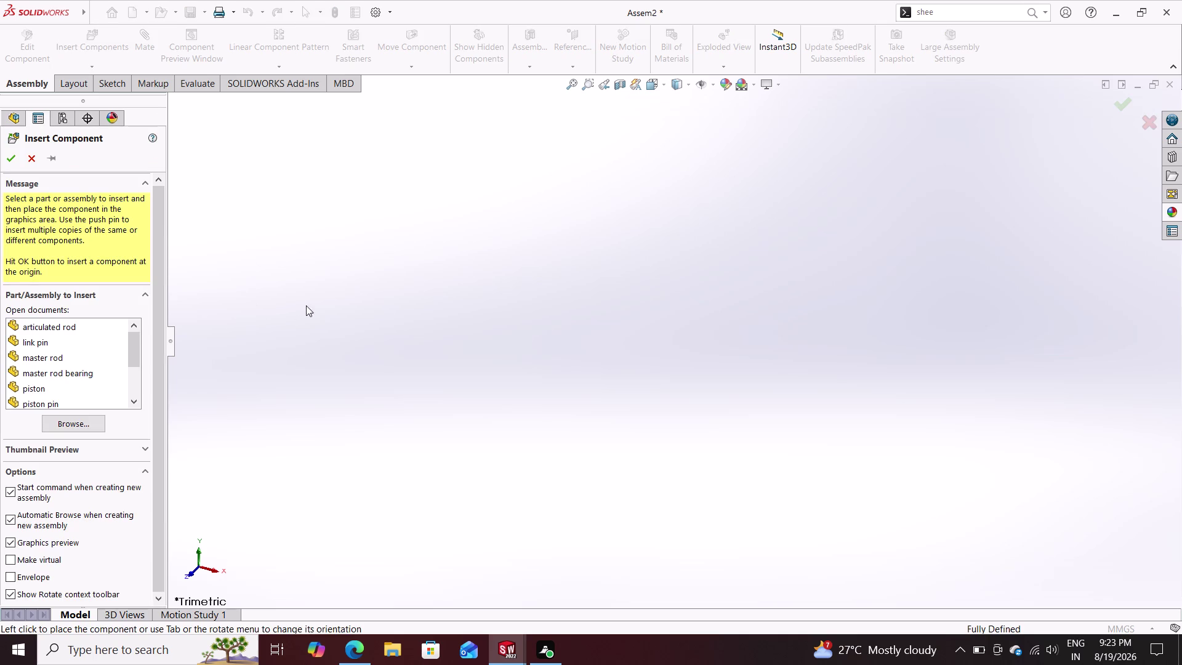
click(86, 424)
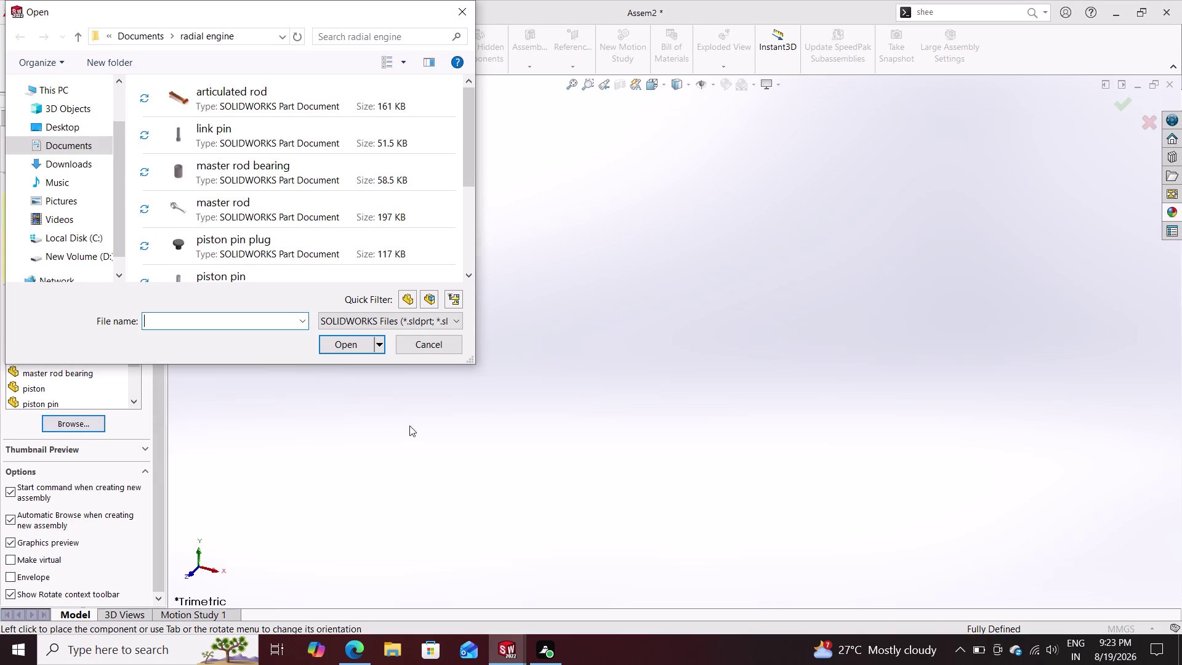
drag(452, 87, 277, 349)
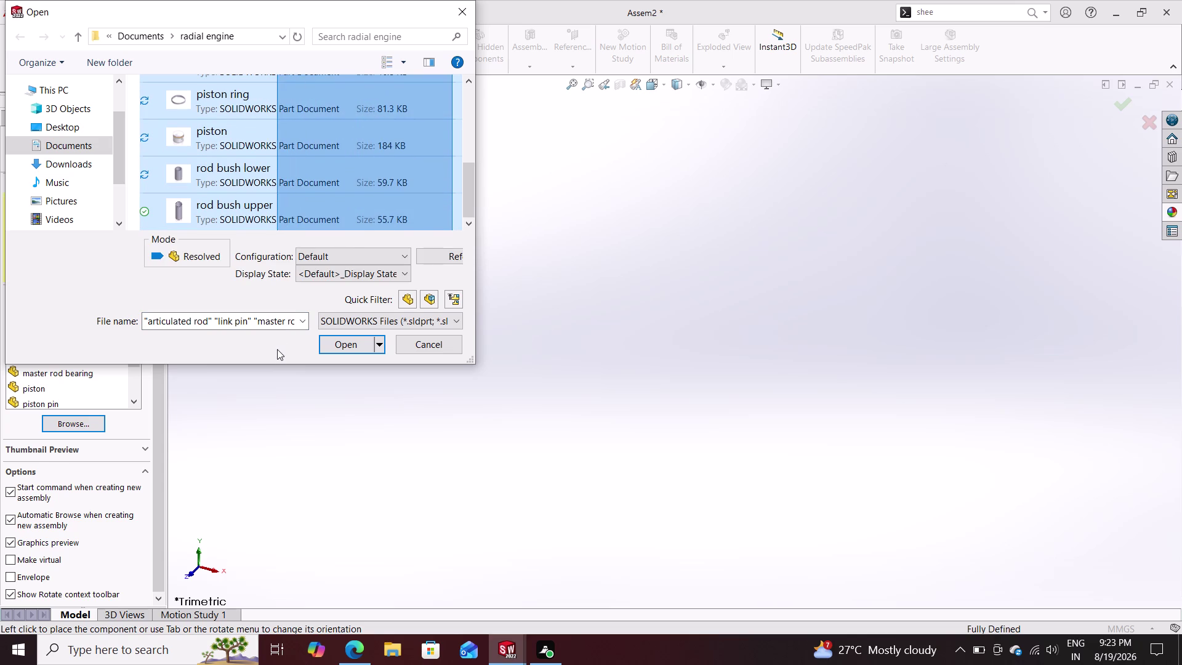
drag(277, 349, 277, 351)
click(335, 346)
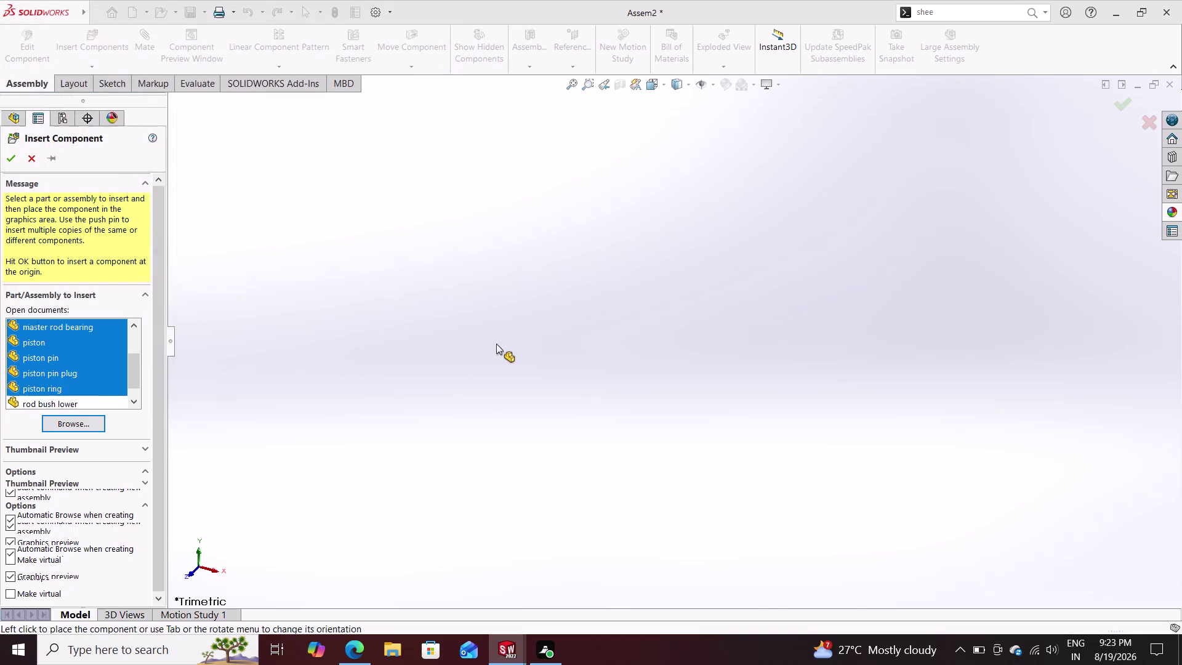
click(611, 302)
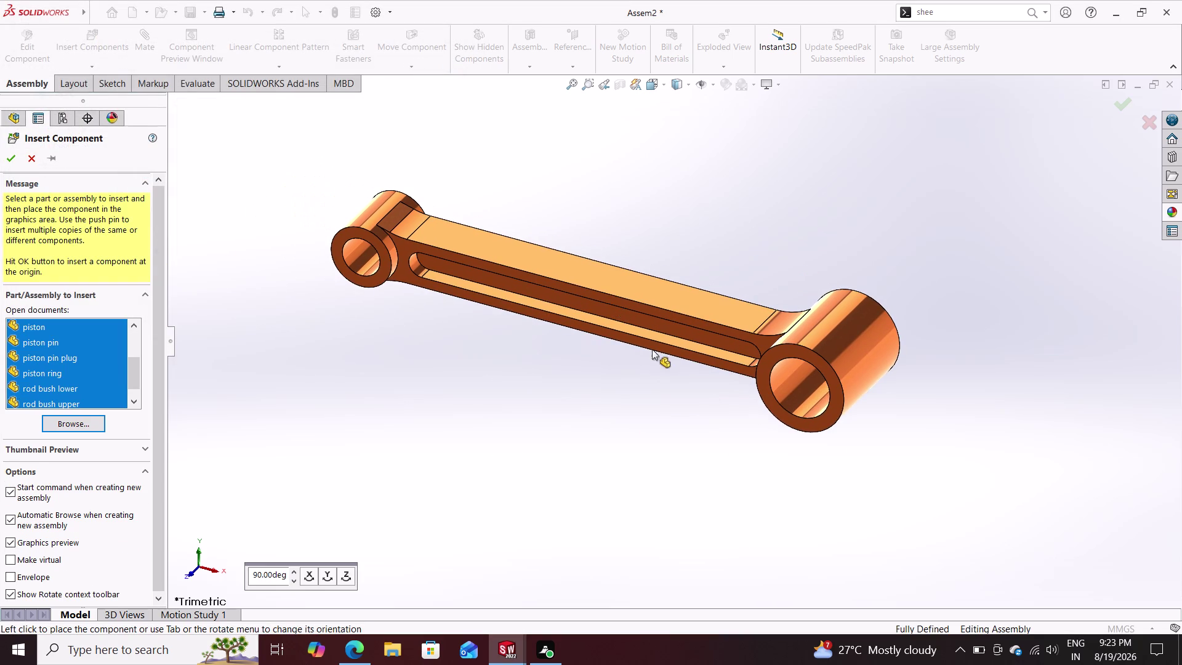
Place the link pin, the quarter-turned master rod and the master rod bearing in the assembly.
click(842, 177)
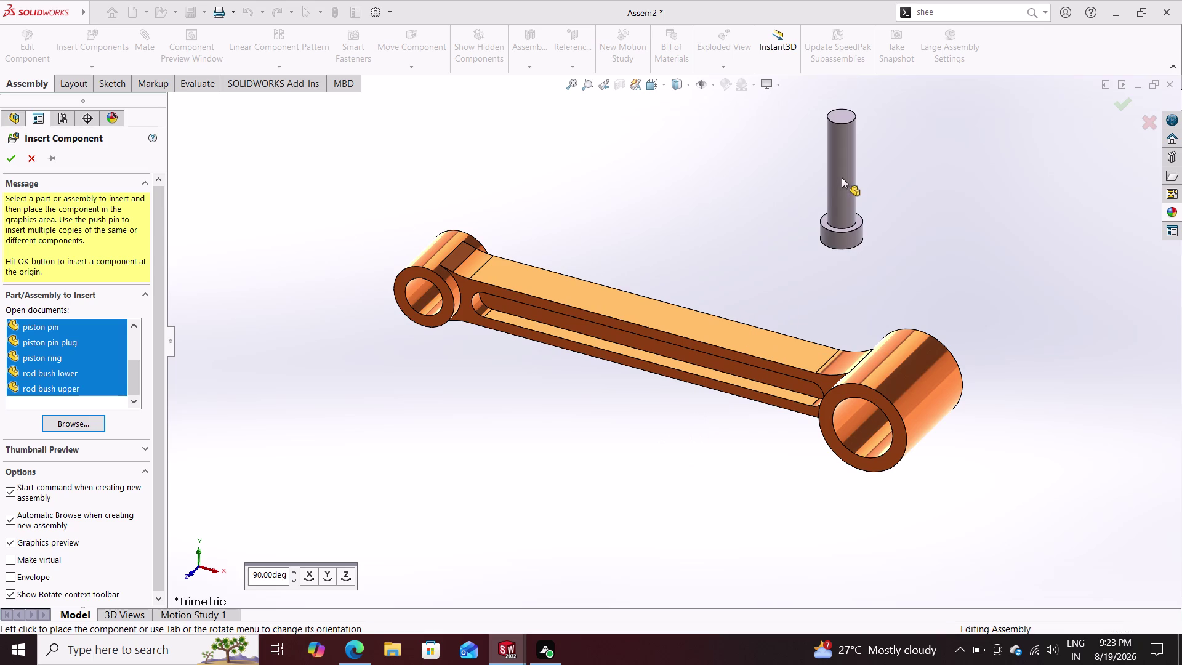
scroll(down, 3)
scroll(up, 3)
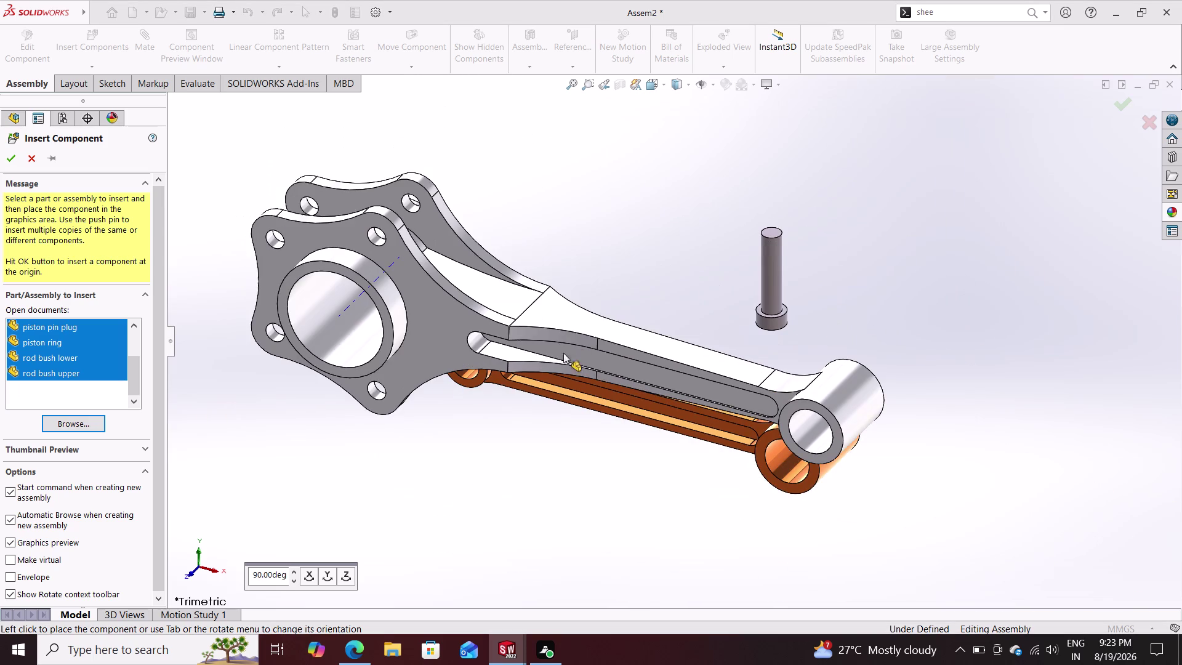
click(308, 576)
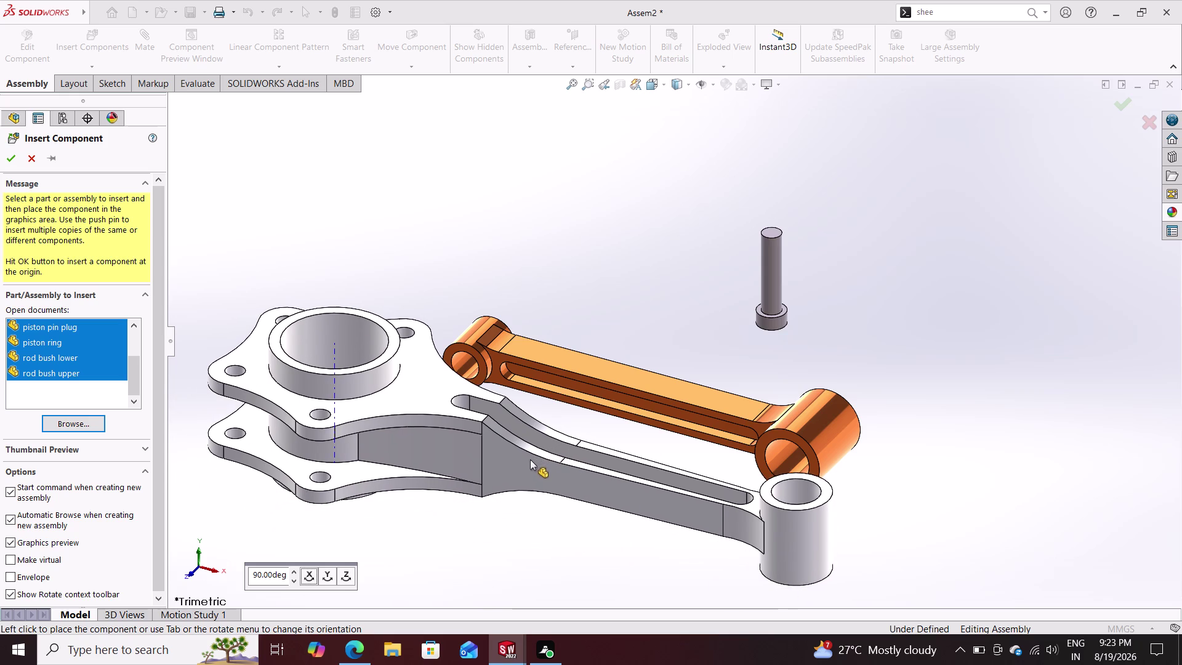
click(529, 460)
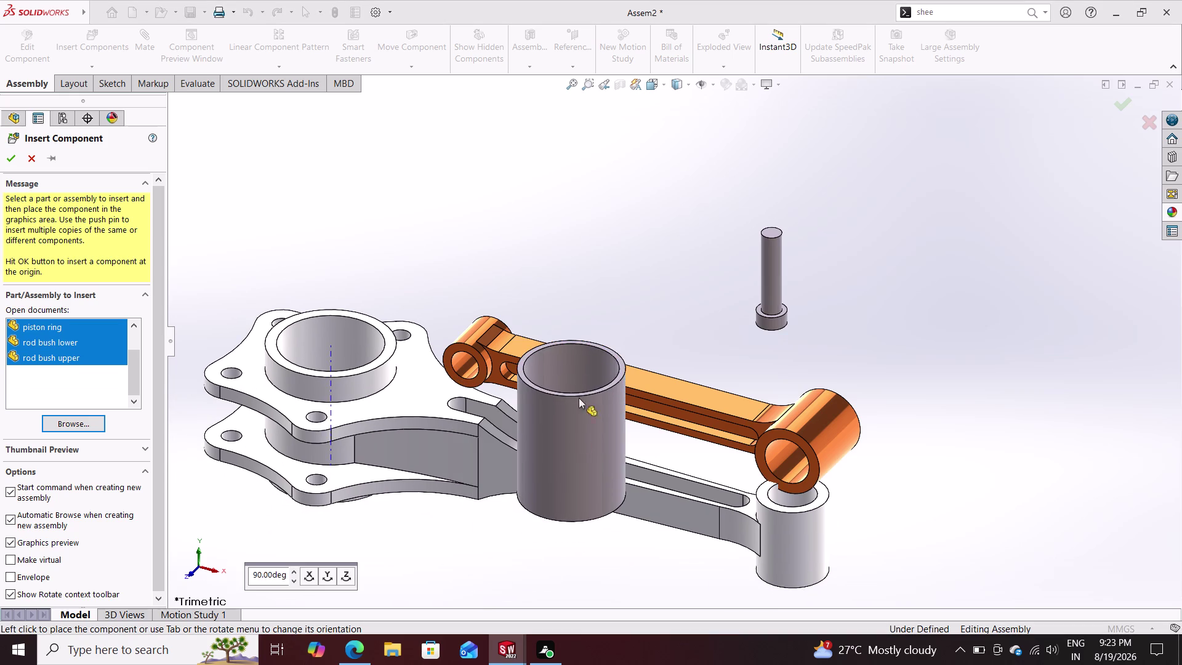
click(629, 248)
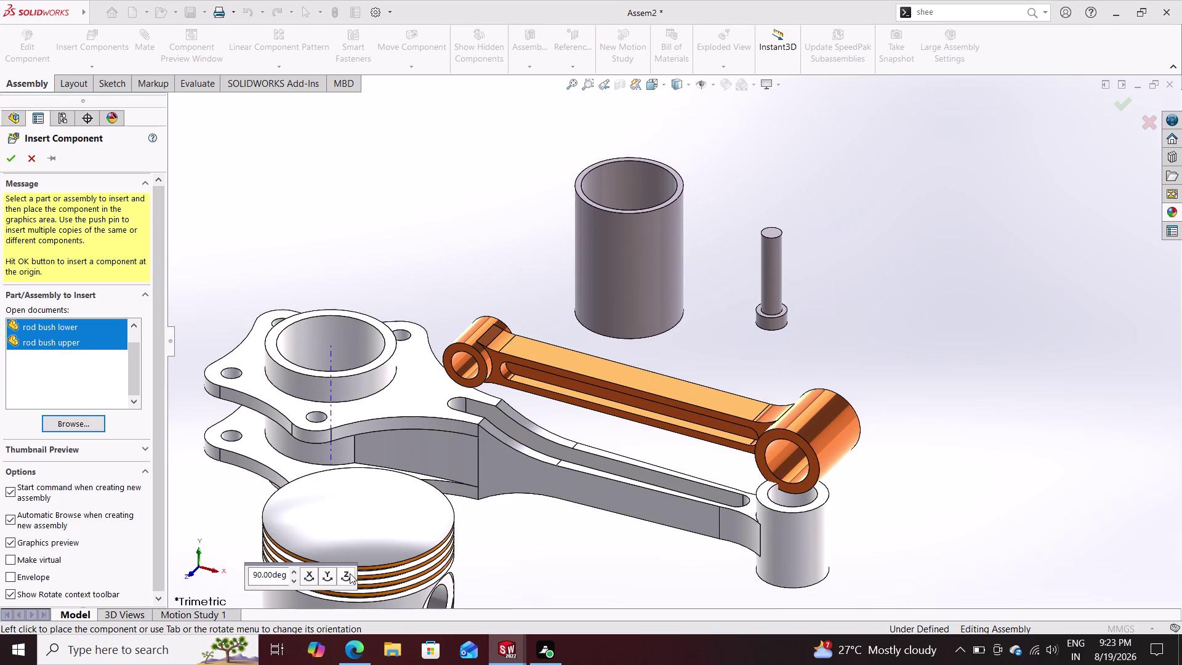
Rotate the piston through several quarter turns and place it in the assembly.
click(327, 575)
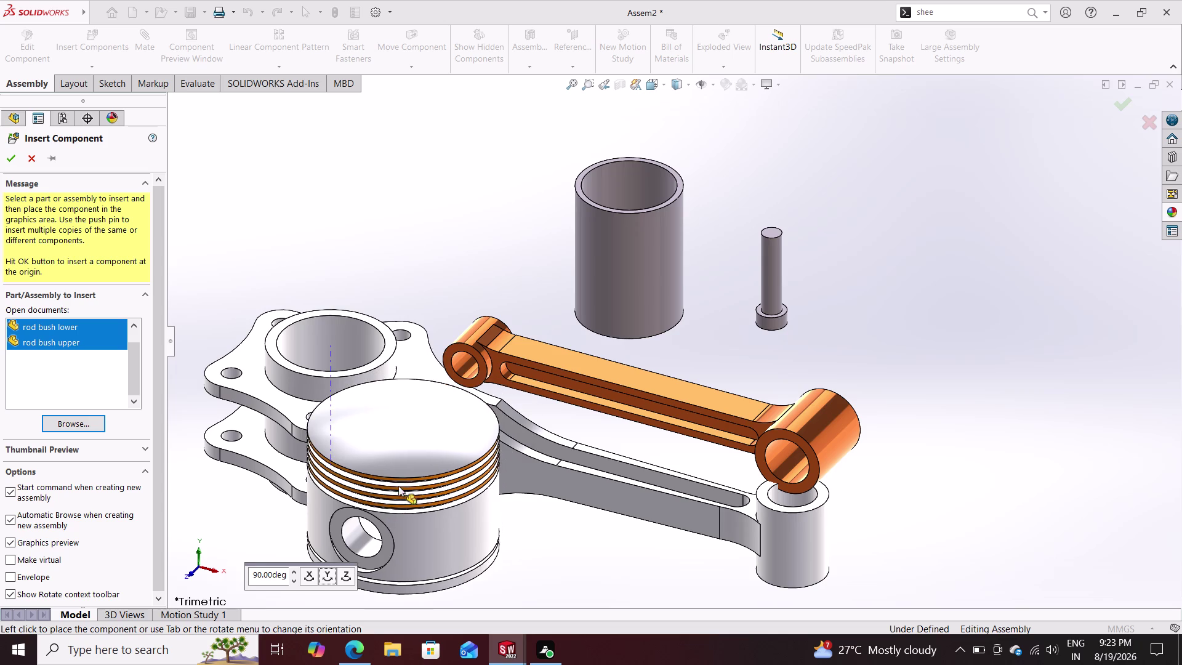
click(305, 576)
click(306, 575)
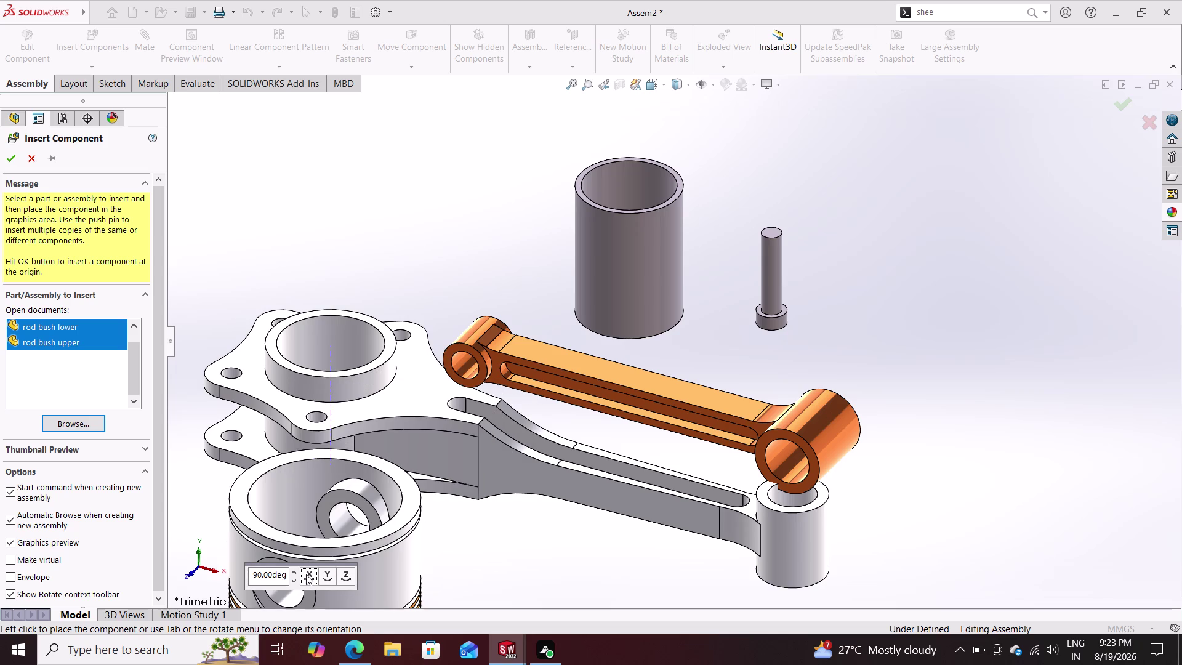
click(323, 572)
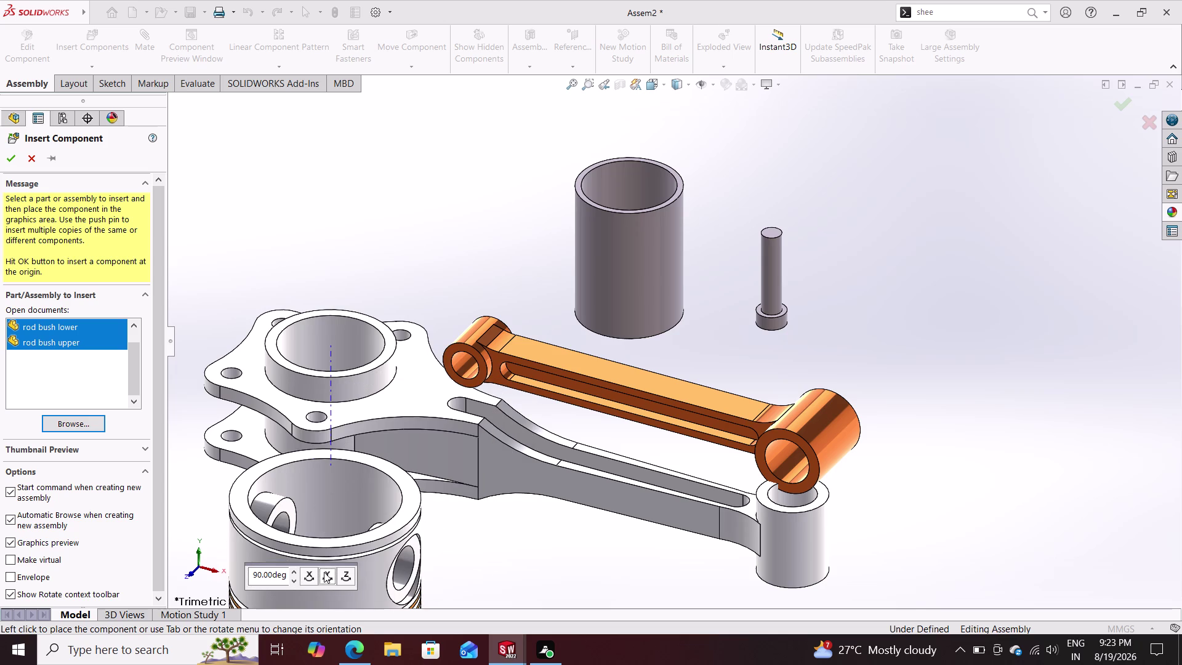
click(314, 572)
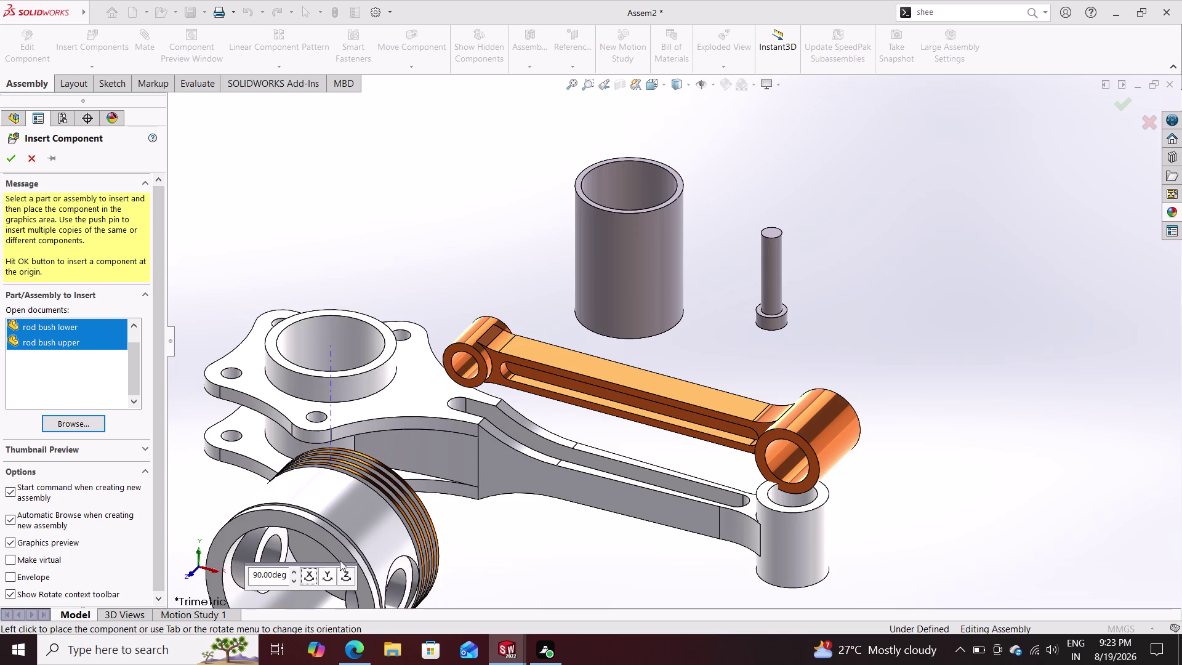
click(345, 572)
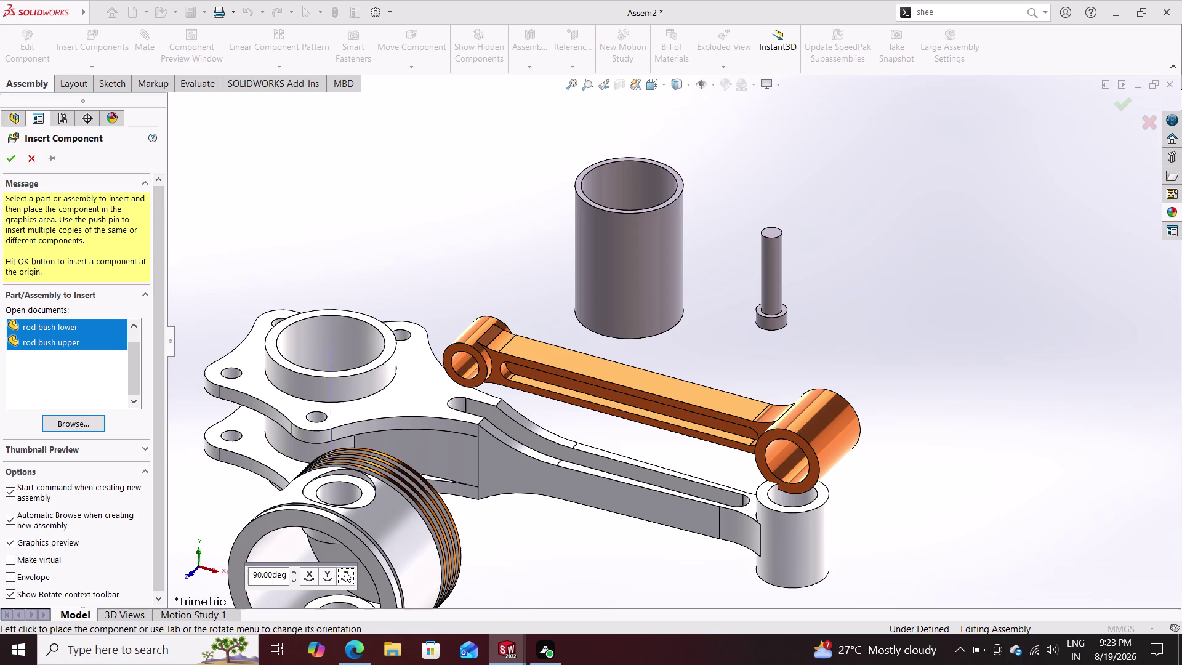
click(344, 571)
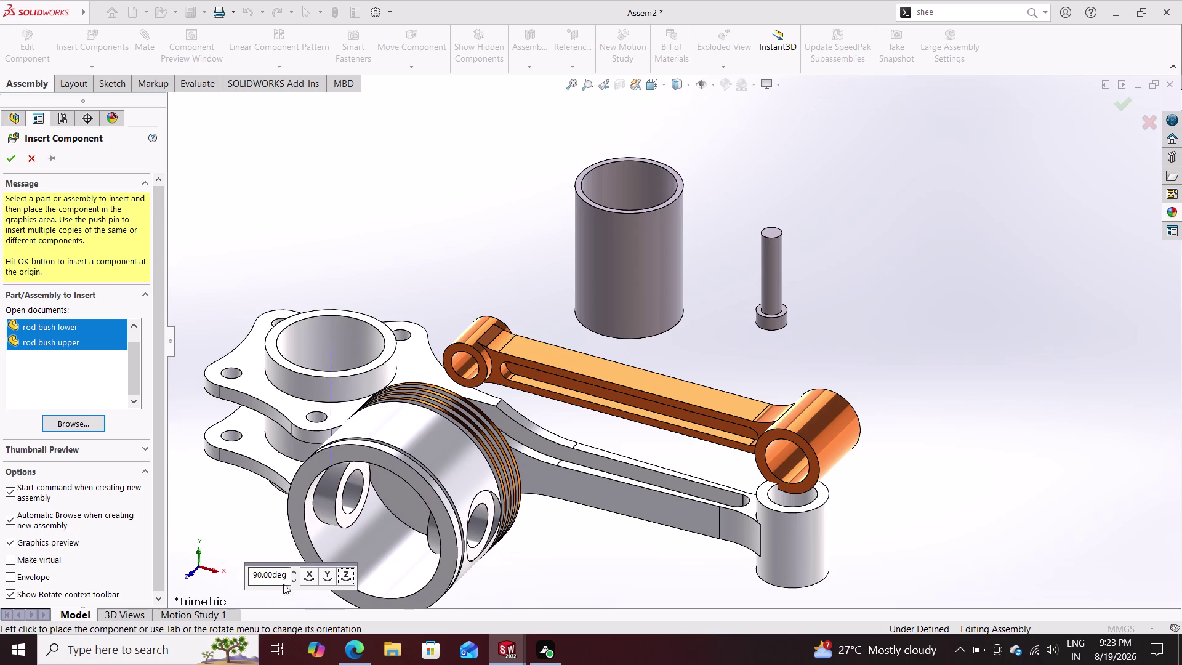
click(307, 574)
click(307, 574)
click(307, 574)
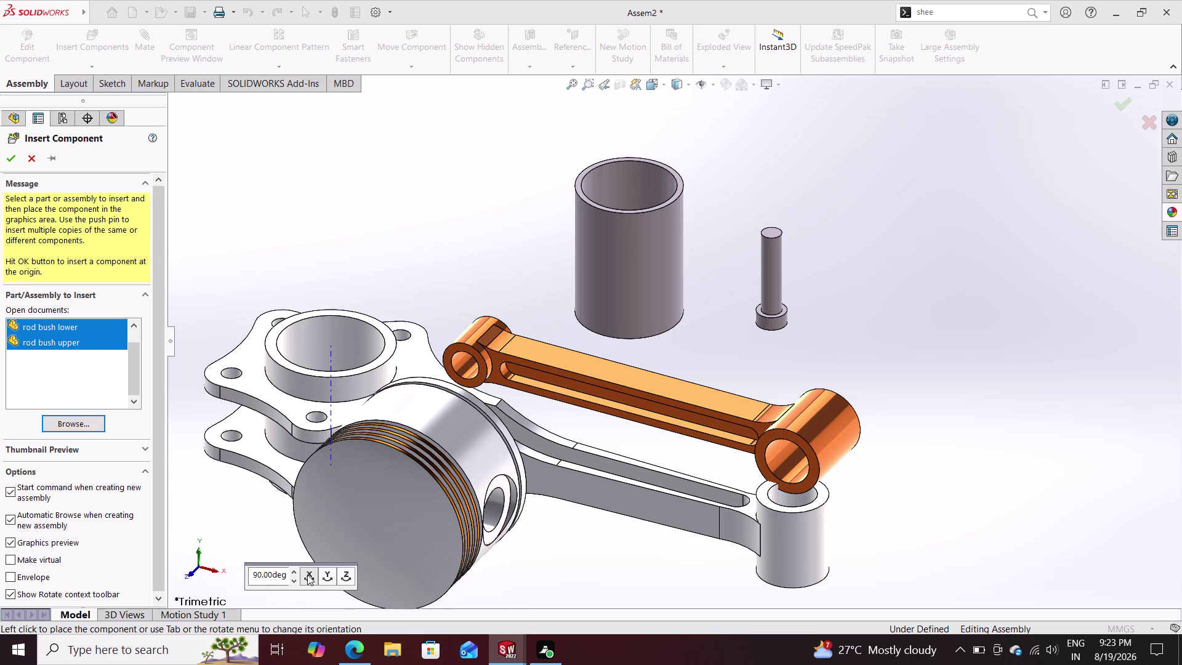
click(308, 574)
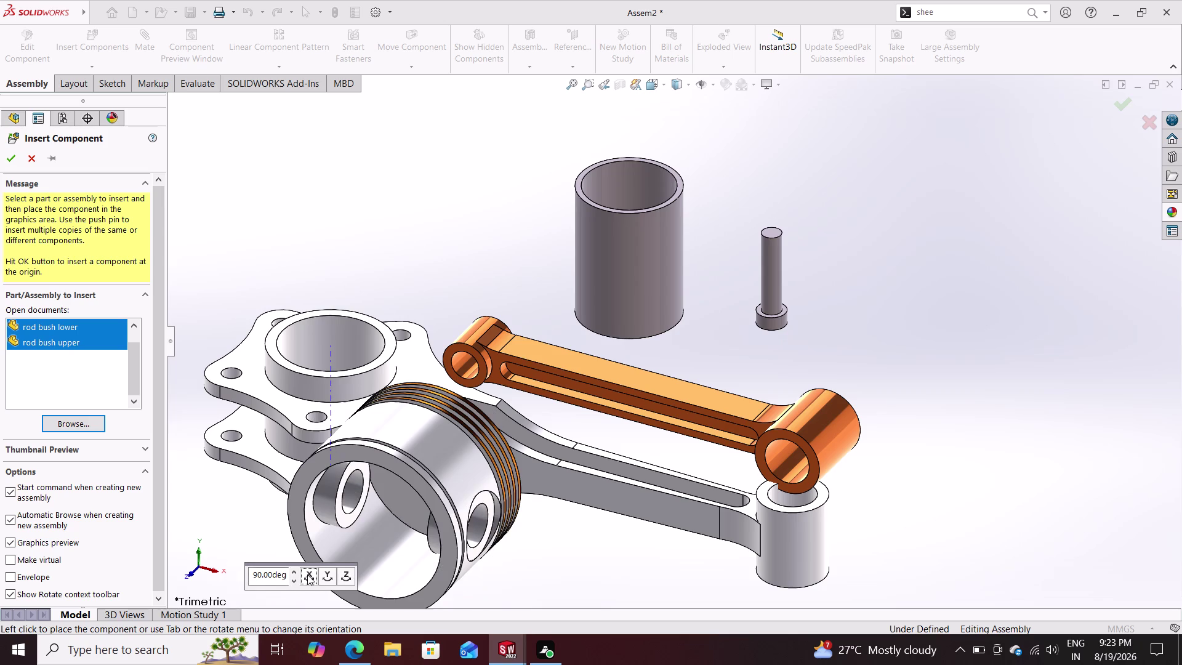
click(325, 570)
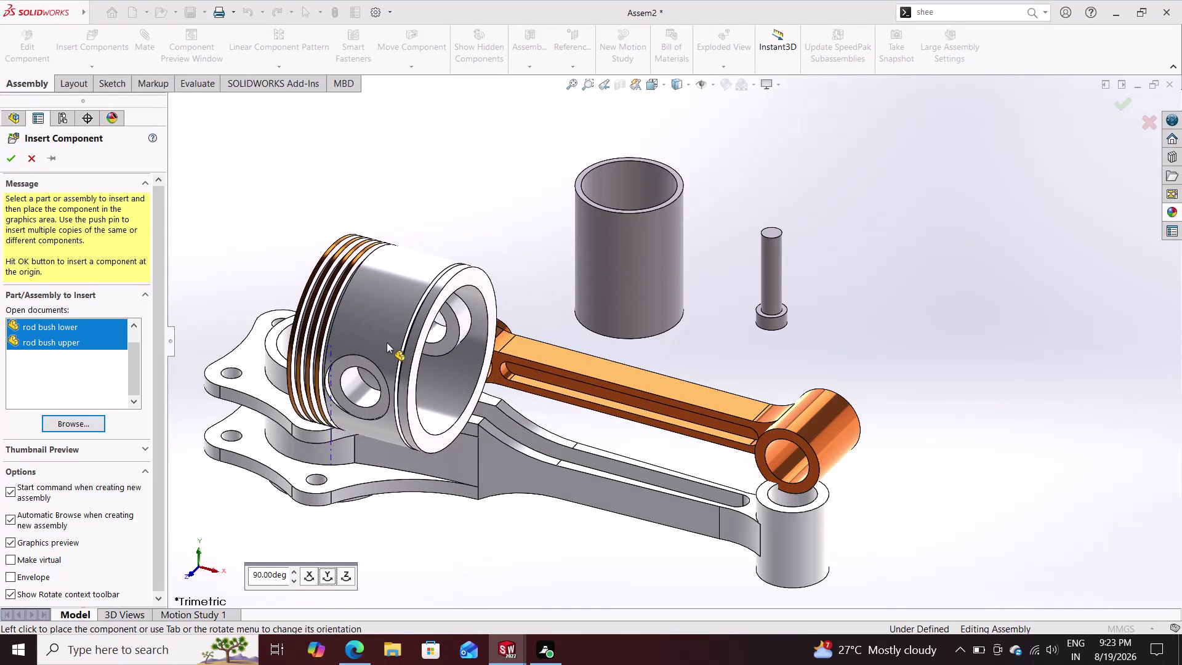
click(951, 223)
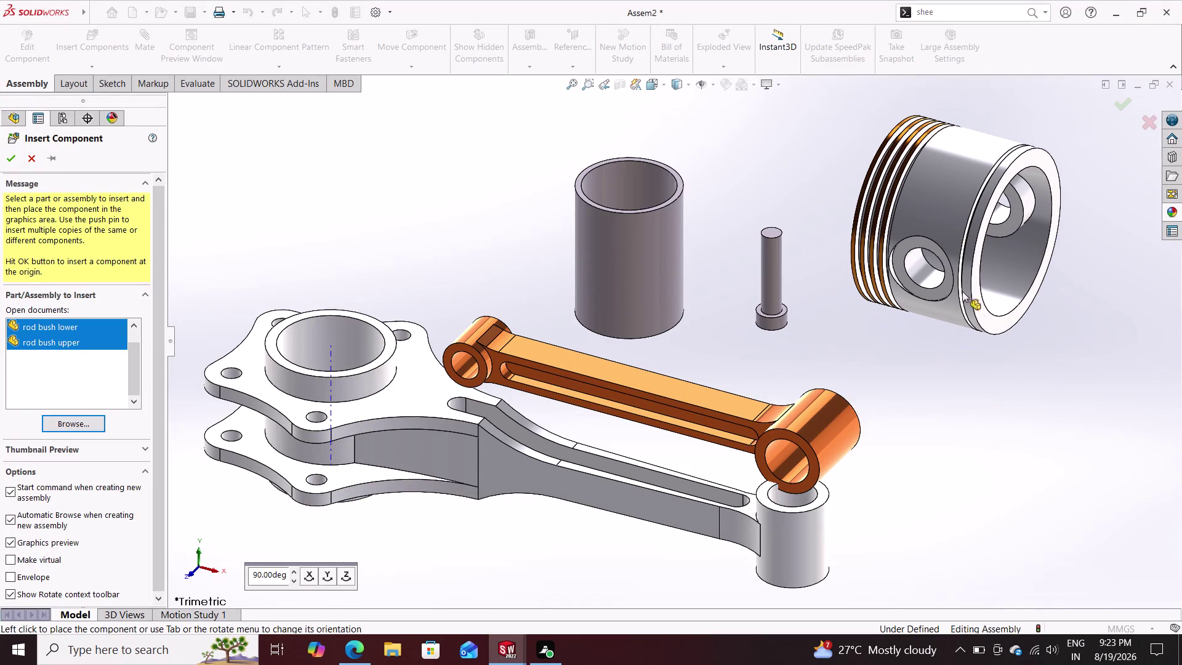
Place the piston pin, pin plug, piston ring, and lower and upper rod bushes.
middle_drag(971, 359, 1000, 372)
click(996, 290)
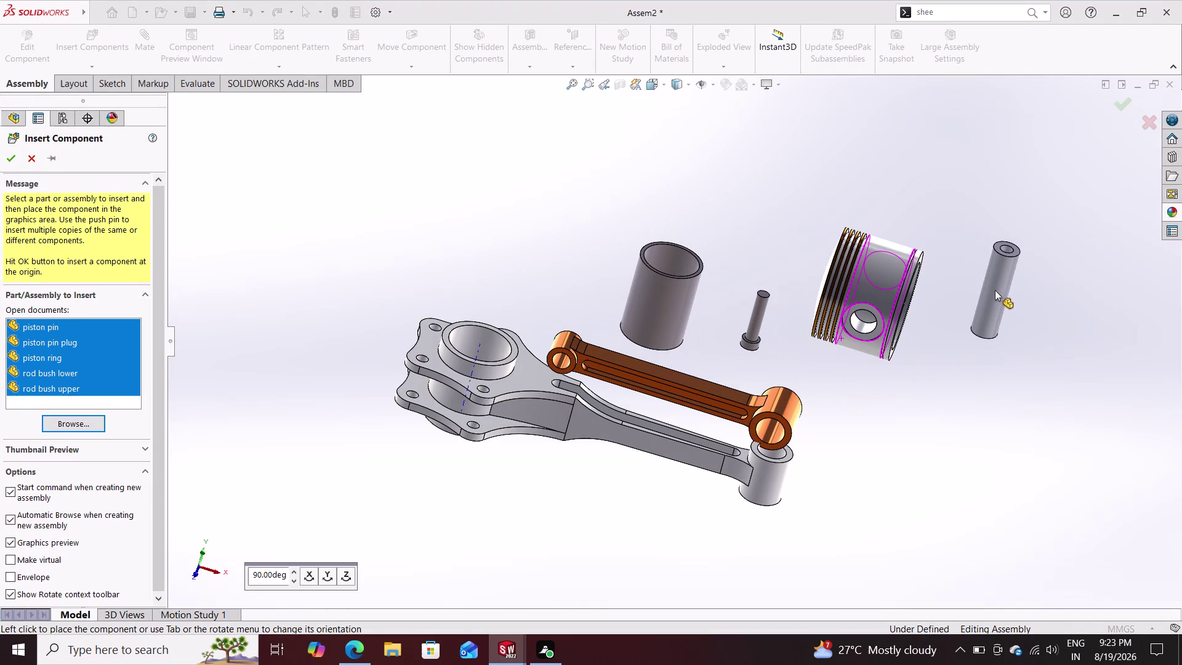
click(757, 214)
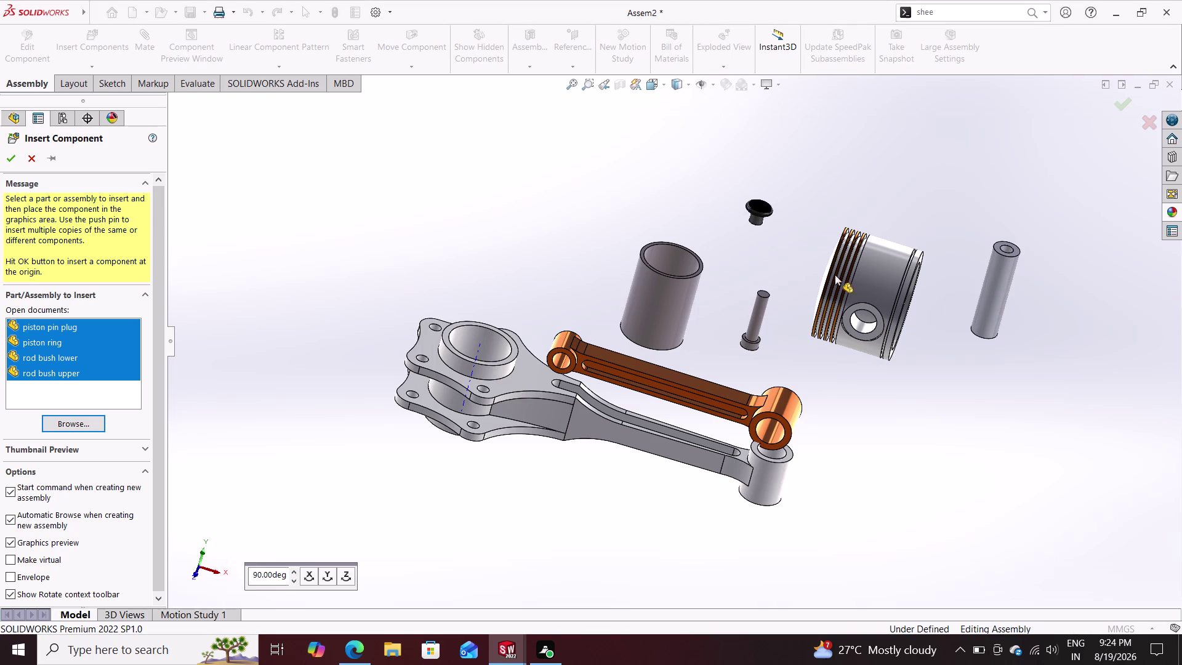
click(933, 393)
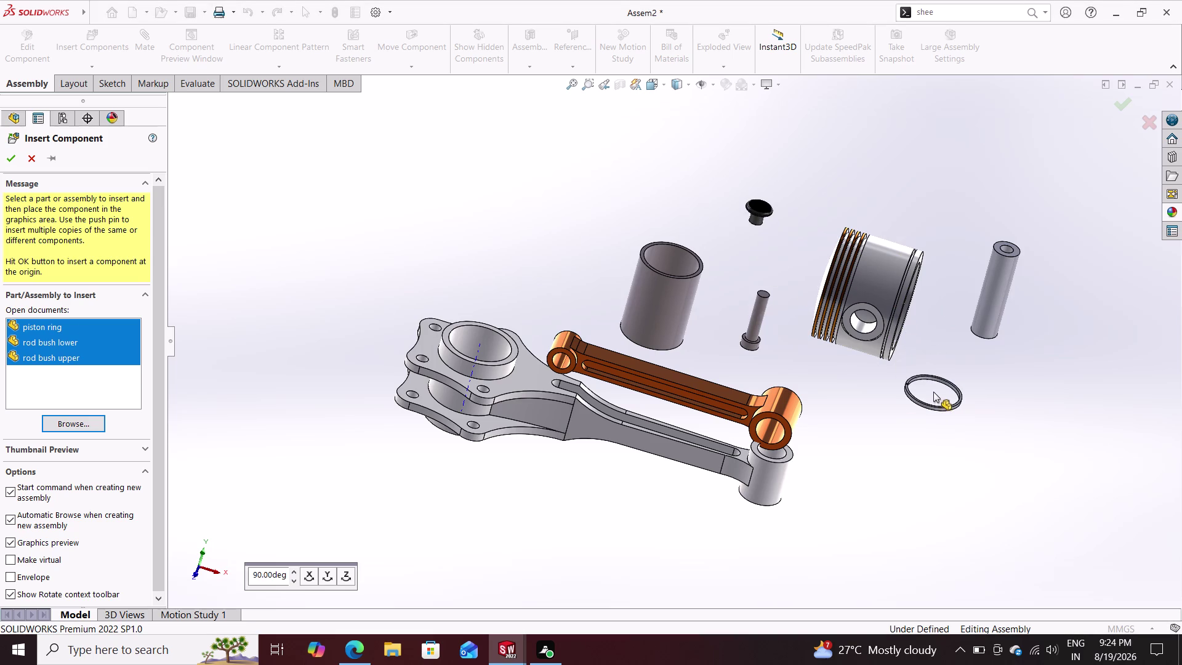
click(860, 459)
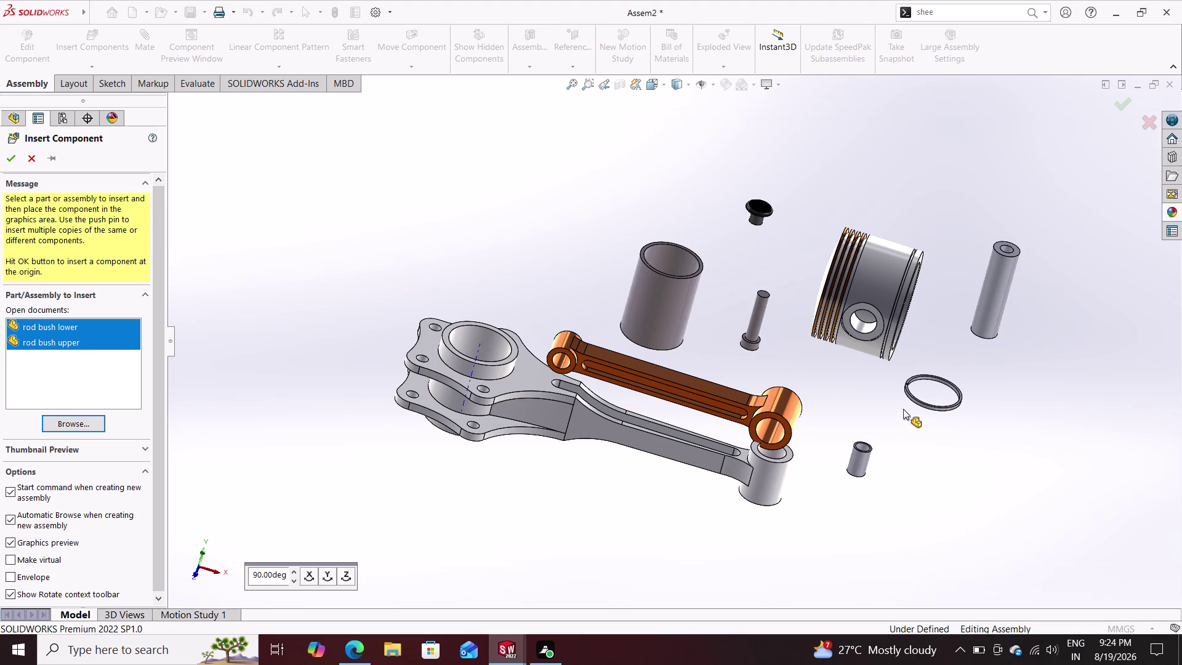
click(500, 242)
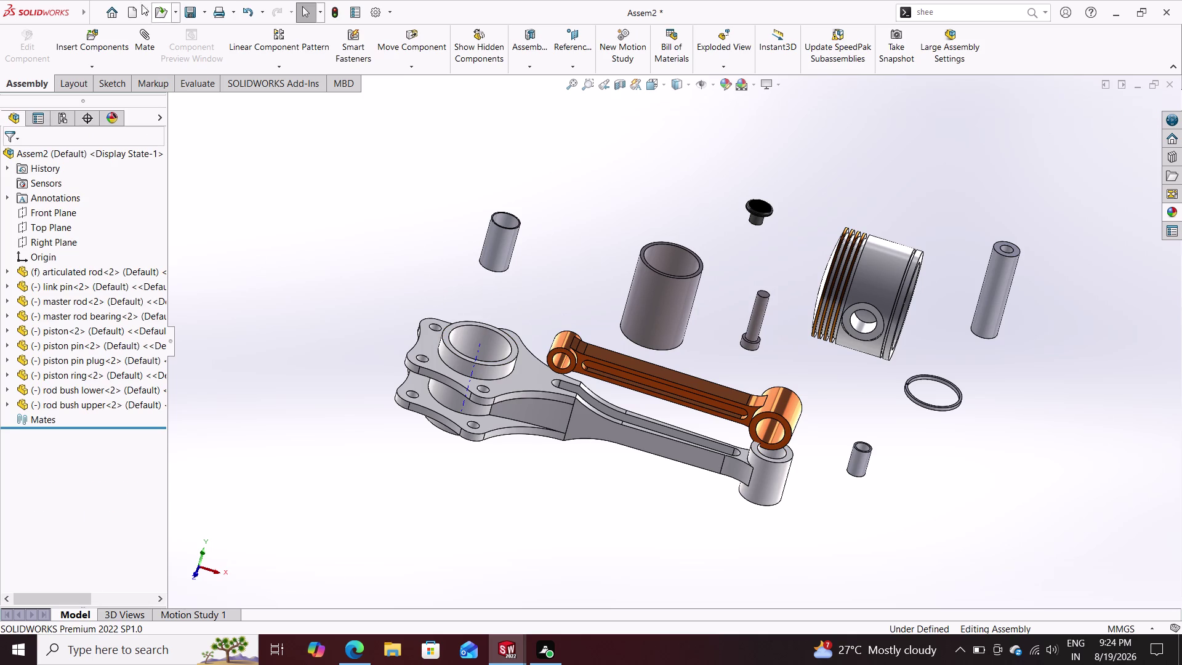
click(141, 38)
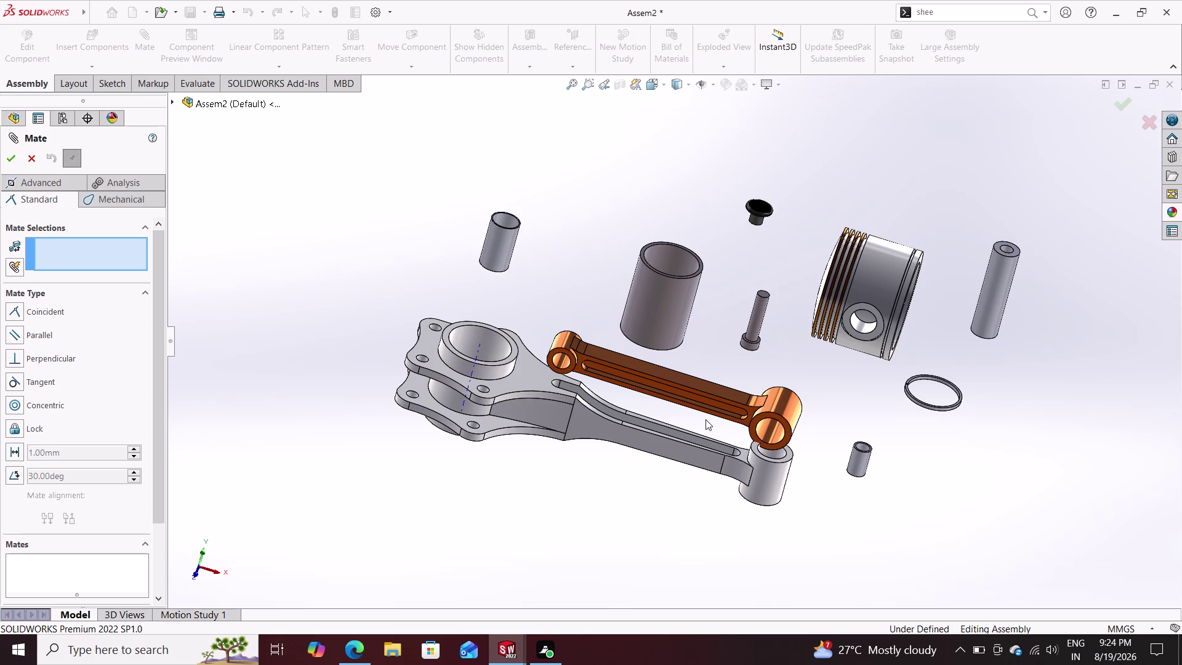
Make the articulated rod's eye bore concentric with the upper bush's outer surface.
click(763, 435)
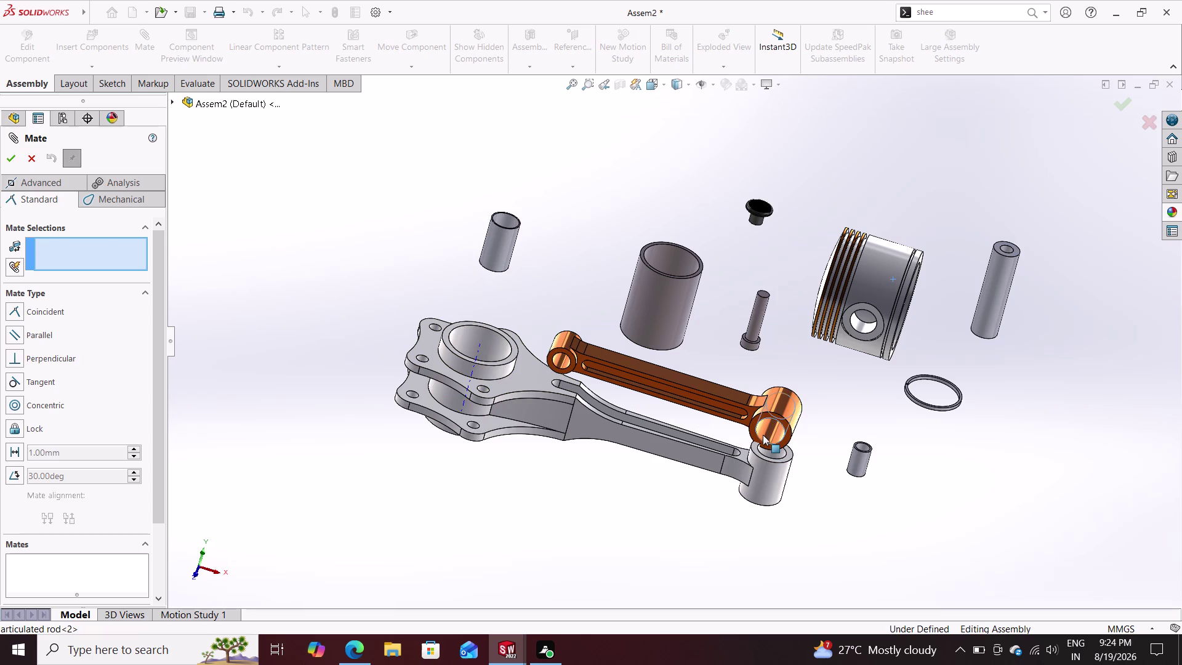
click(507, 223)
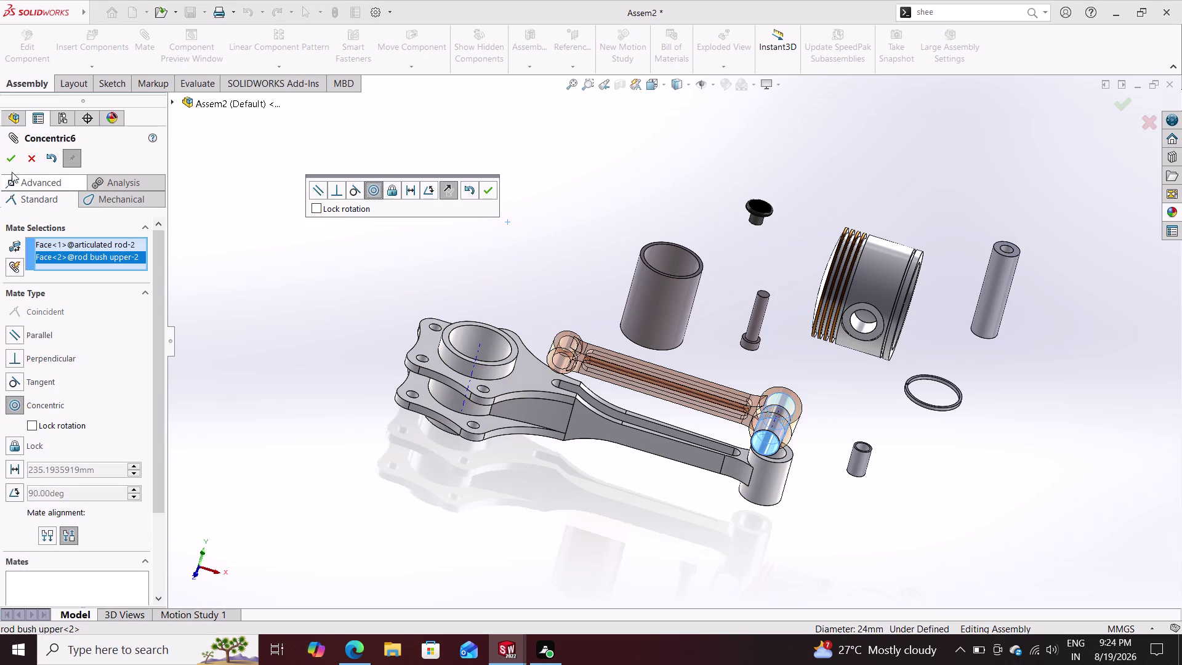
click(12, 157)
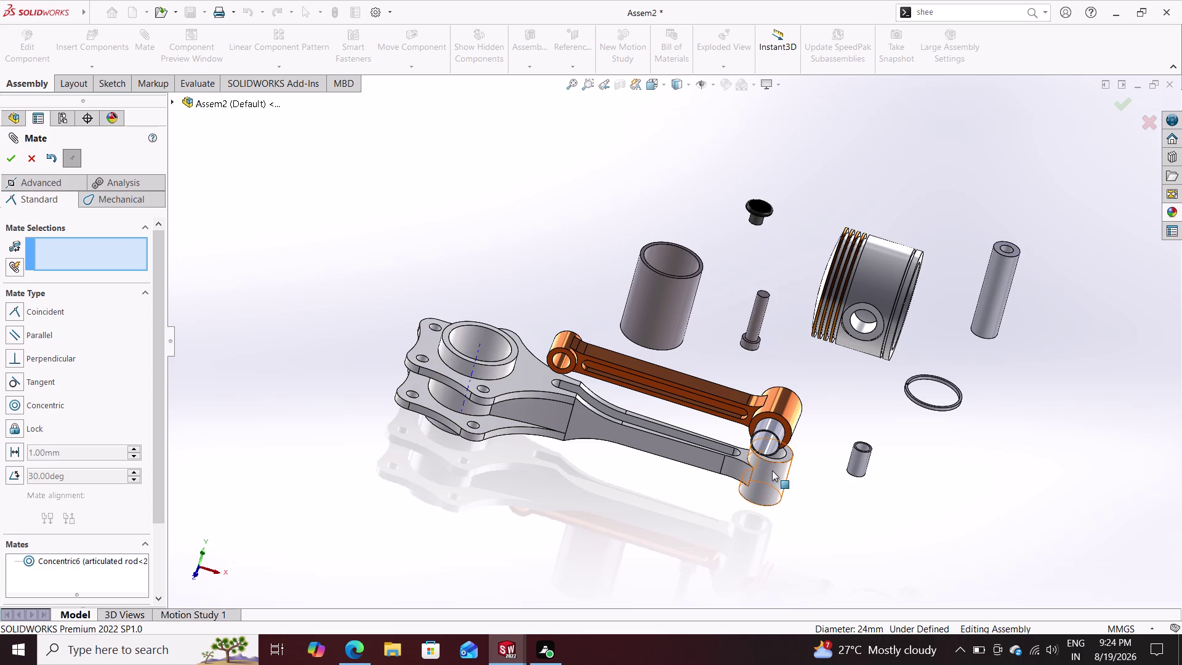
Mate the upper bush's end face coincident with the rod eye's end face.
scroll(down, 3)
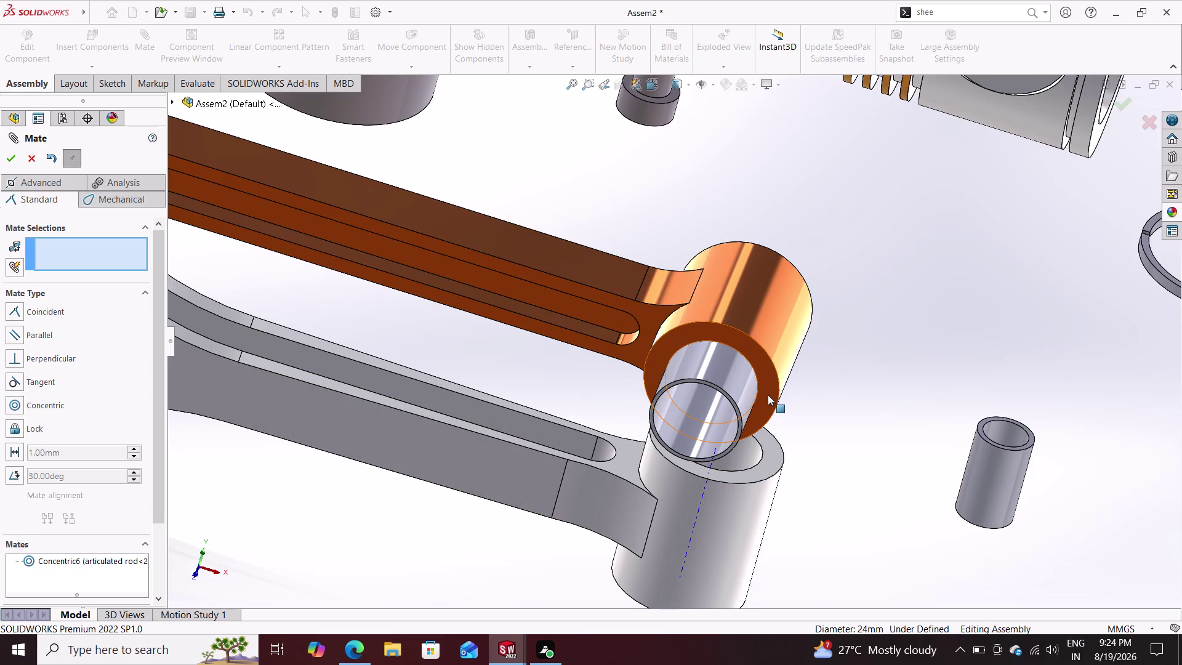
click(768, 394)
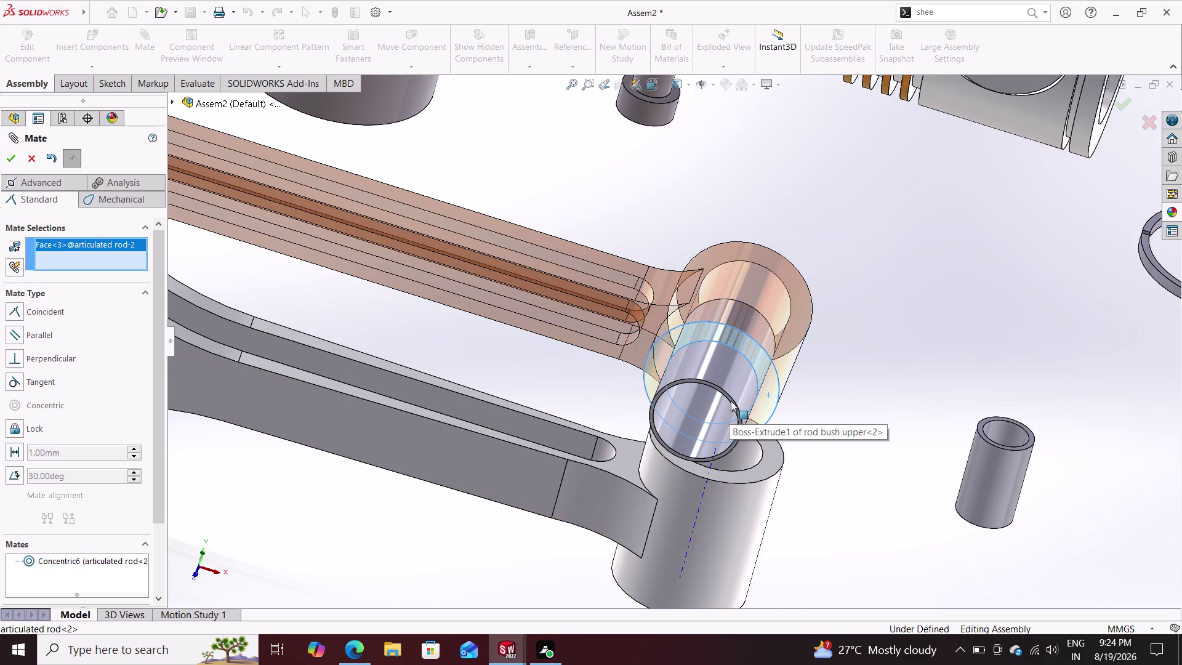
scroll(down, 3)
click(728, 396)
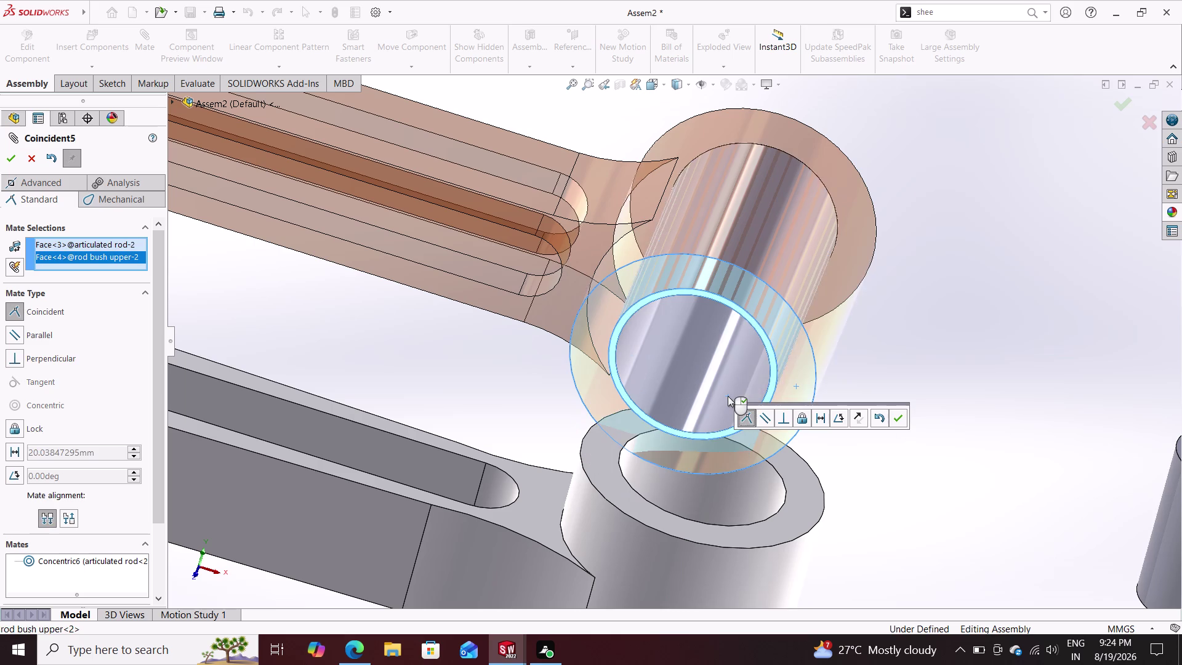
click(895, 417)
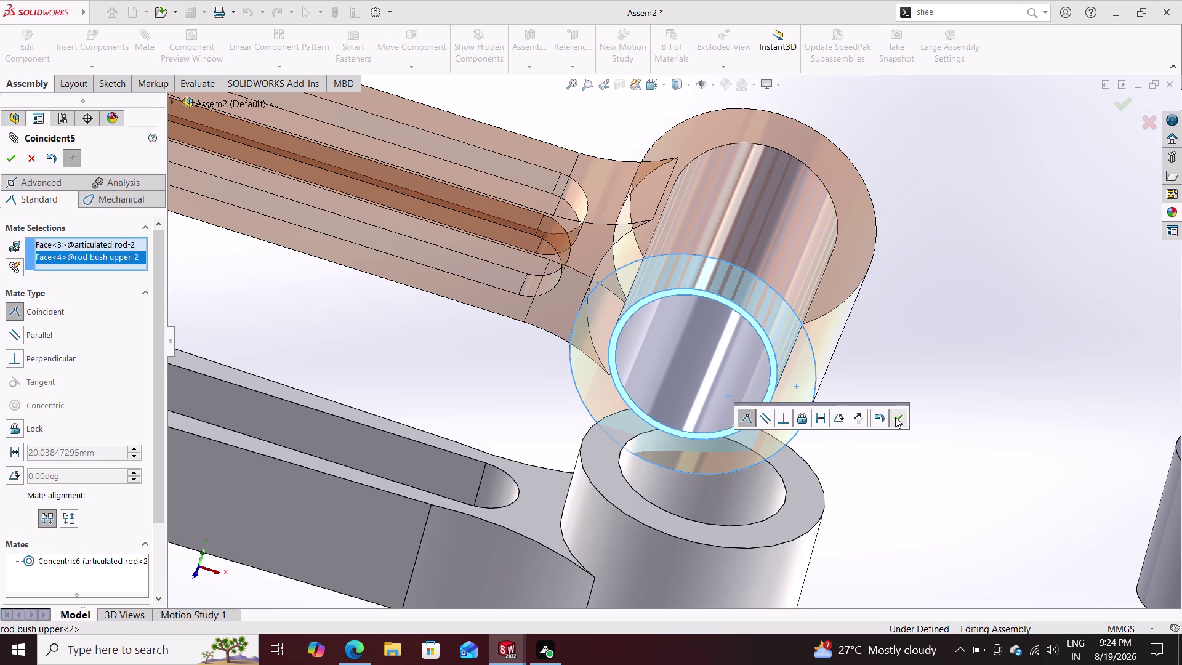
scroll(down, 3)
scroll(up, 3)
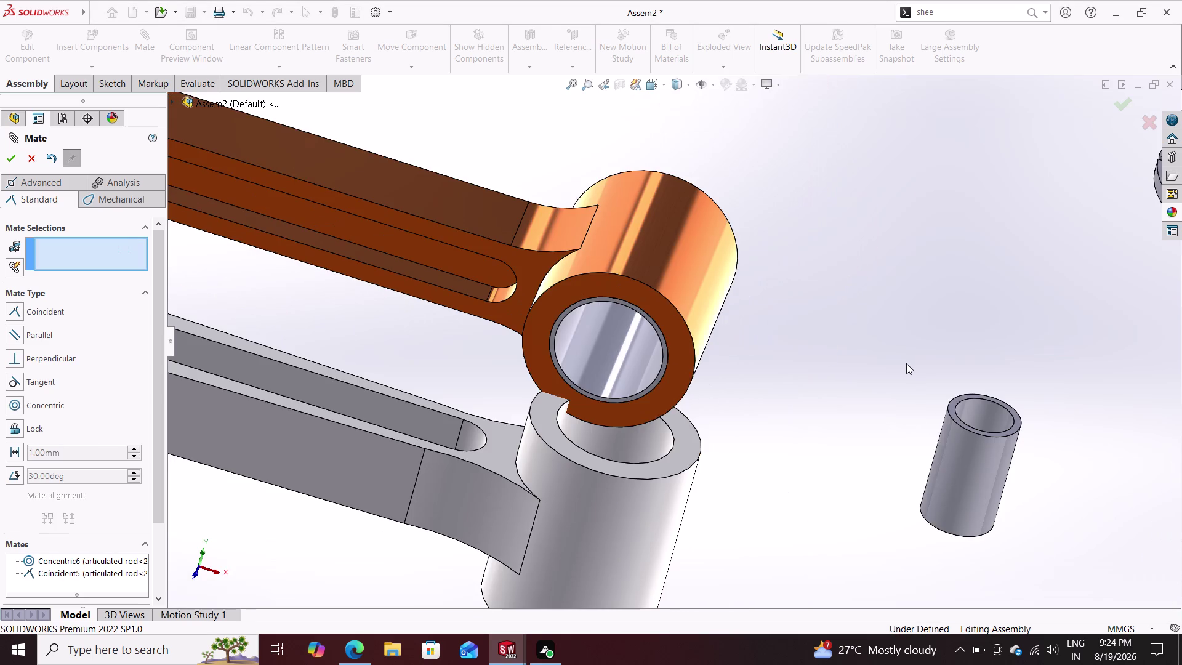
scroll(up, 3)
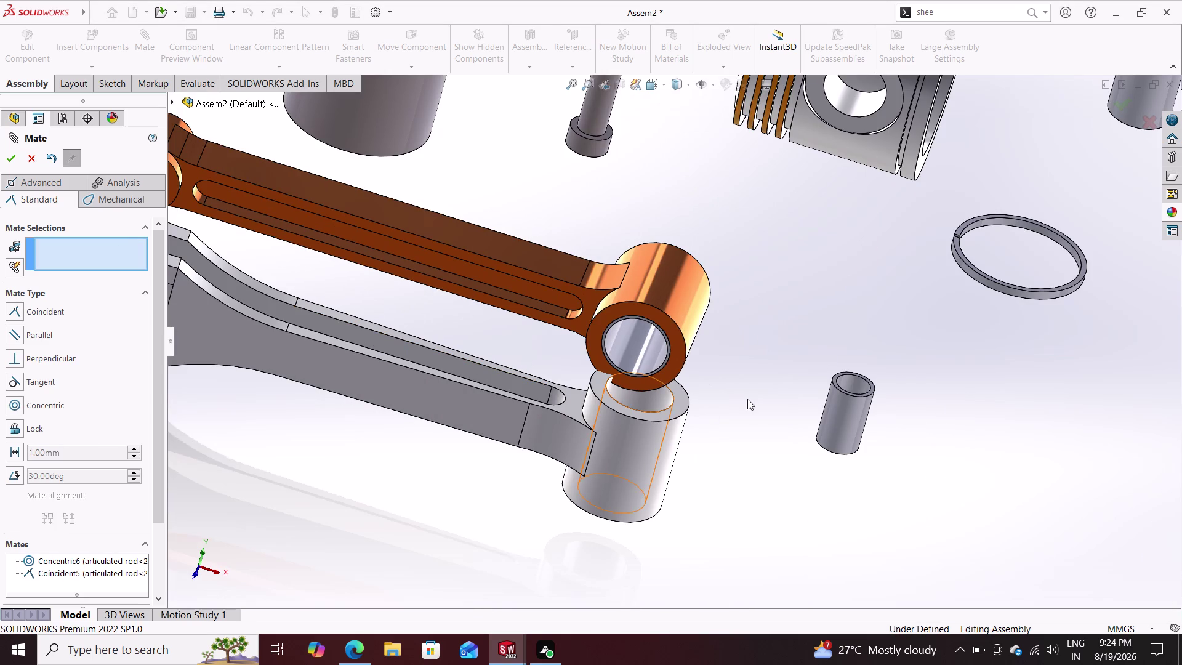
Make the lower bush's outer surface concentric with the bore of the rod's other eye.
click(851, 385)
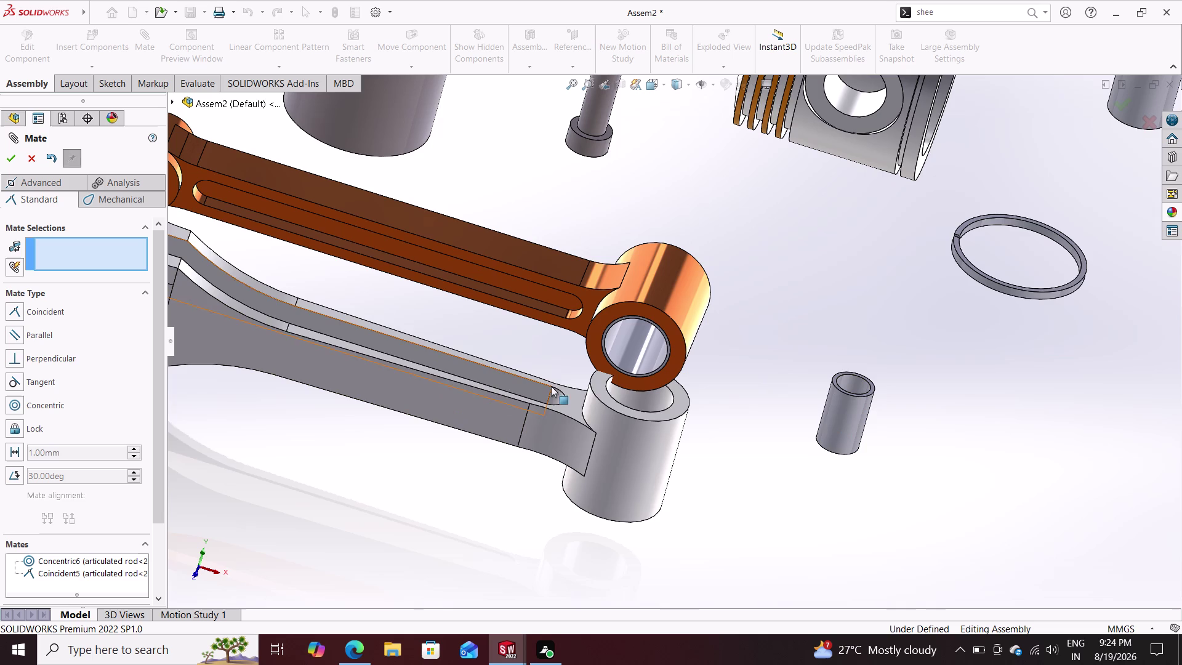
click(854, 386)
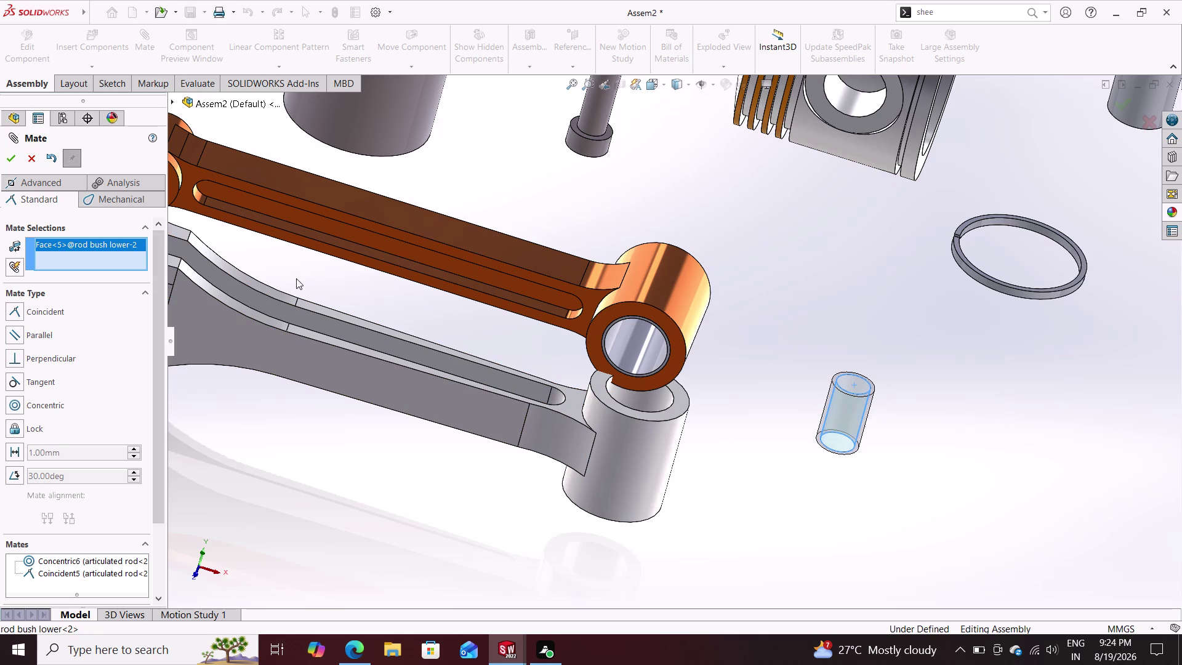
scroll(down, 3)
scroll(up, 3)
scroll(down, 3)
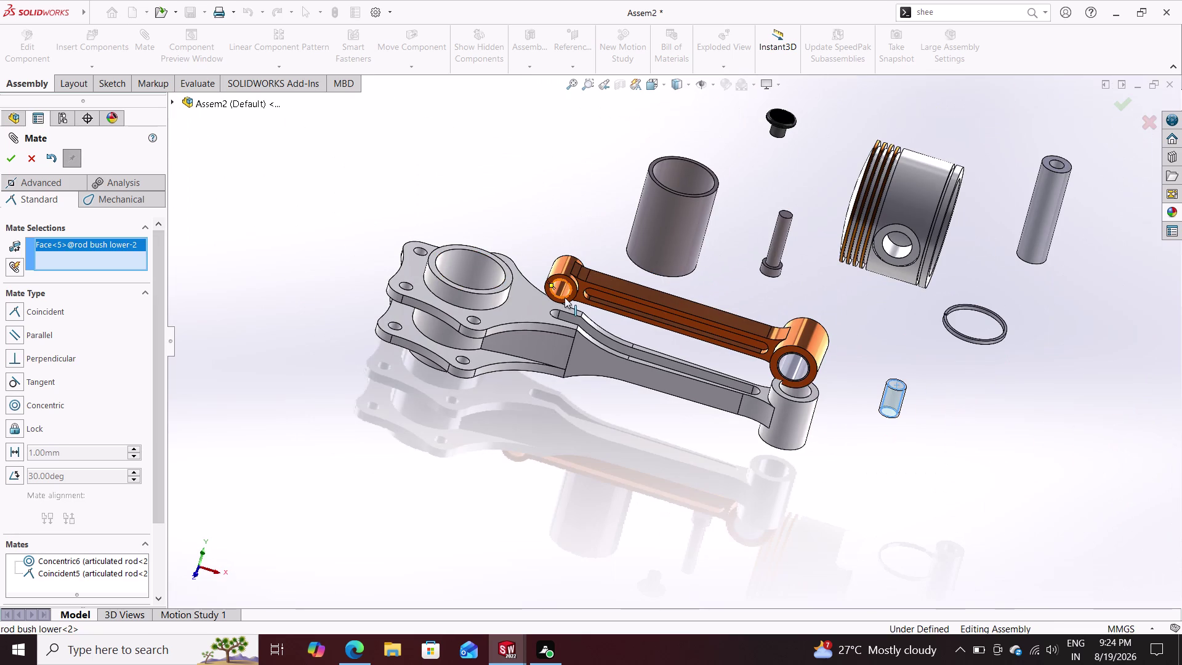
scroll(down, 3)
click(579, 279)
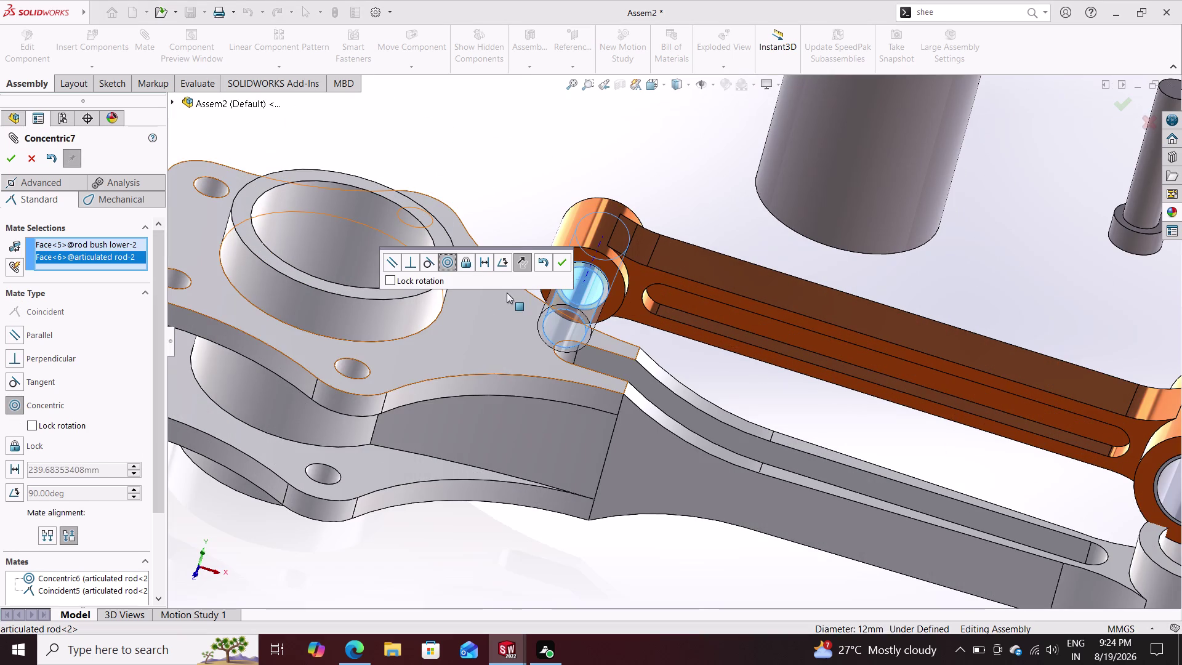
click(564, 263)
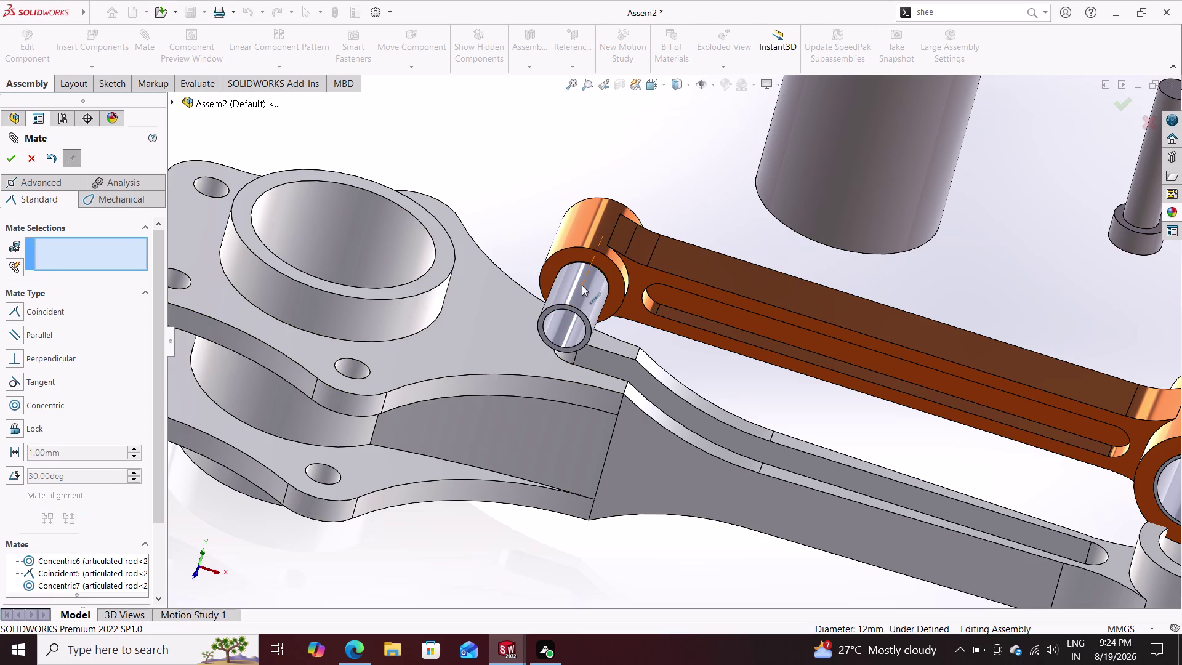
Mate the lower bush's end edge coincident with the other eye's end face, then close Mate.
click(597, 261)
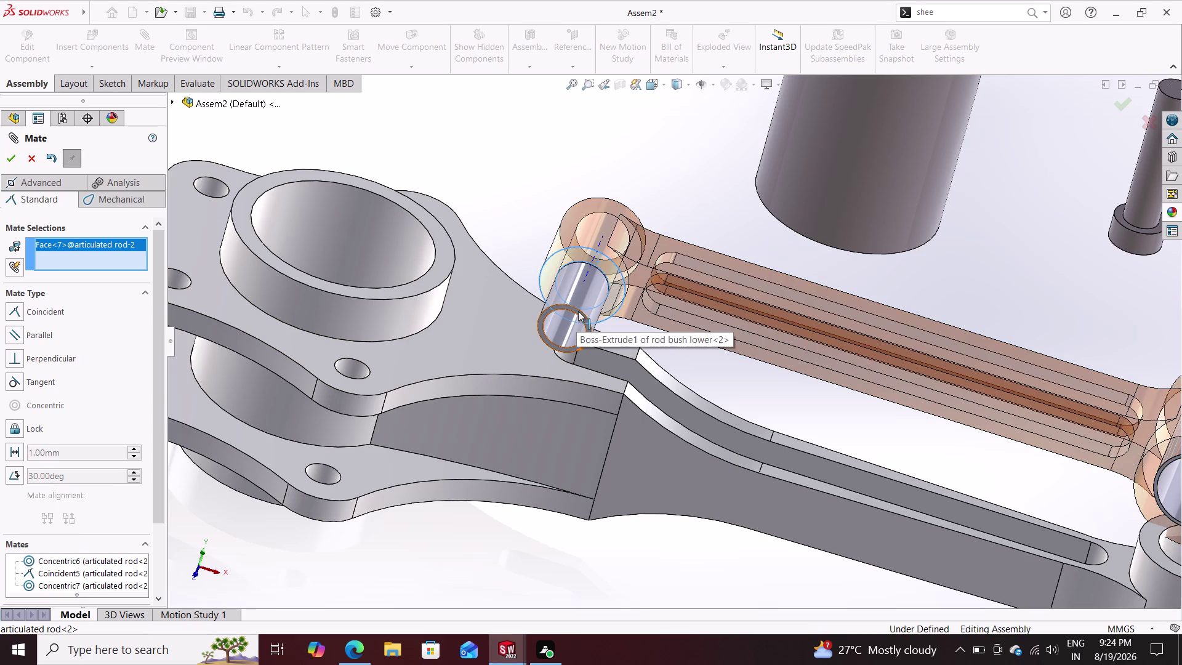
click(578, 310)
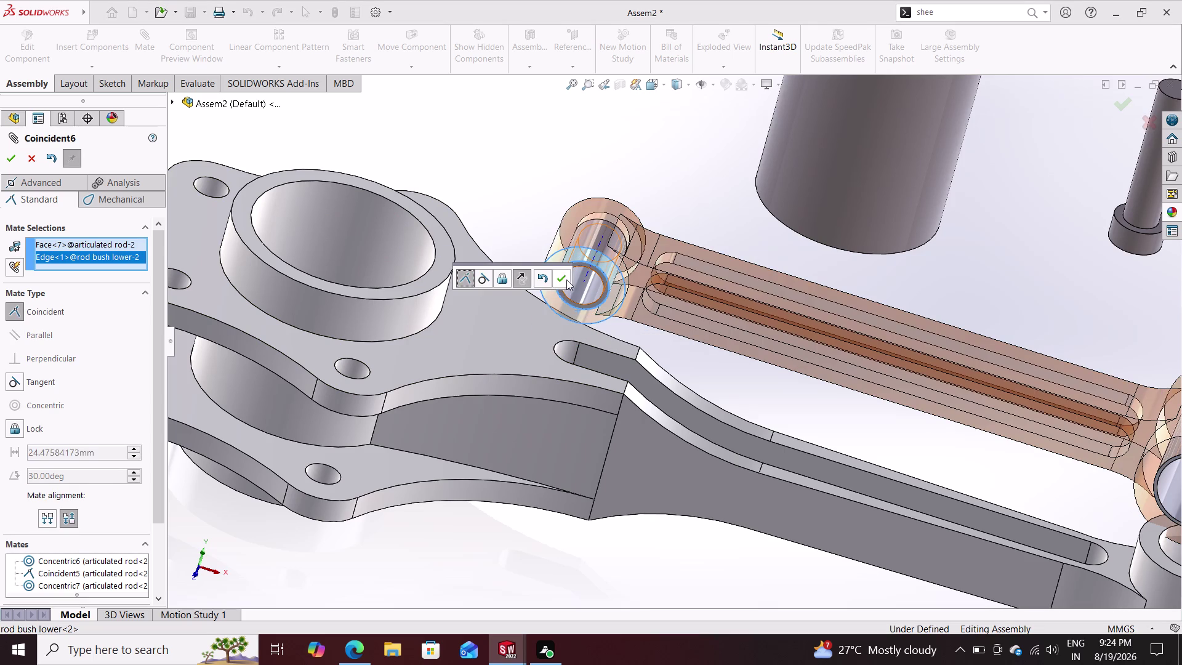
click(559, 276)
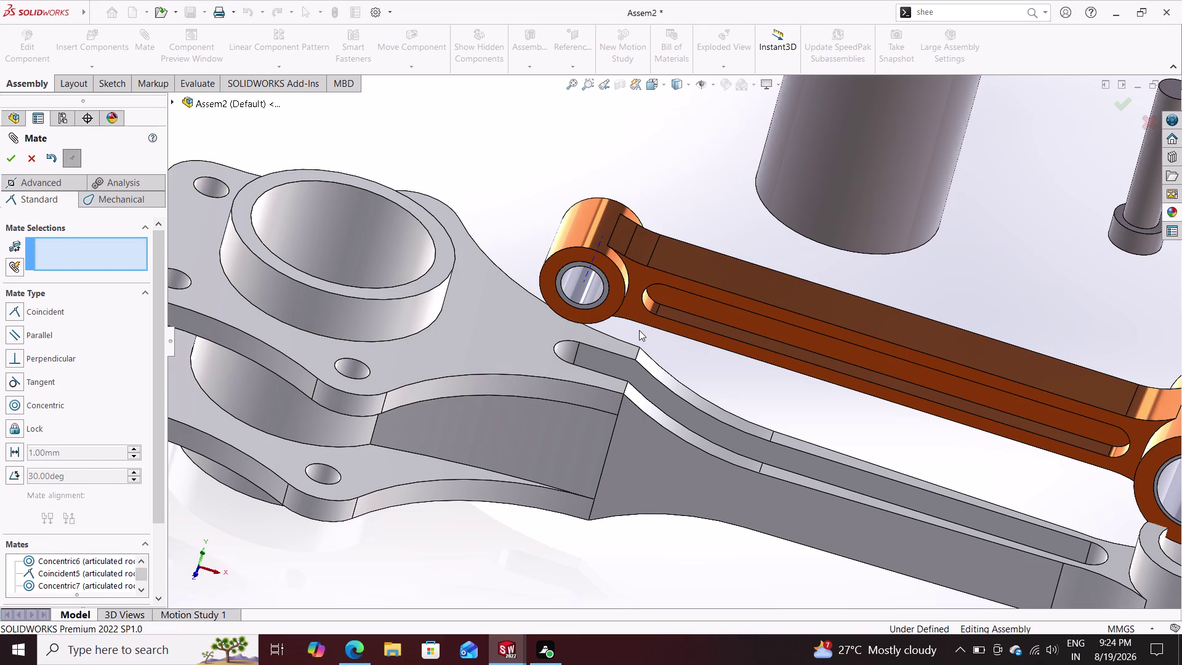
scroll(down, 3)
scroll(up, 3)
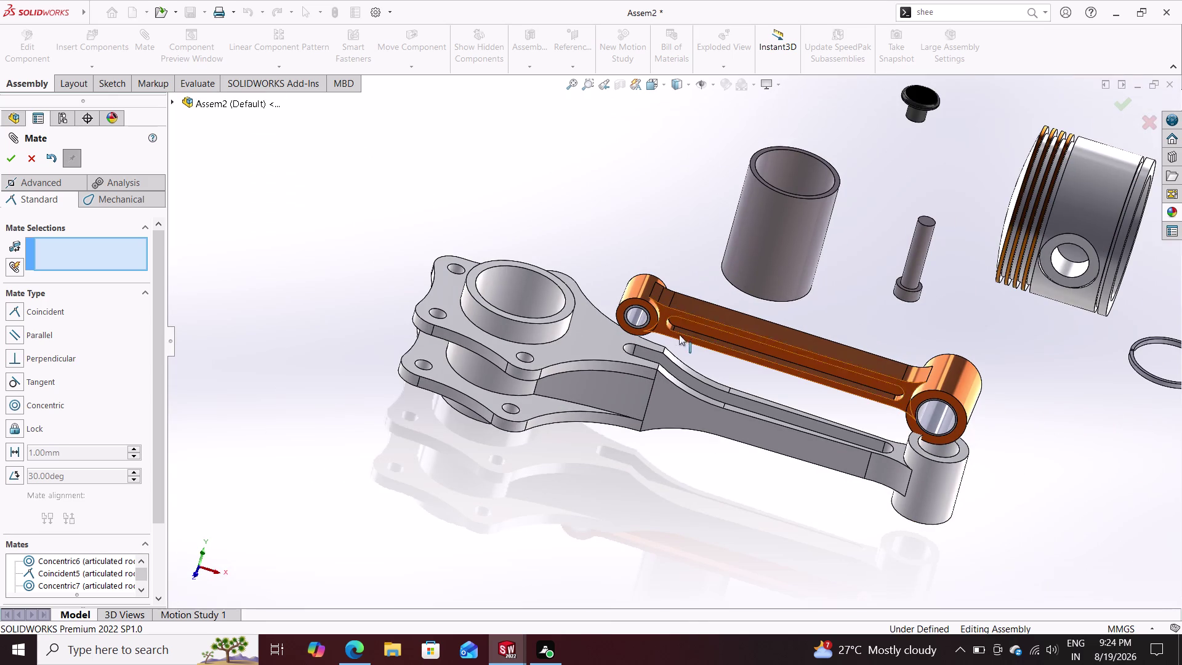
drag(722, 334, 656, 300)
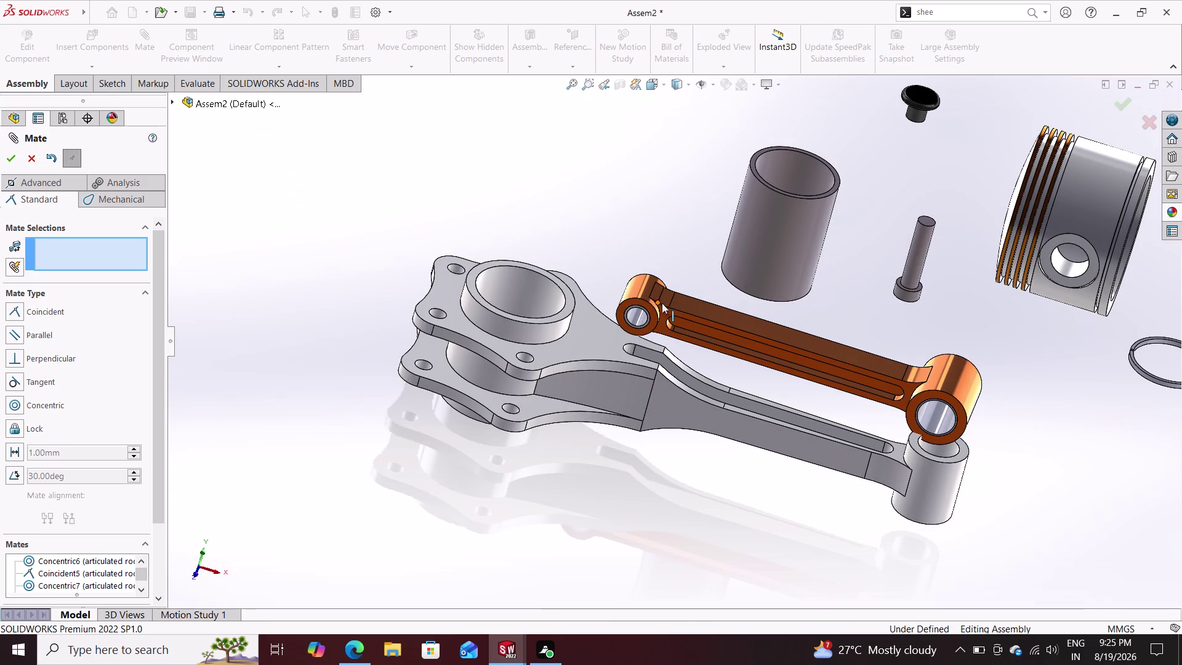
click(28, 151)
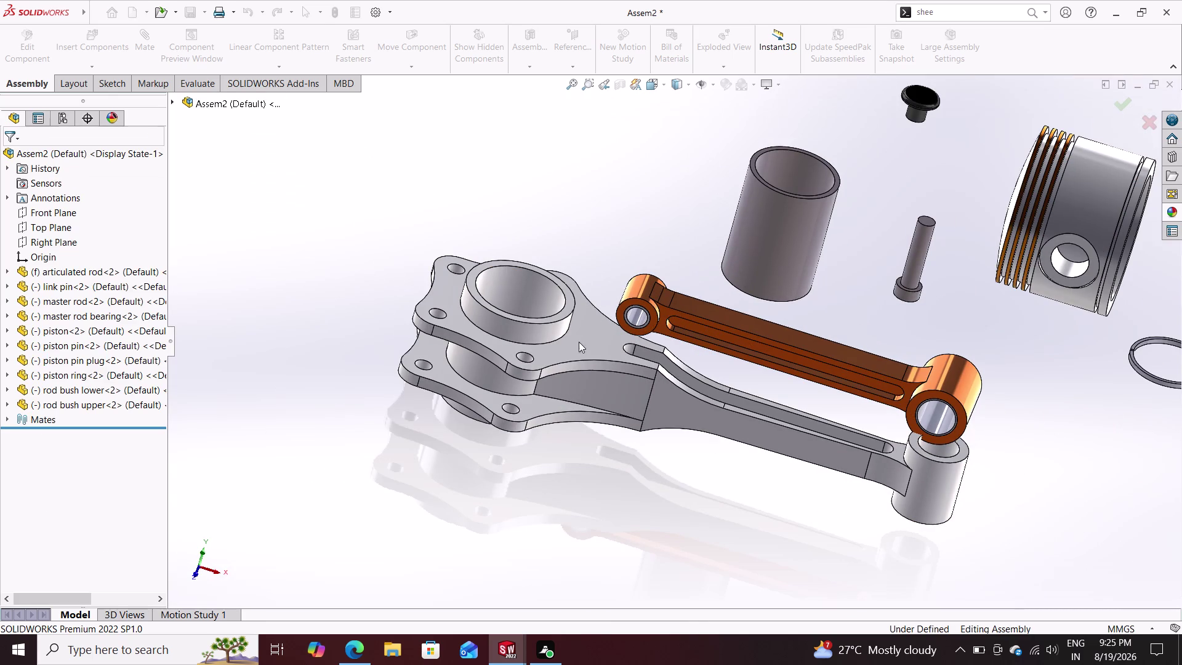
Attempt to box-select the articulated rod and upper bush, clearing the selection several times.
drag(782, 340, 748, 316)
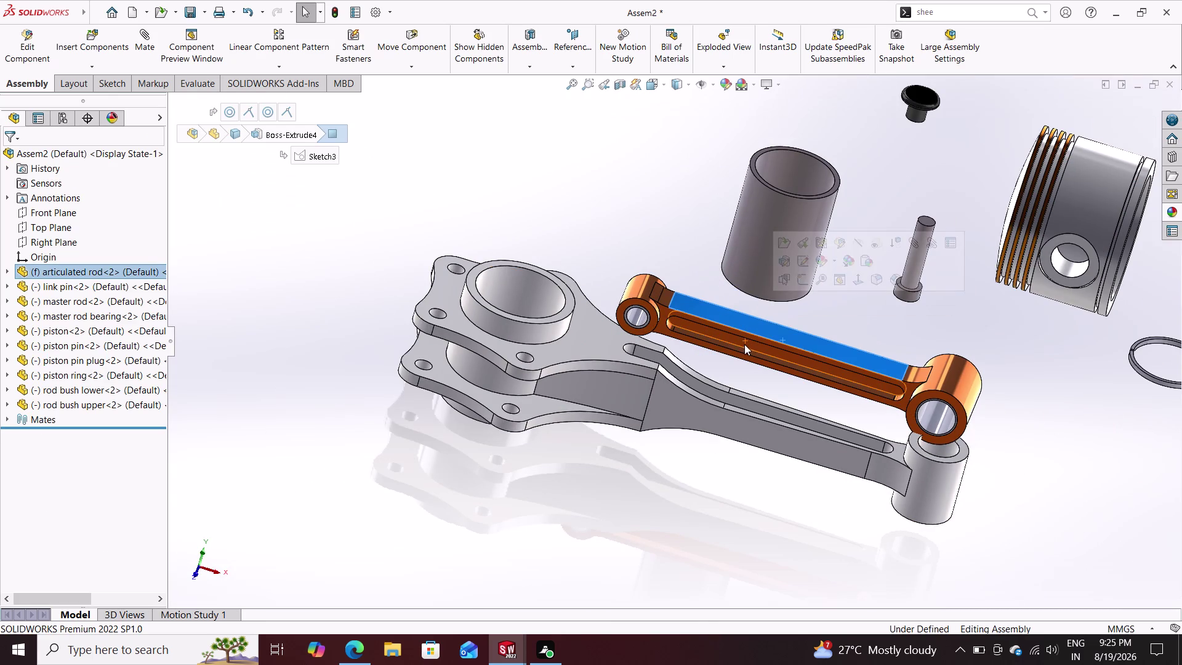
key(Escape)
drag(737, 350, 761, 341)
drag(747, 345, 746, 344)
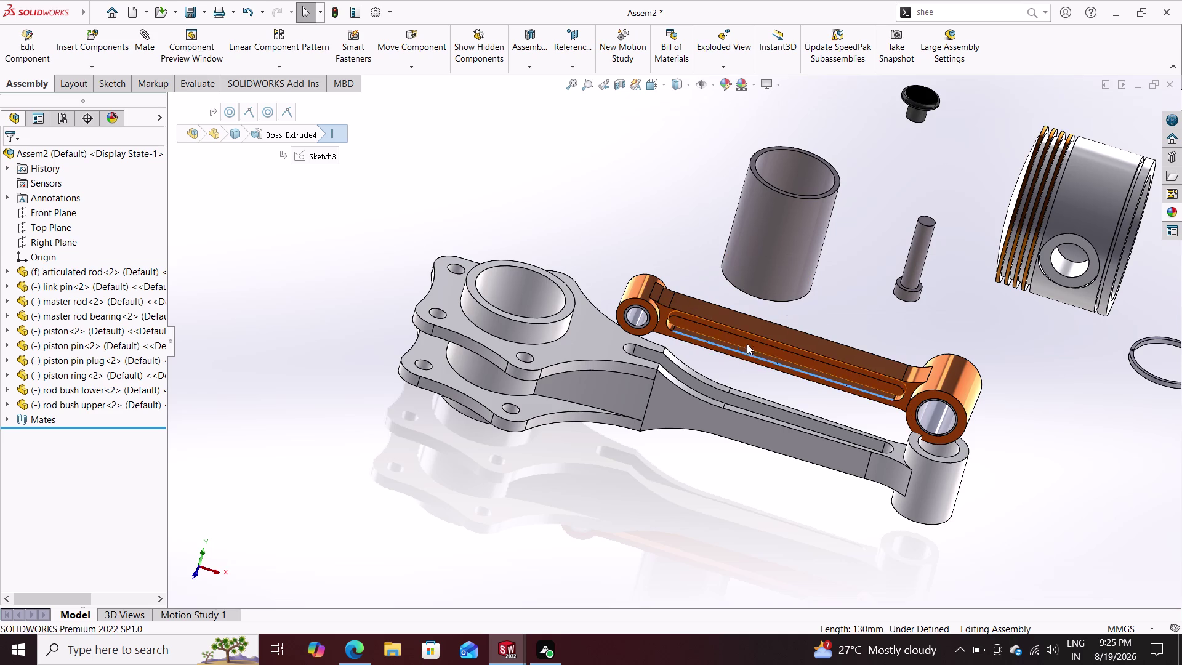
drag(746, 344, 741, 328)
key(Escape)
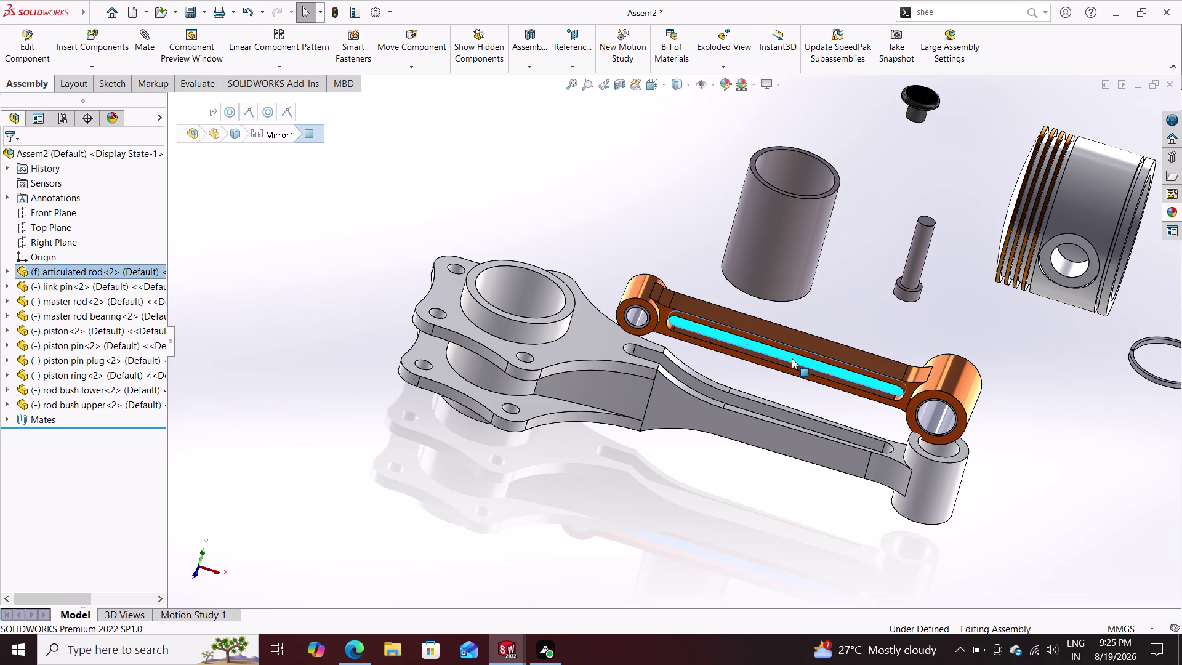
drag(939, 412, 985, 416)
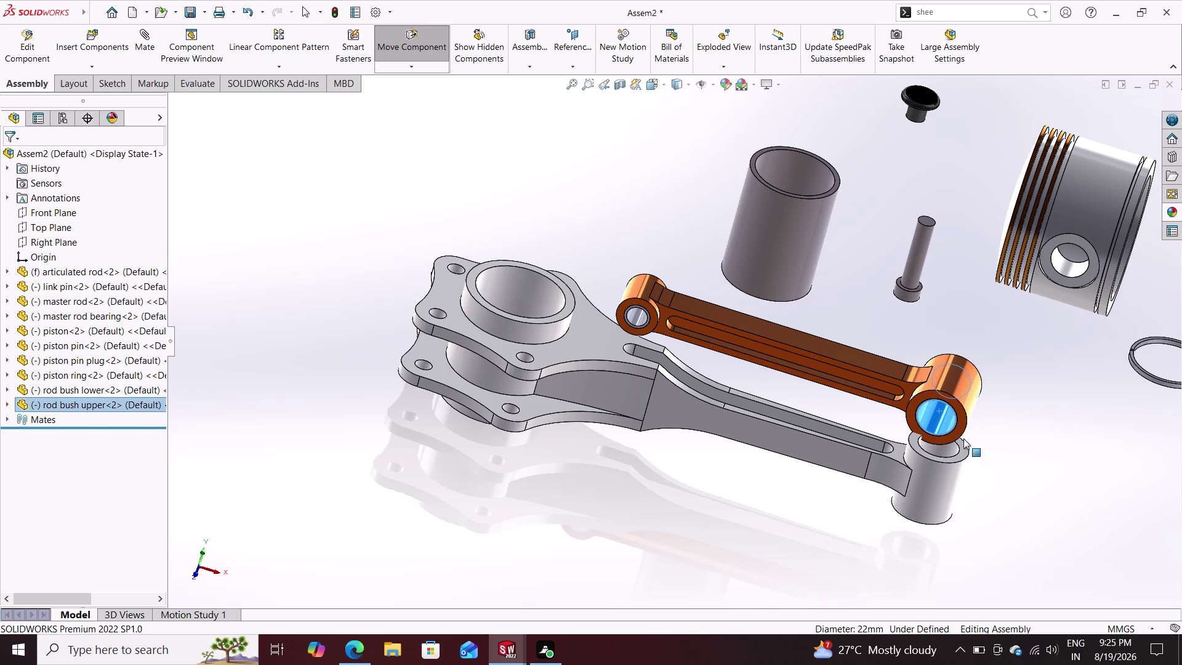
drag(984, 416, 901, 480)
drag(835, 448, 653, 441)
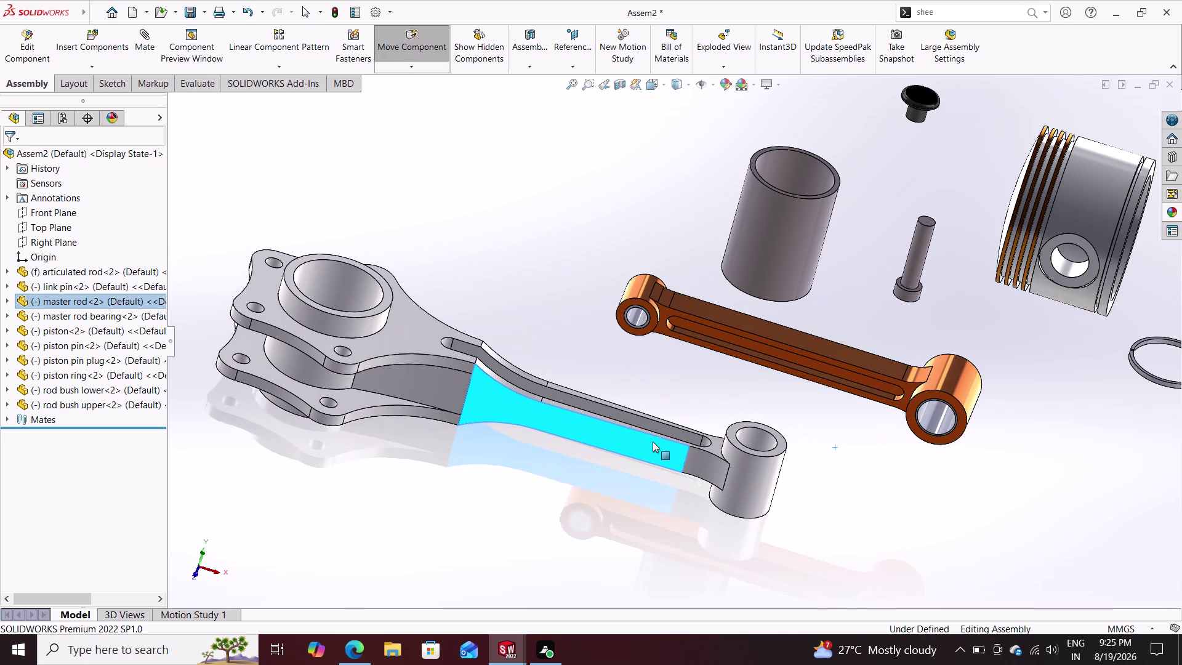
drag(649, 300, 717, 339)
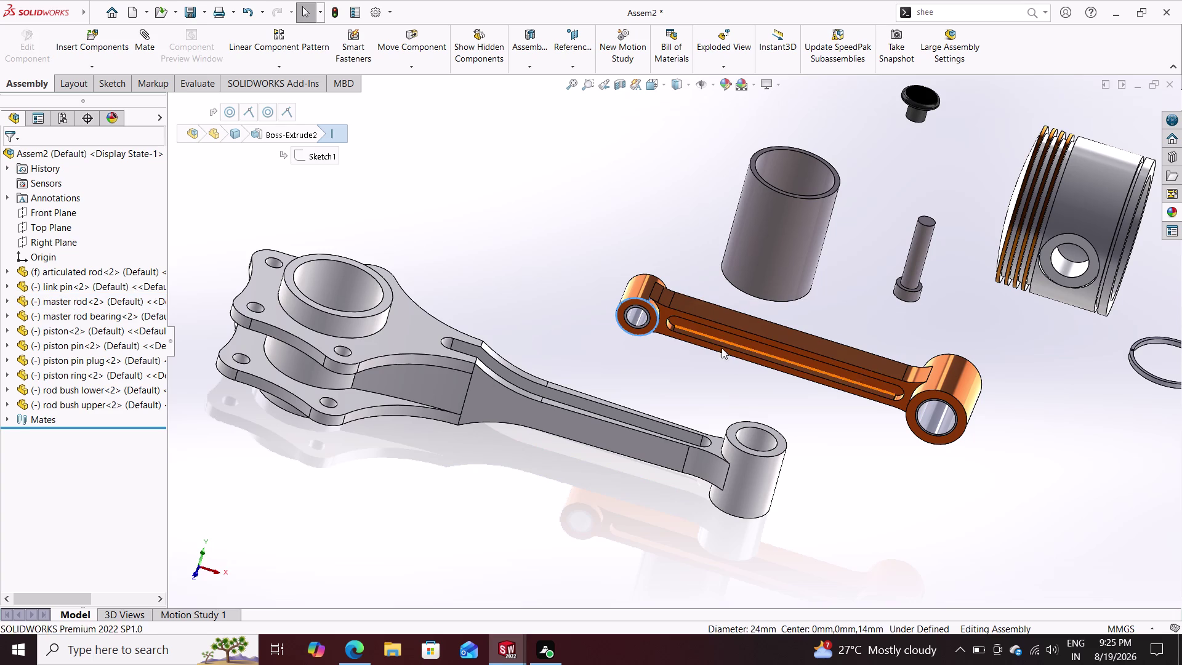
drag(722, 348, 737, 317)
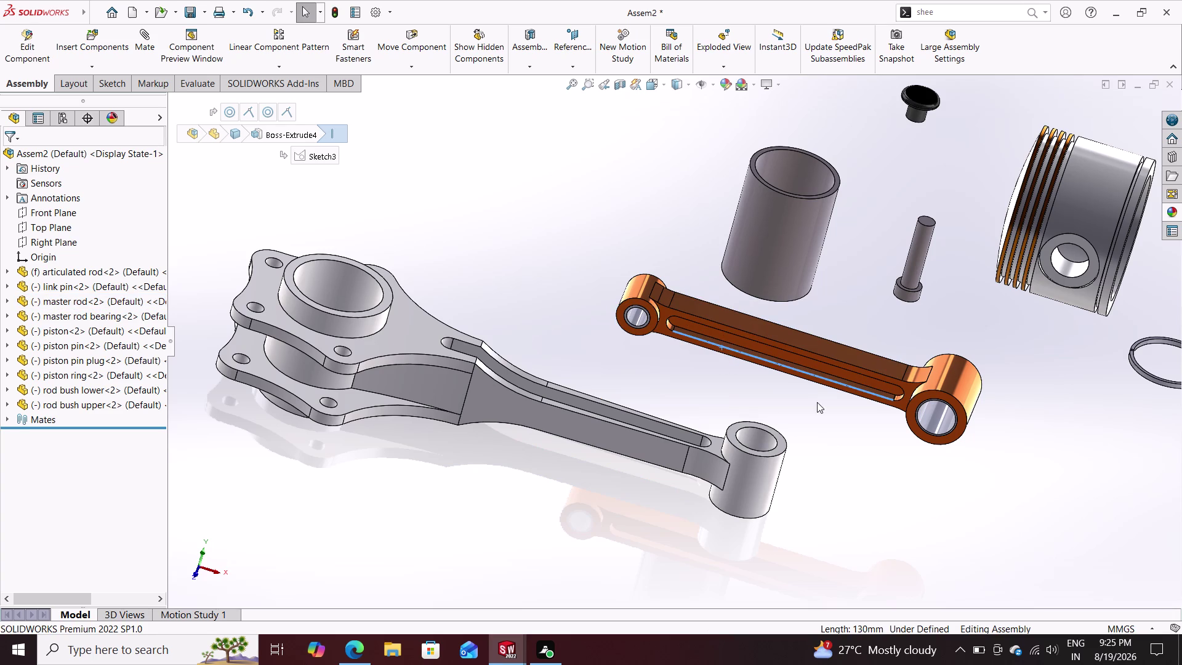
key(Escape)
drag(839, 378, 812, 423)
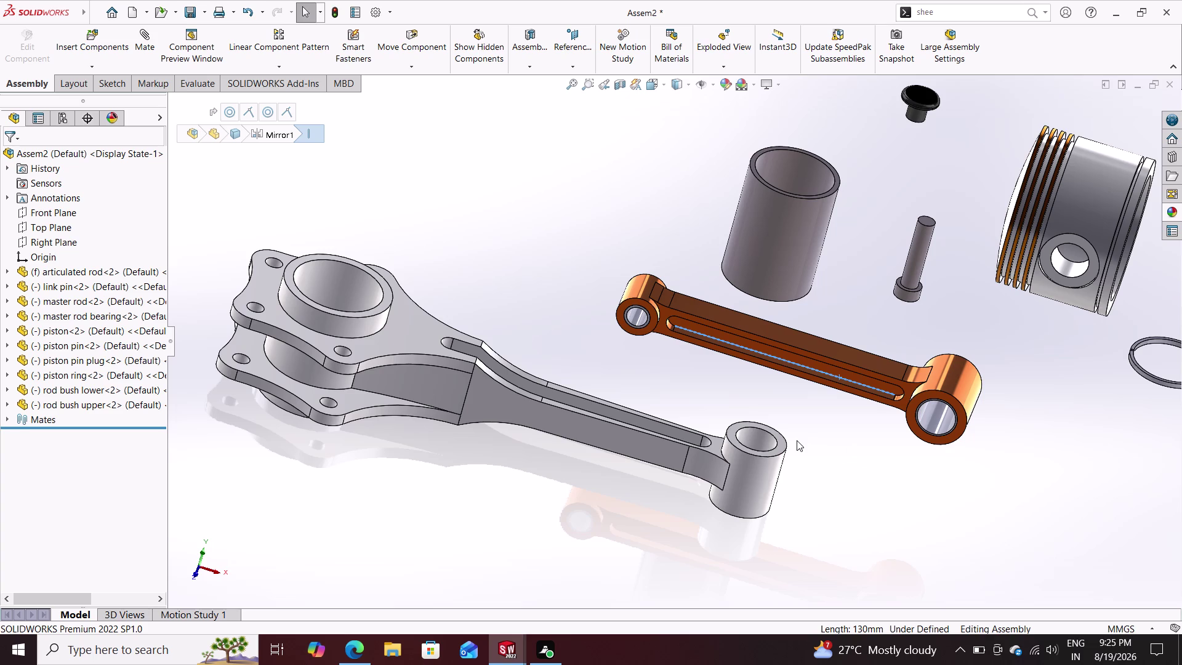
click(139, 49)
key(Escape)
key(Escape)
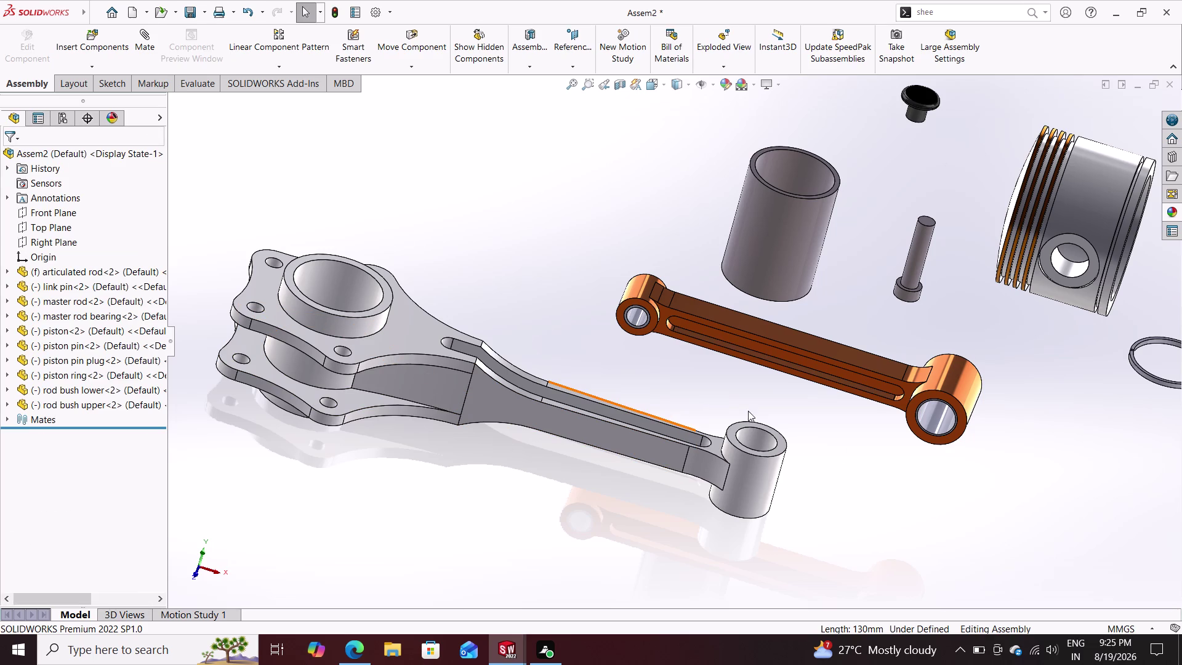
Select the articulated rod with both bushes and launch Linear Component Pattern.
drag(1004, 382, 1024, 395)
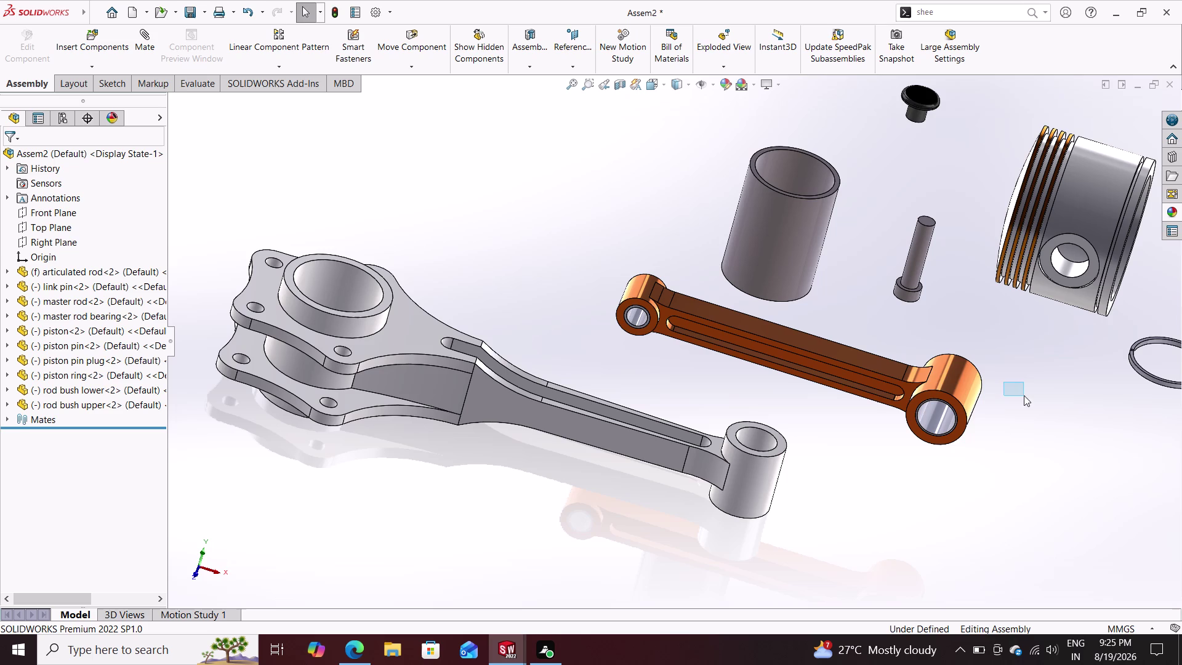
drag(1024, 396, 898, 459)
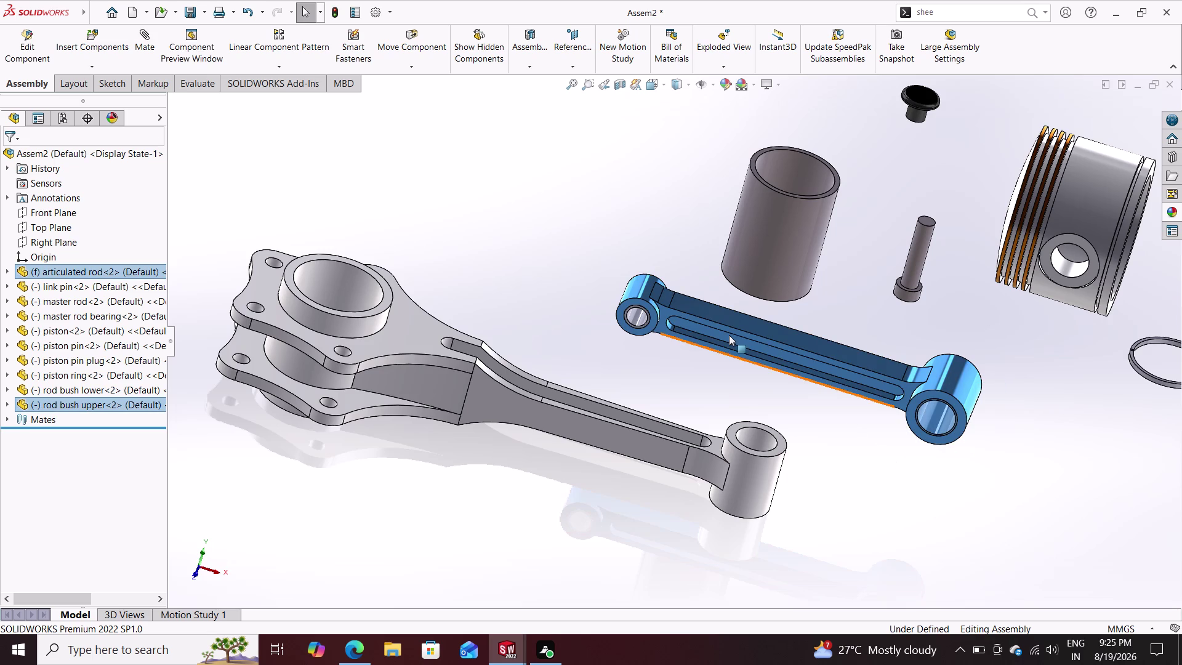
drag(652, 275, 617, 327)
drag(589, 264, 638, 306)
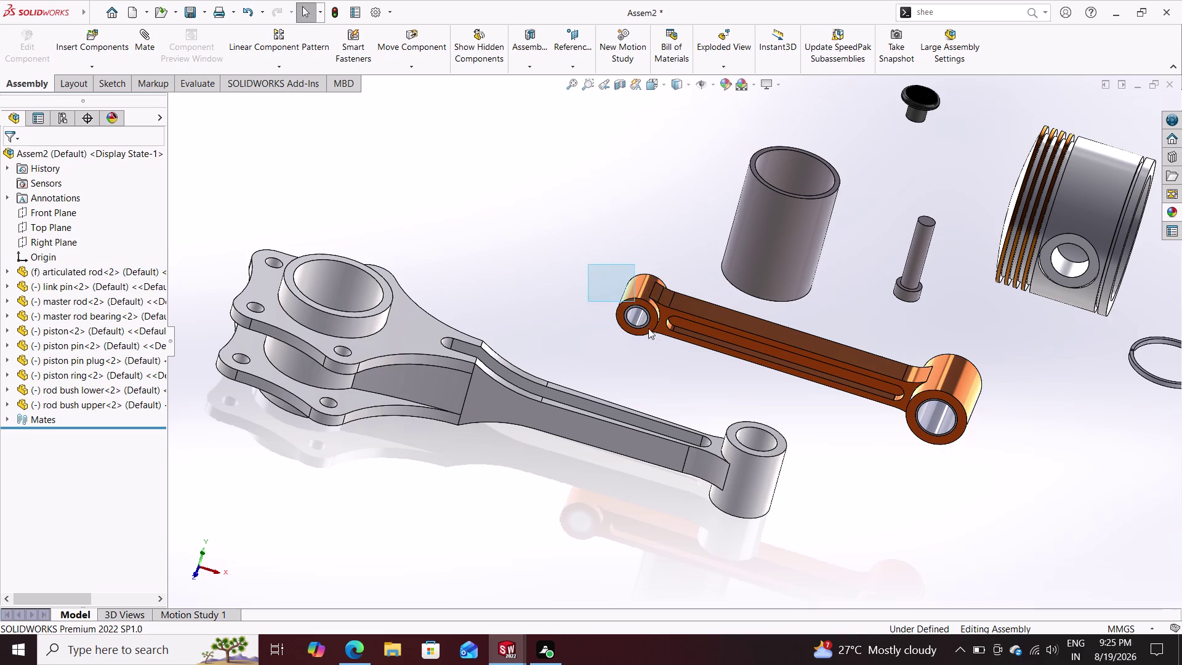
drag(638, 306, 658, 345)
drag(1041, 494, 935, 390)
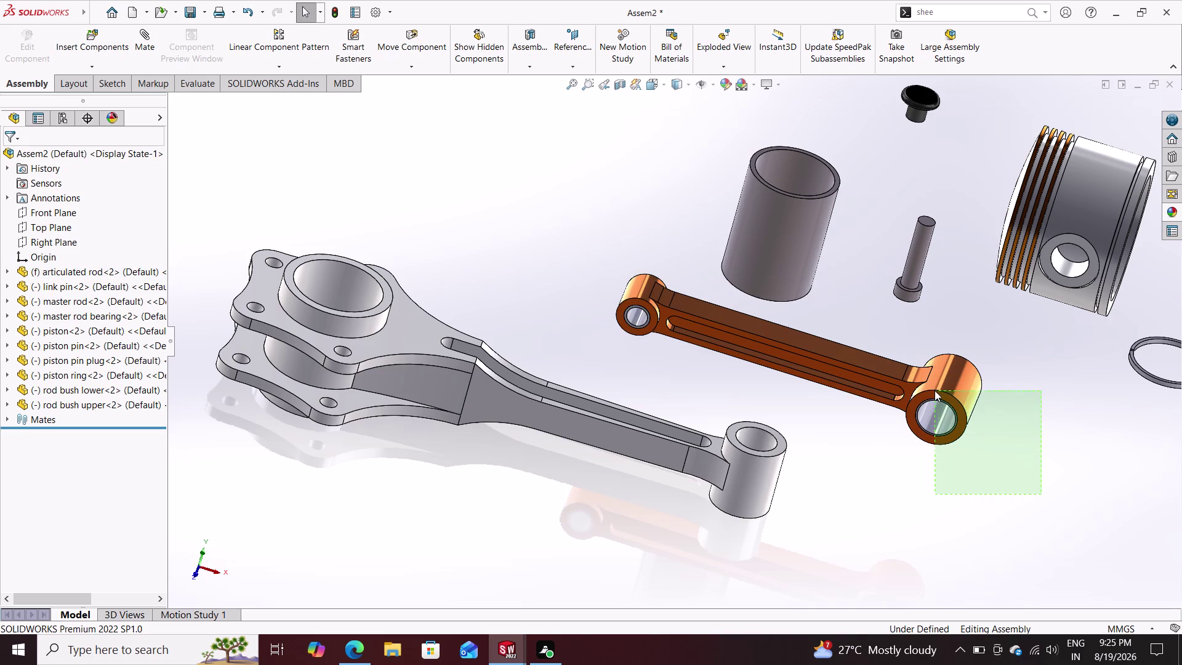
drag(935, 390, 895, 374)
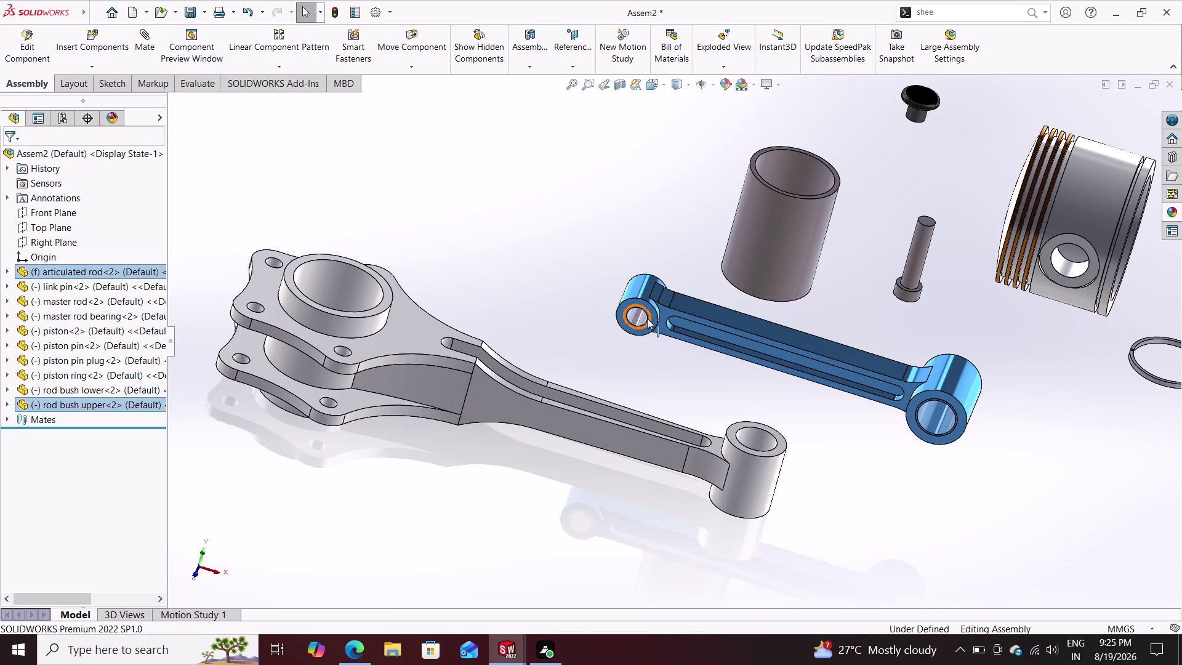
click(646, 318)
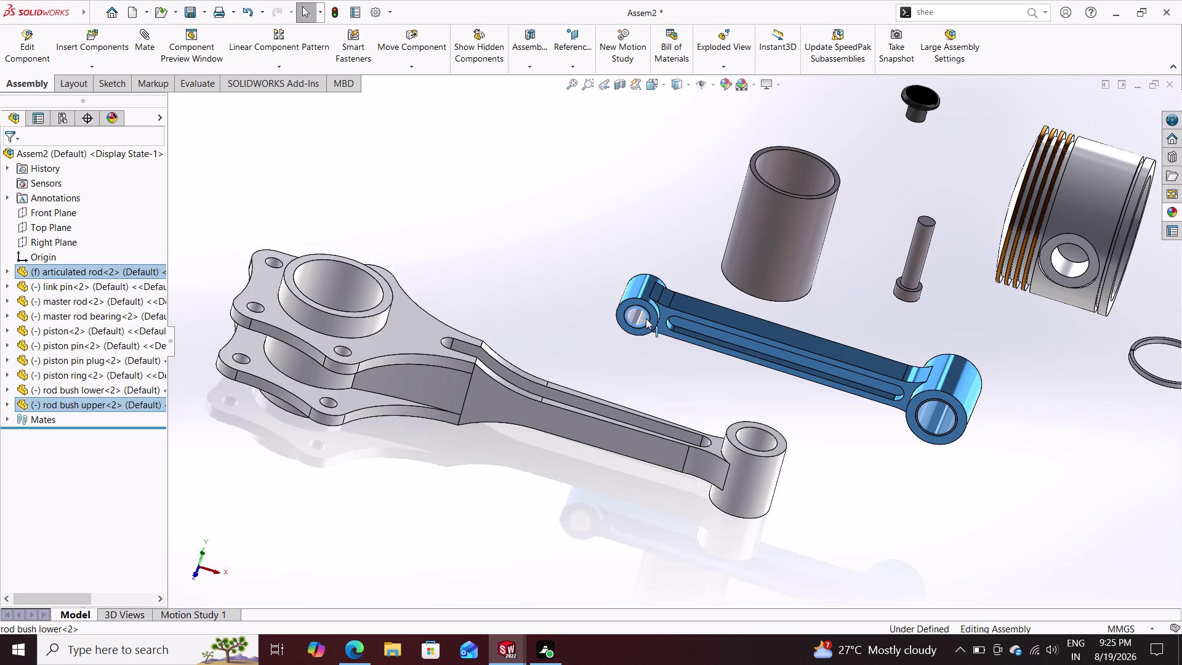
click(279, 37)
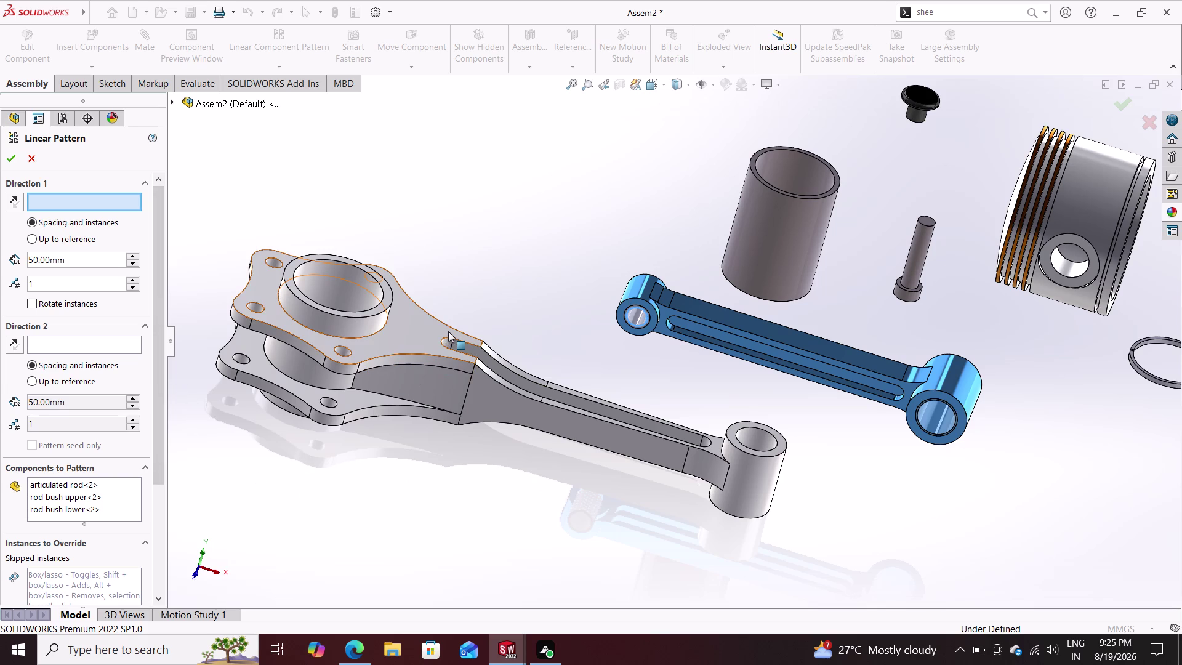
Set Top Plane as the pattern direction, then cancel the linear pattern.
click(170, 103)
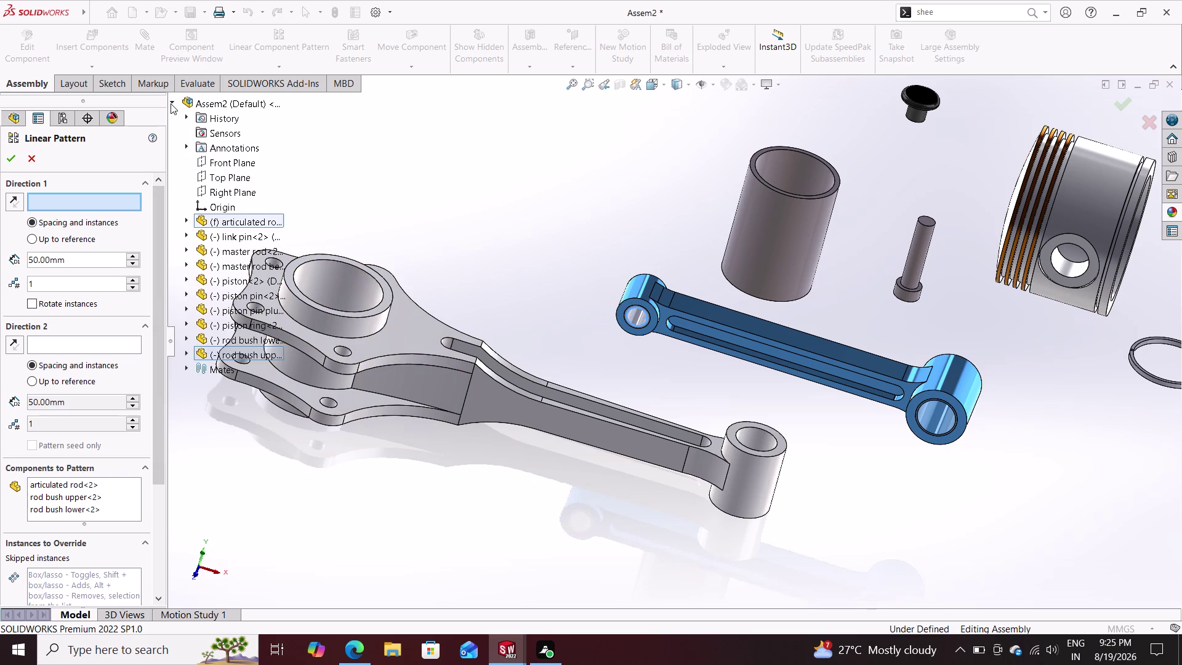
click(230, 176)
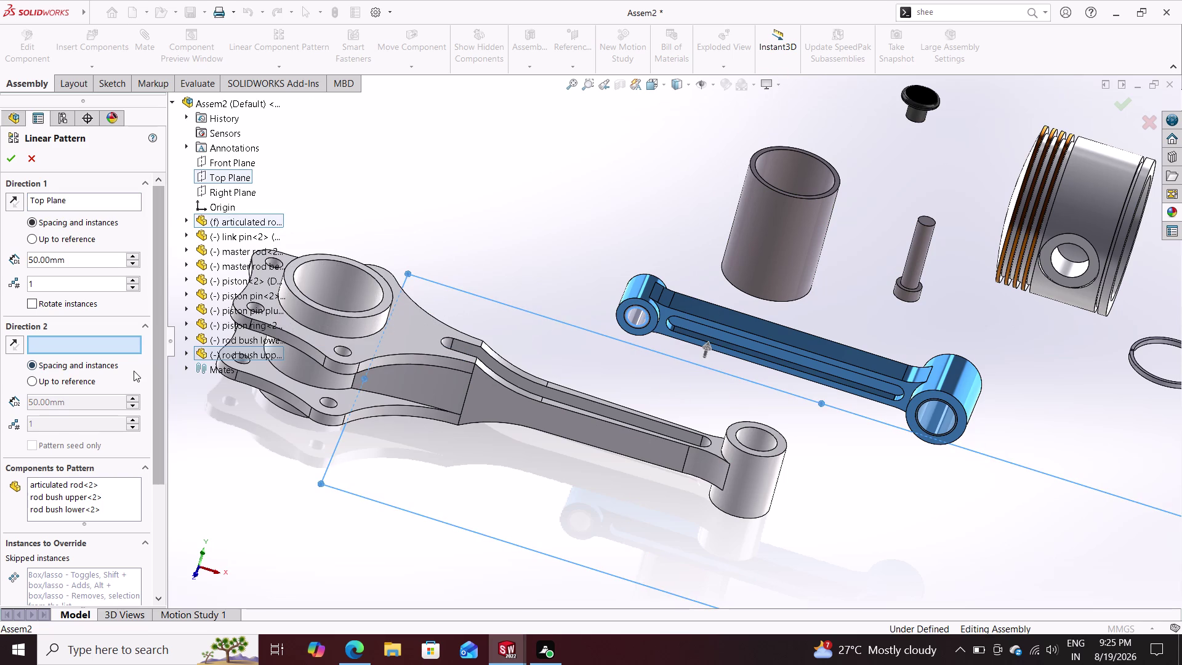
scroll(down, 3)
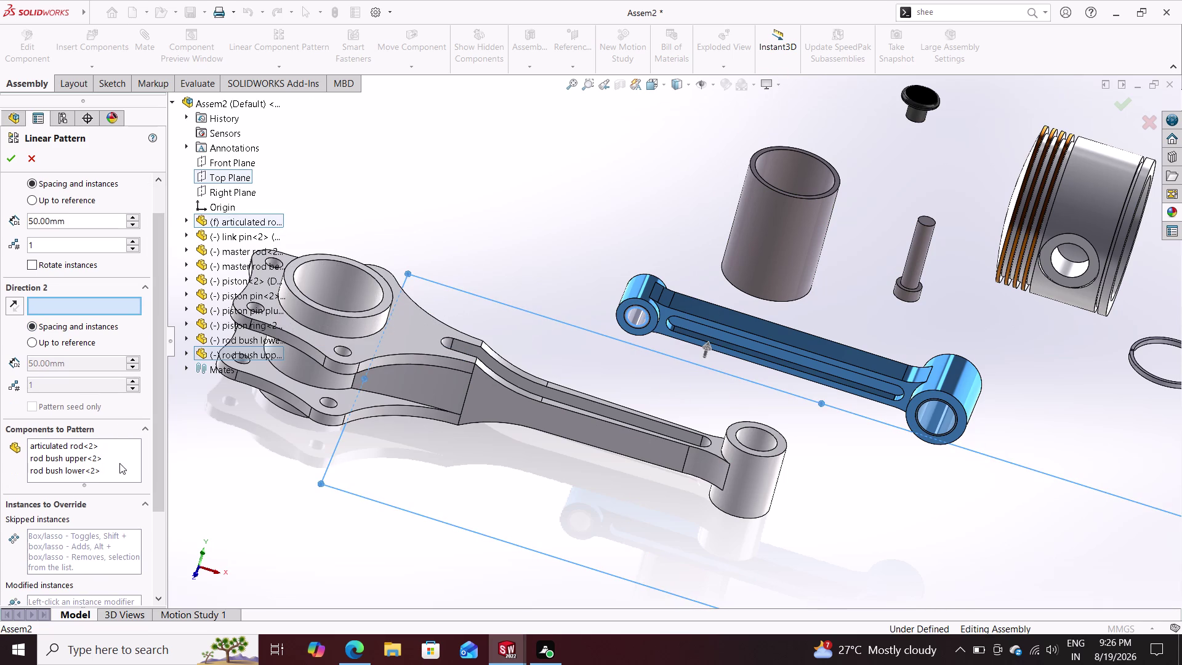
scroll(down, 3)
scroll(up, 3)
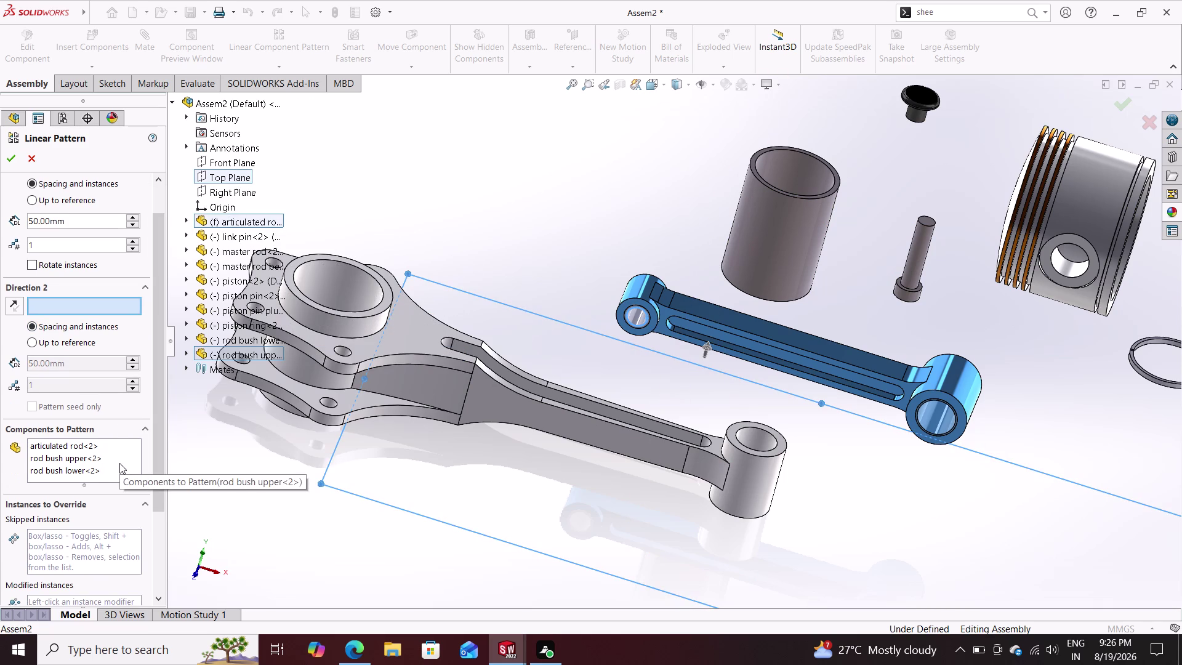
scroll(up, 3)
scroll(up, 3)
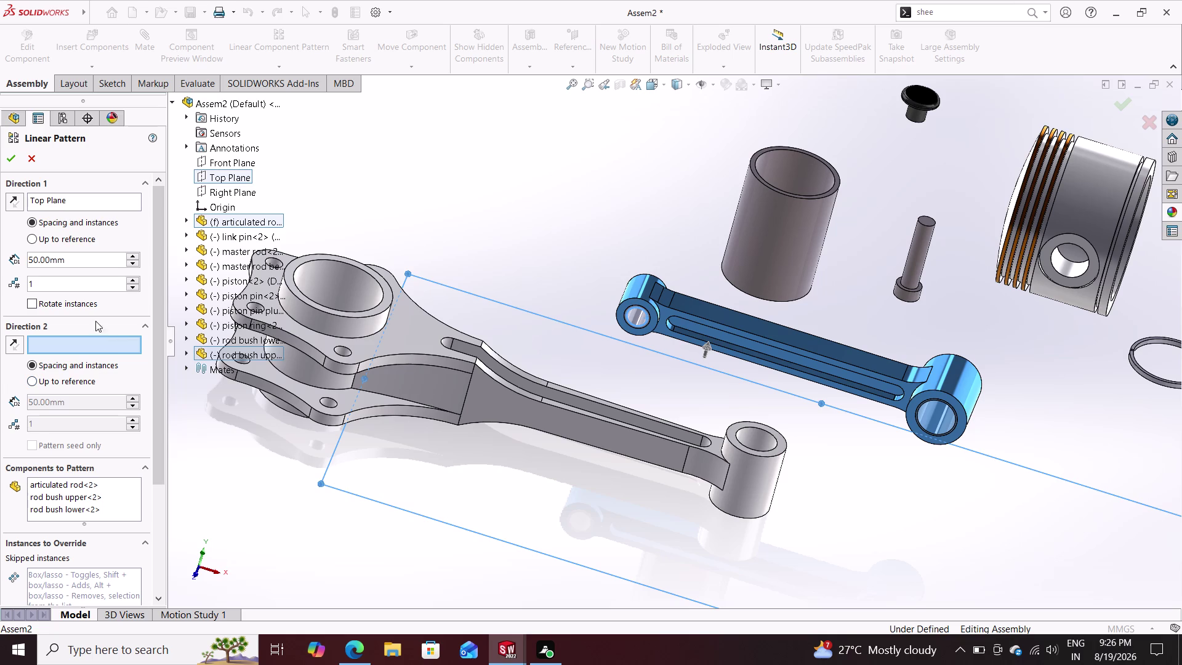
click(35, 163)
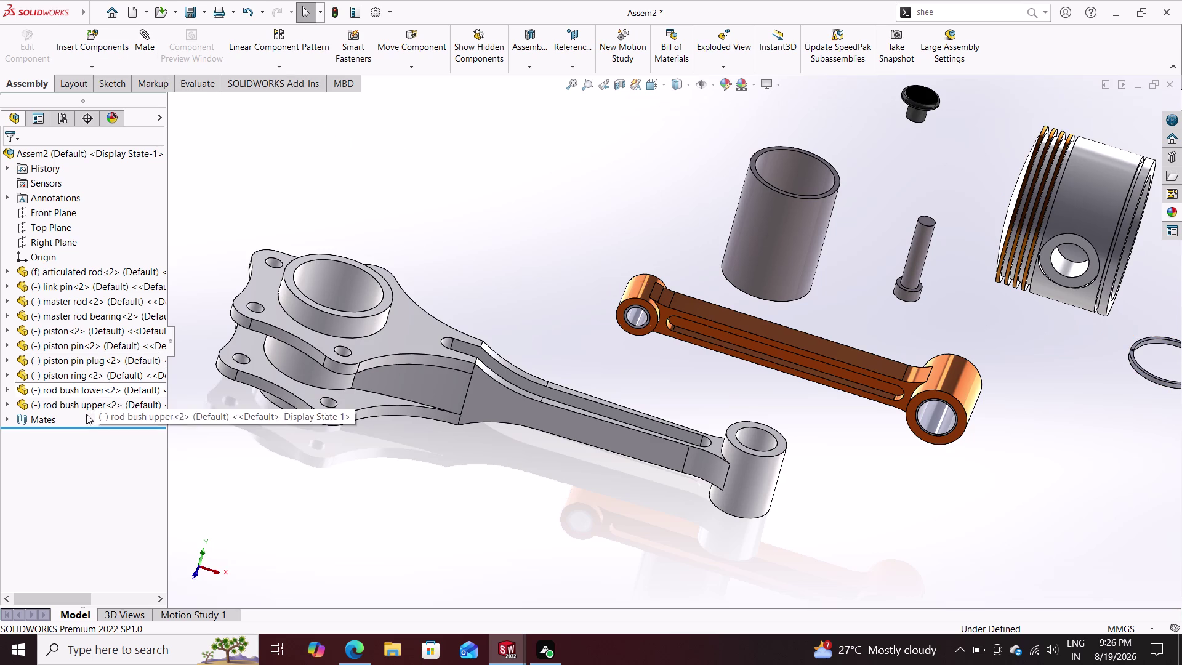
Select the articulated rod and both bushes, and choose Copy with Mates from the context menu.
drag(1051, 430, 789, 360)
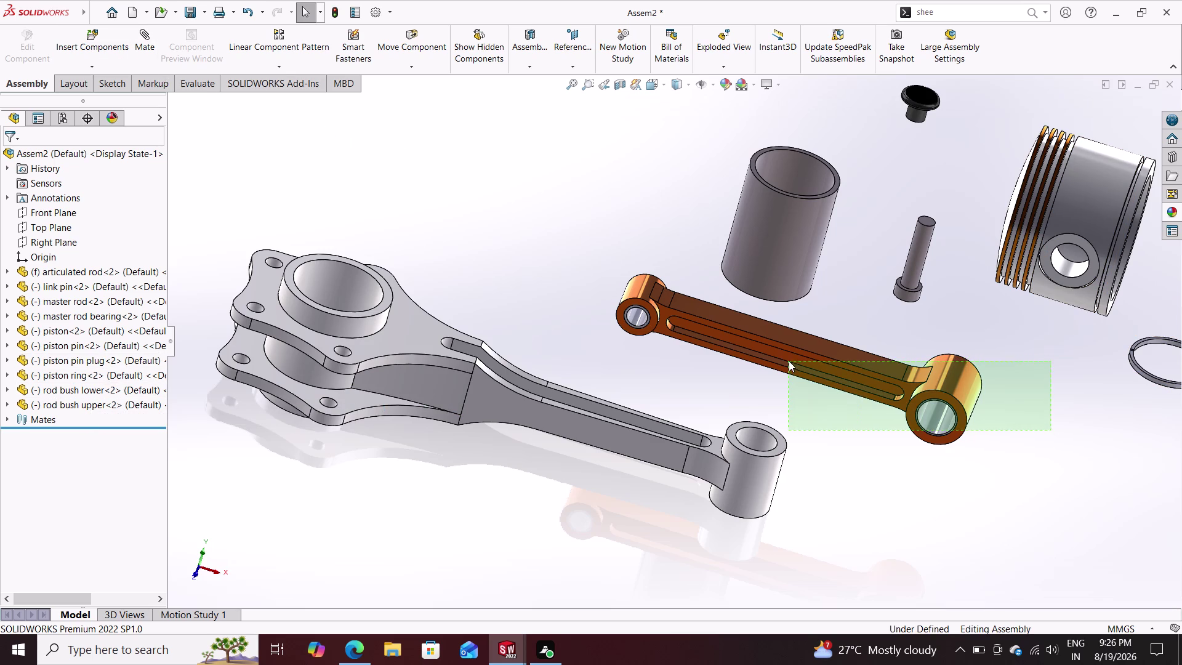
drag(788, 361, 764, 310)
key(Escape)
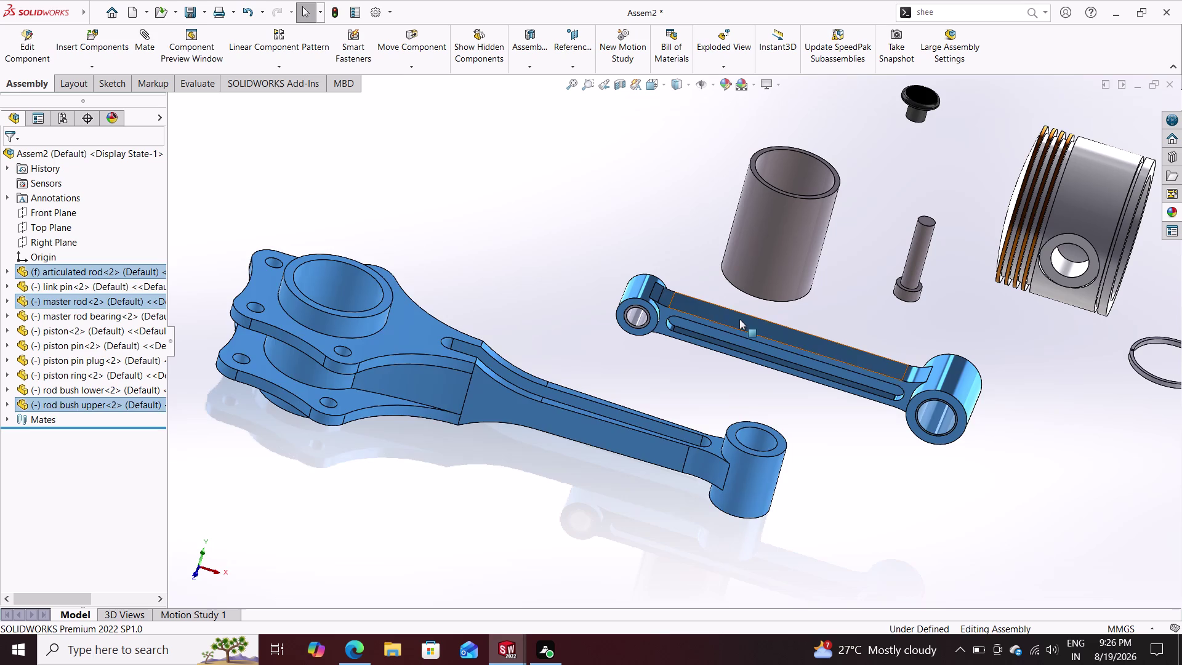
drag(965, 440, 917, 390)
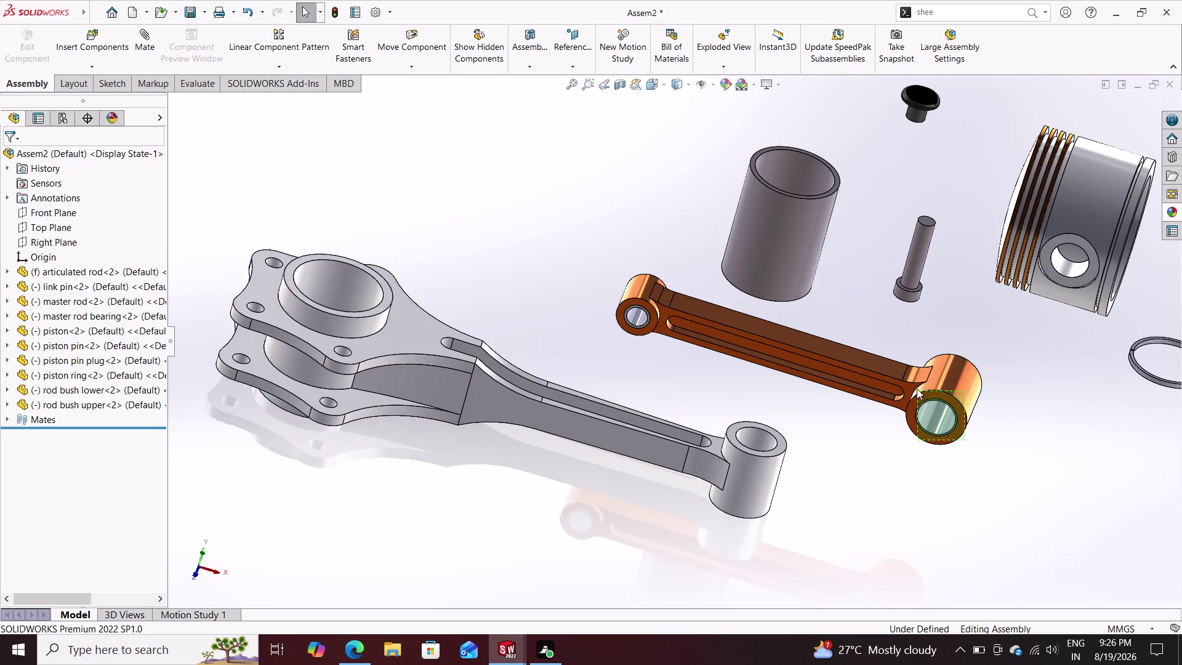
drag(917, 390, 915, 386)
click(644, 319)
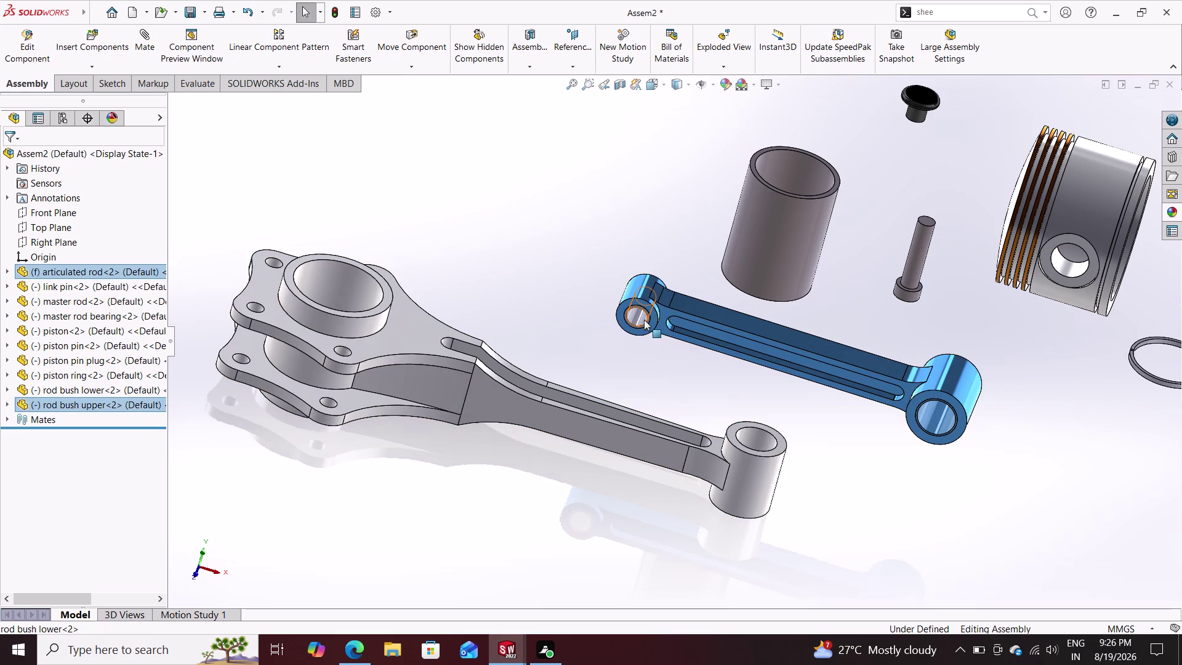
right_click(82, 456)
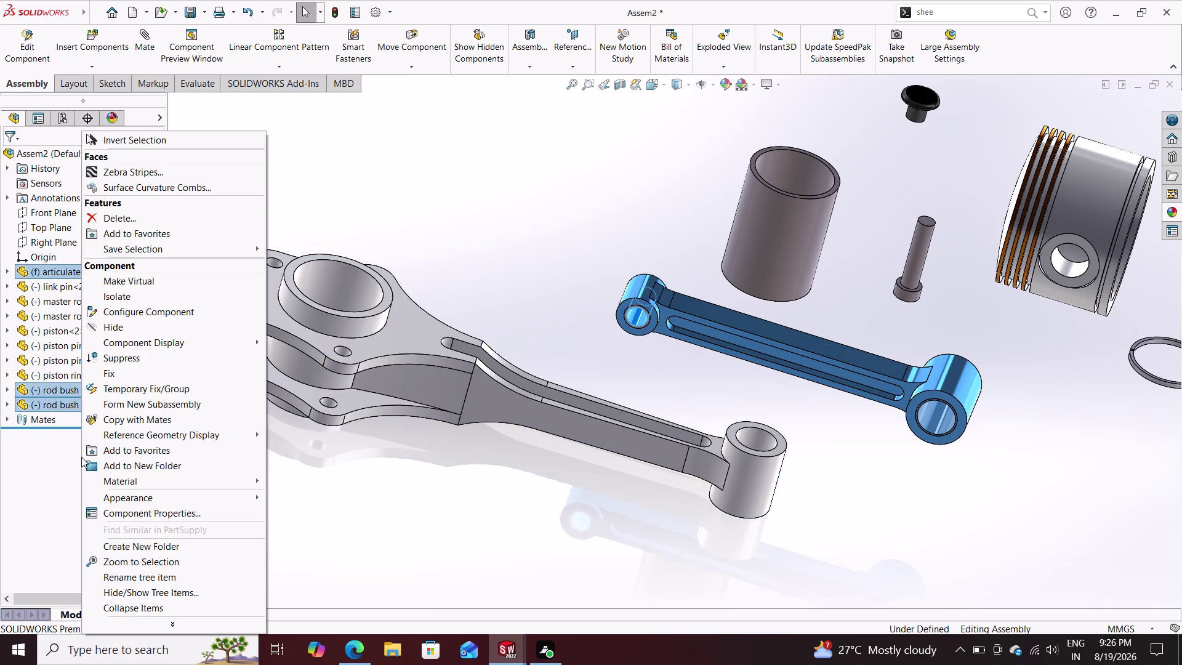
click(124, 425)
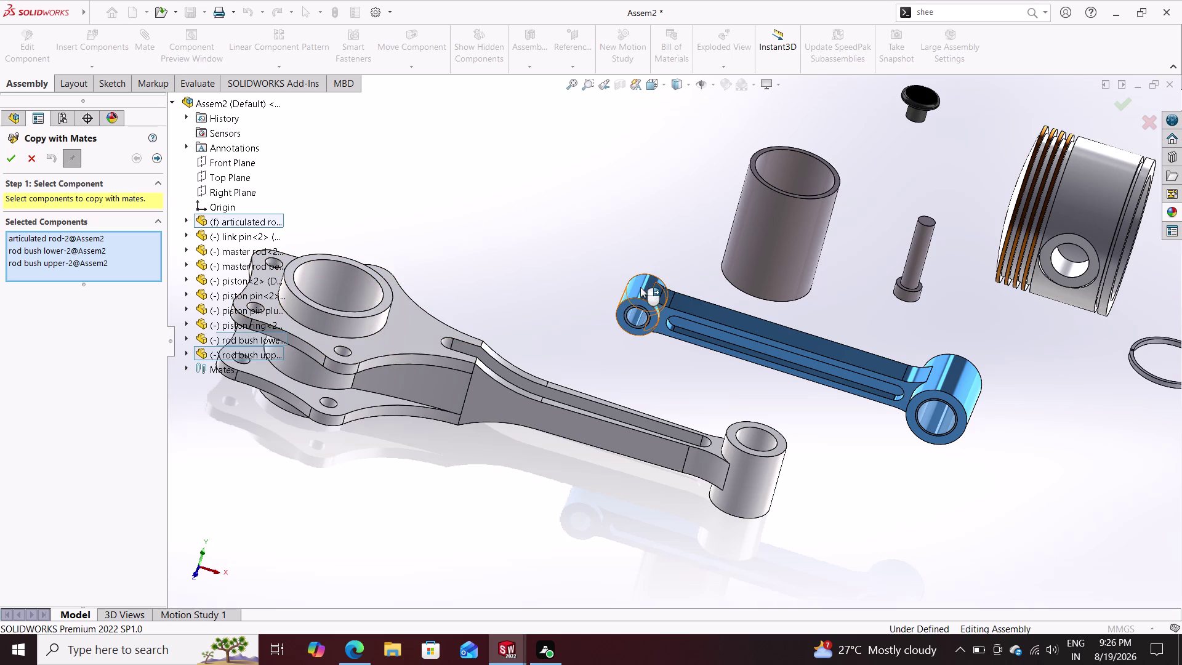
Add the lower bush back to the copy list and try continuing to the mates.
click(543, 226)
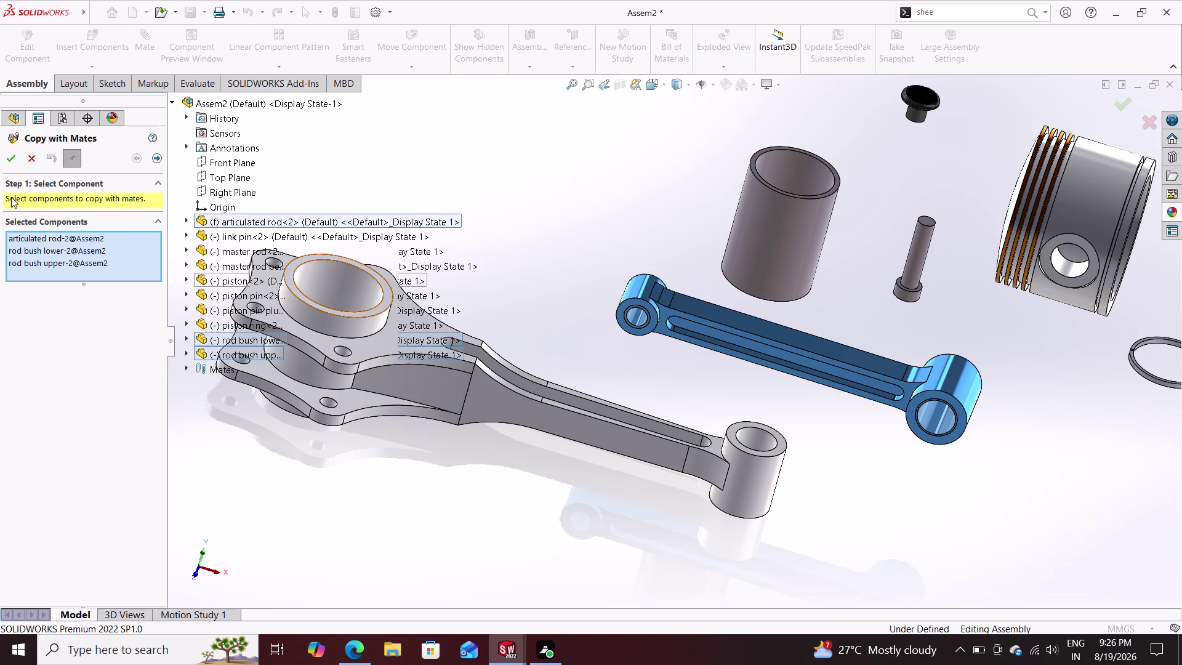
click(8, 163)
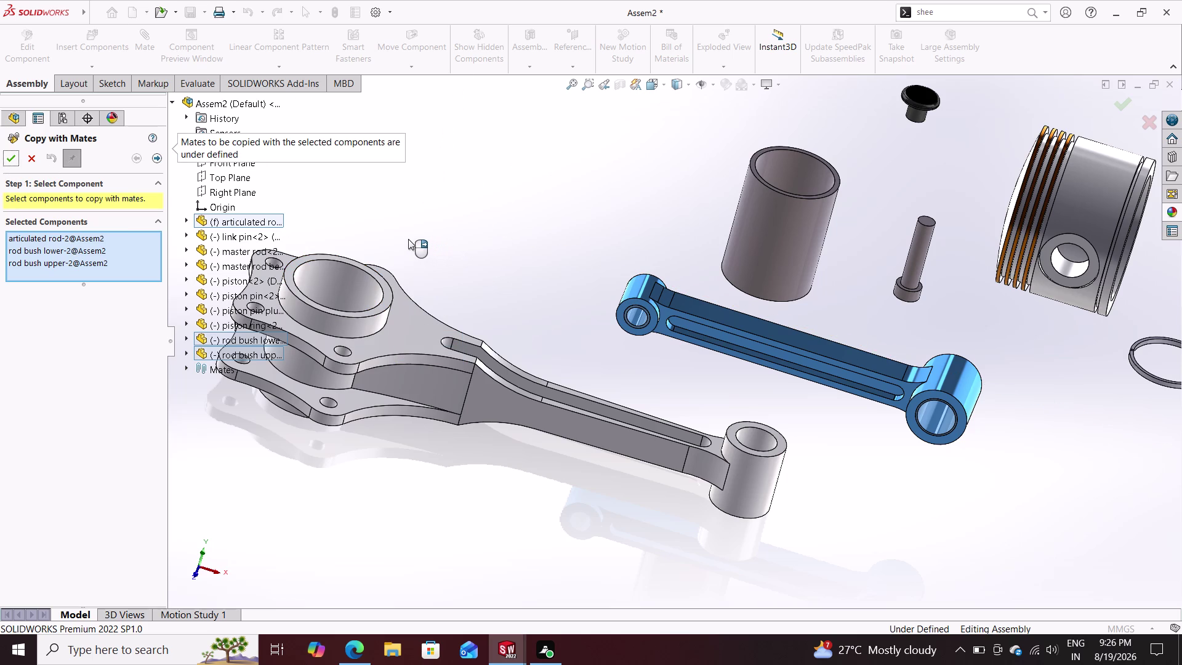
click(644, 317)
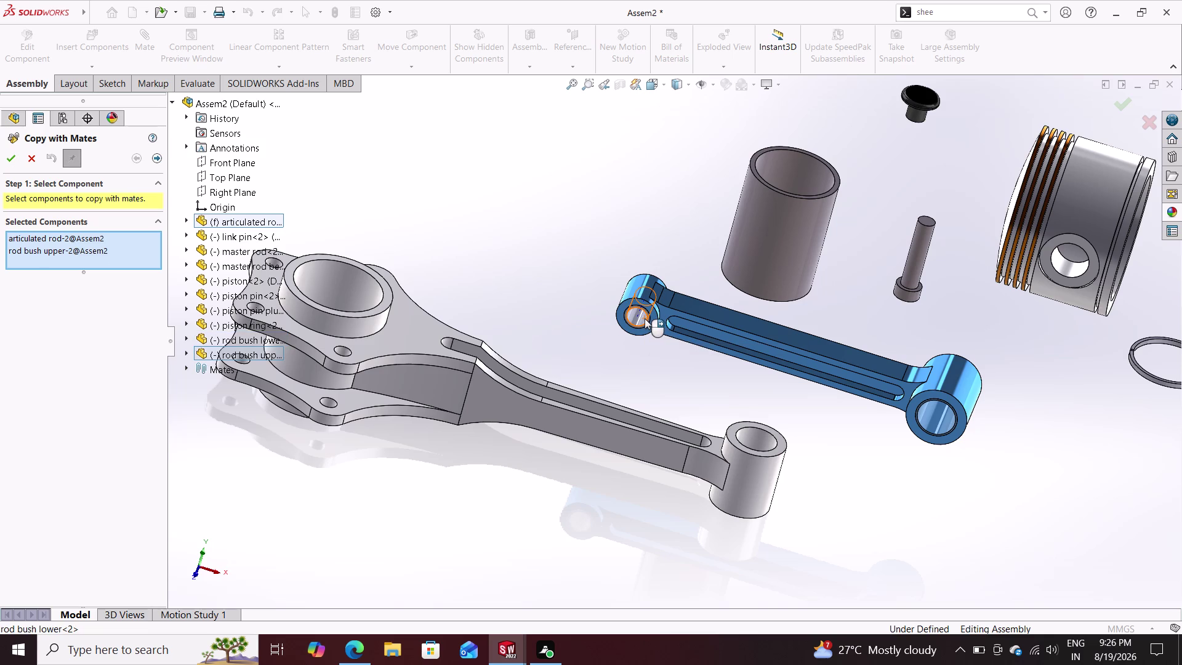
click(639, 318)
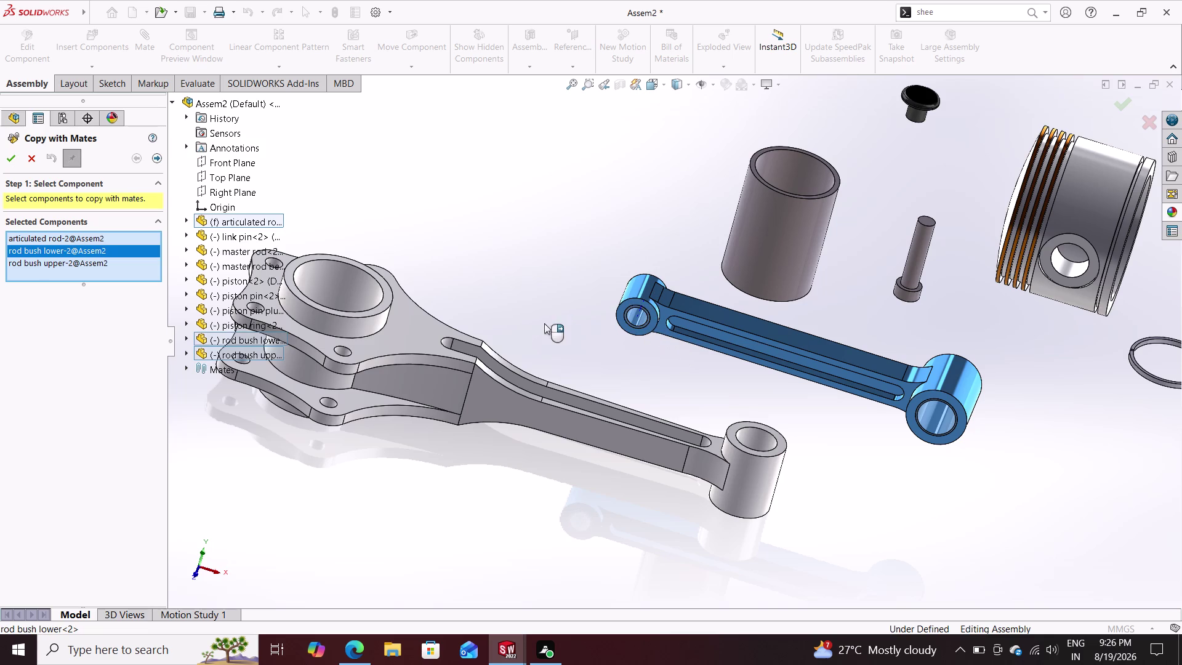
click(12, 156)
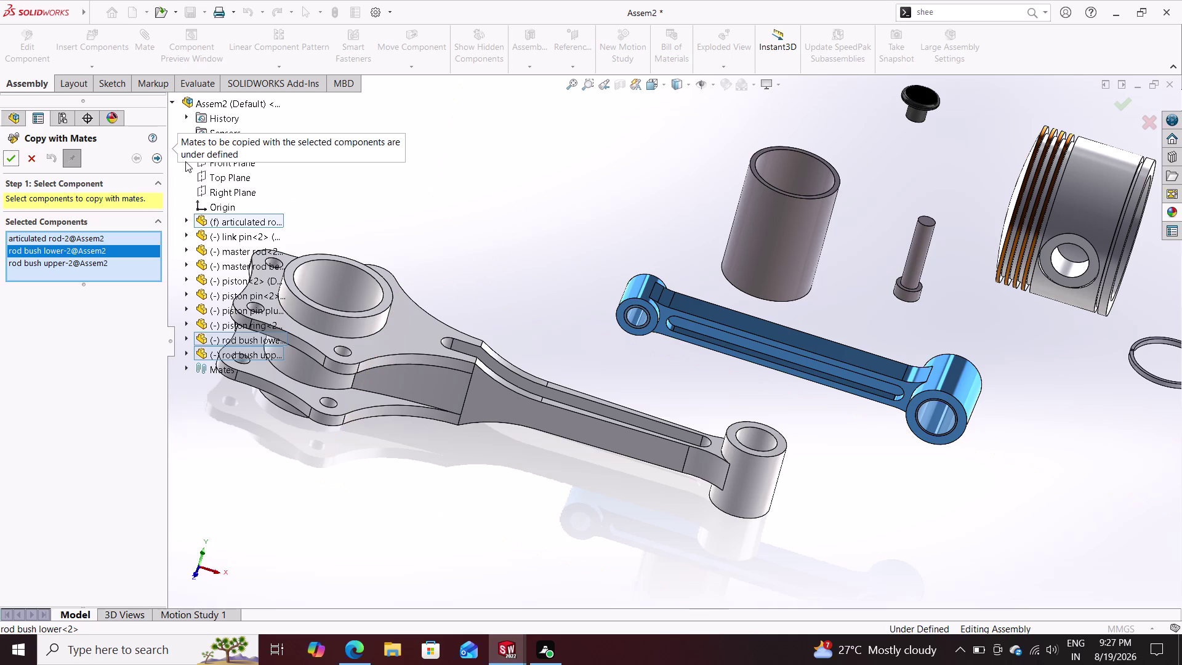
click(159, 160)
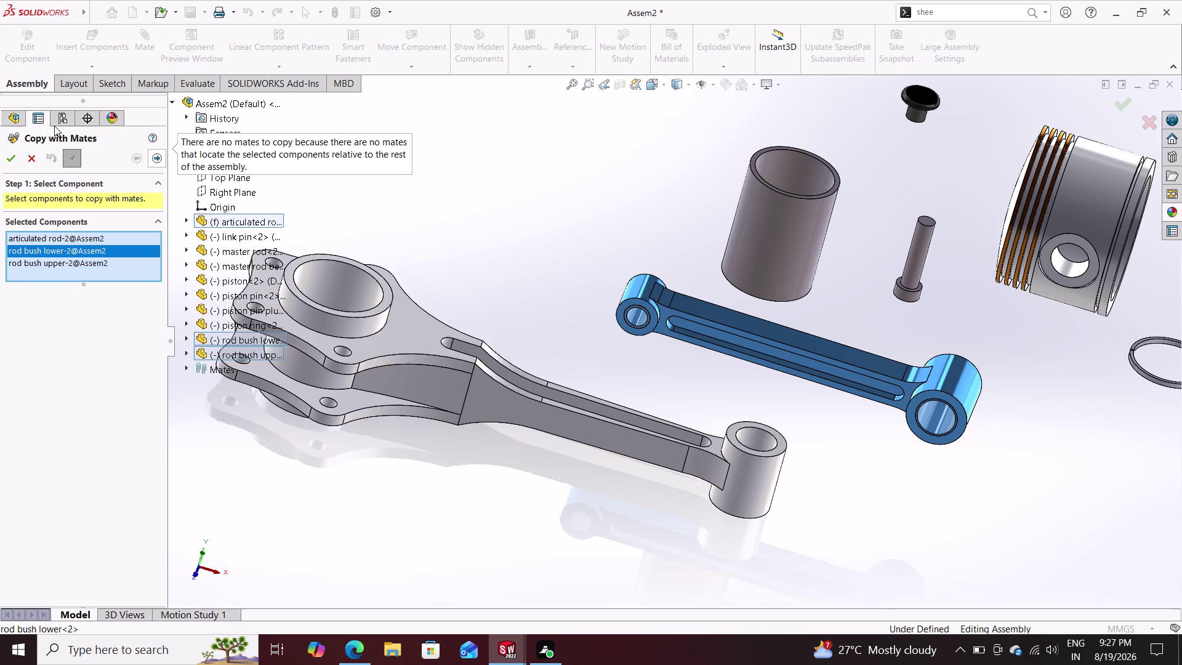
Remove the articulated rod from the parts to copy, then add it back.
click(36, 117)
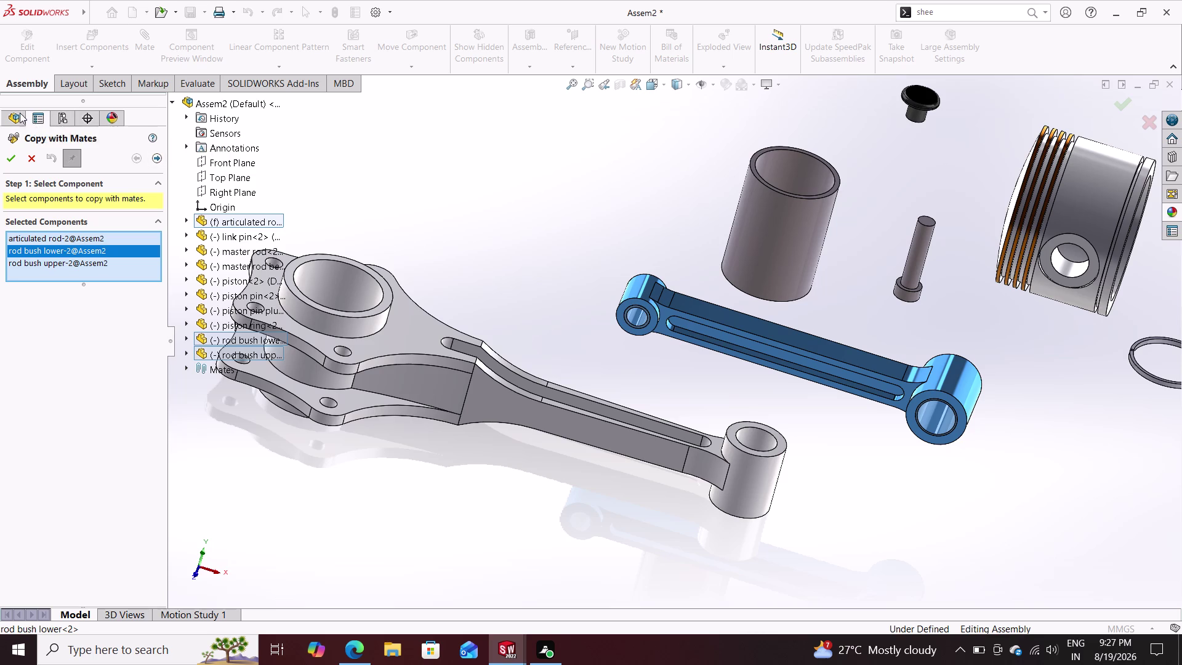
click(82, 285)
drag(84, 279, 167, 340)
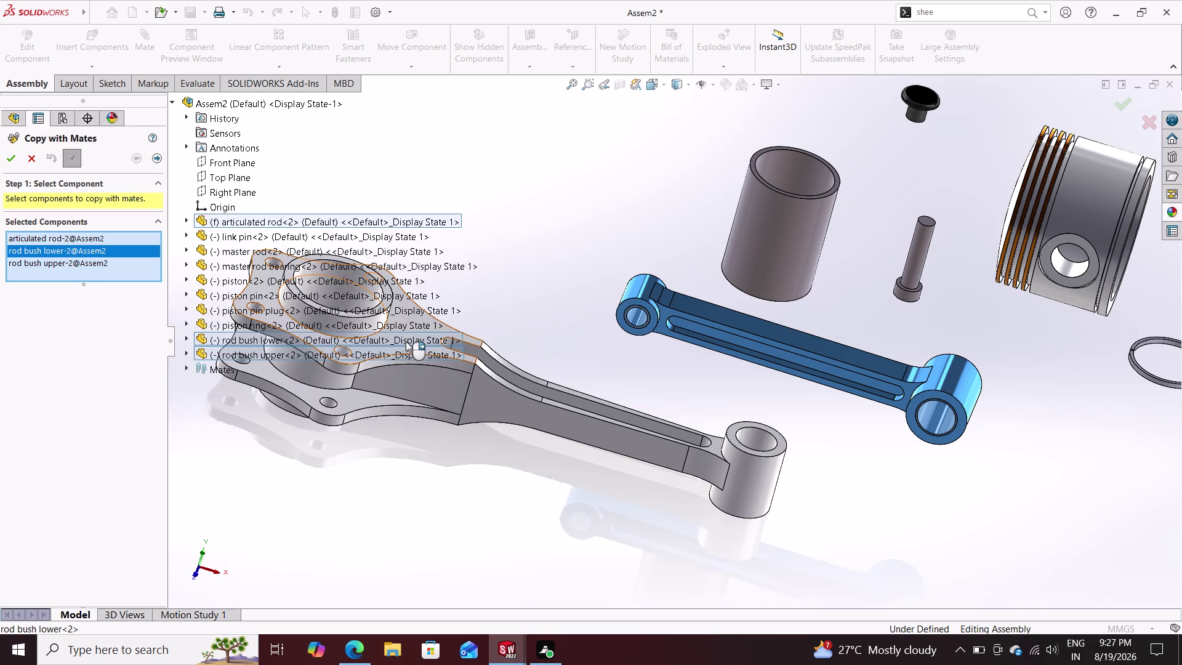
right_click(862, 393)
right_click(862, 392)
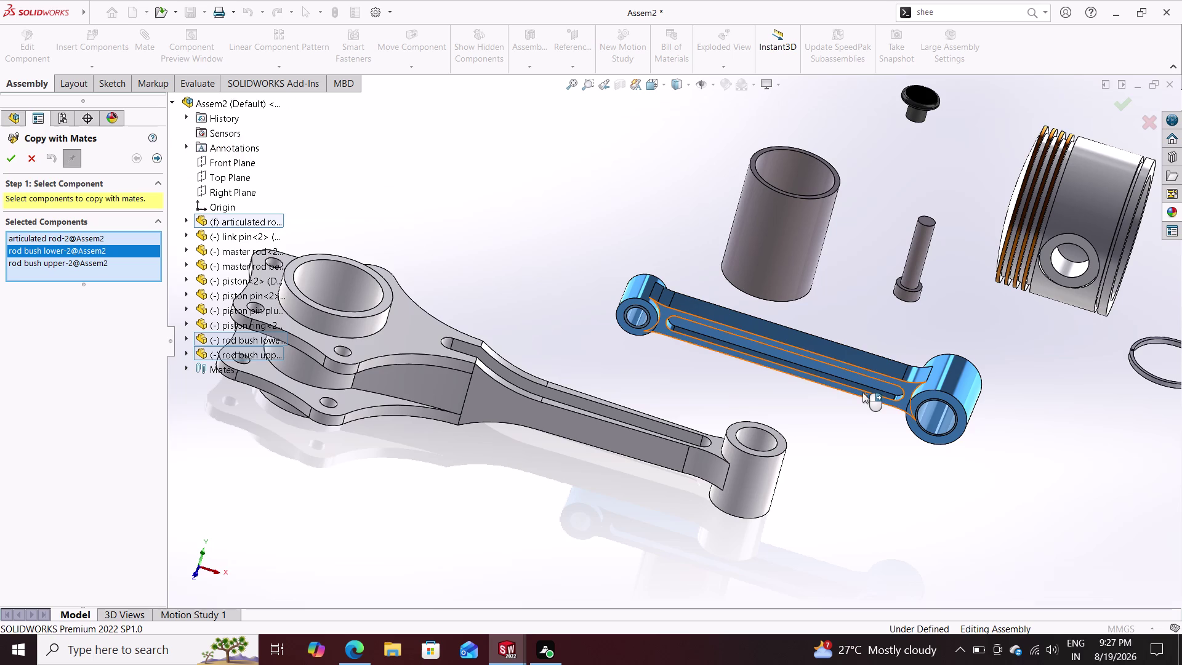
right_click(863, 392)
click(855, 382)
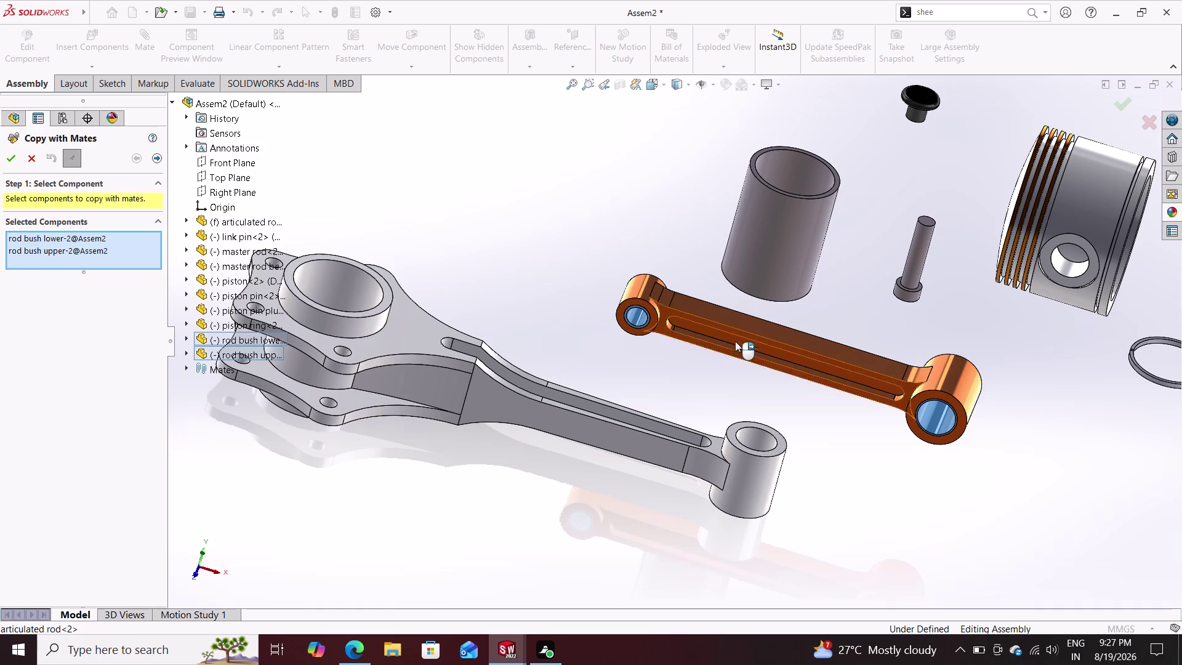
click(735, 343)
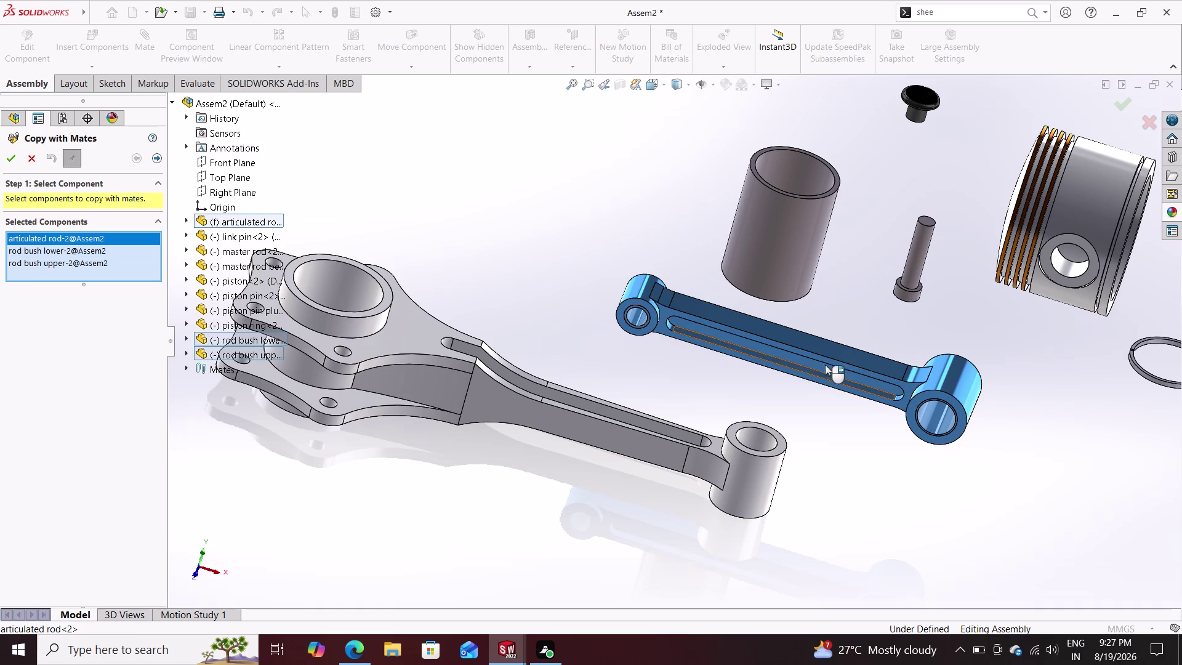
scroll(down, 3)
scroll(up, 3)
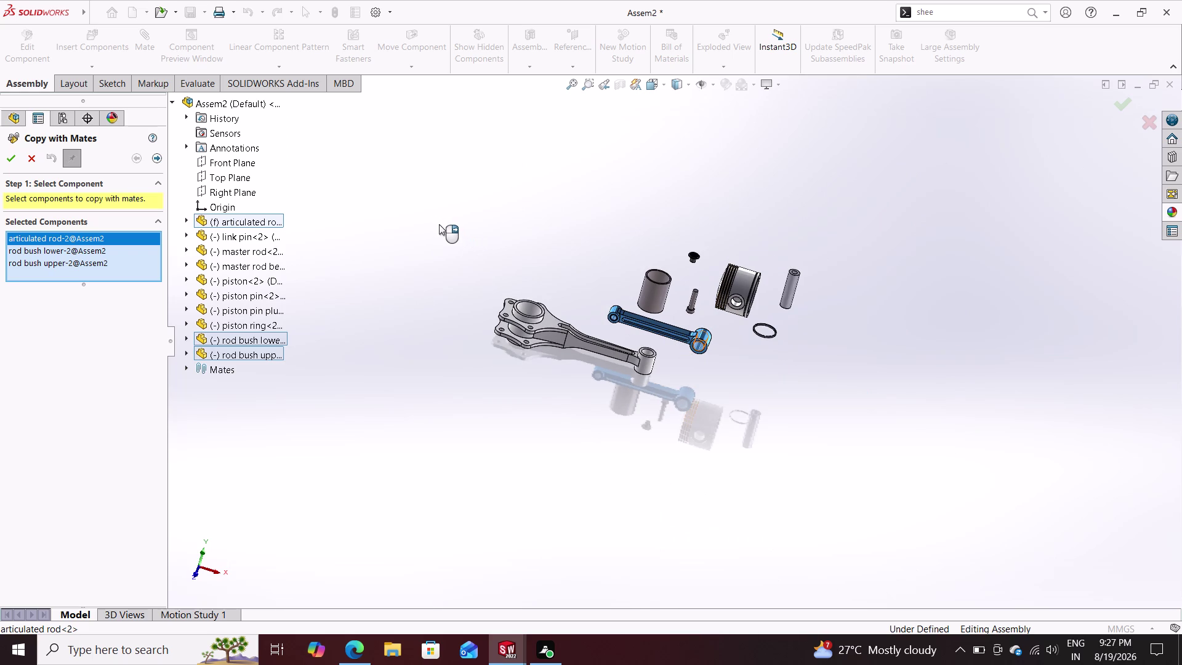
Retry moving on to copying mates, then cancel Copy with Mates.
click(457, 225)
drag(457, 225, 469, 228)
click(470, 229)
right_click(470, 229)
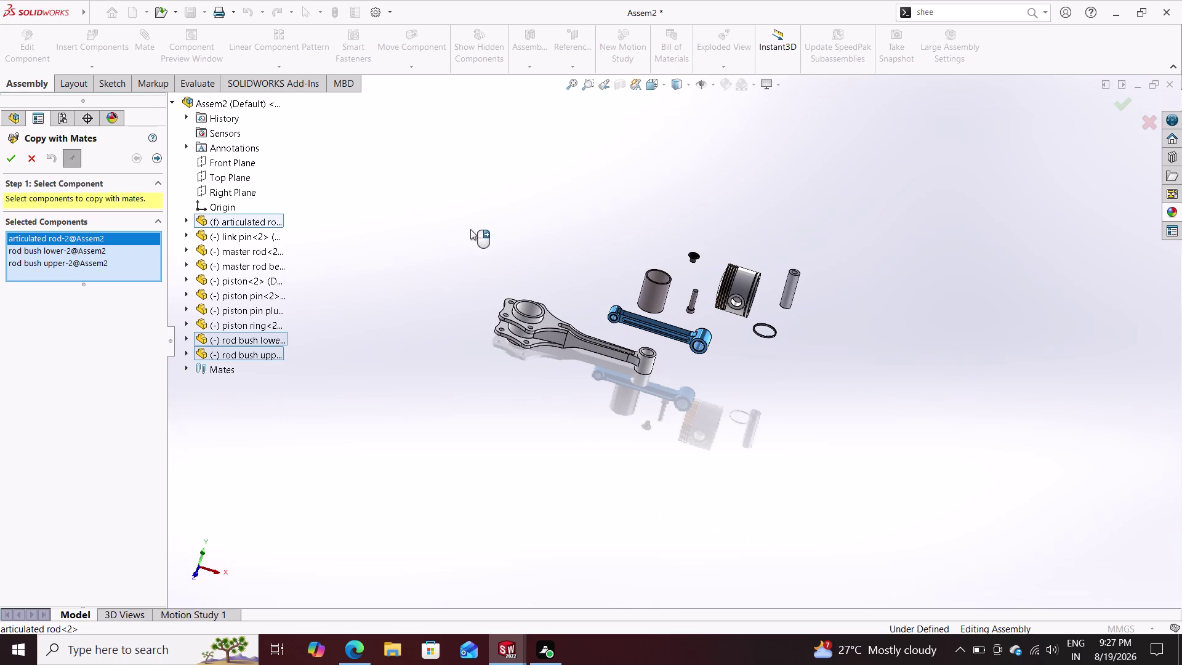
right_click(470, 229)
right_click(470, 229)
right_click(470, 229)
right_click(470, 229)
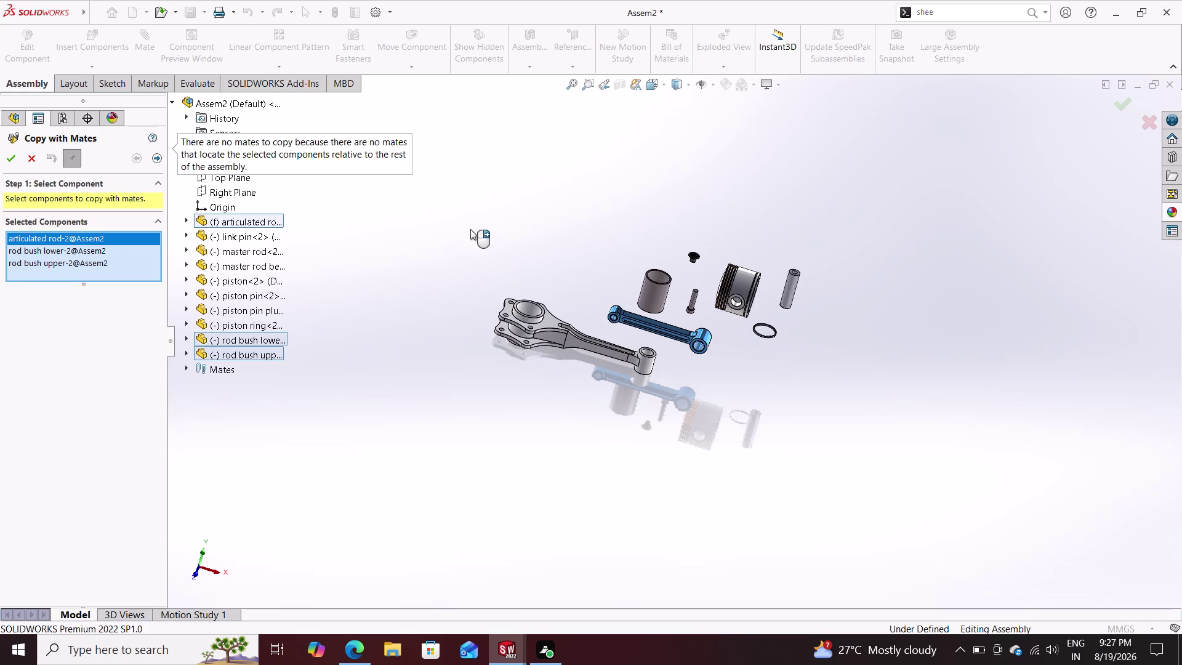
click(155, 164)
click(155, 162)
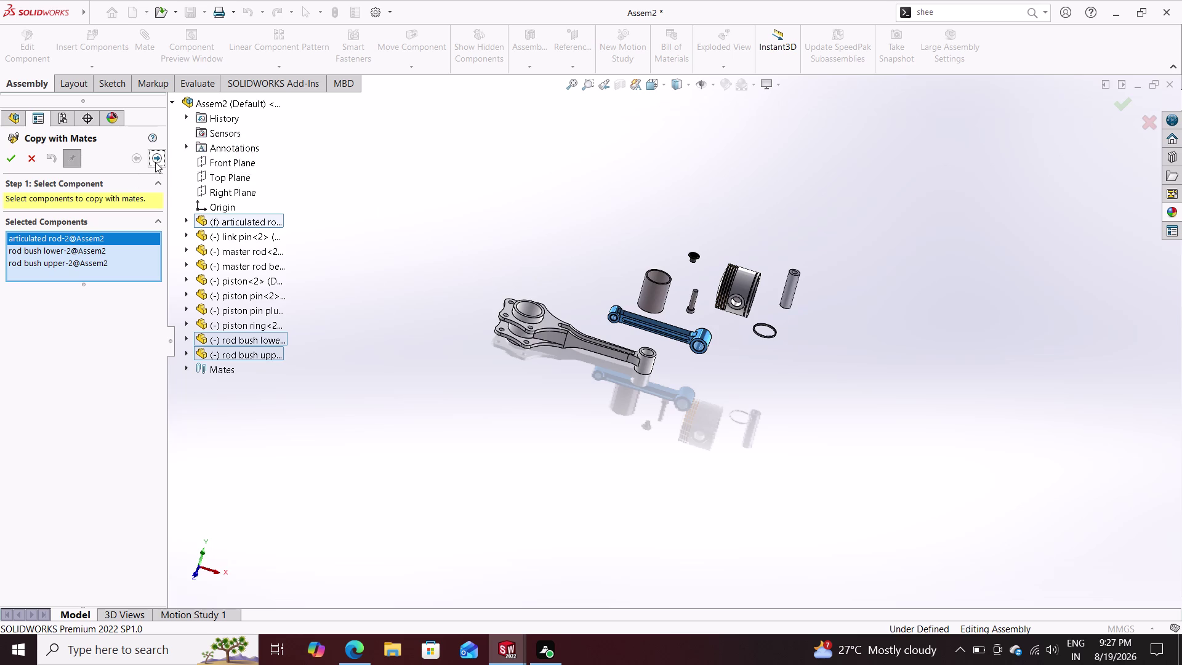
drag(586, 303, 587, 294)
click(587, 295)
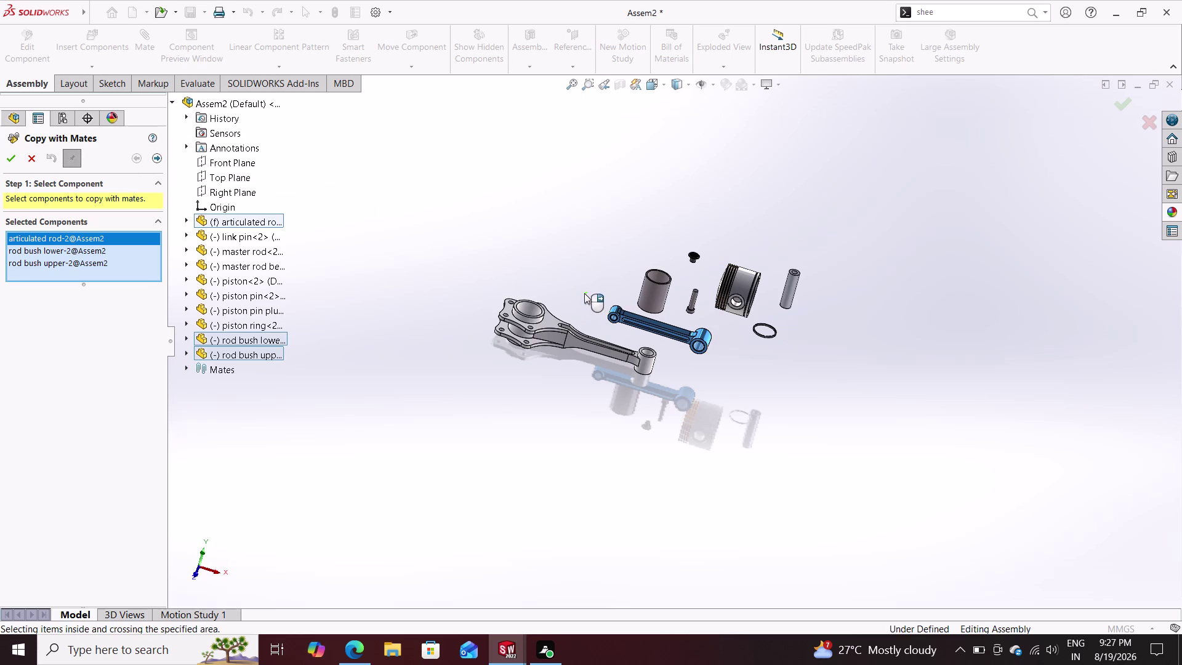
key(Escape)
key(Escape)
Zoom in on the rods, start a Mate, and pick the articulated rod face as the first selection.
key(Escape)
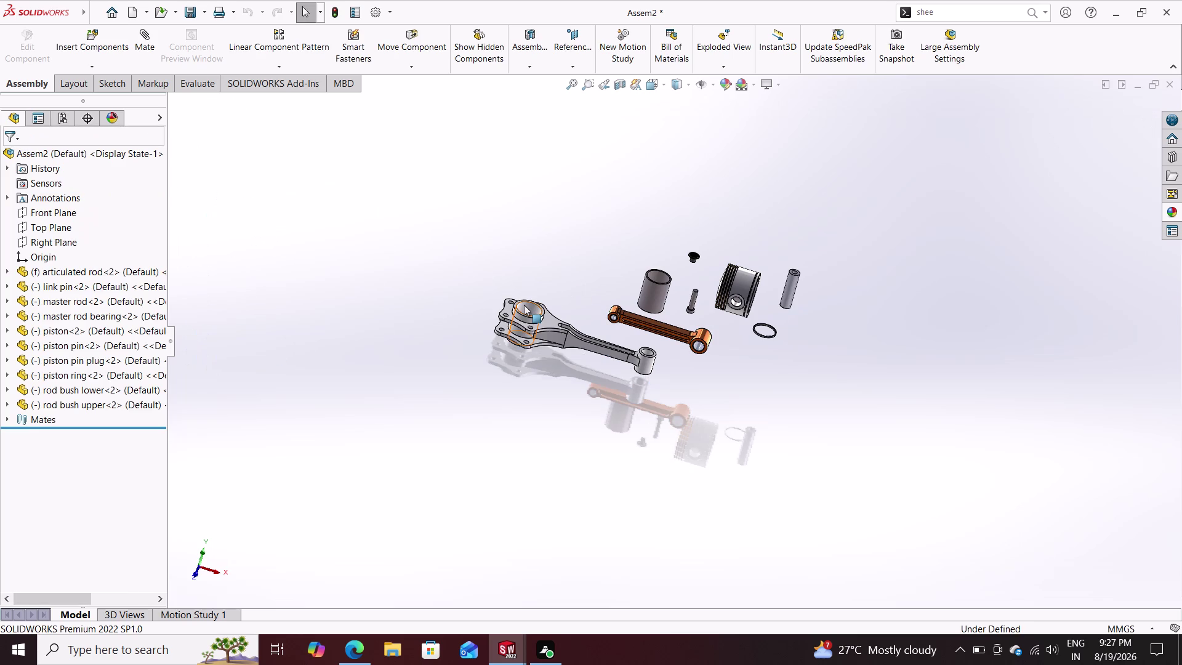
scroll(down, 3)
scroll(down, 3)
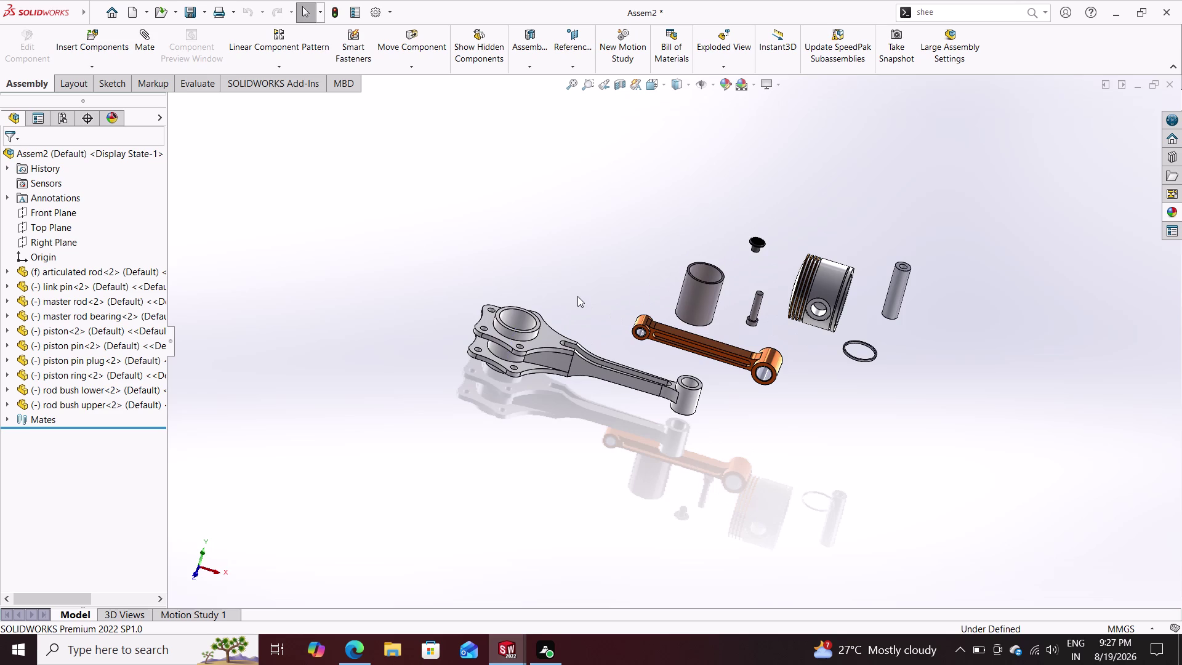
scroll(down, 3)
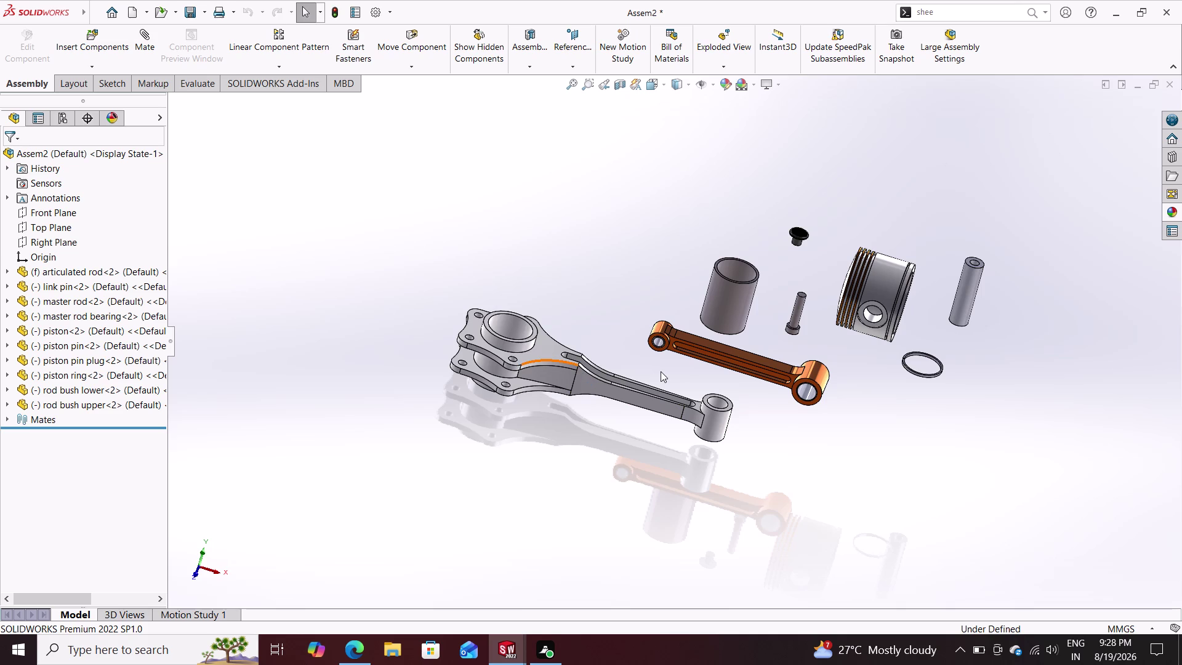
scroll(down, 3)
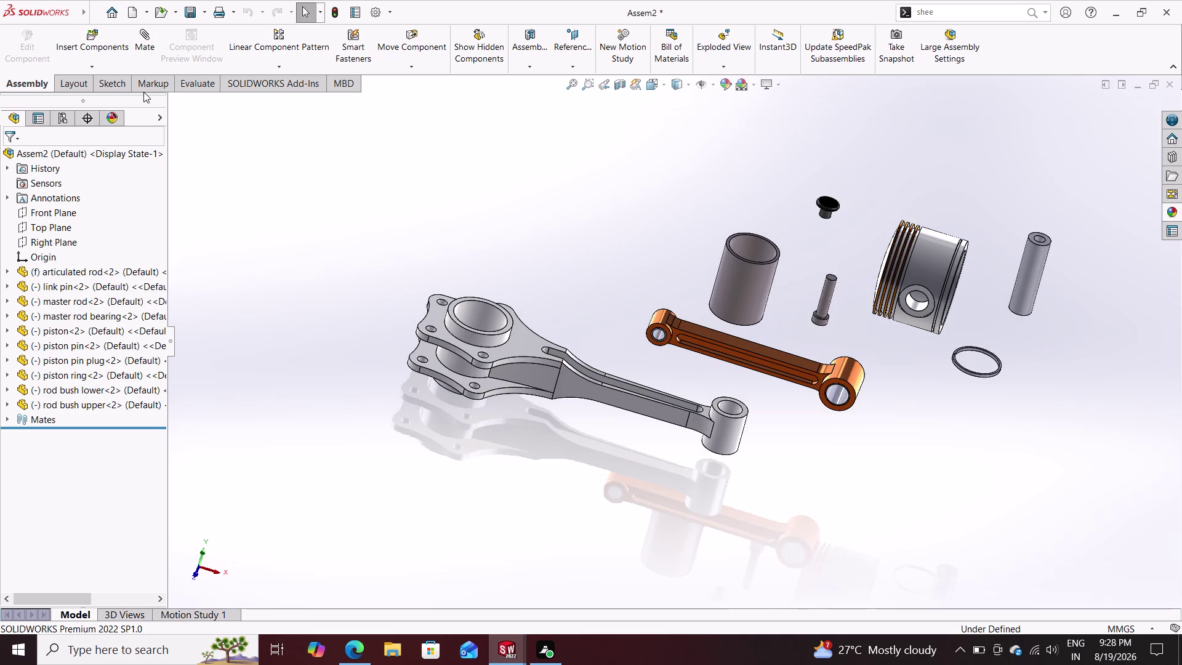
click(148, 39)
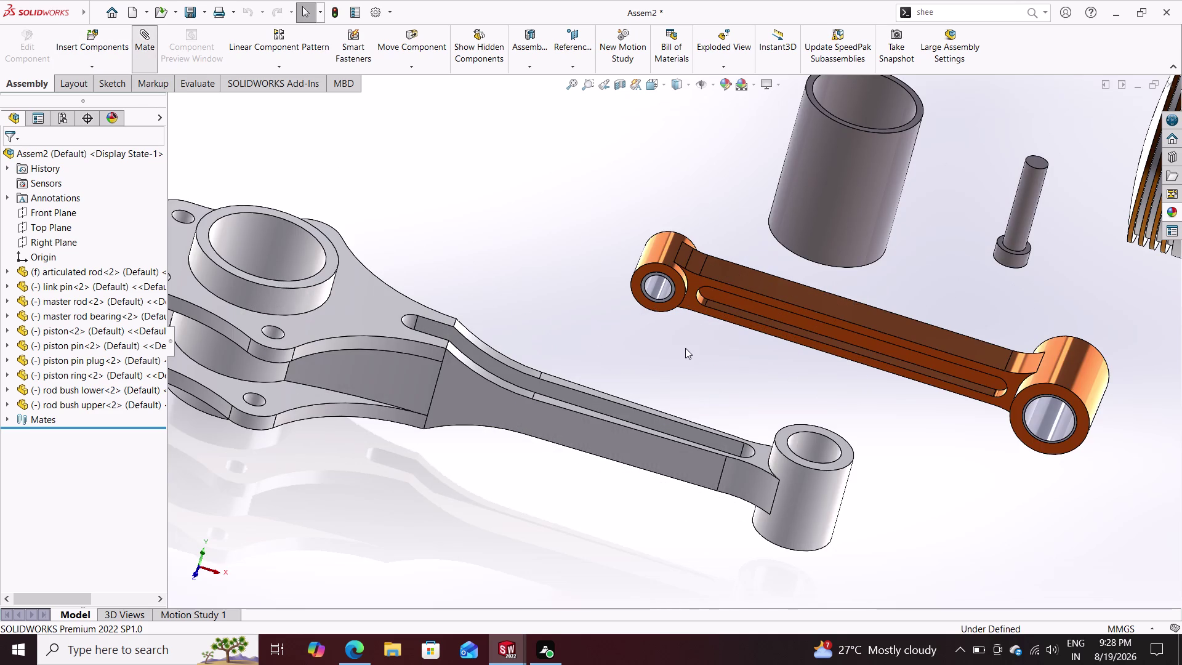
click(678, 280)
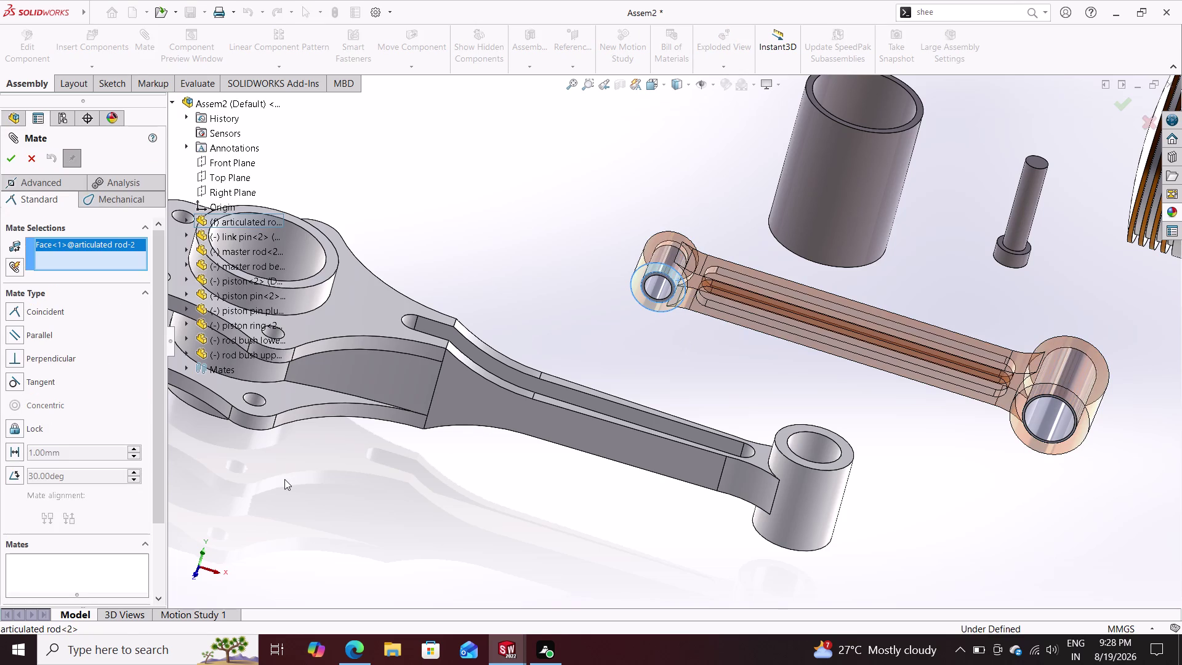
Mate the articulated rod face coincident with the master rod face.
middle_drag(280, 480, 353, 308)
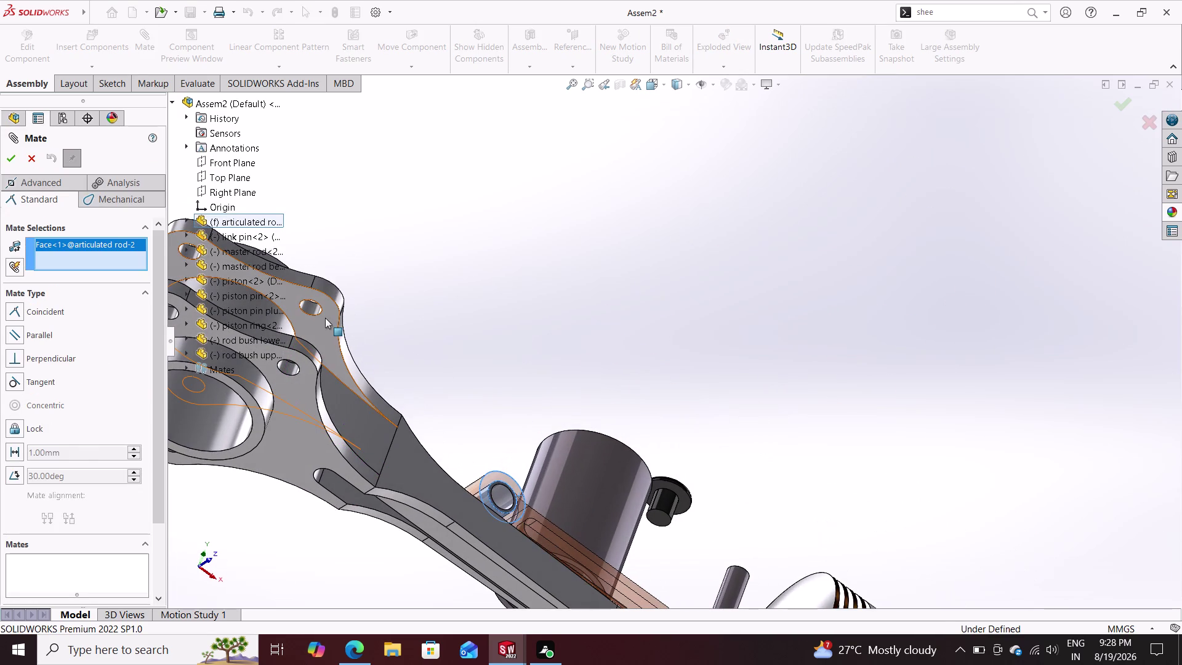
click(325, 318)
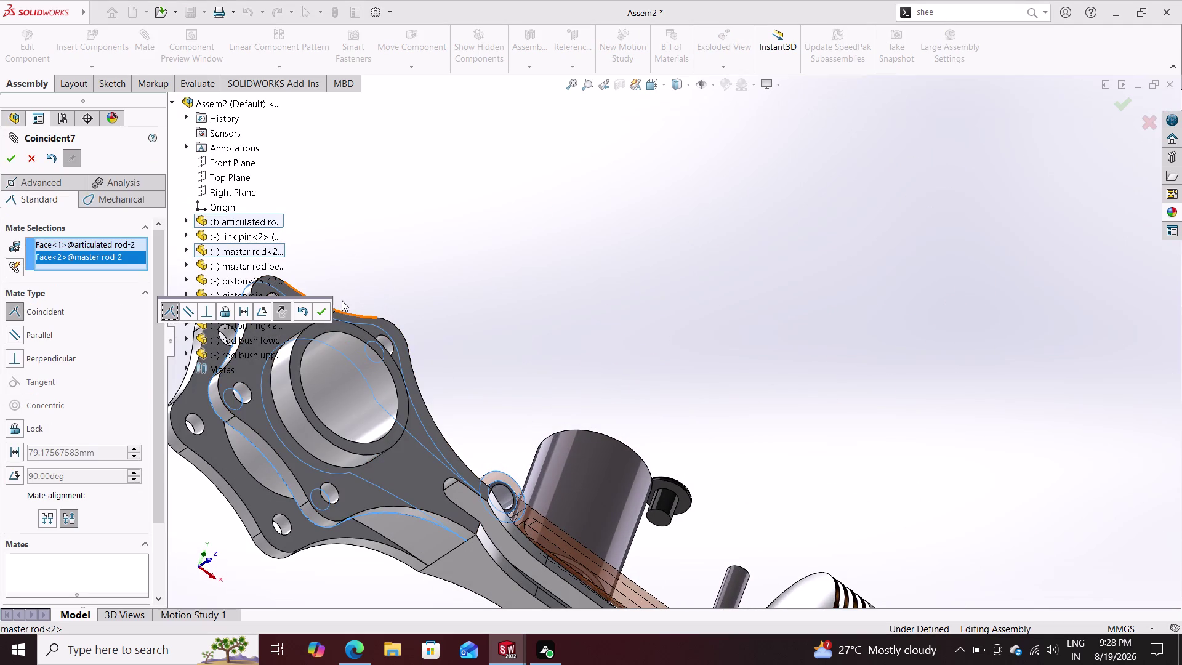
click(324, 314)
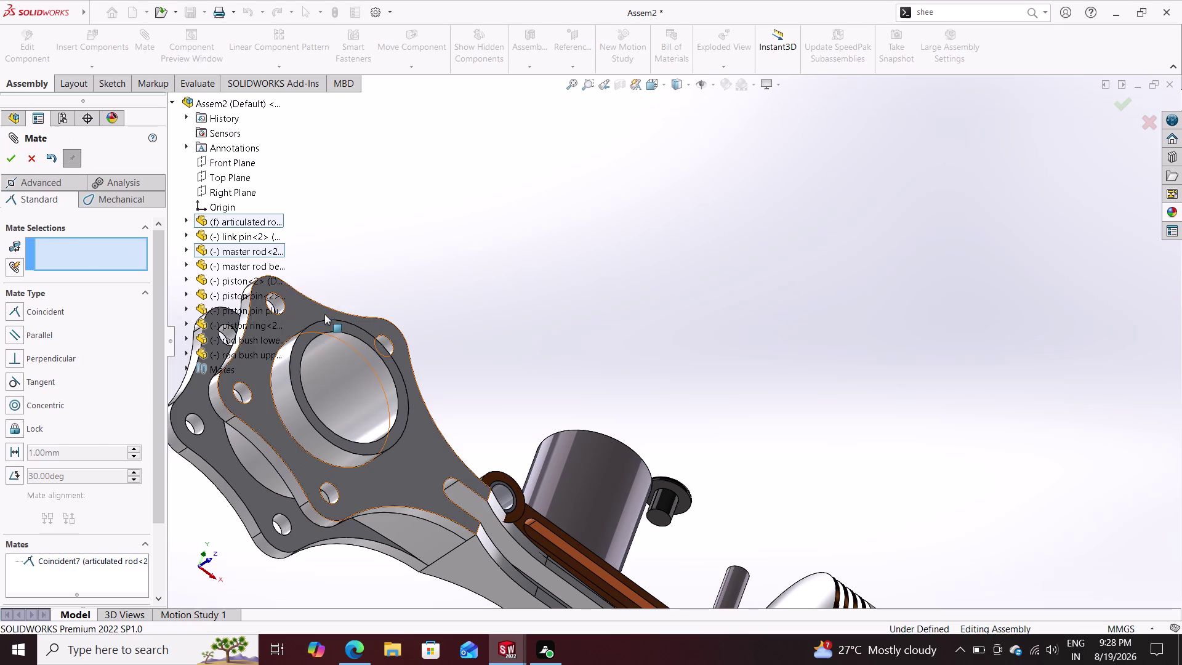
Make the lower rod bush's round face concentric with the master rod hole edge.
scroll(down, 3)
scroll(down, 3)
scroll(up, 3)
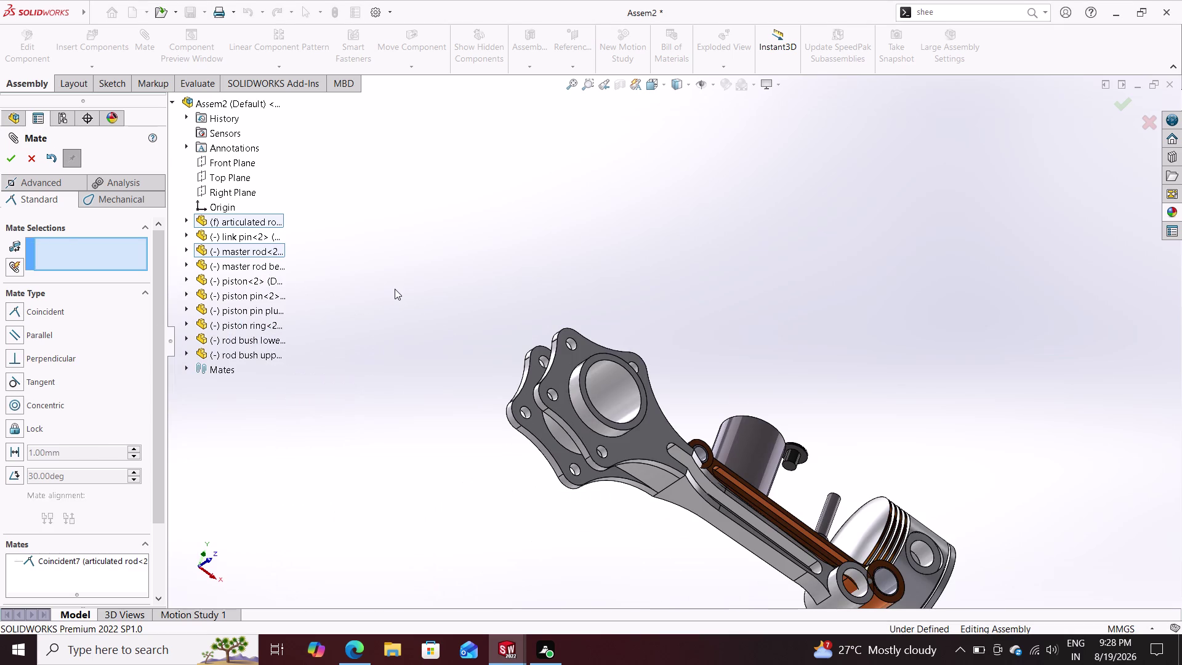
scroll(down, 3)
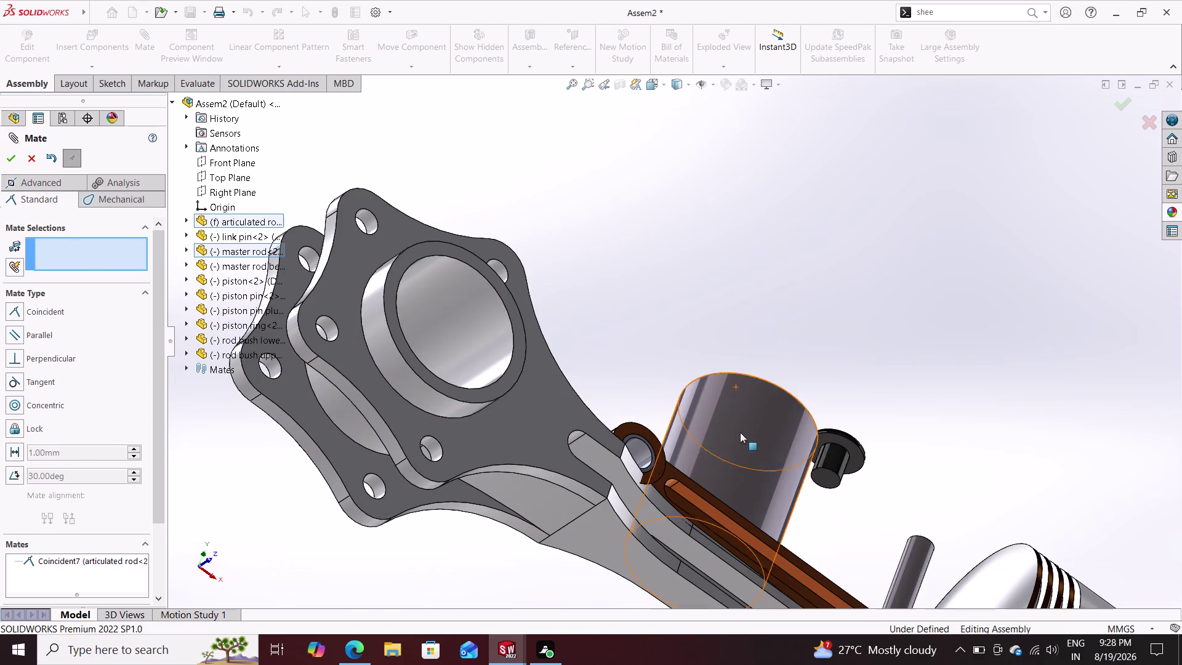
click(647, 449)
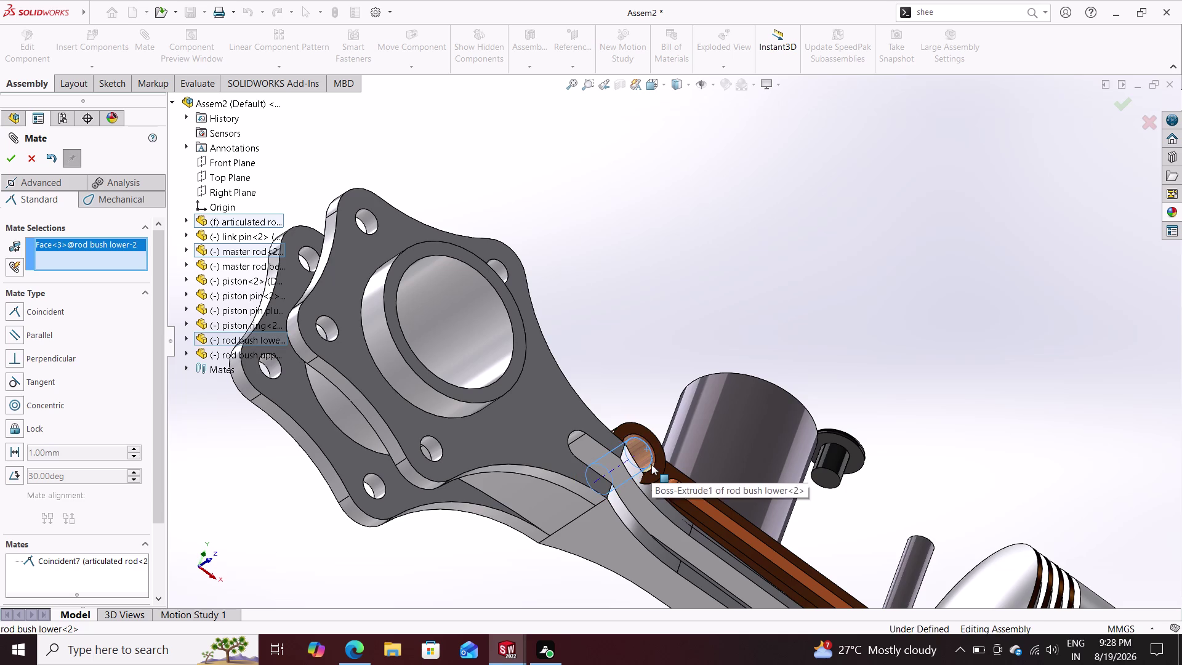
scroll(up, 3)
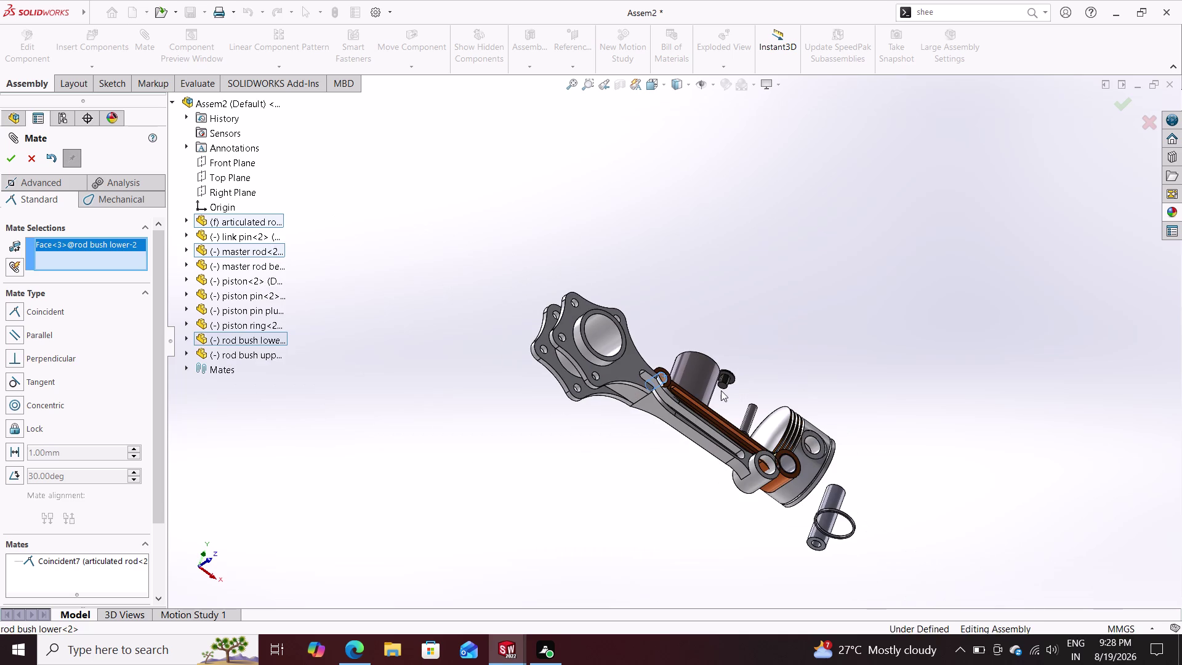
click(596, 374)
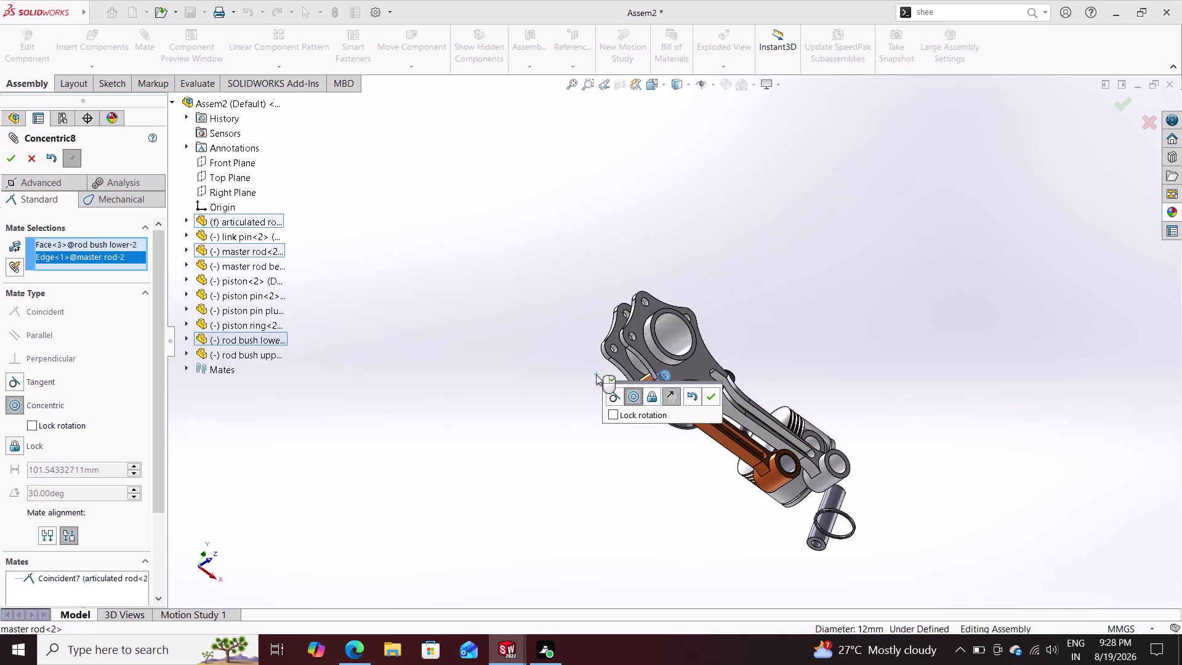
click(710, 397)
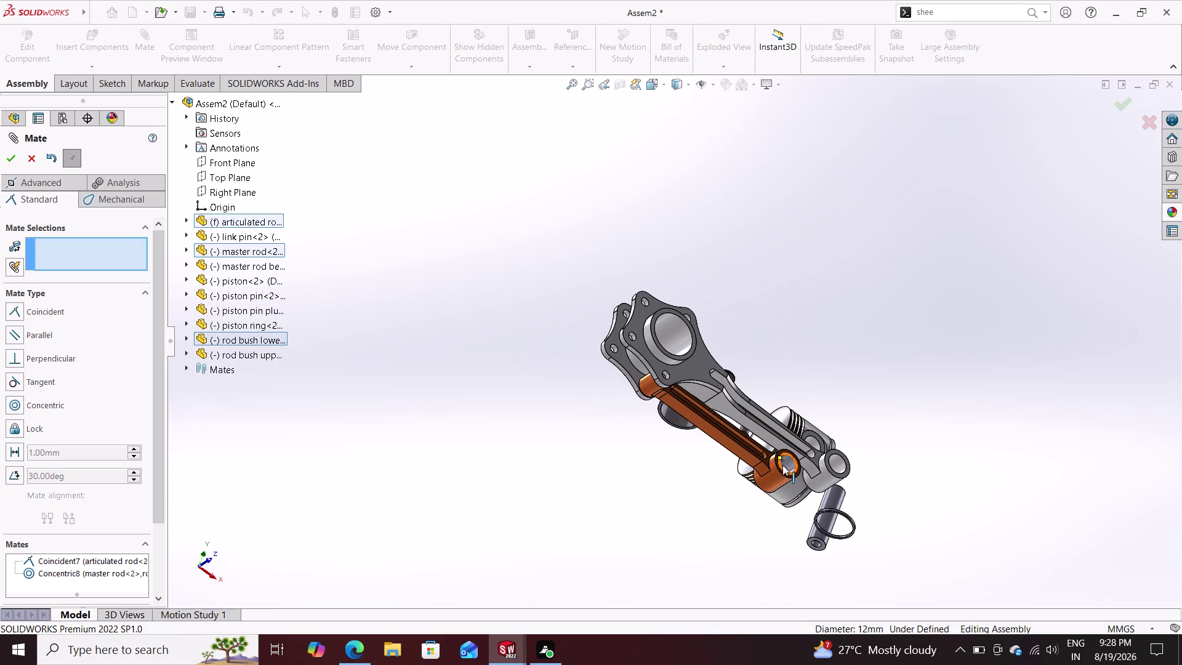
drag(783, 465, 697, 513)
Drag the master rod, piston and small pin into new positions during the mate.
drag(744, 441, 756, 466)
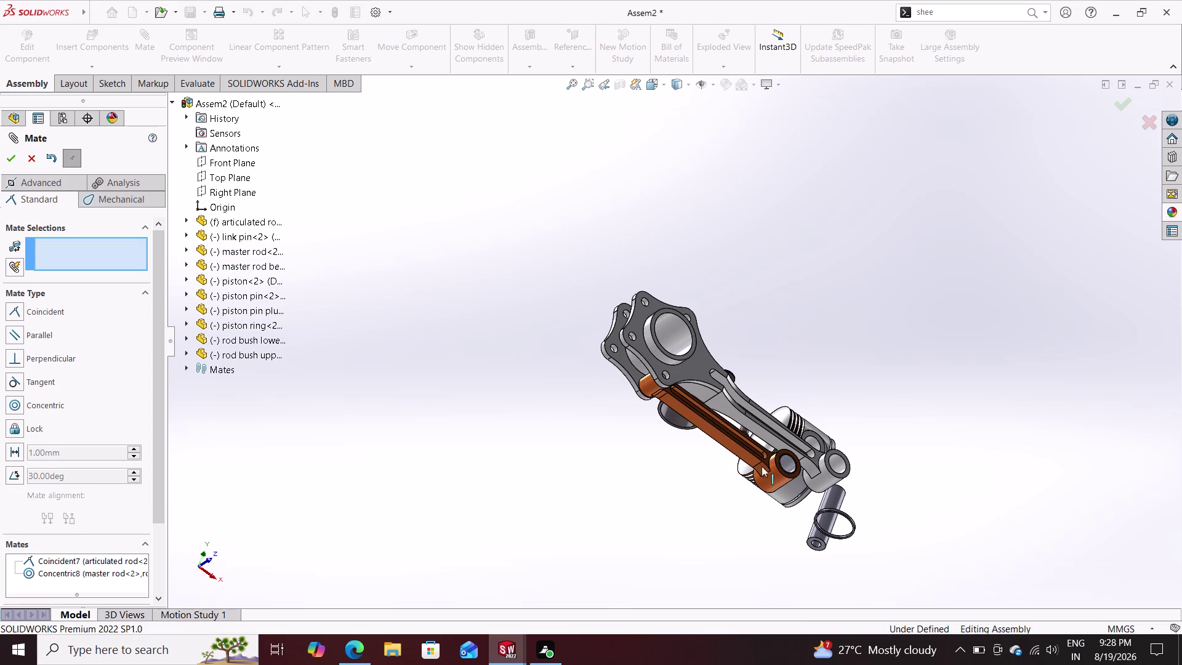
drag(756, 466, 780, 461)
drag(780, 468, 753, 501)
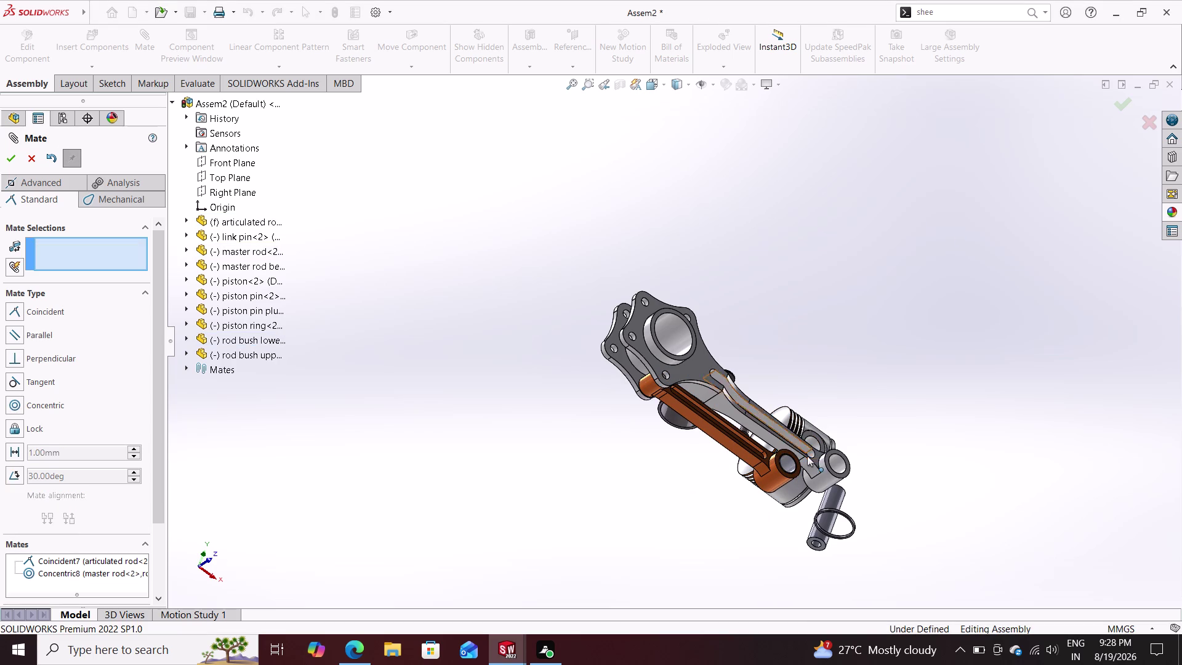
drag(810, 459, 603, 271)
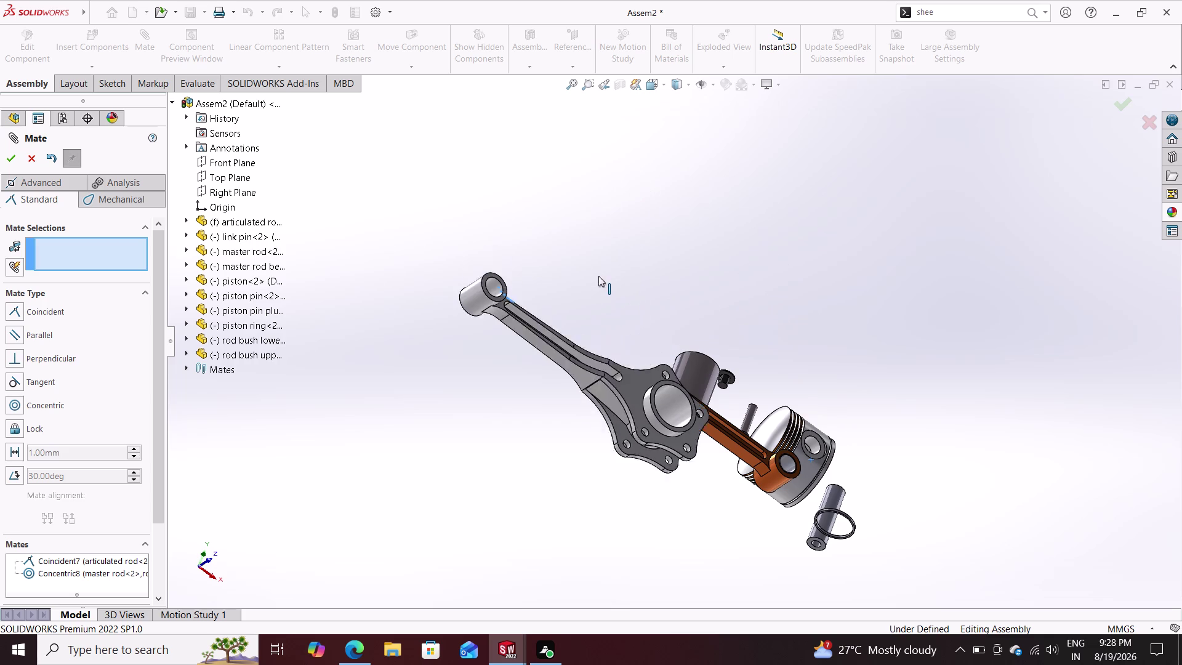
drag(602, 271, 507, 160)
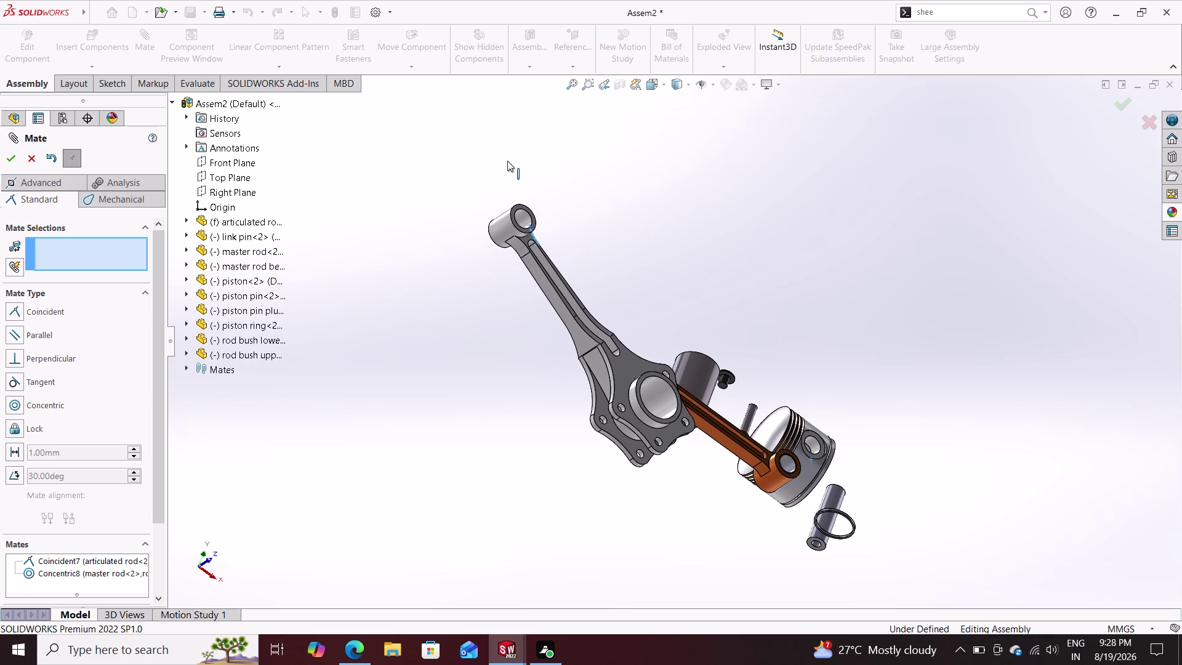
drag(801, 431, 906, 314)
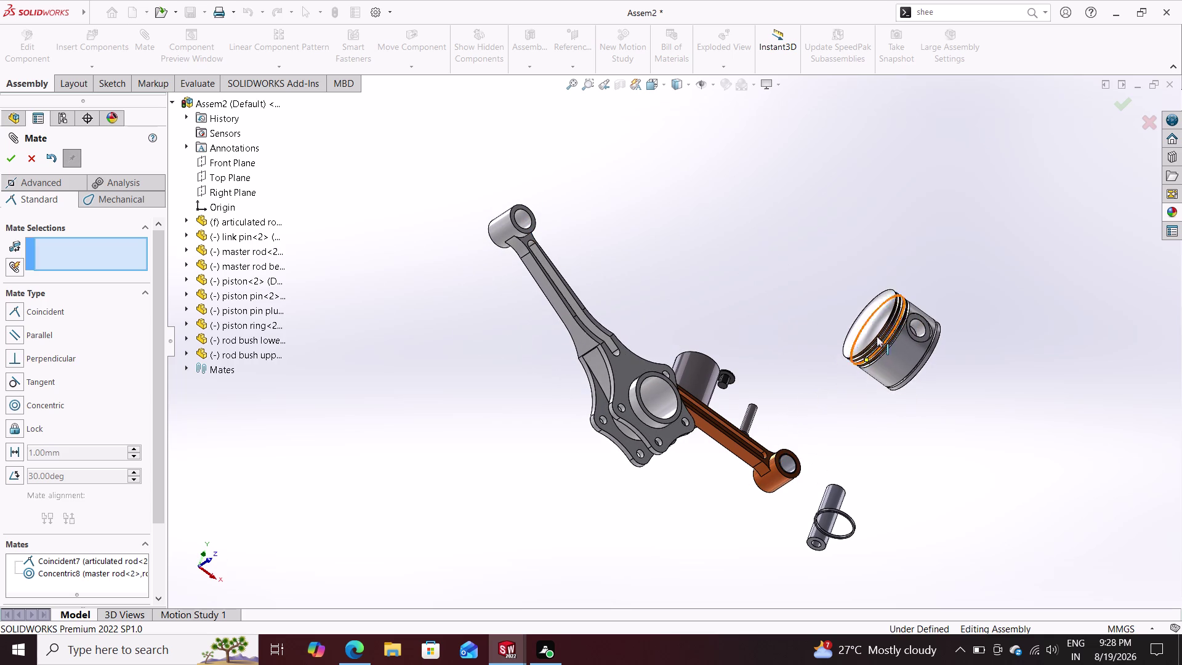
drag(746, 414, 854, 298)
Try box-selecting near the pin plug, then cancel the unfinished mate.
drag(691, 385, 692, 380)
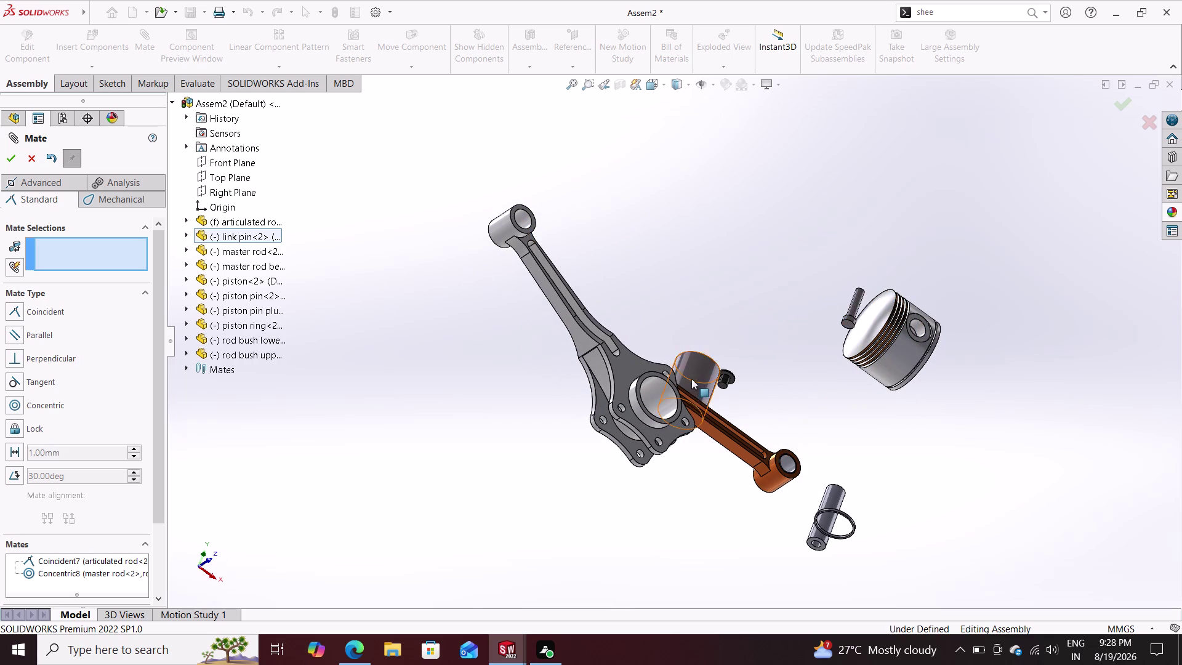
drag(692, 380, 706, 293)
drag(726, 382, 770, 323)
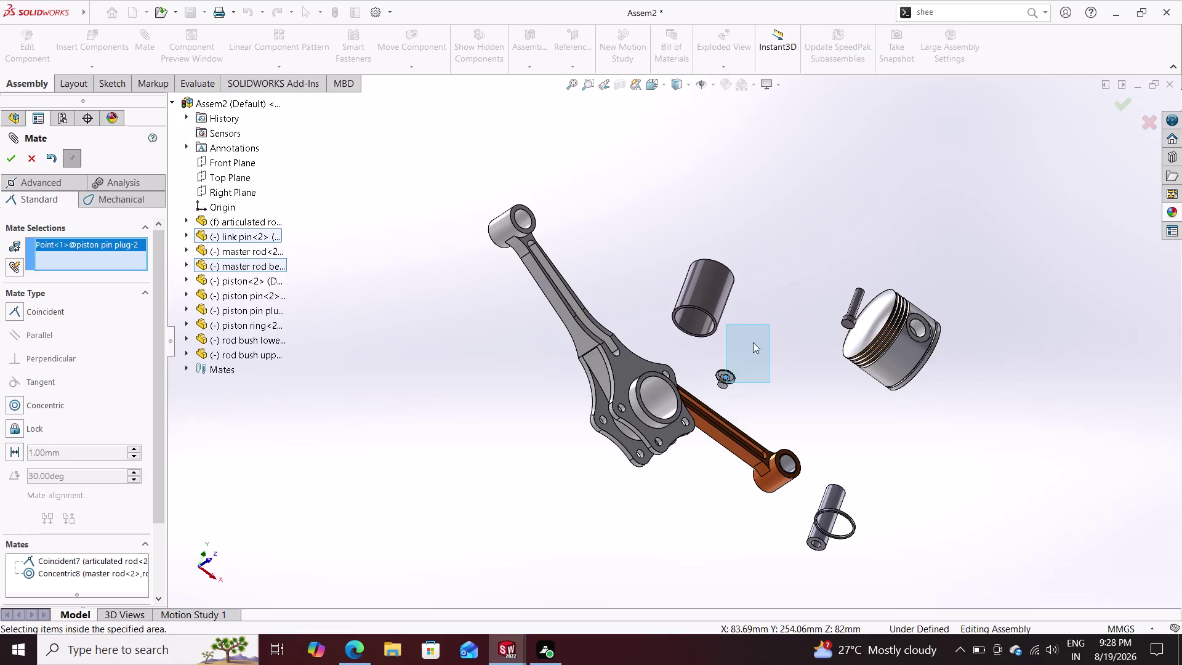
drag(722, 372, 770, 300)
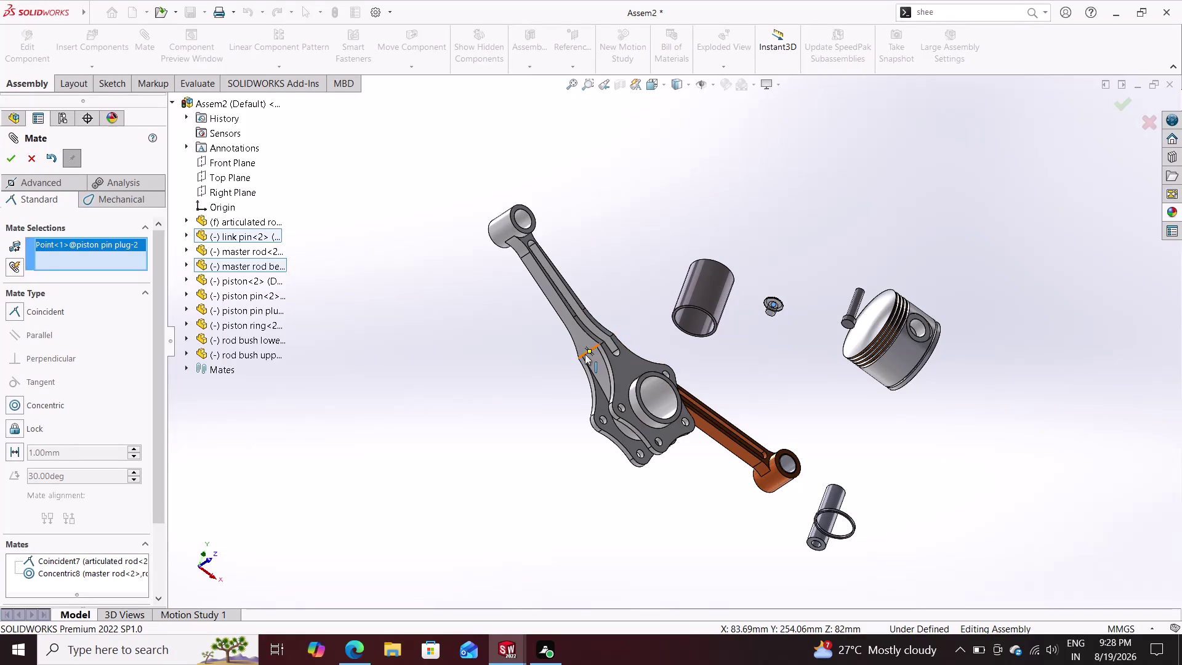
right_click(728, 429)
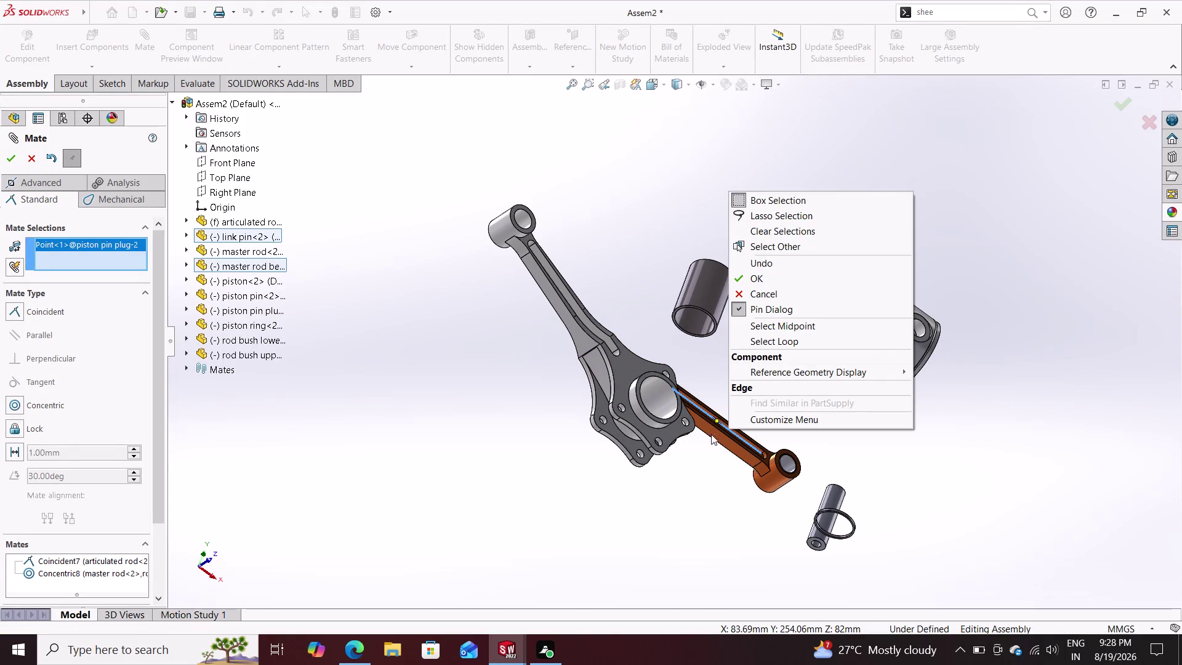
key(Escape)
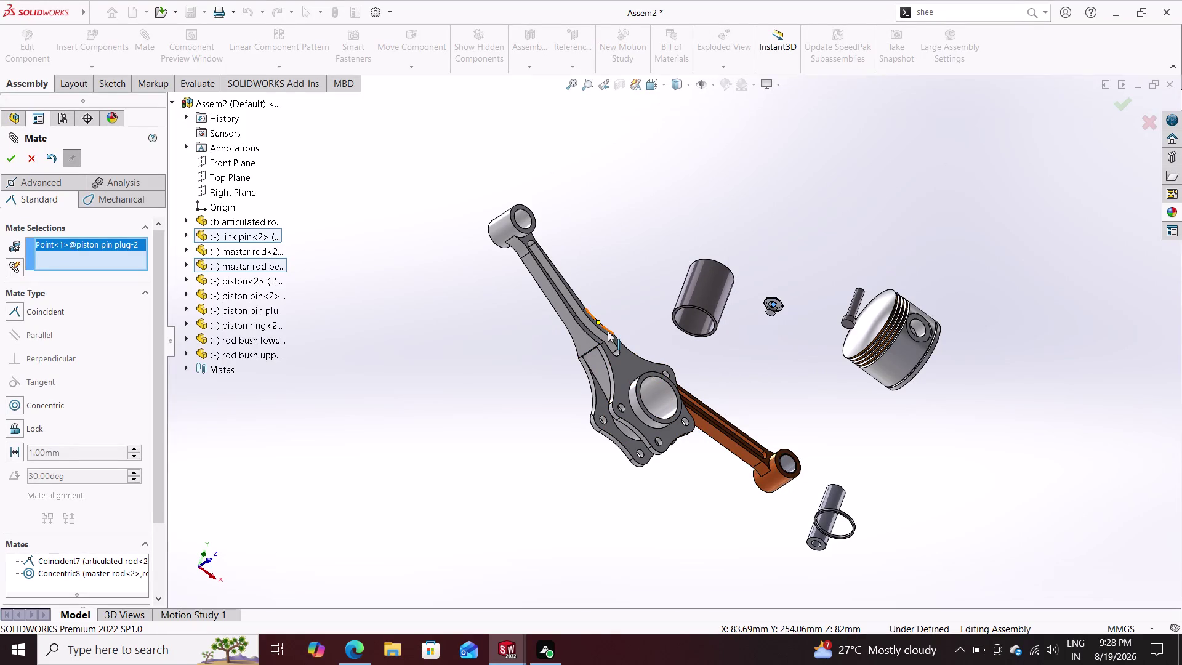
click(36, 155)
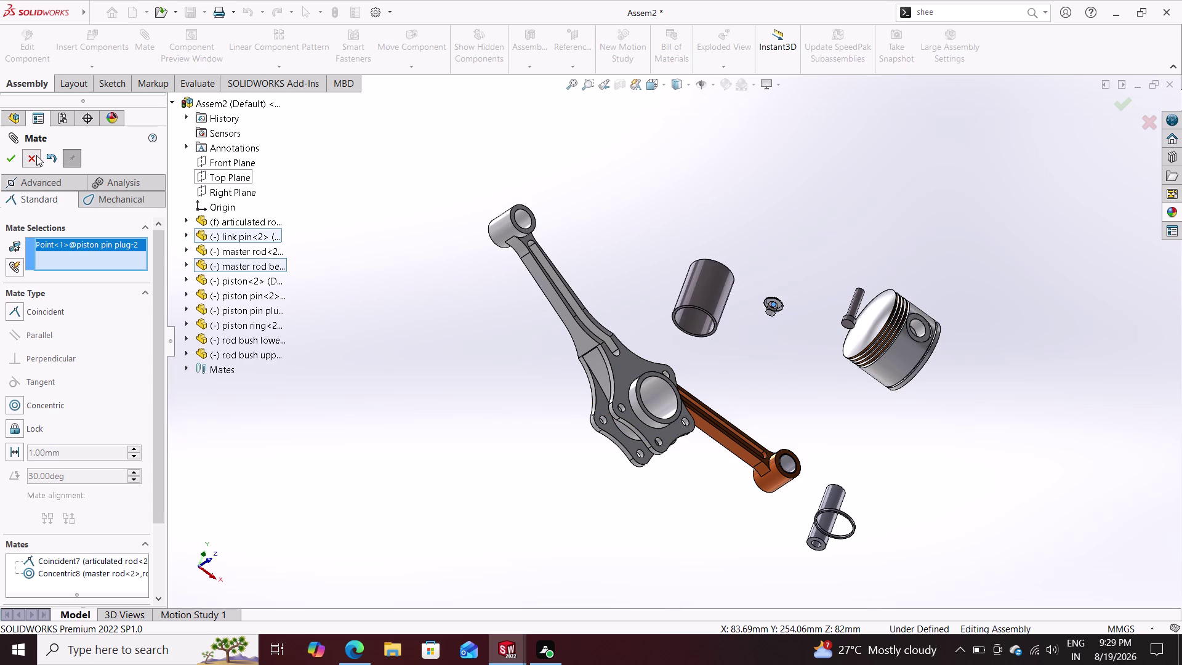
right_click(731, 435)
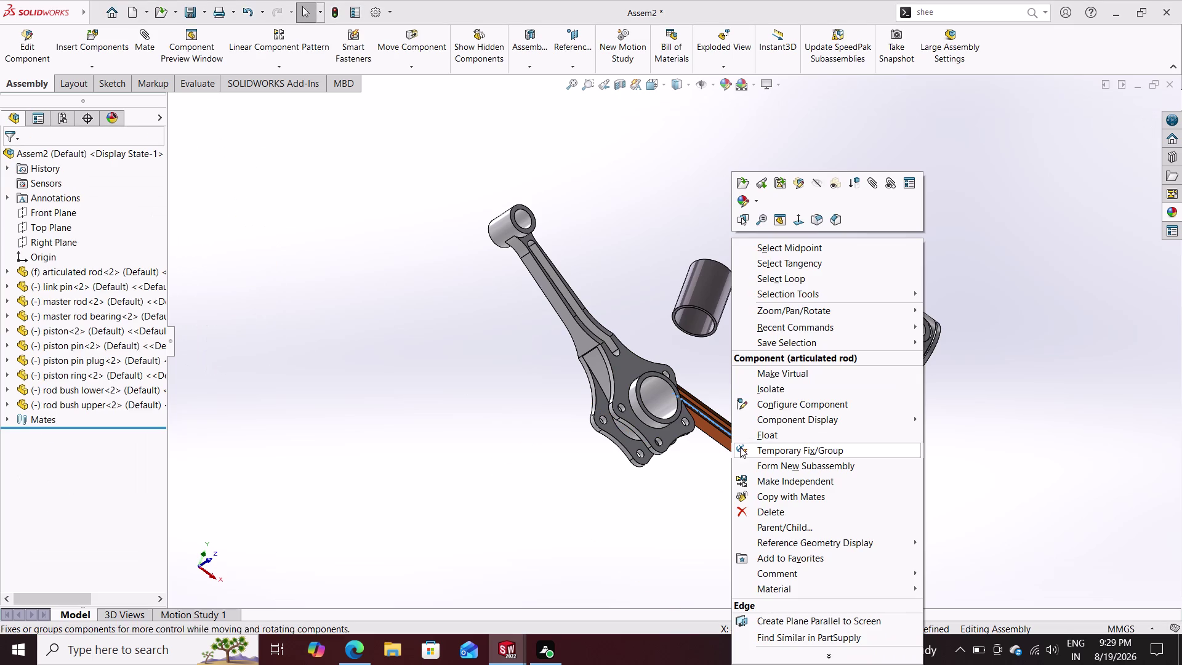
Float the articulated rod and swing it upward about its pin.
click(755, 433)
drag(752, 469, 755, 465)
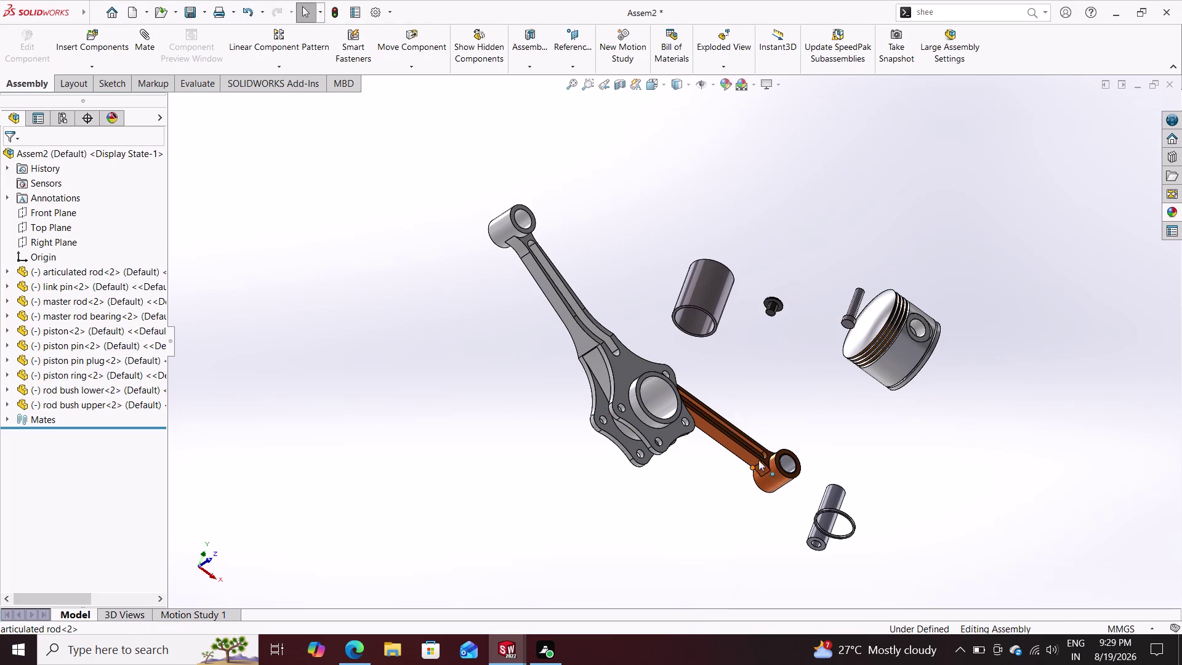
drag(755, 465, 725, 451)
drag(740, 462, 739, 463)
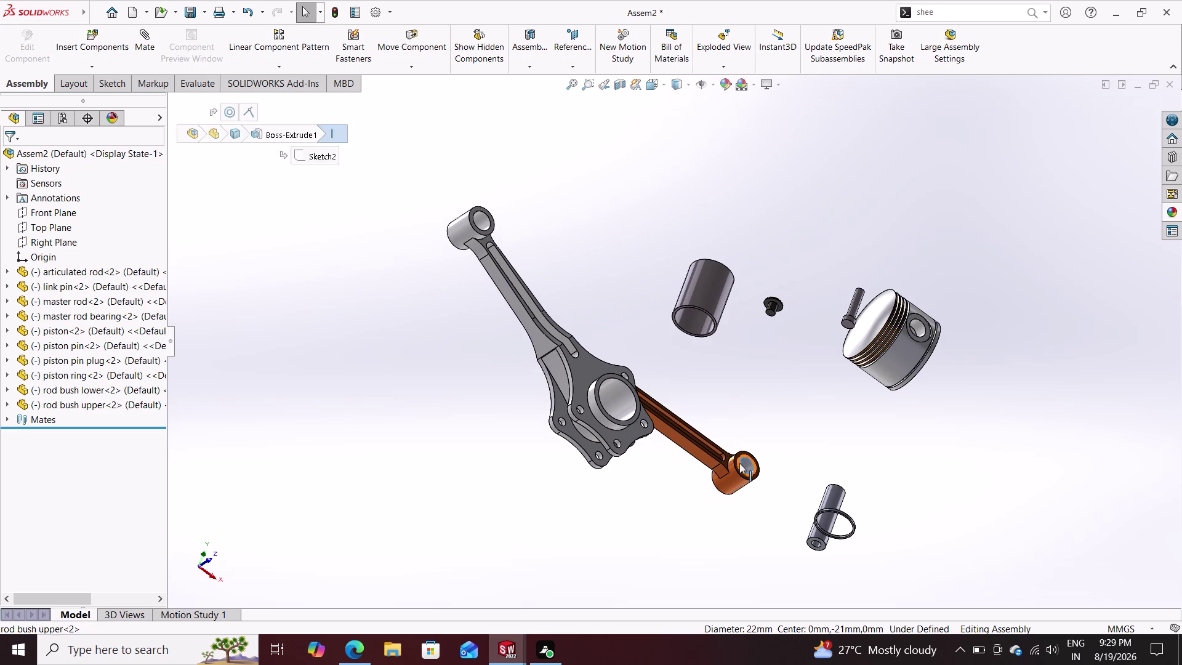
drag(739, 463, 749, 238)
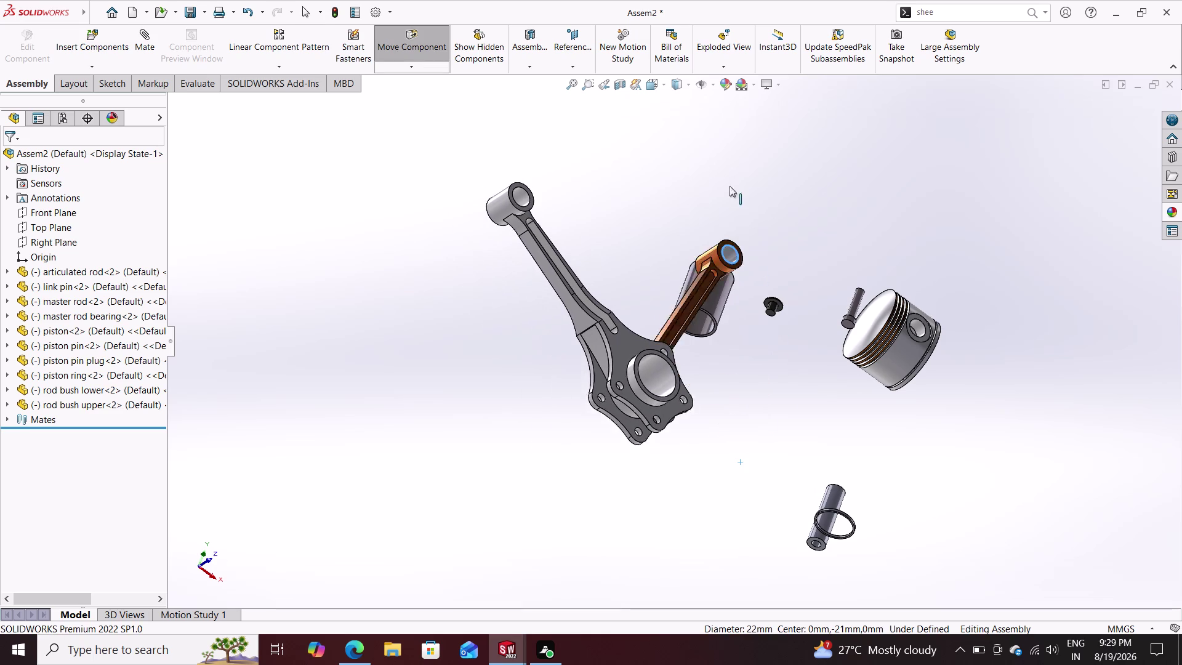
drag(748, 238, 692, 229)
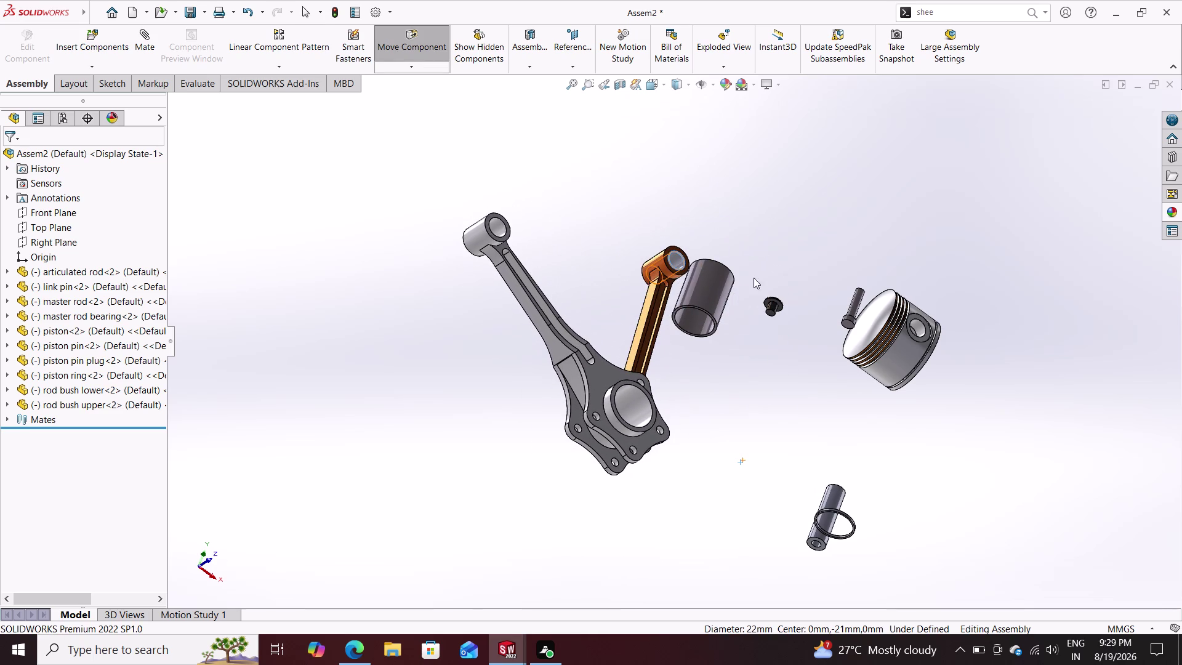
Fix the master rod in place.
right_click(560, 351)
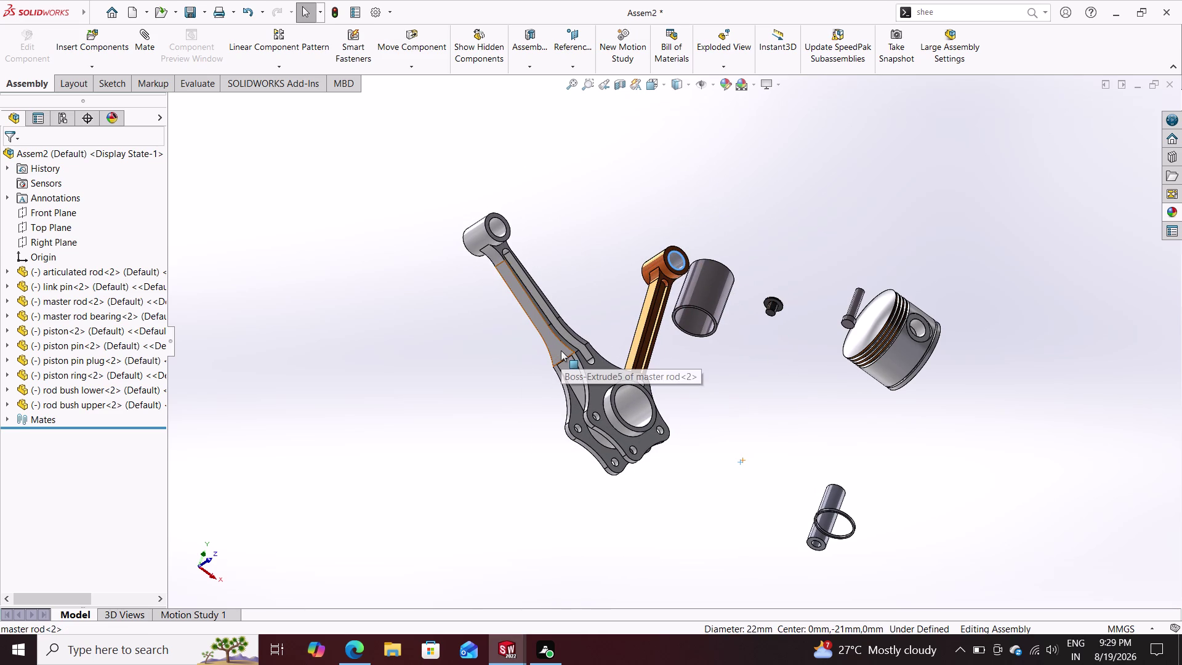
key(Escape)
right_click(581, 359)
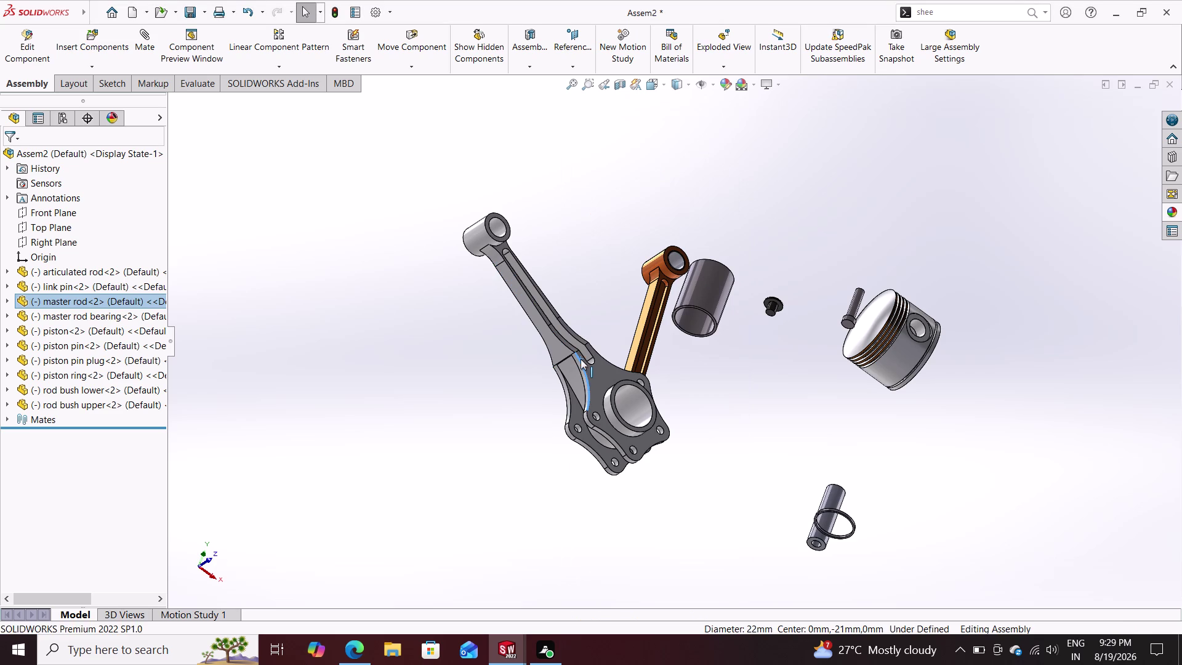
click(600, 412)
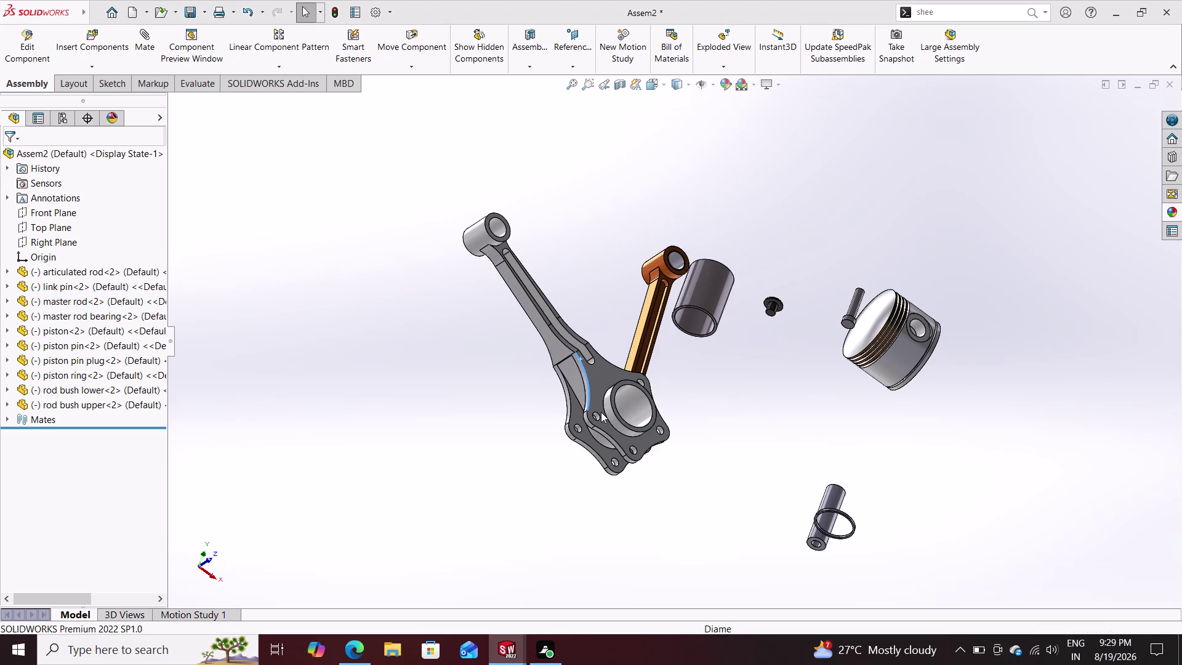
Swing the articulated rod back and forth about its pin to test its motion.
drag(679, 253, 638, 256)
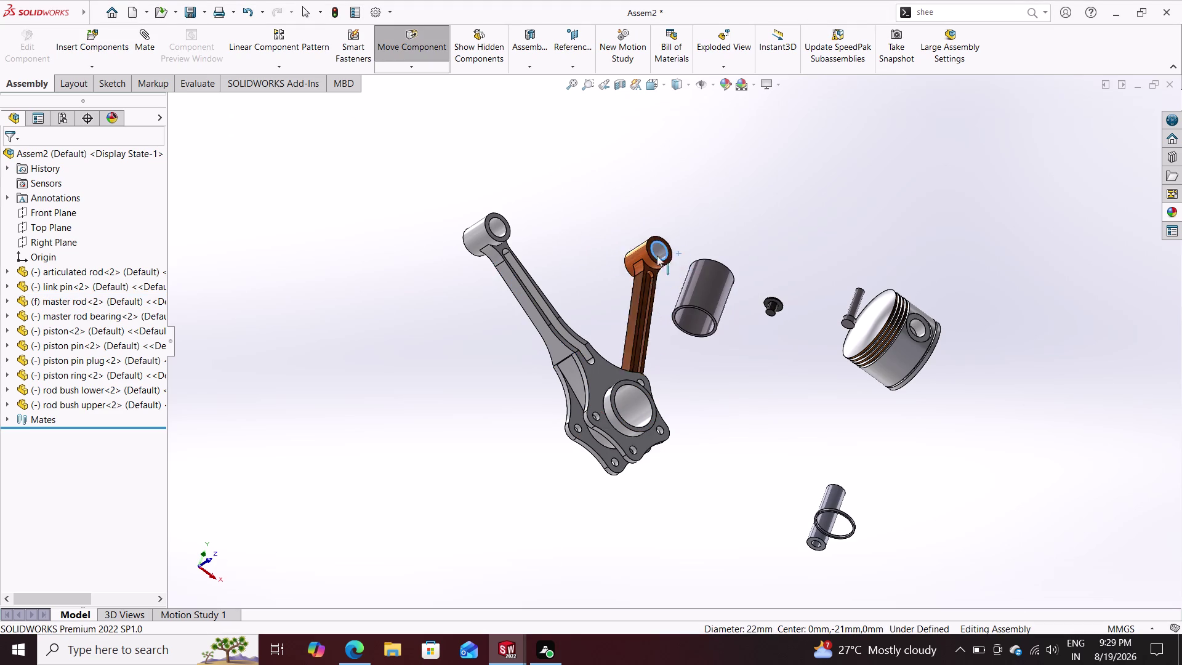
drag(637, 256, 731, 326)
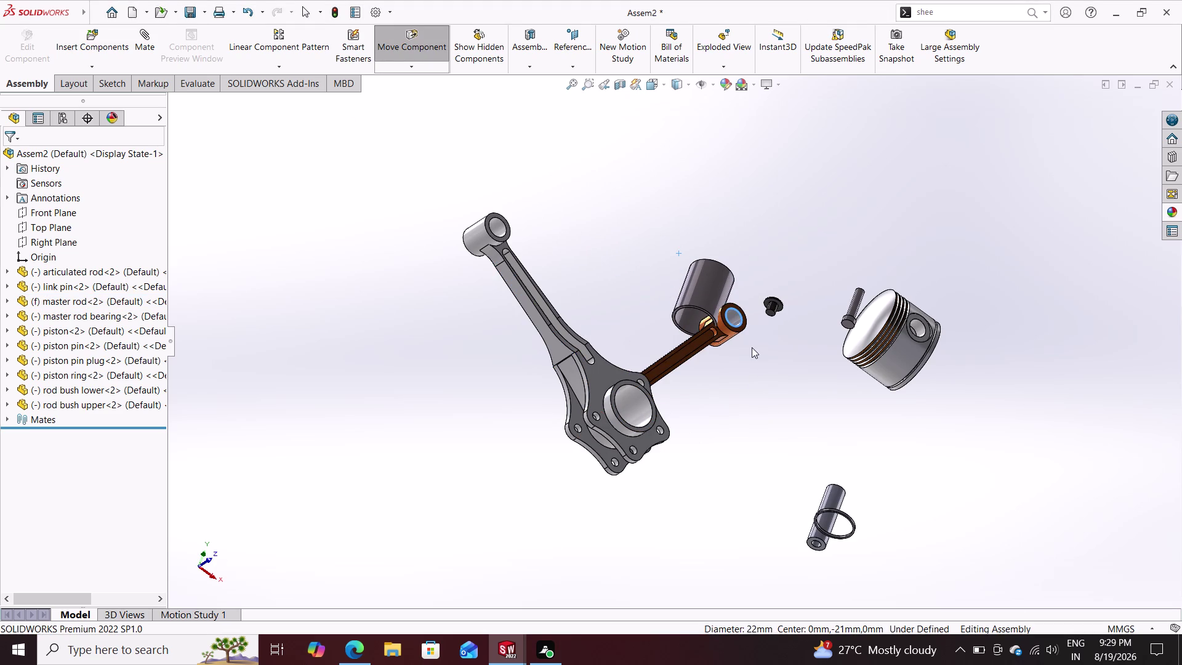
drag(736, 318, 656, 266)
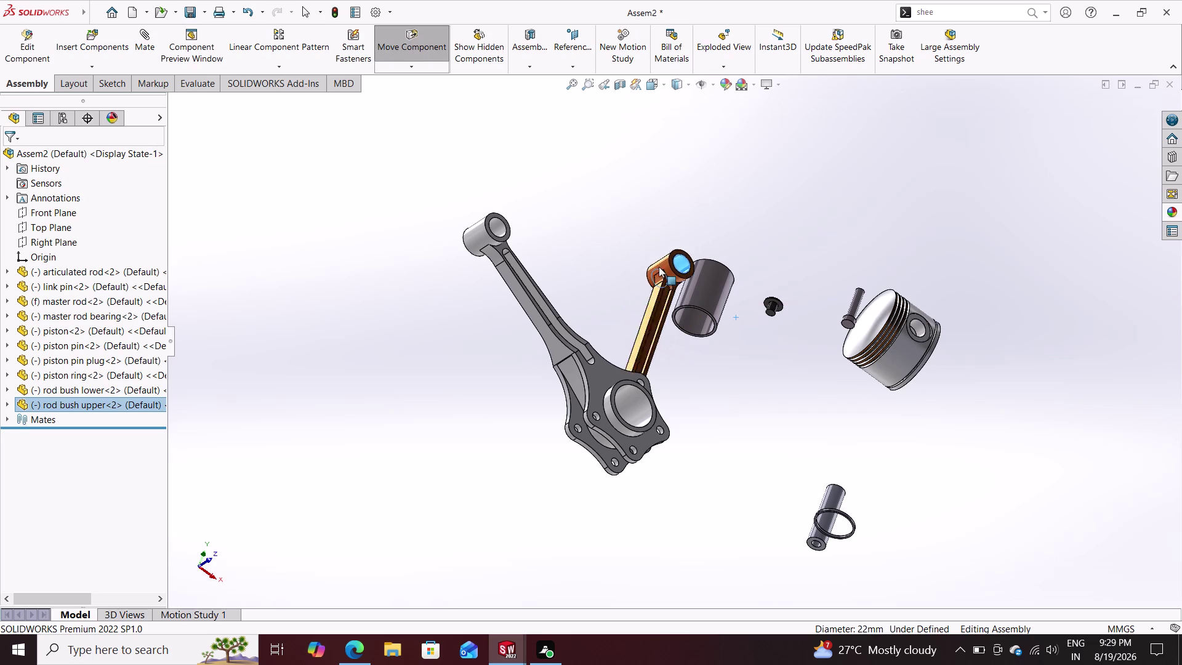
drag(656, 266, 648, 252)
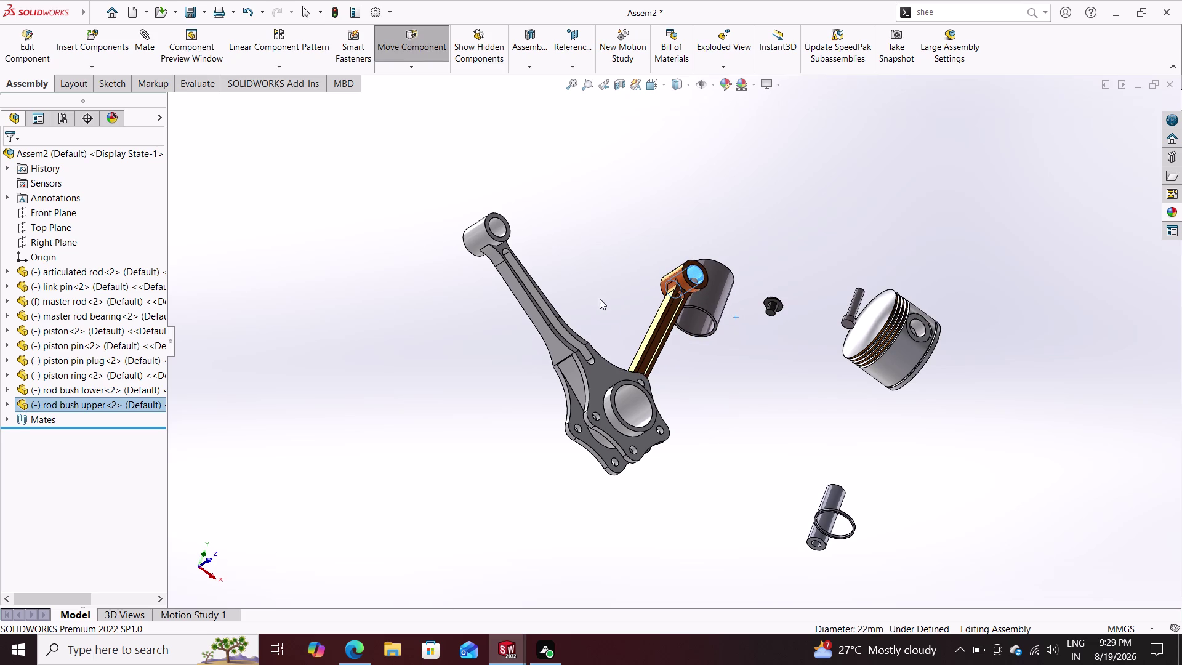
middle_drag(693, 370, 633, 365)
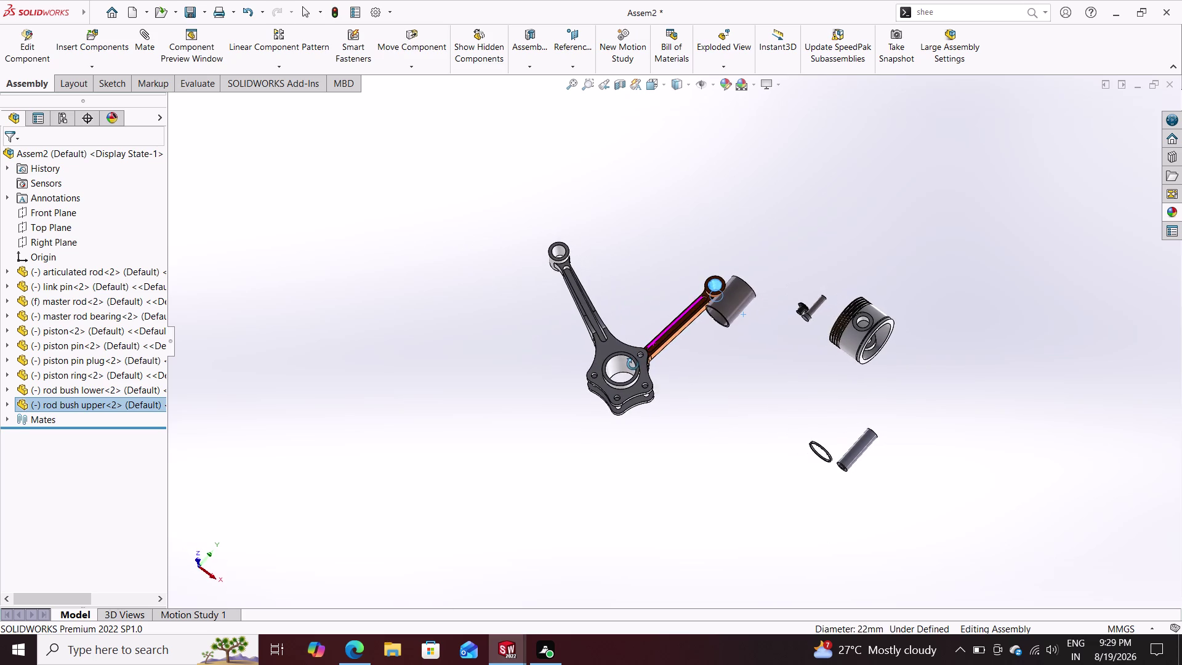
middle_drag(633, 364, 633, 364)
scroll(down, 3)
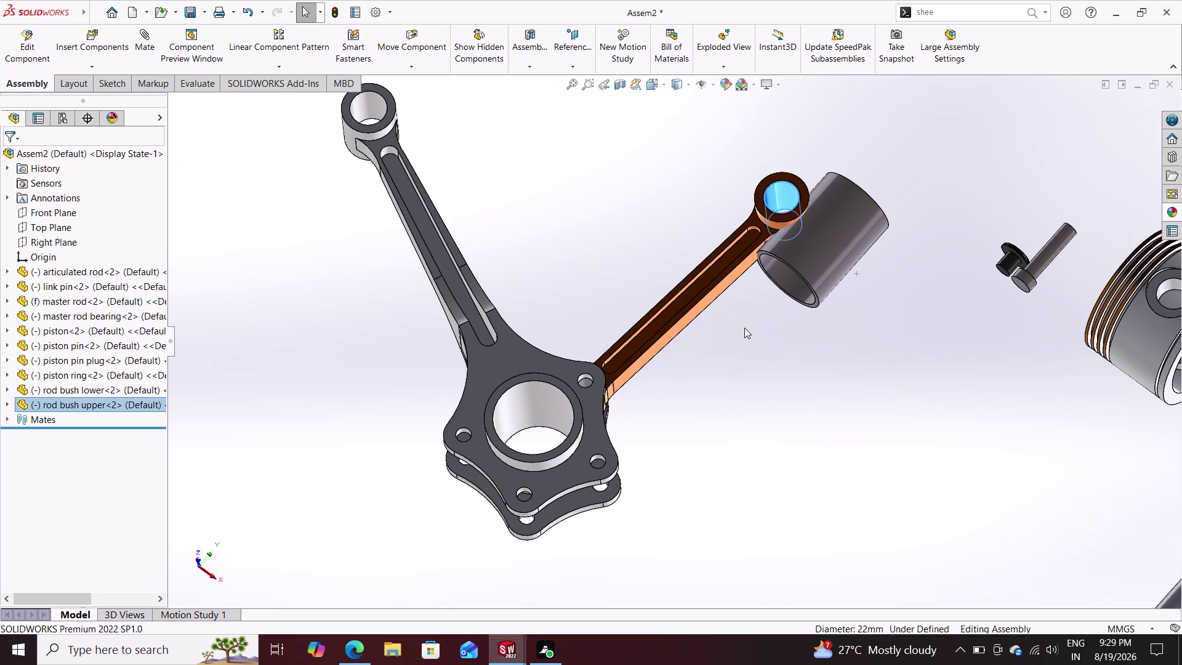
drag(828, 236, 921, 226)
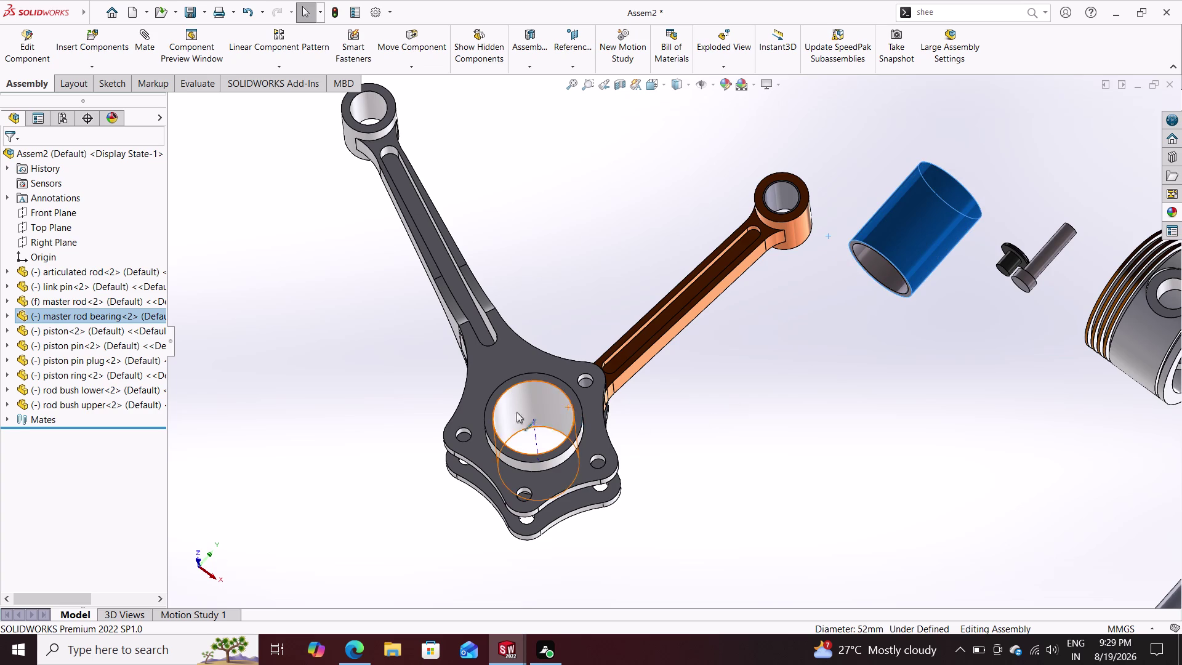
Select the articulated rod together with the upper and lower rod bushes.
click(655, 334)
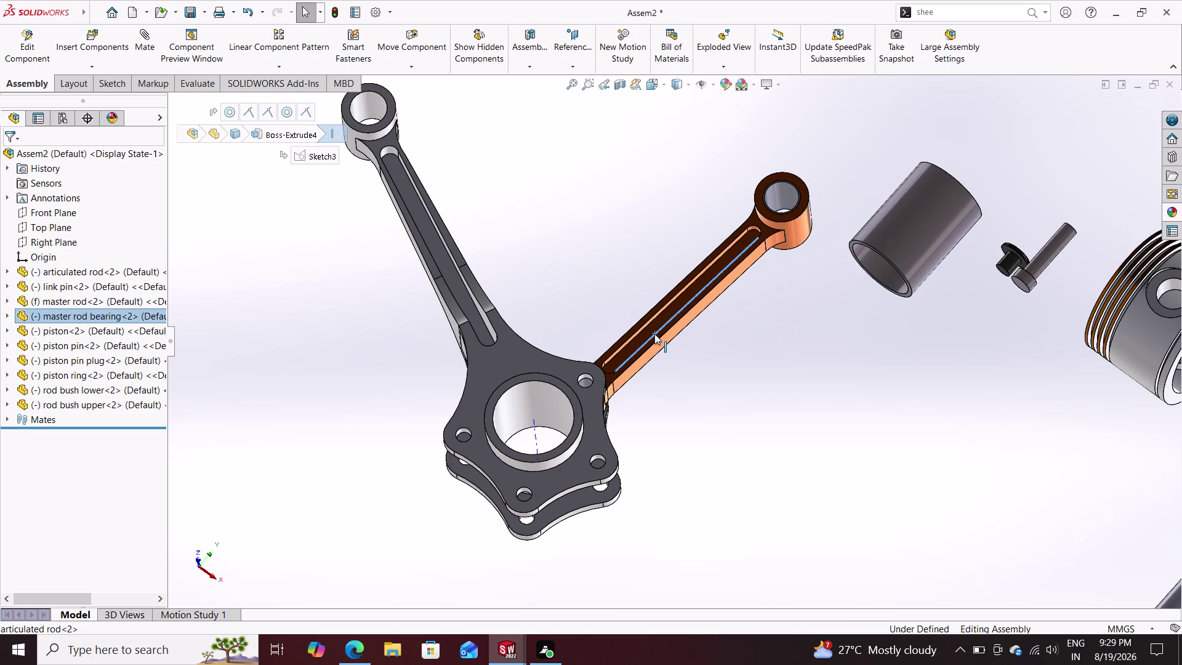
key(Escape)
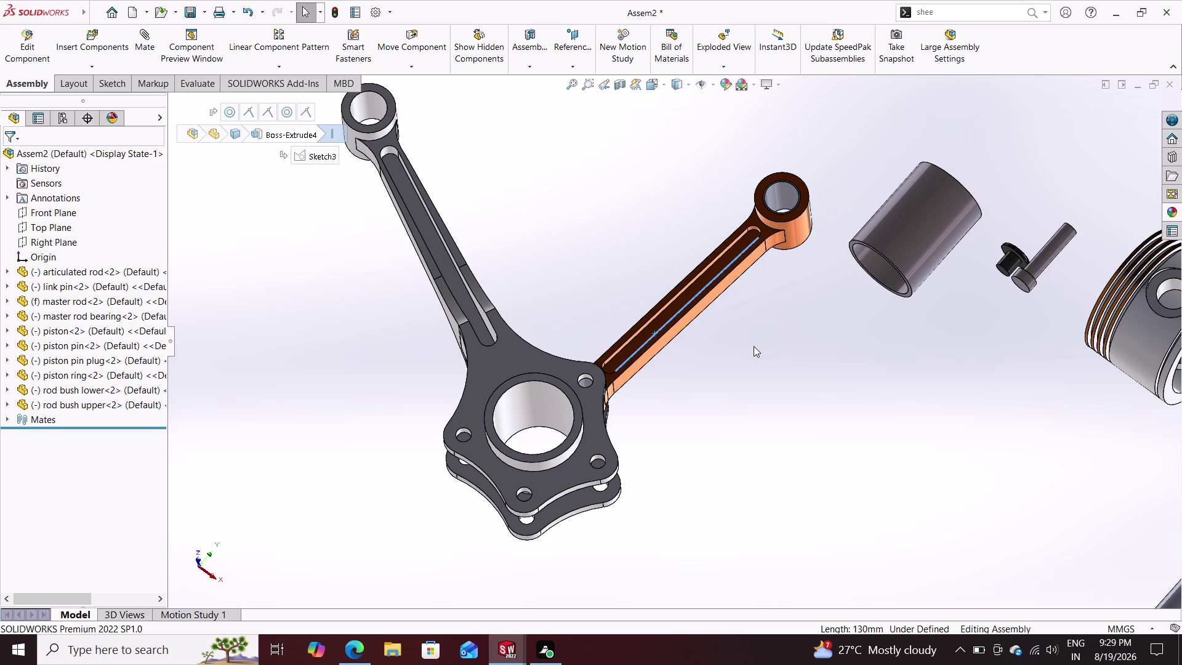
drag(757, 431, 666, 255)
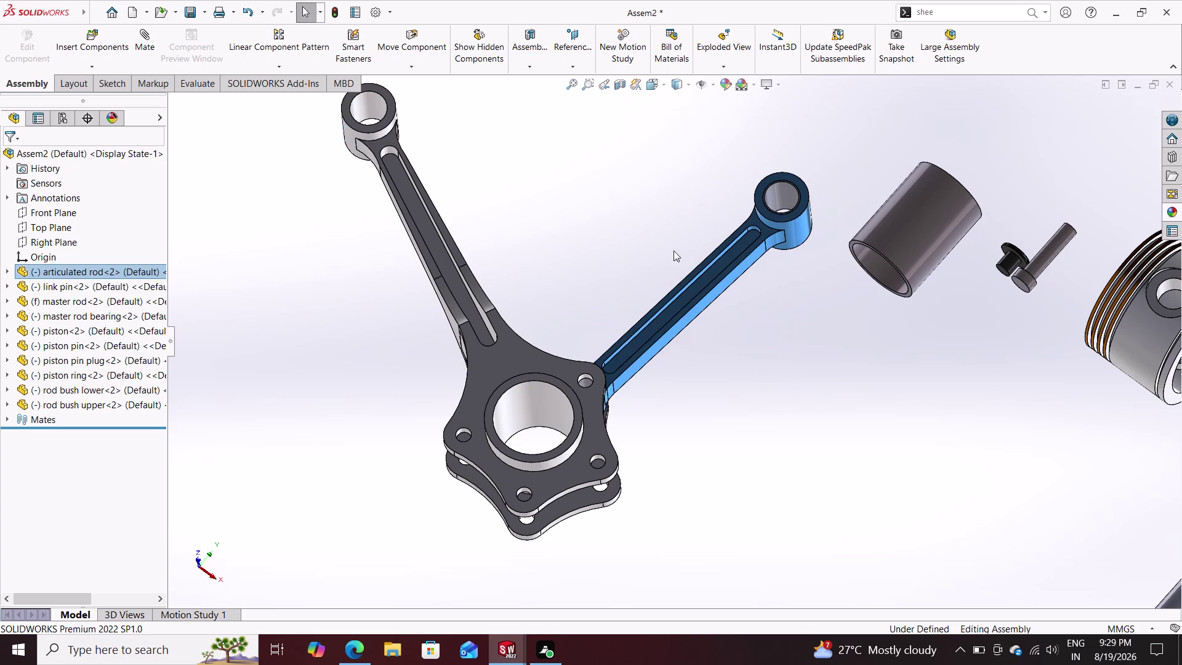
click(782, 198)
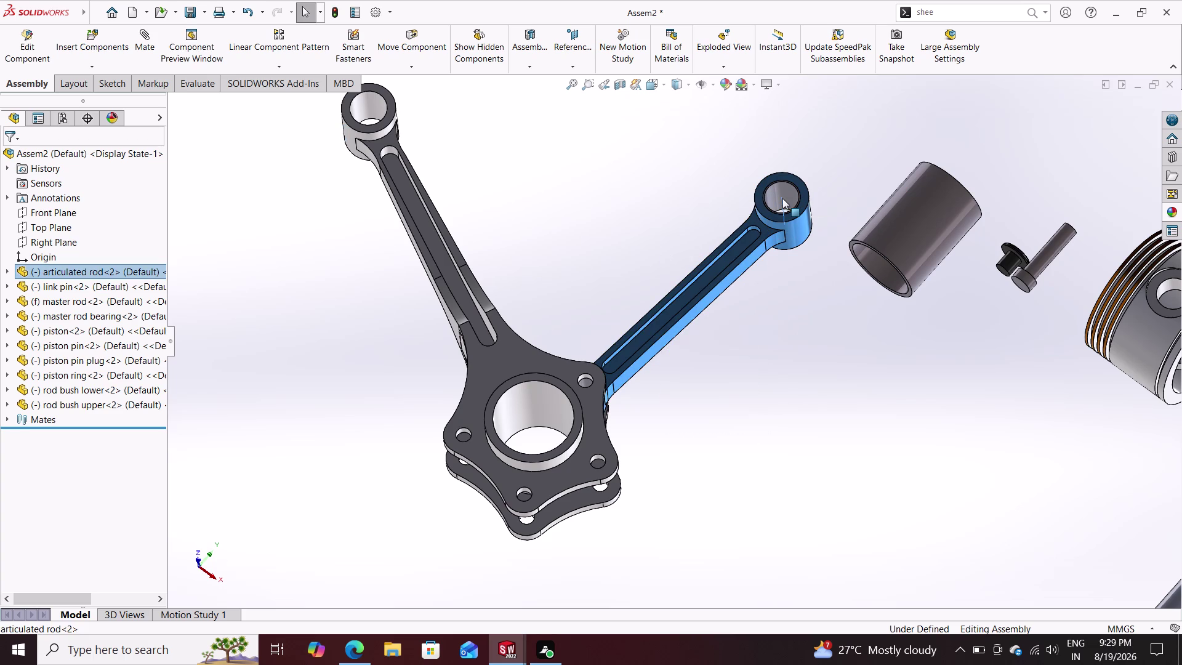
click(786, 202)
click(775, 191)
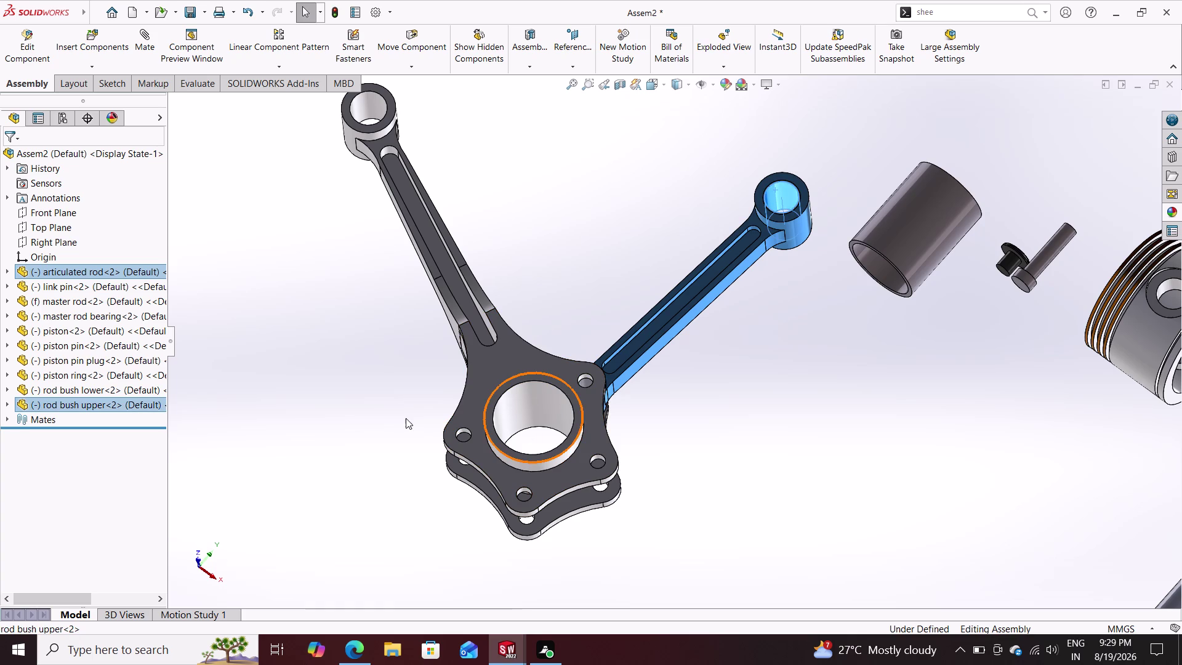
click(82, 388)
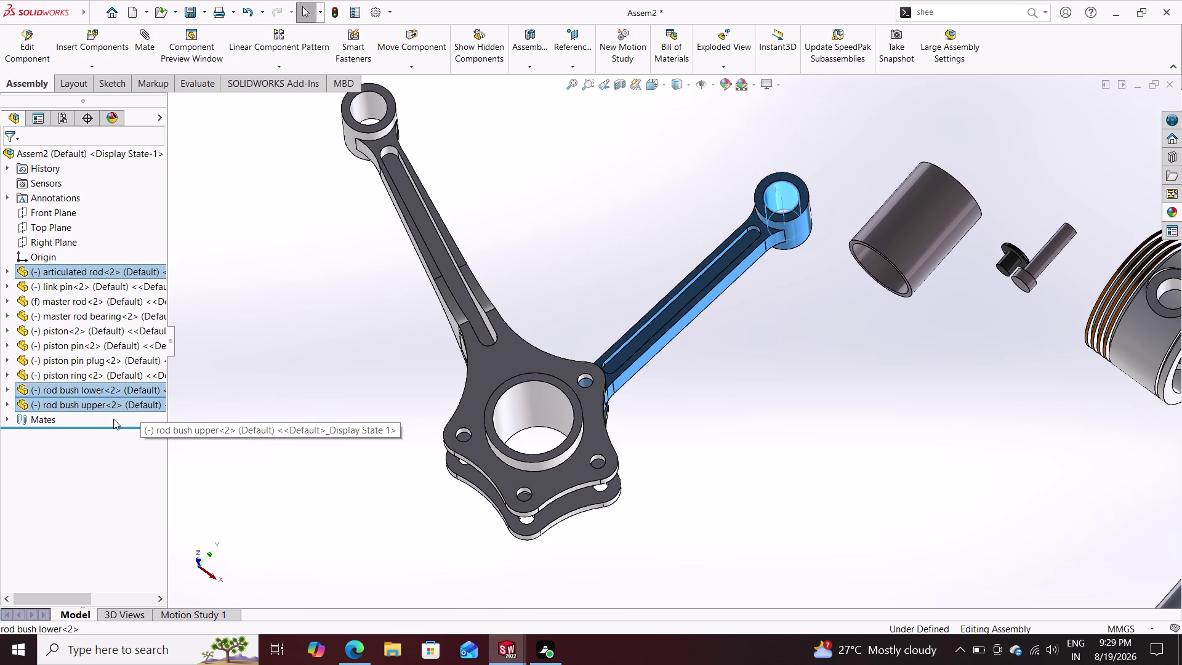
right_click(96, 412)
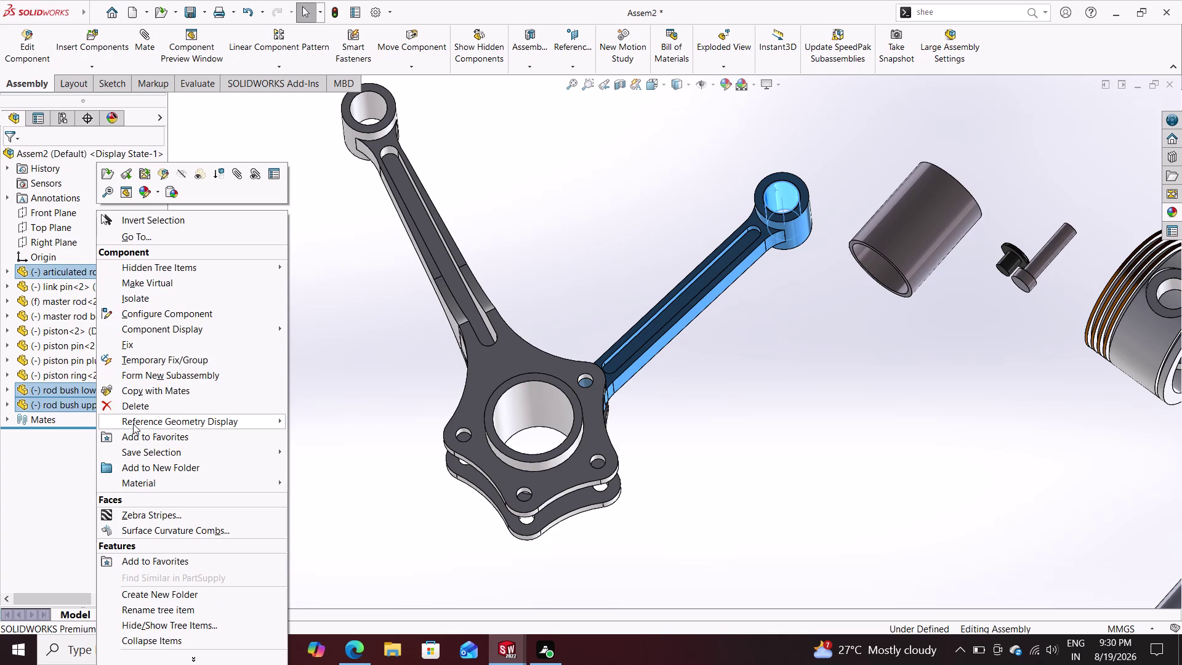
click(141, 391)
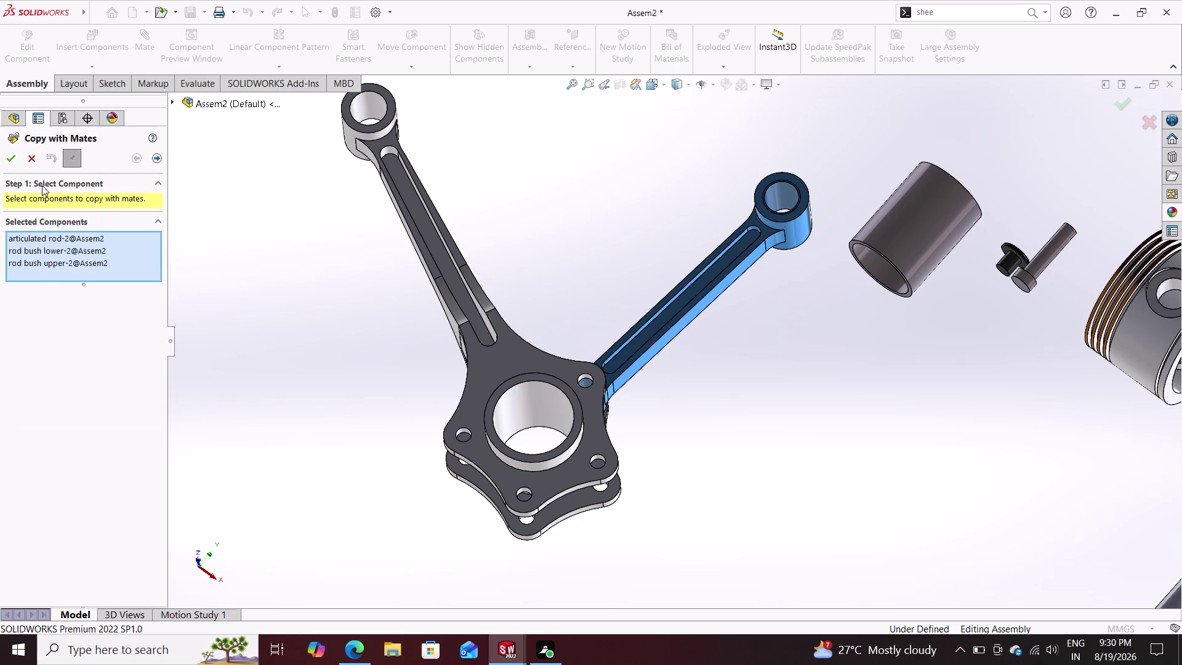
click(20, 157)
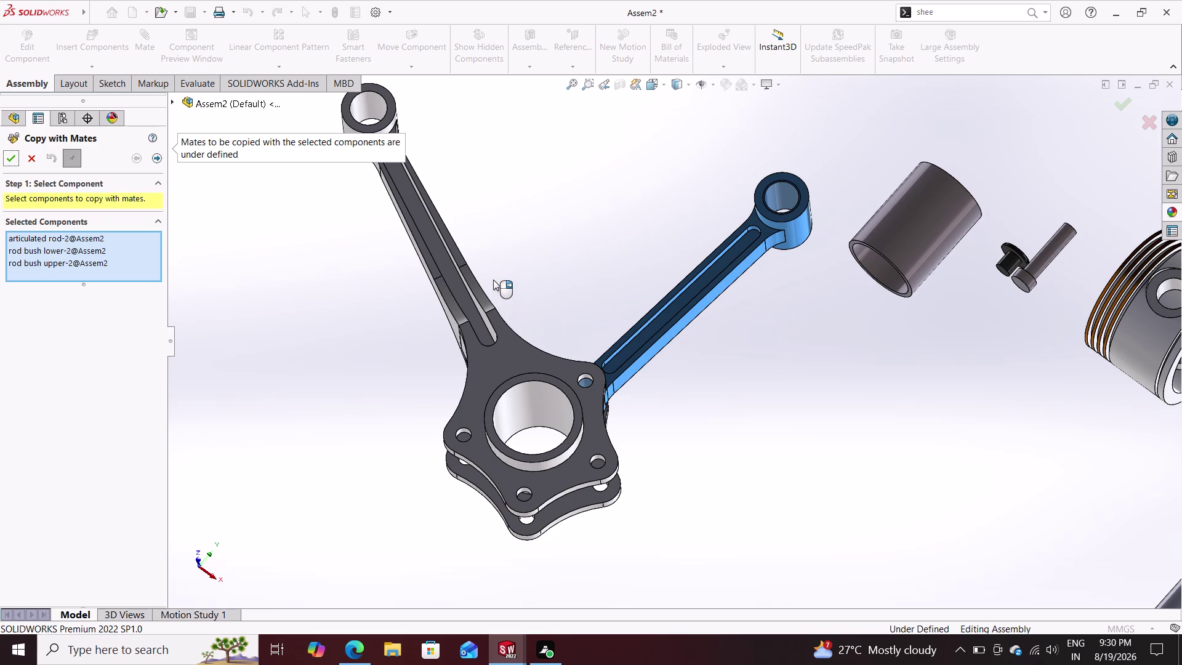
click(8, 155)
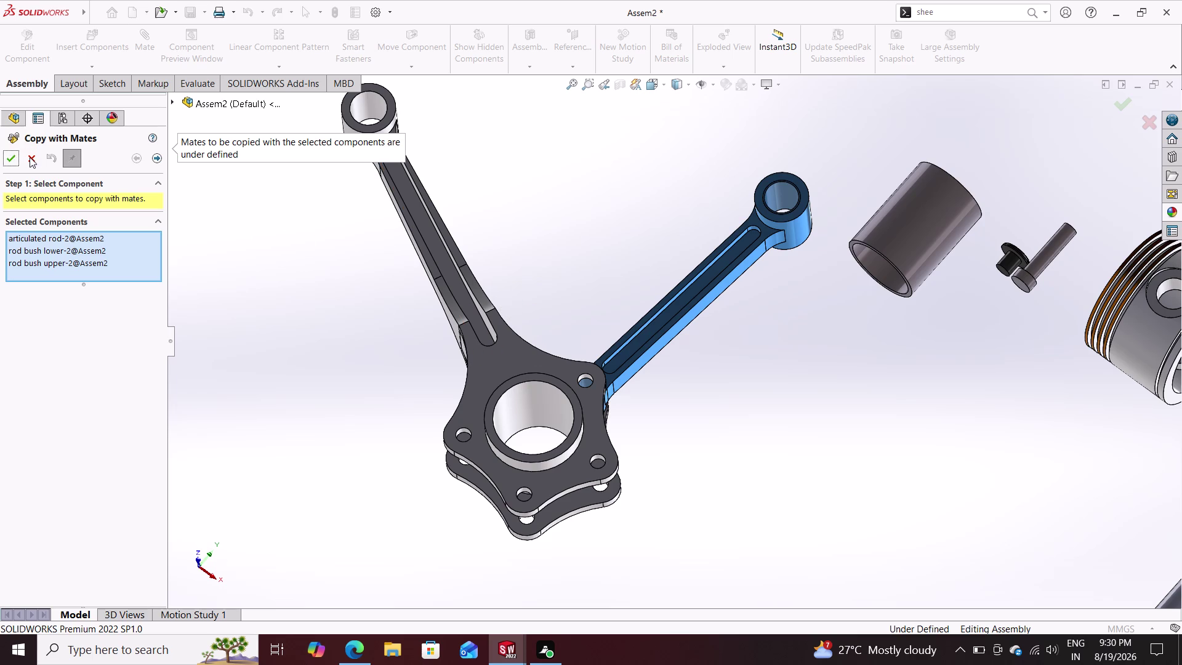
click(31, 157)
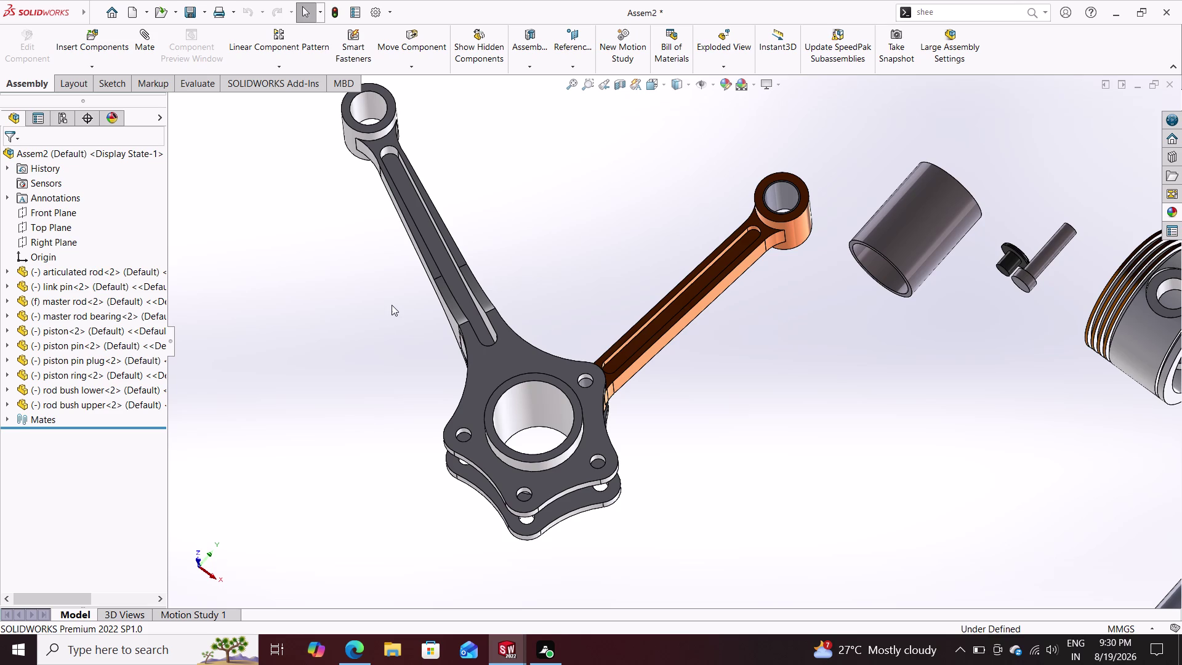
click(278, 67)
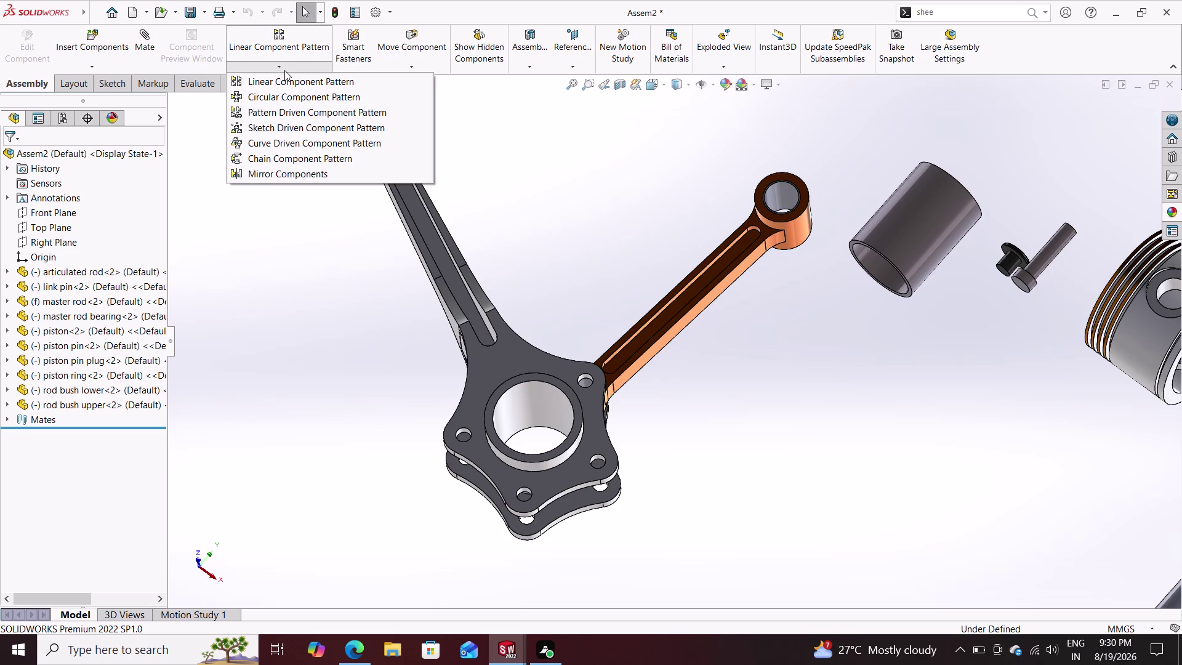
click(297, 173)
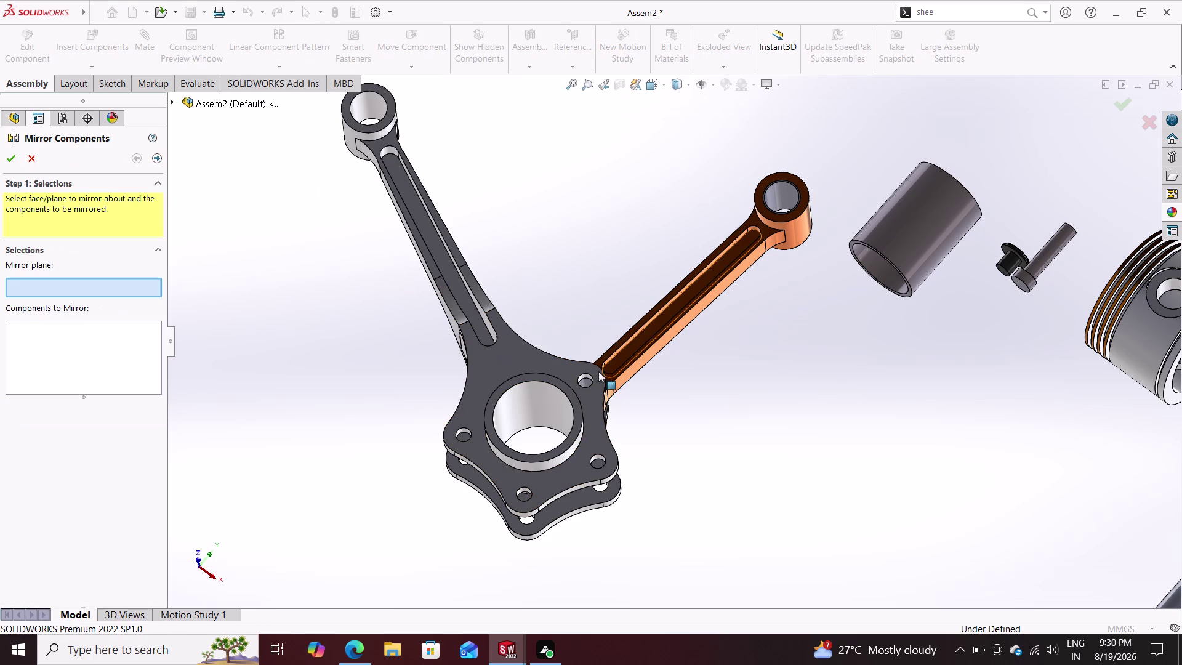
click(585, 377)
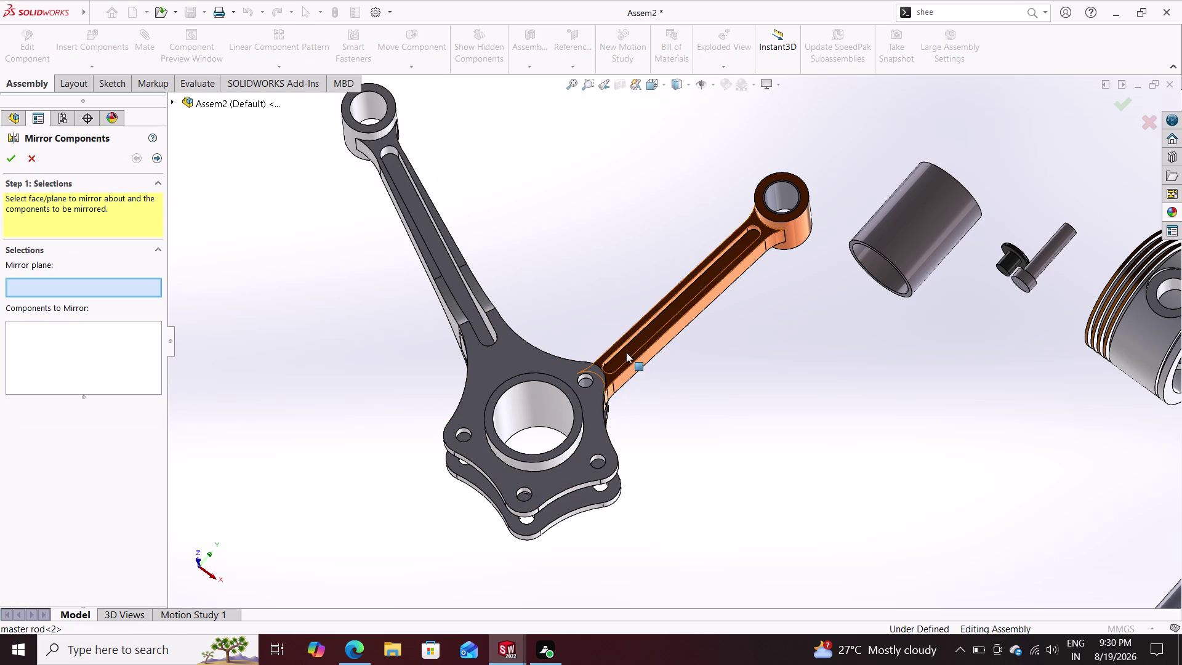
click(33, 152)
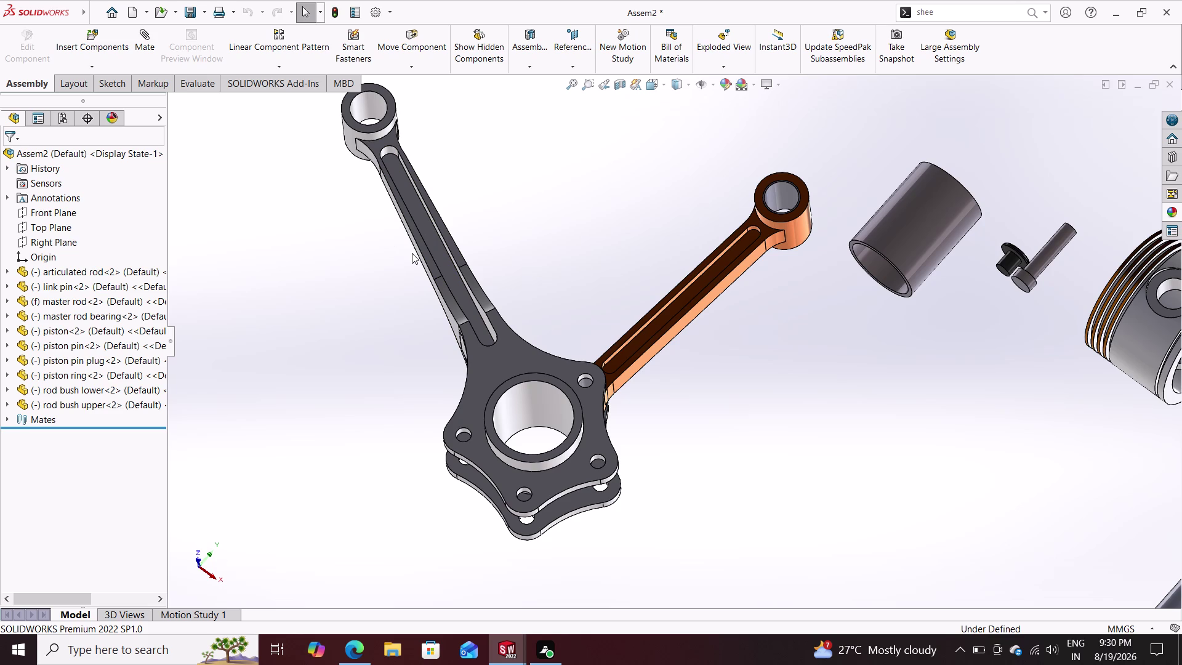
Free-drag the articulated rod around its pin to a steeper angle with Move Component.
click(558, 230)
drag(707, 262, 753, 287)
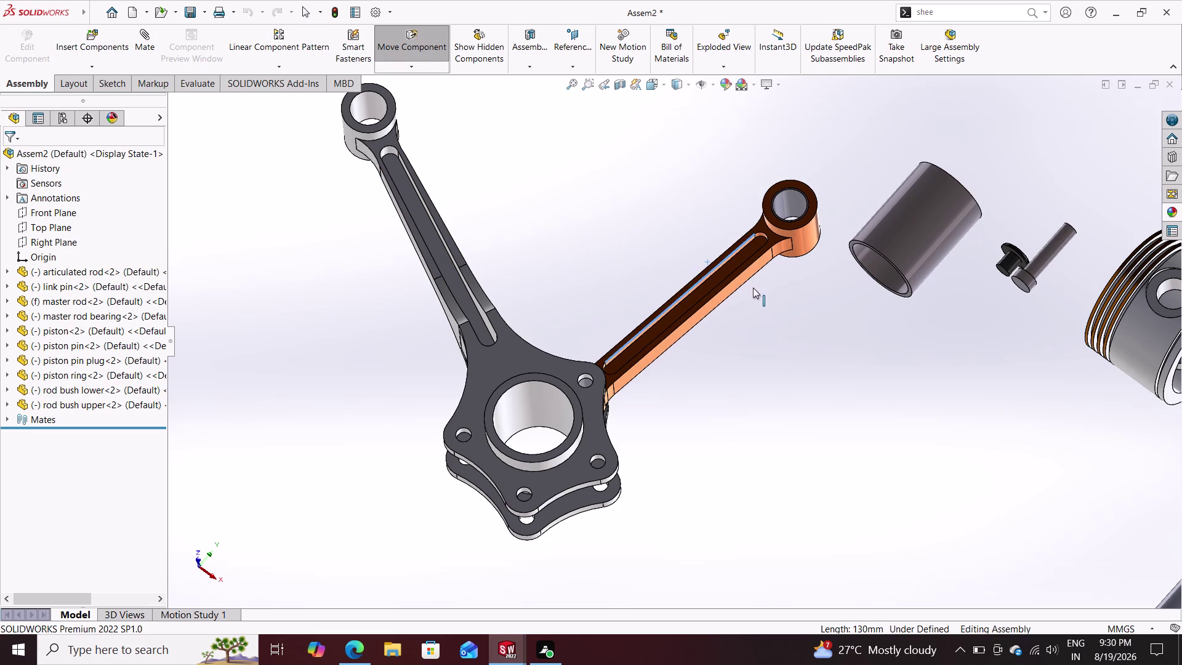
drag(753, 287, 772, 416)
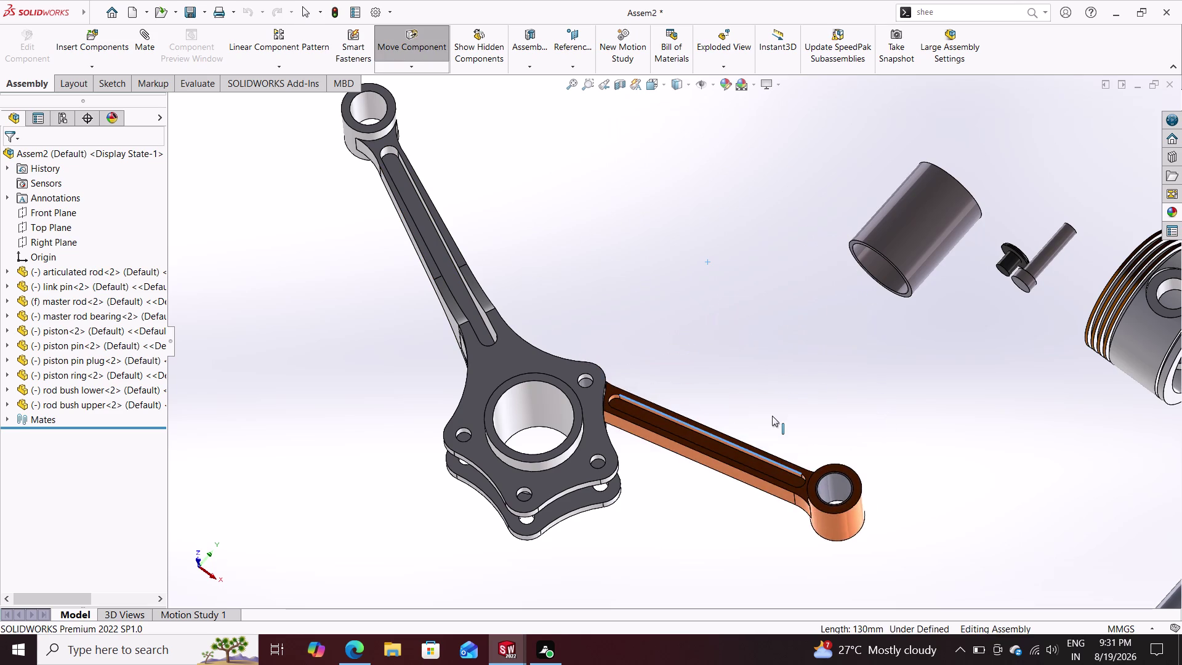
drag(772, 415, 735, 261)
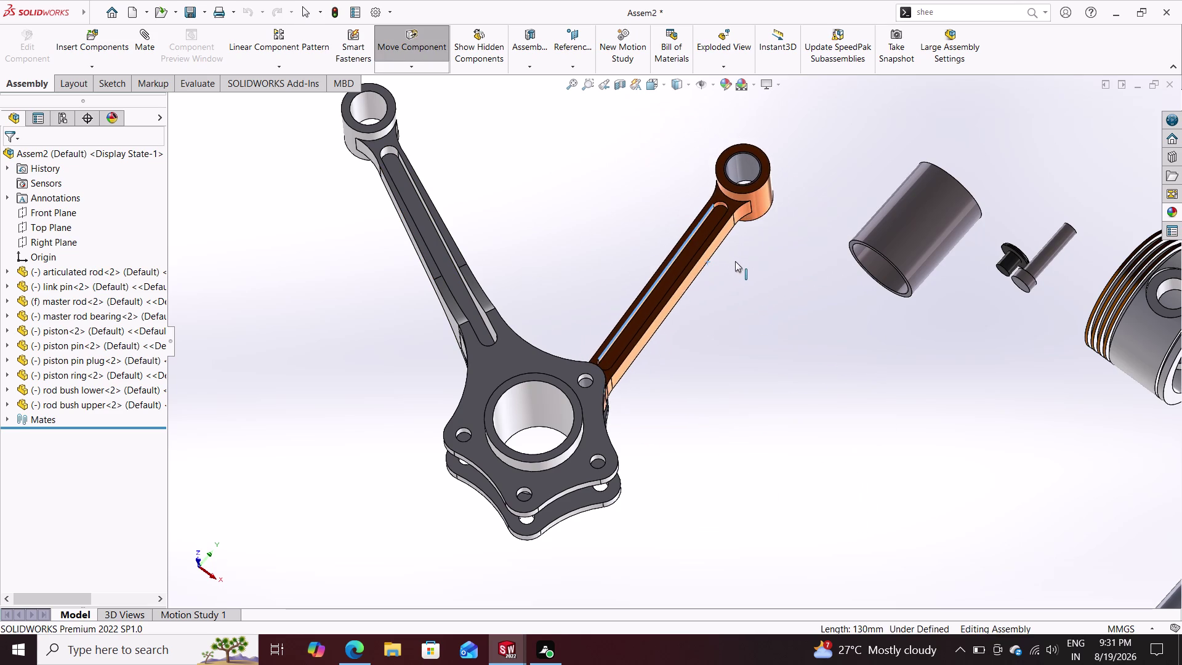
drag(735, 261, 727, 250)
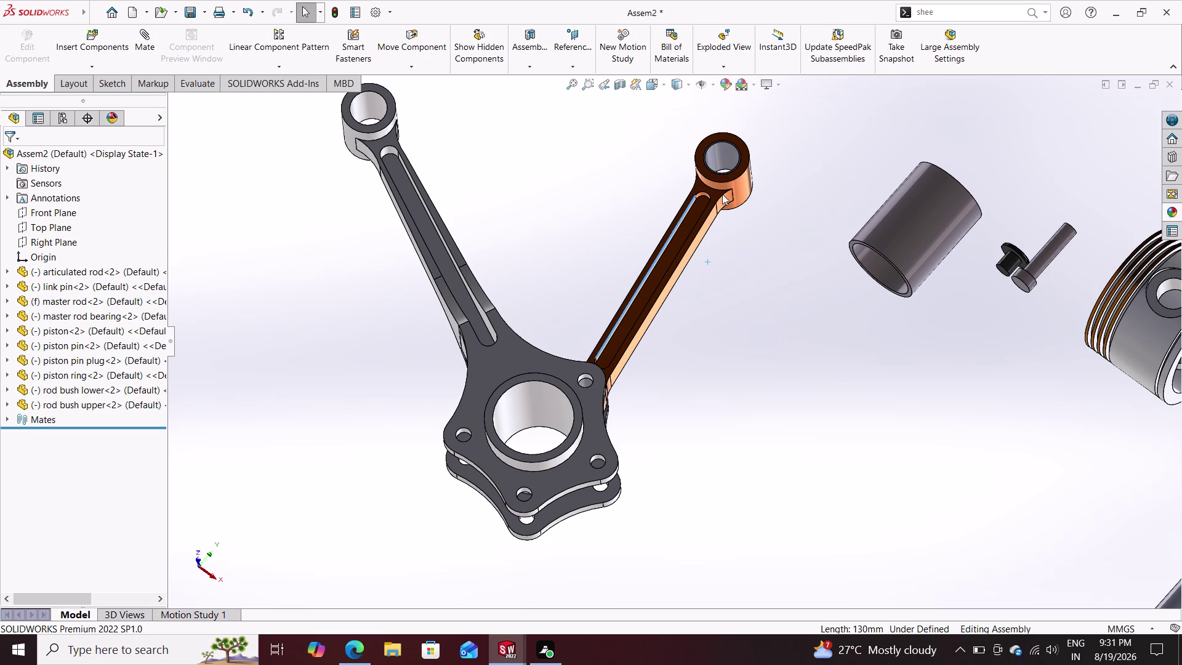
Select the articulated rod's web face and zoom in and out to inspect it.
drag(727, 156, 771, 199)
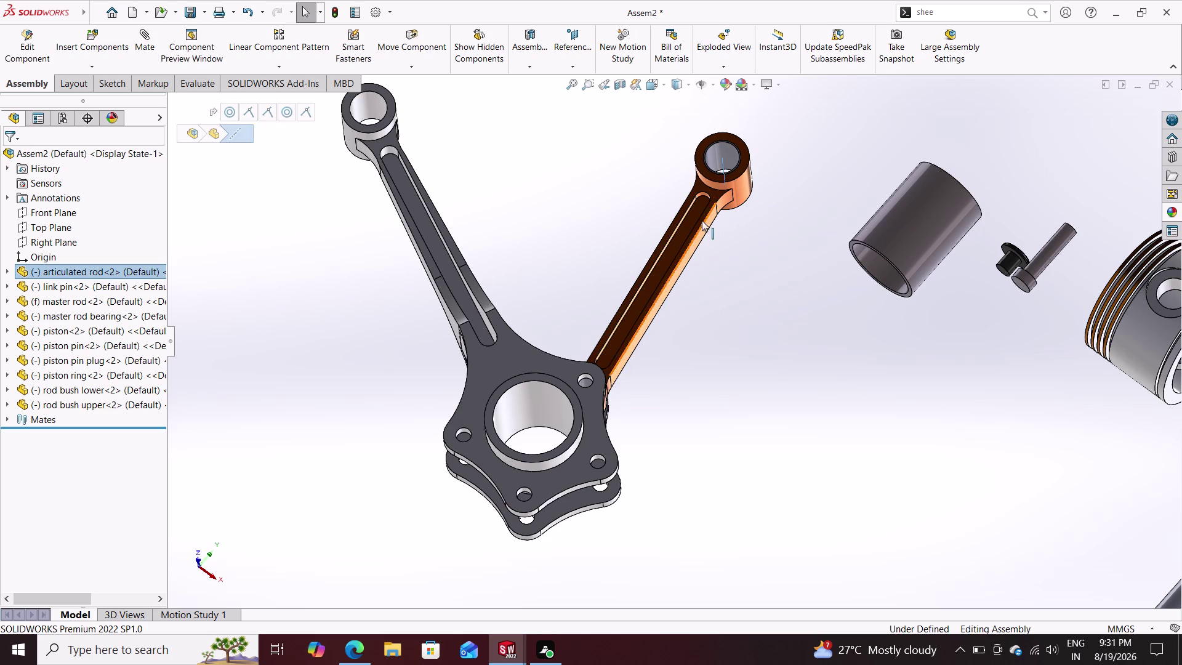
drag(694, 220, 691, 205)
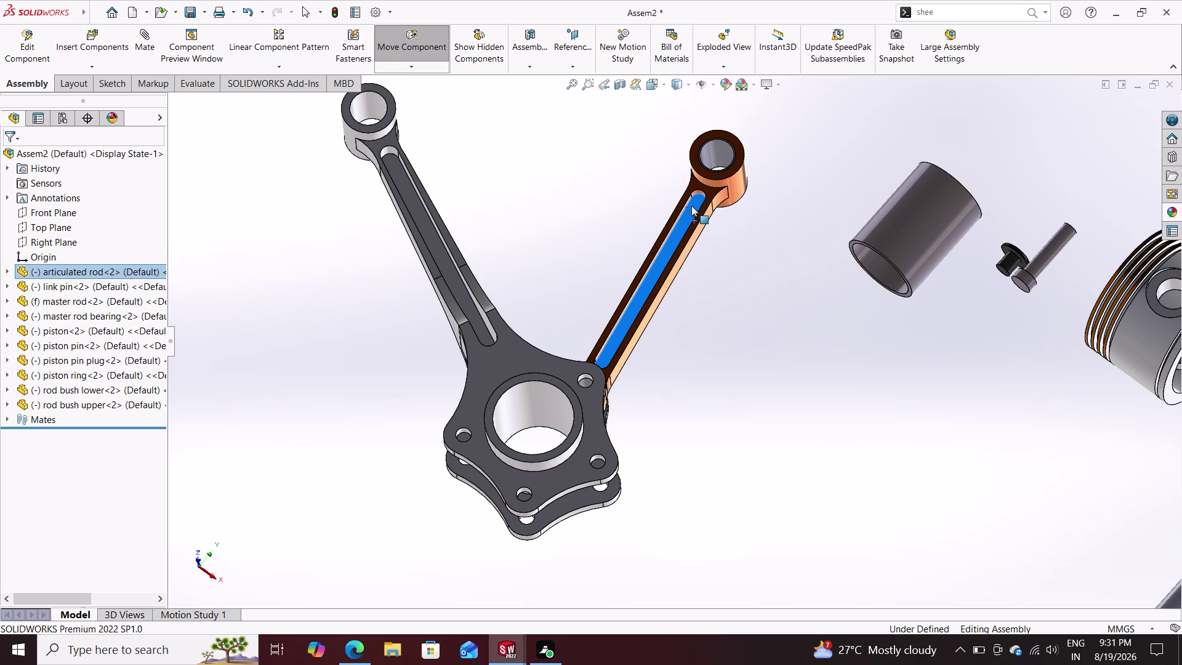
drag(692, 205, 691, 207)
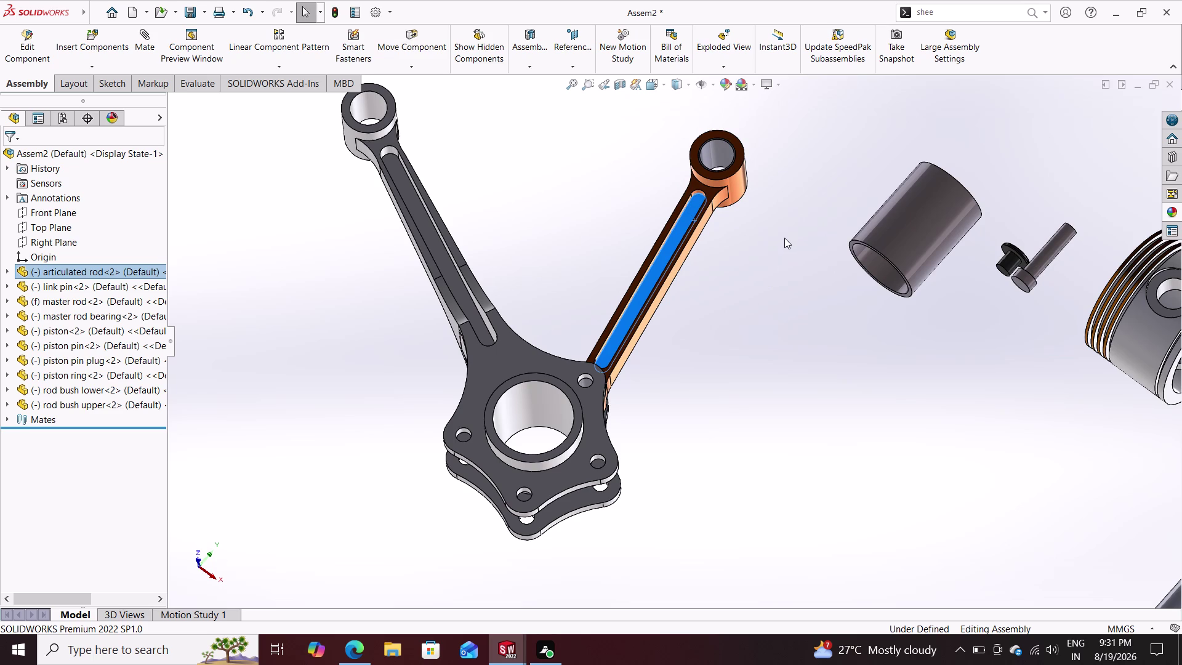
scroll(down, 3)
scroll(up, 3)
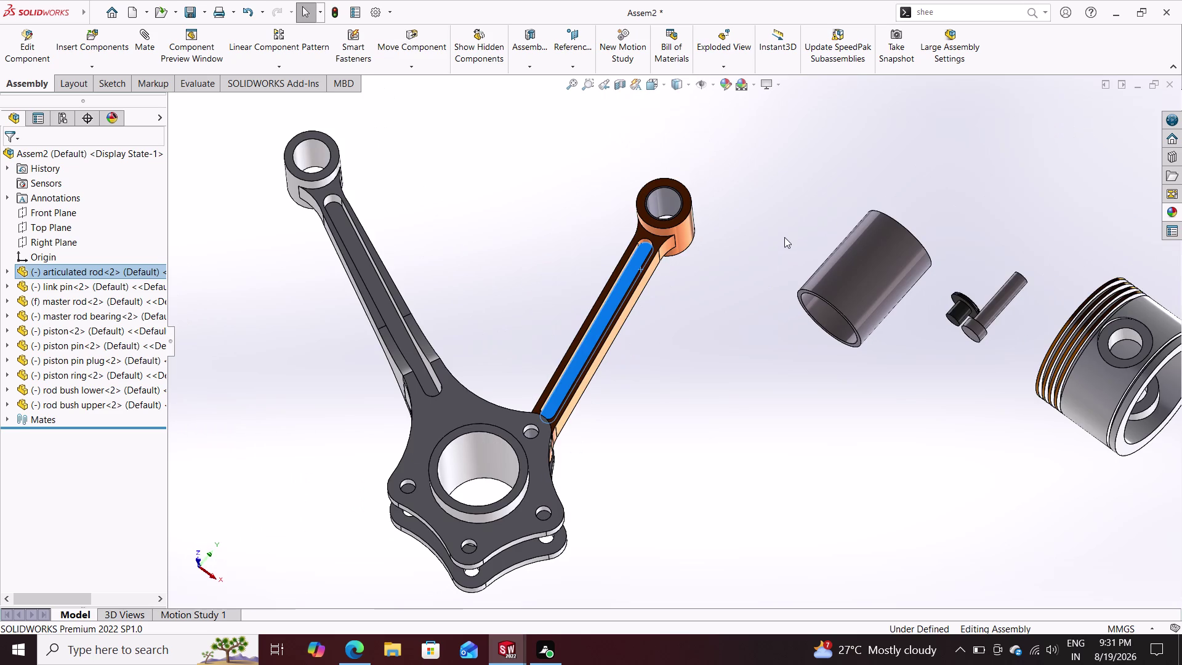
scroll(up, 3)
scroll(up, 3)
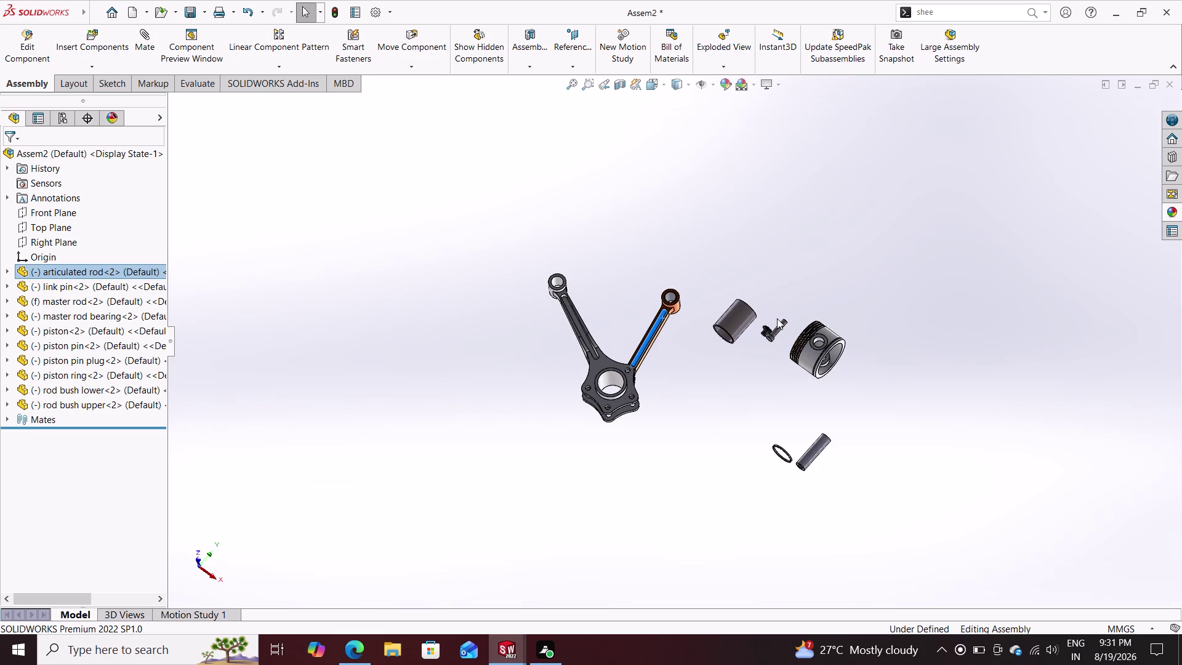
scroll(down, 3)
scroll(down, 3)
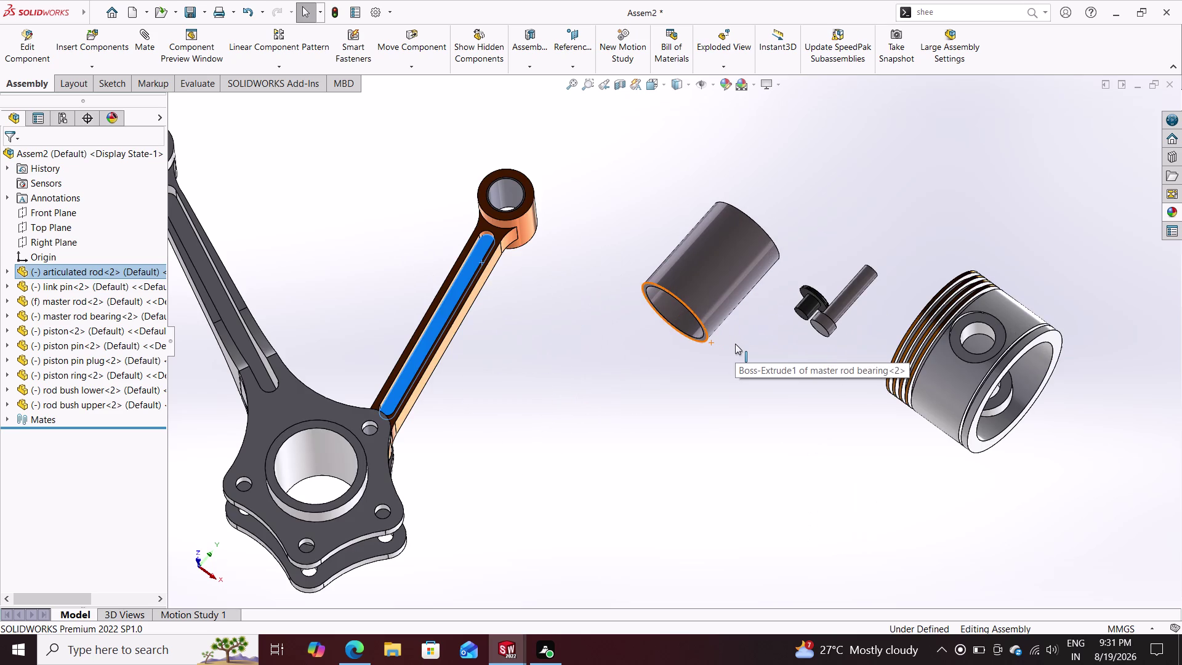
scroll(up, 3)
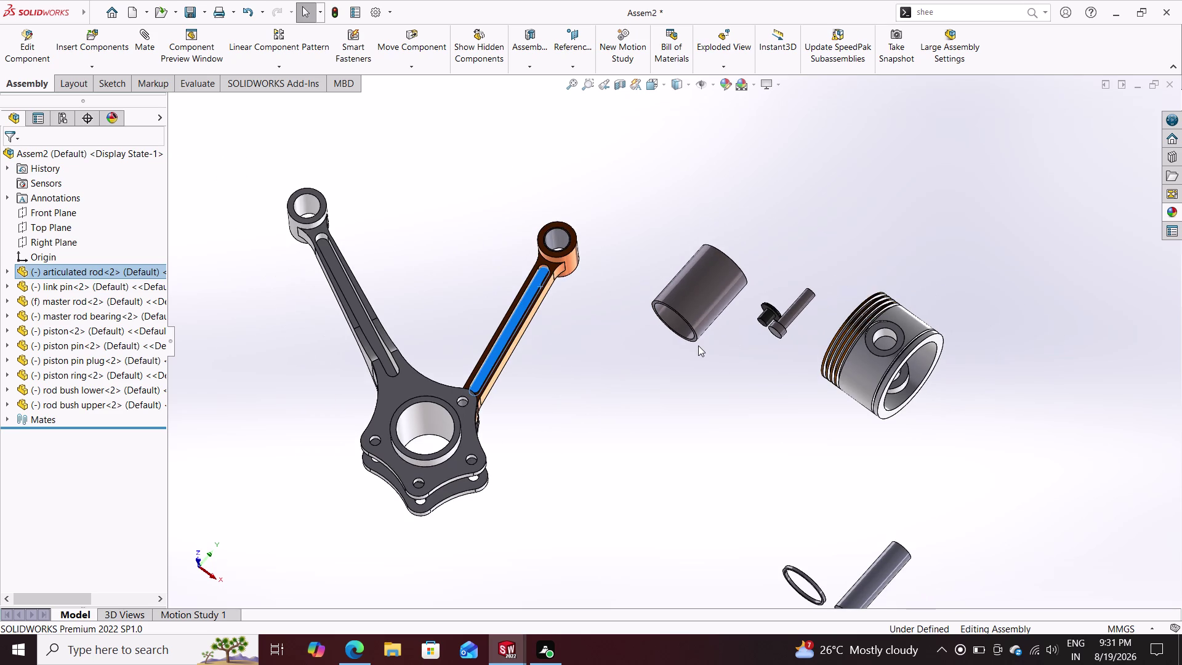
scroll(up, 3)
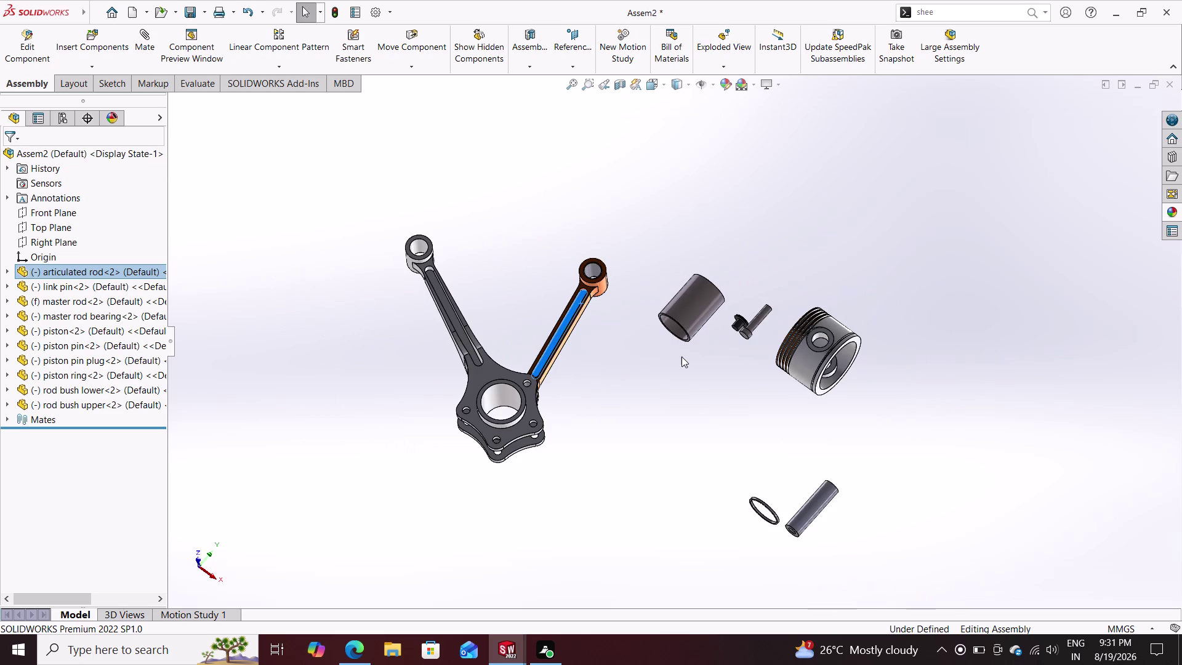
scroll(down, 3)
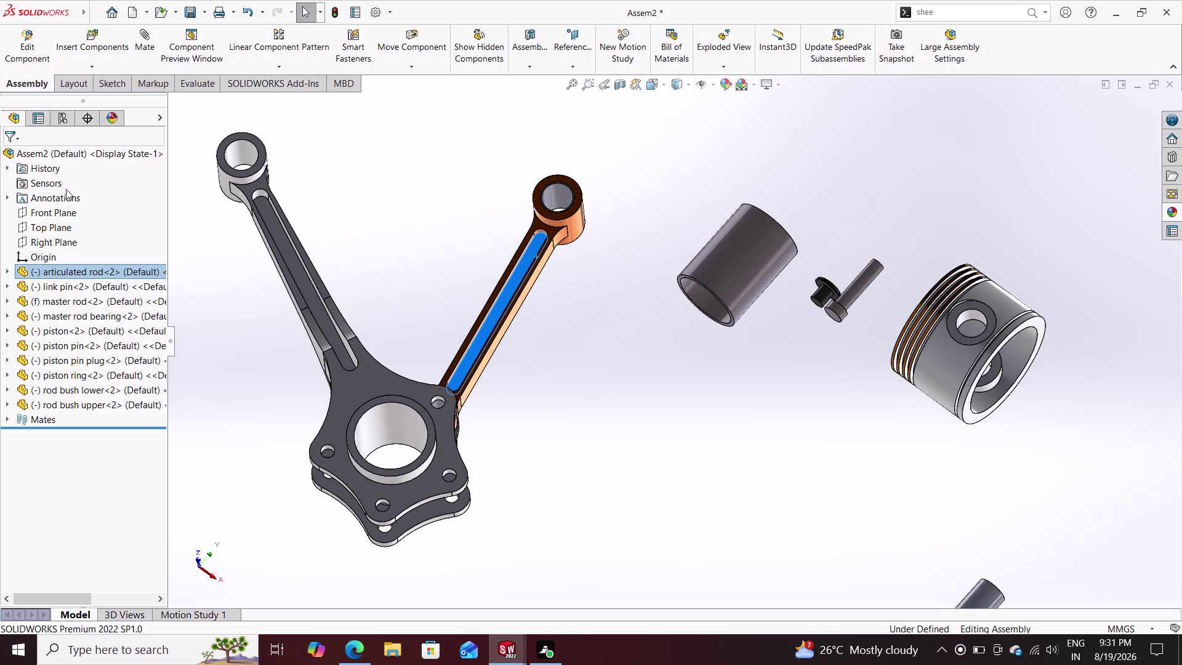
click(83, 43)
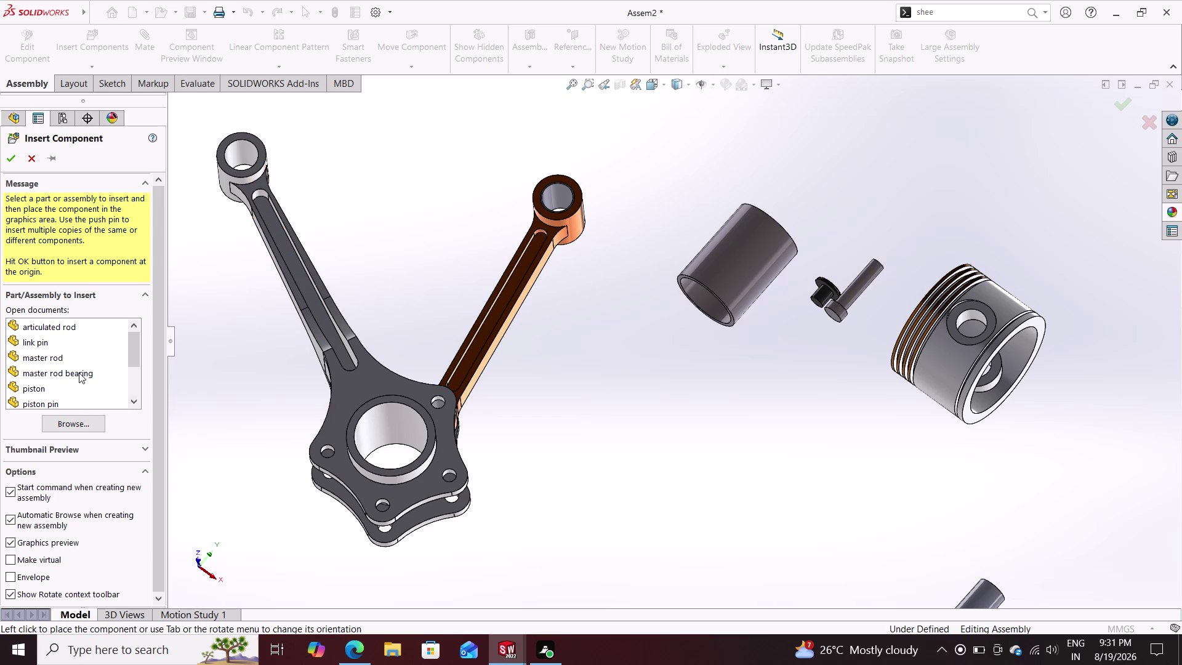
Insert the first articulated rod copy from Open documents beside the master rod.
scroll(down, 3)
scroll(down, 3)
scroll(up, 3)
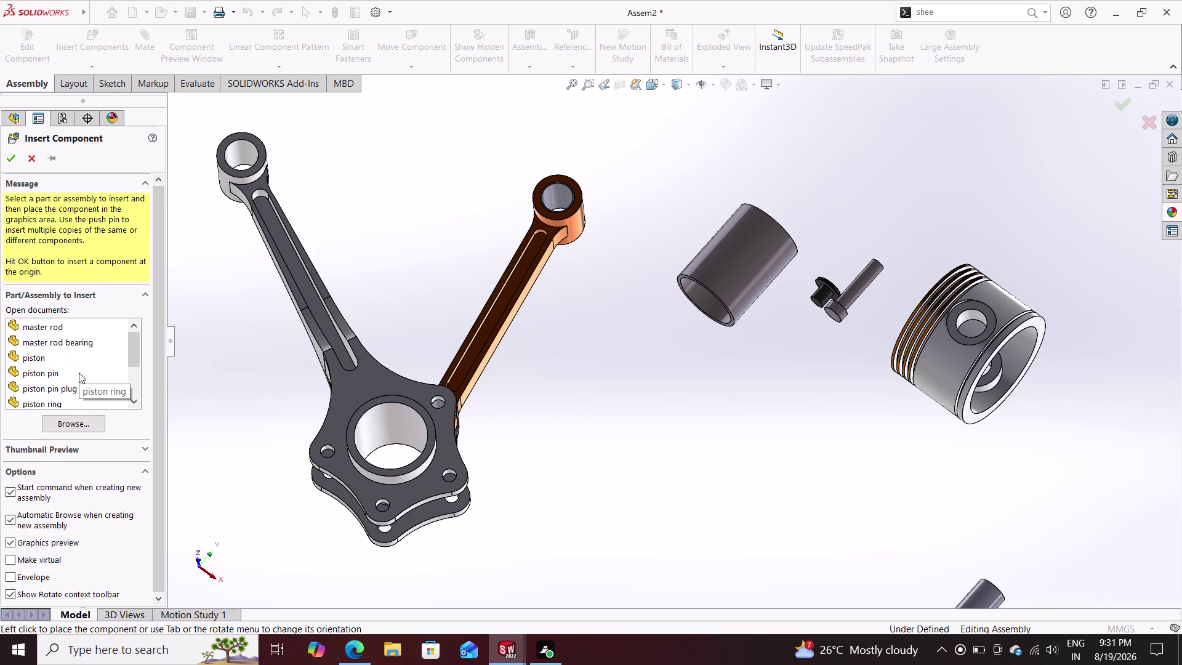
scroll(up, 3)
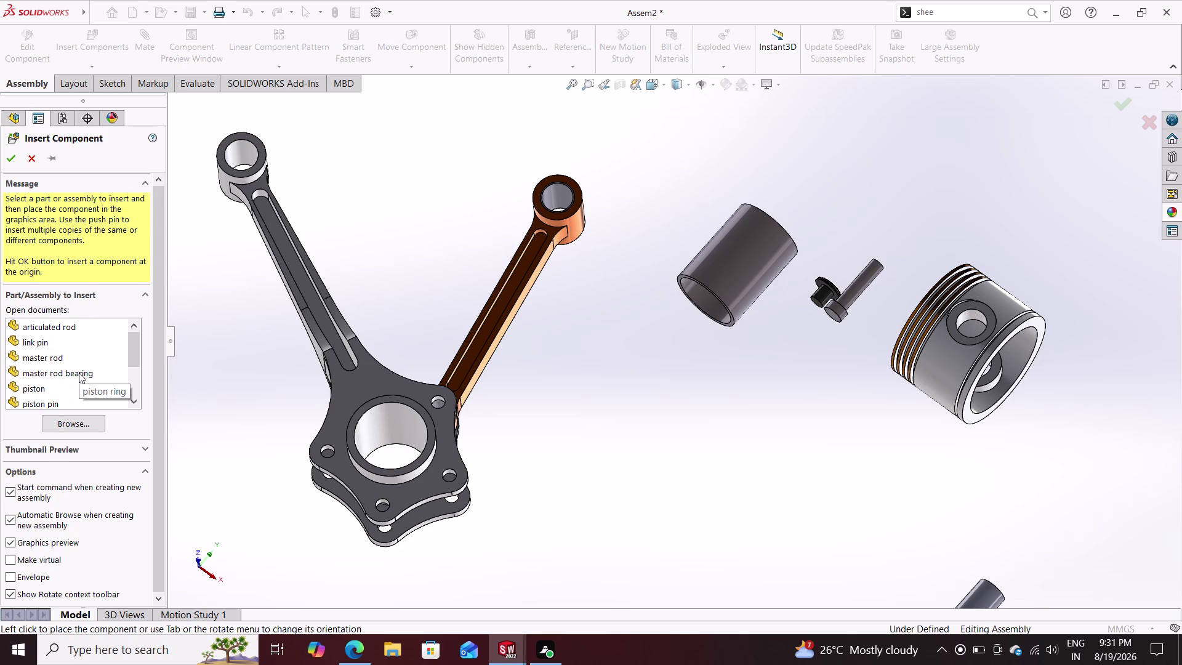
scroll(down, 3)
click(77, 324)
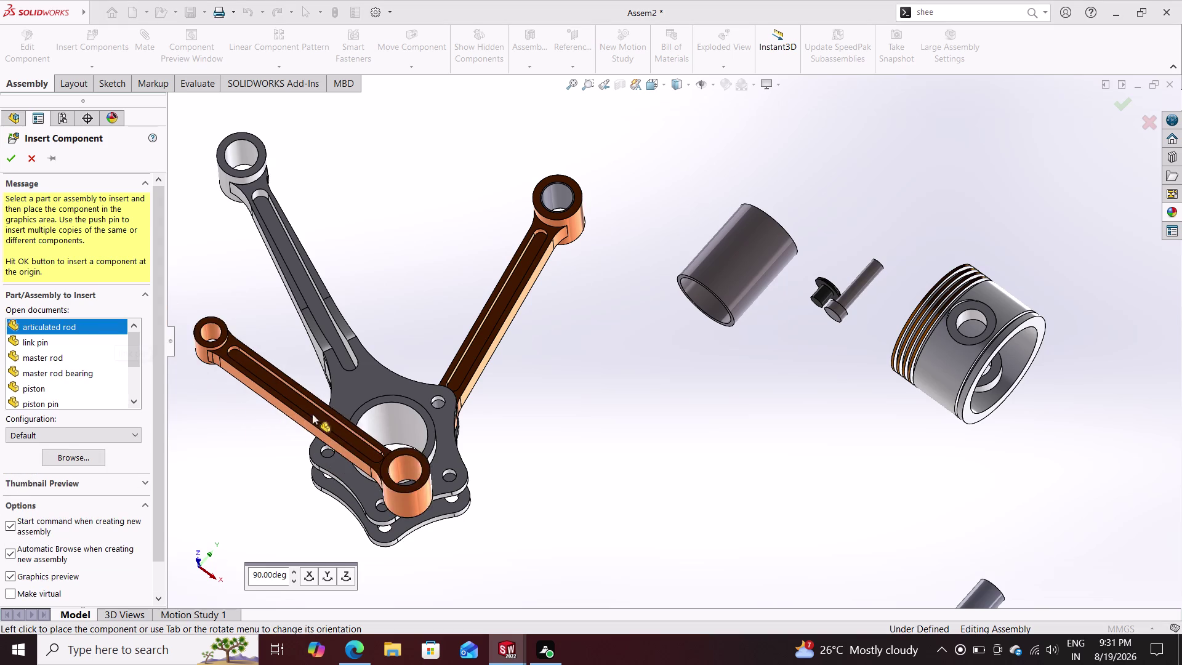
click(687, 454)
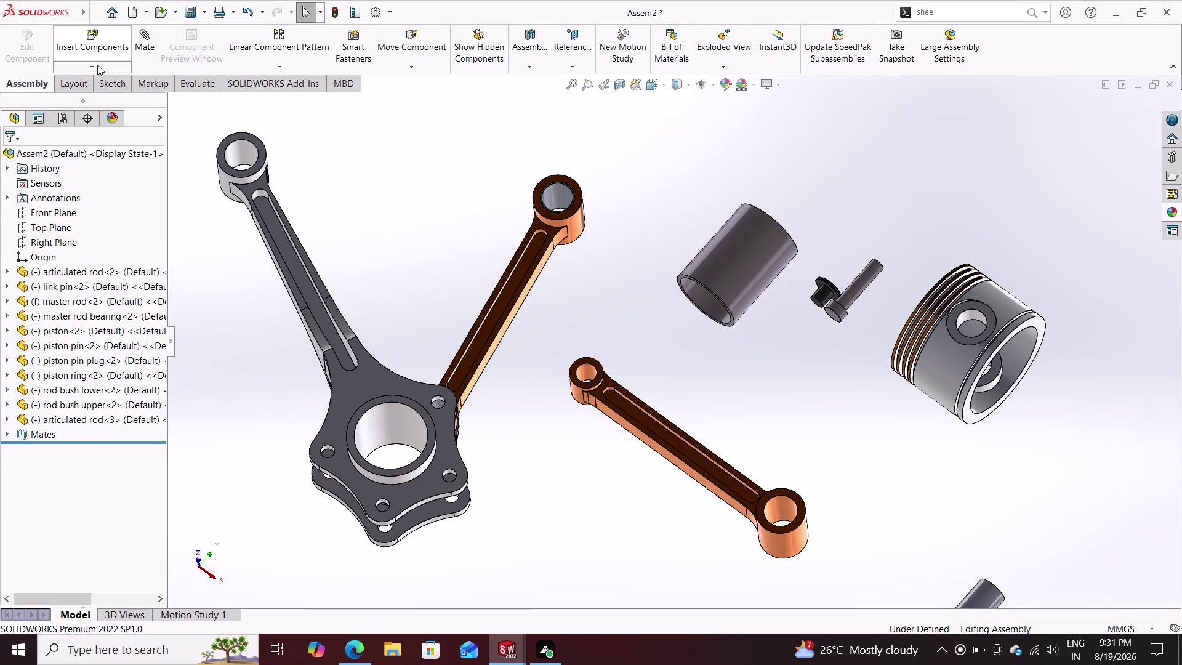
Insert a second and a third articulated rod copy into the assembly.
click(91, 44)
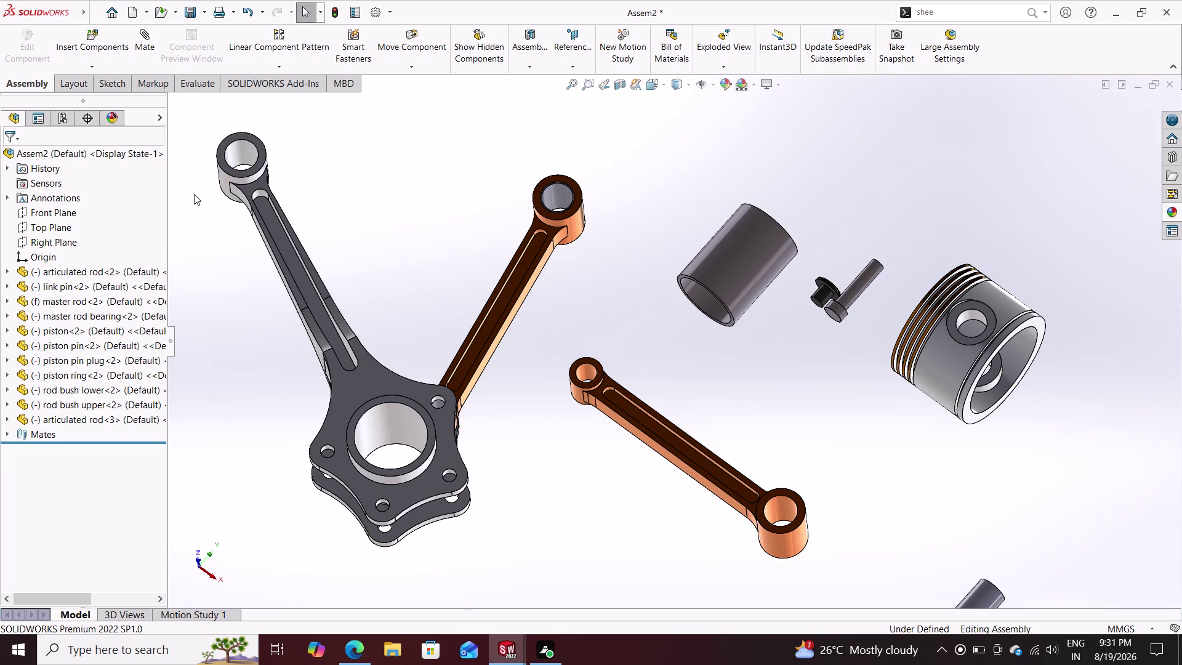
drag(194, 194, 200, 222)
drag(200, 223, 189, 202)
click(93, 54)
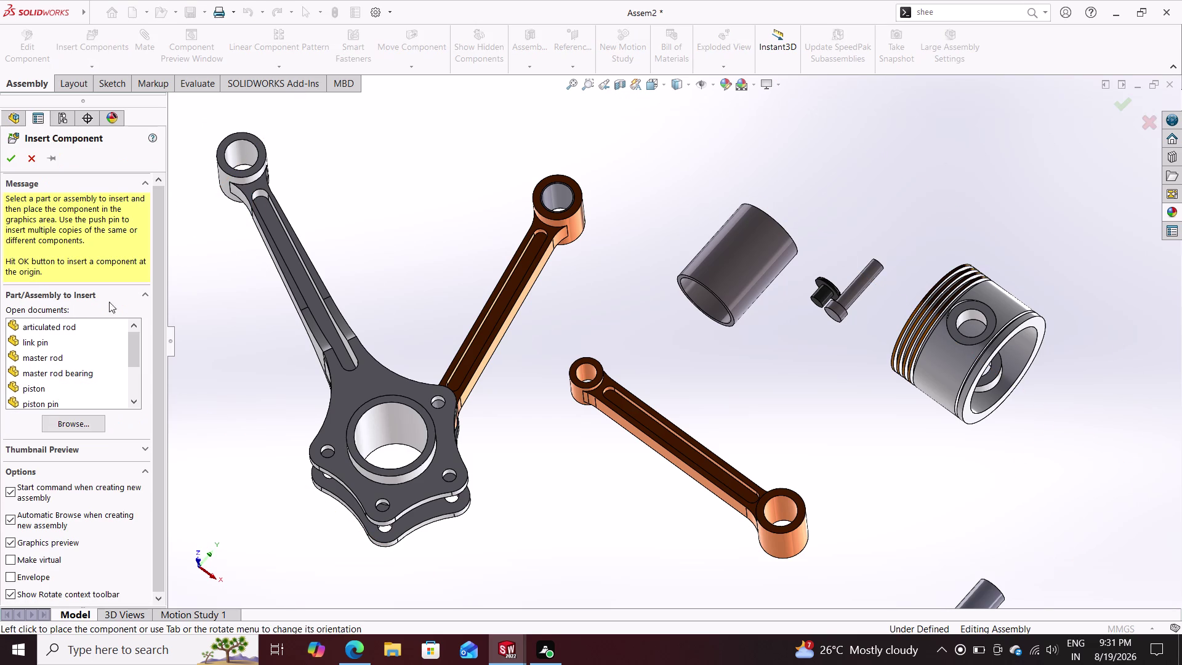
click(69, 331)
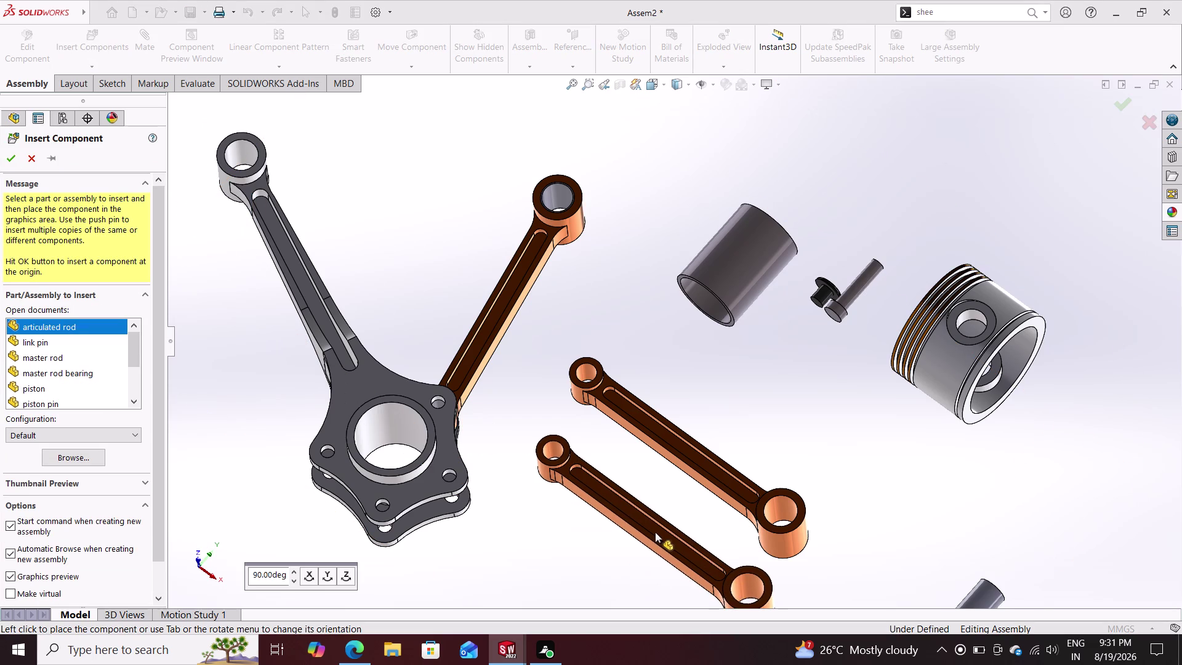
click(641, 532)
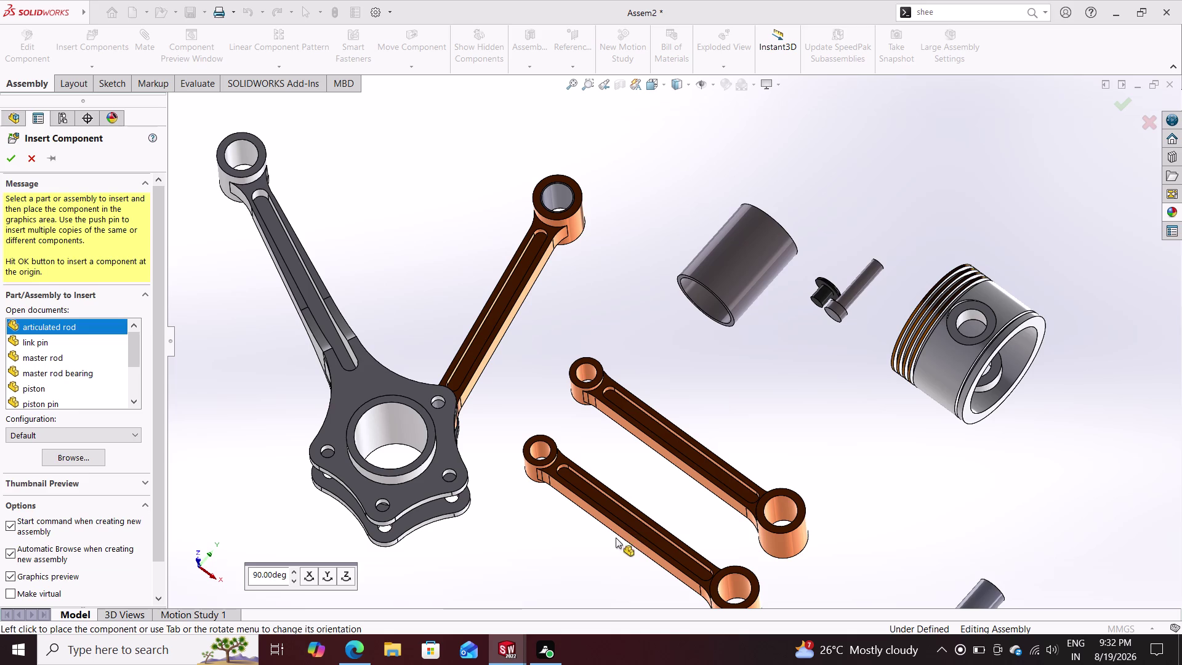
click(100, 44)
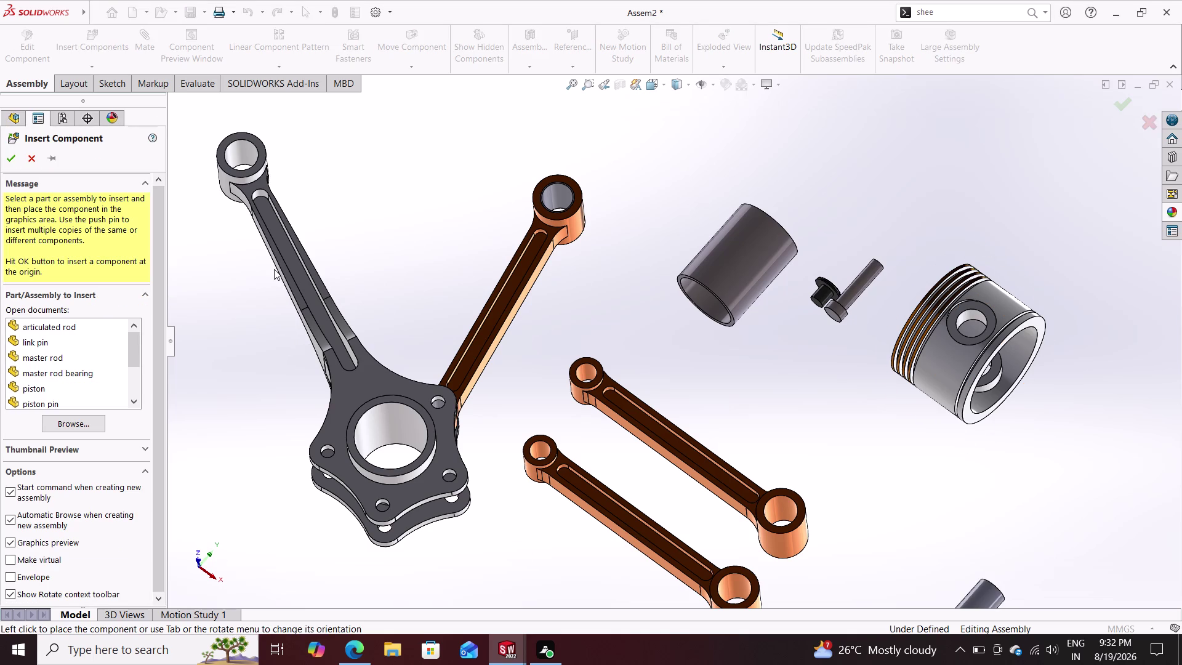
click(85, 327)
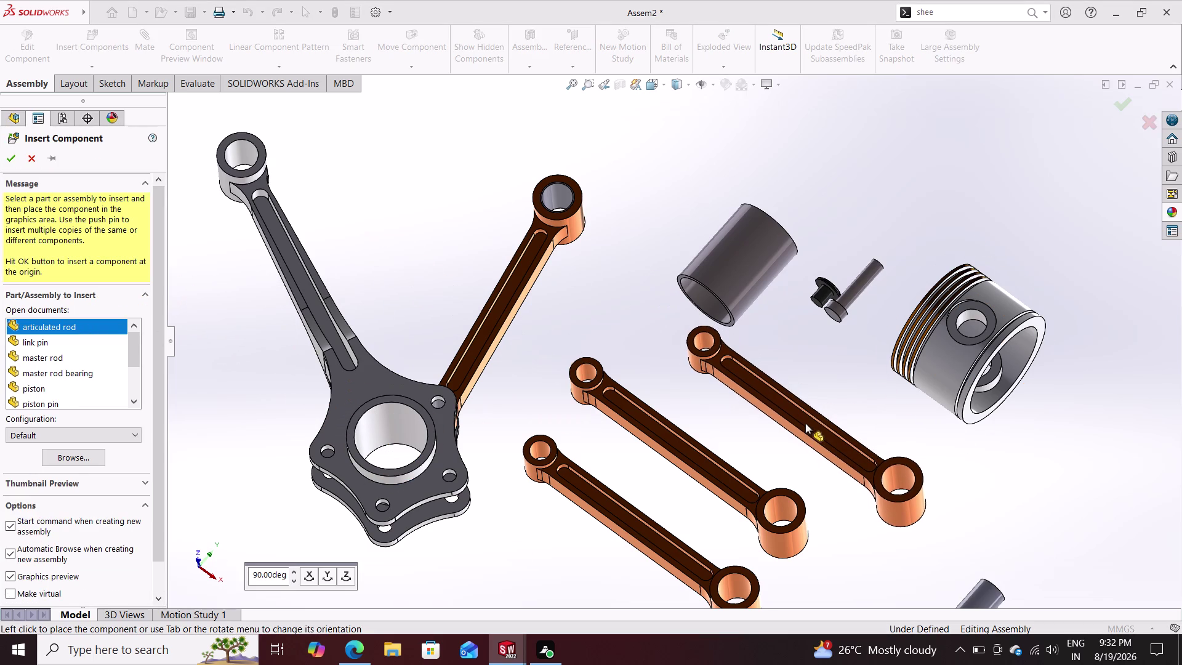
click(806, 423)
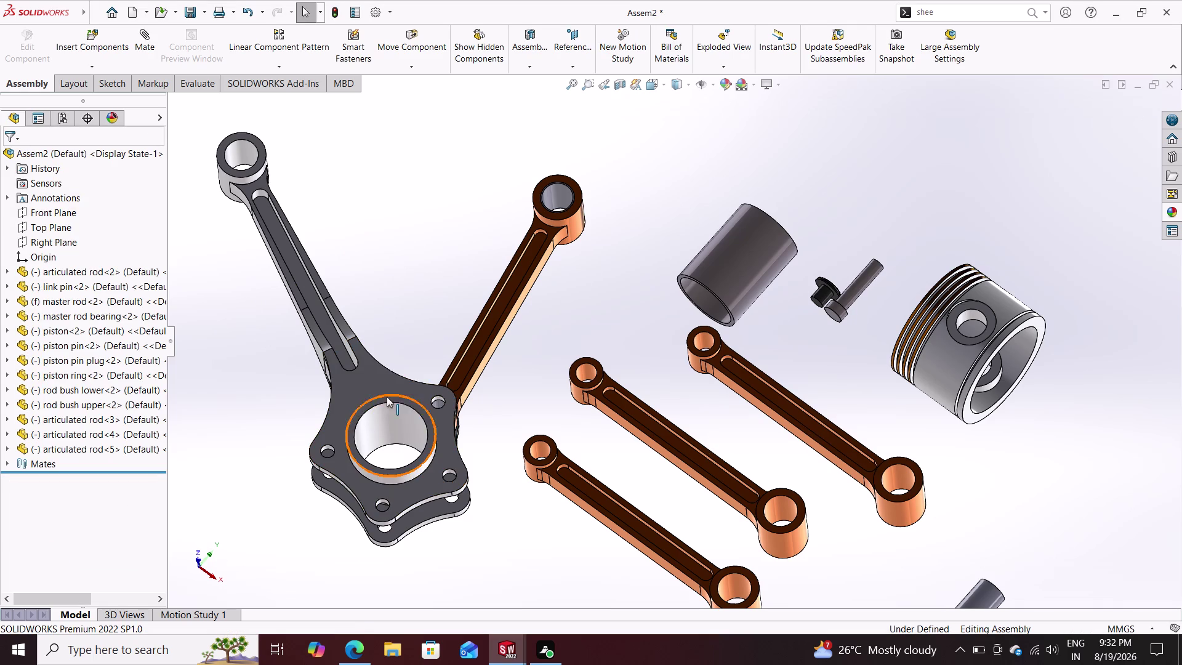